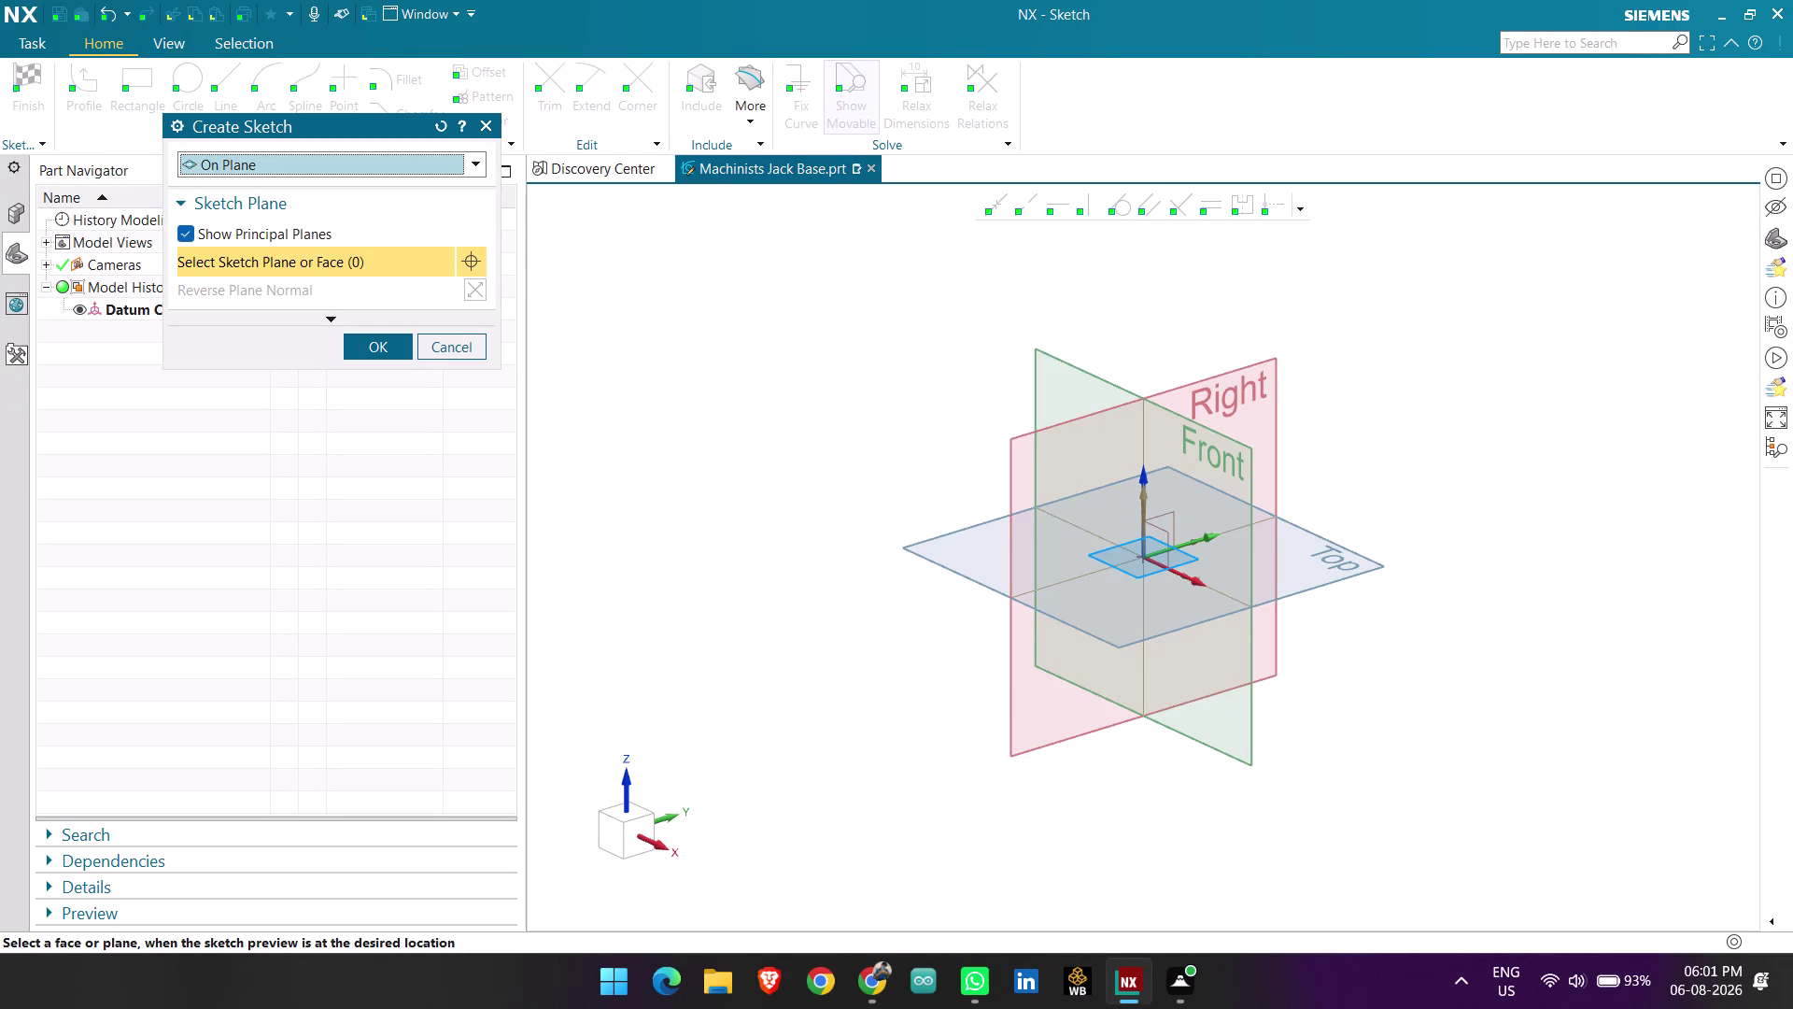
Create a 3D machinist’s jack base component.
Place the new sketch on the Top datum plane and zoom in on the origin.
click(937, 556)
middle_click(968, 505)
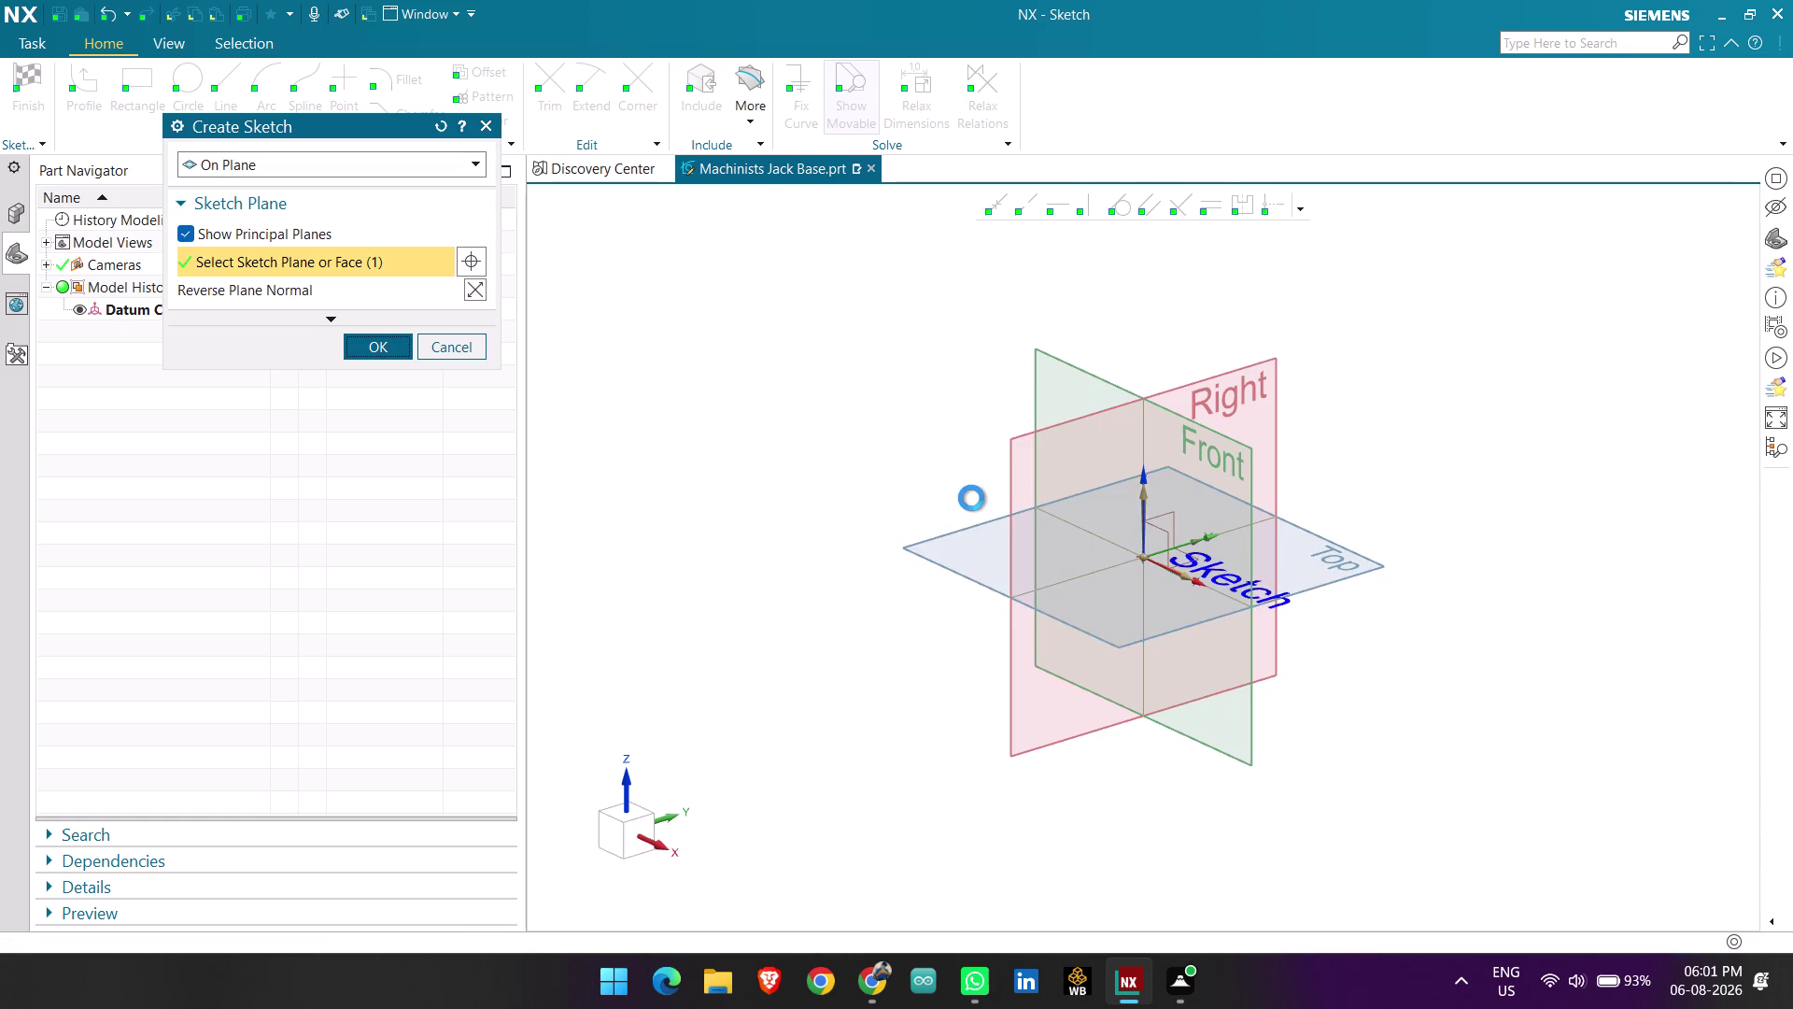
scroll(up, 3)
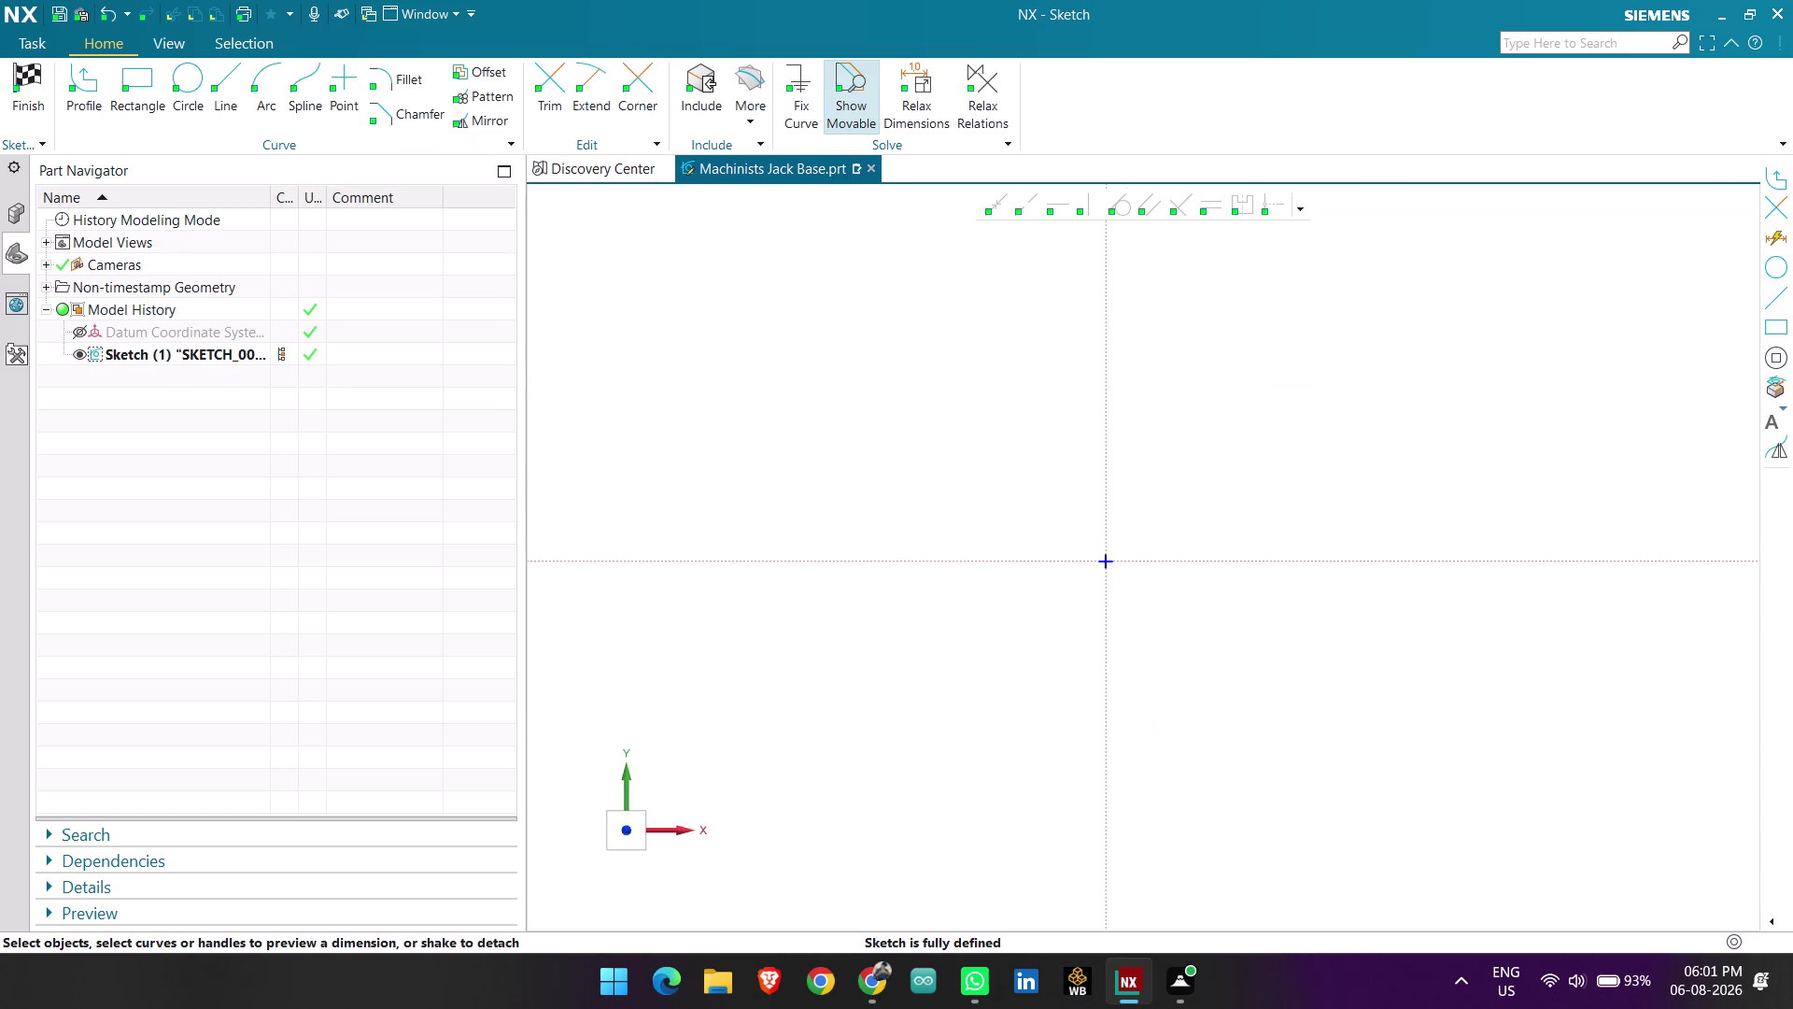
scroll(up, 3)
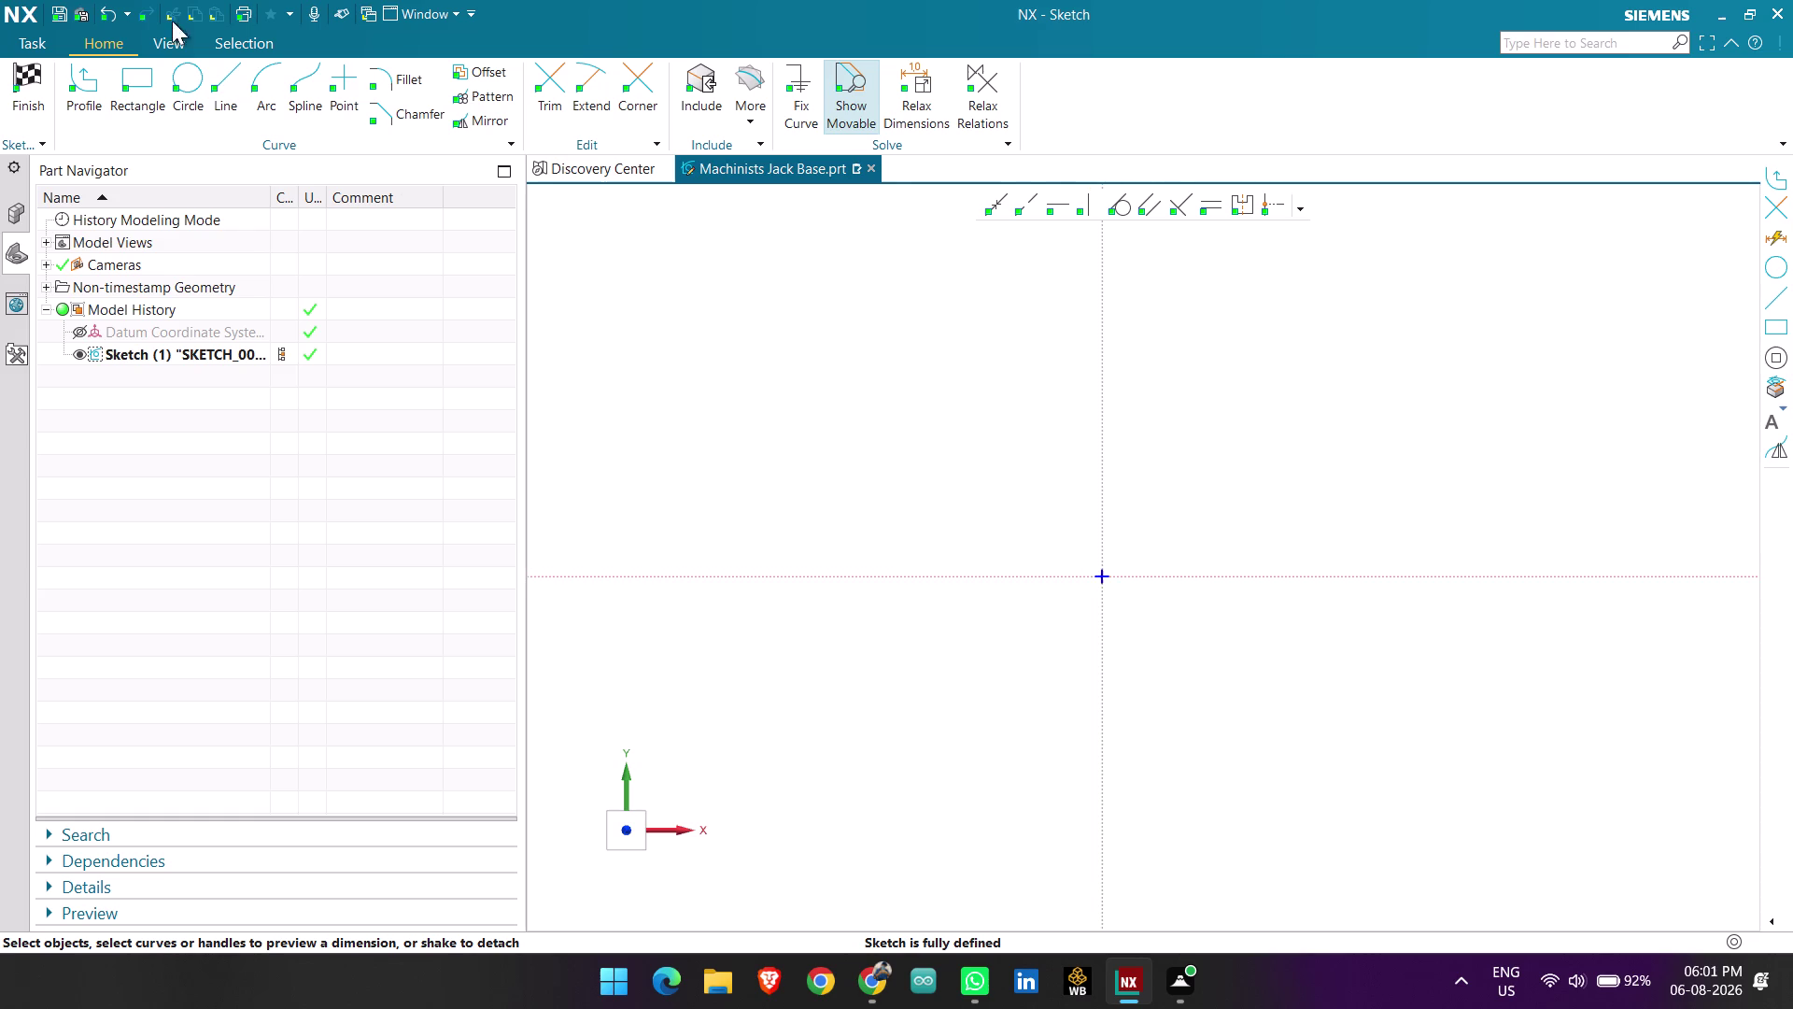
click(131, 85)
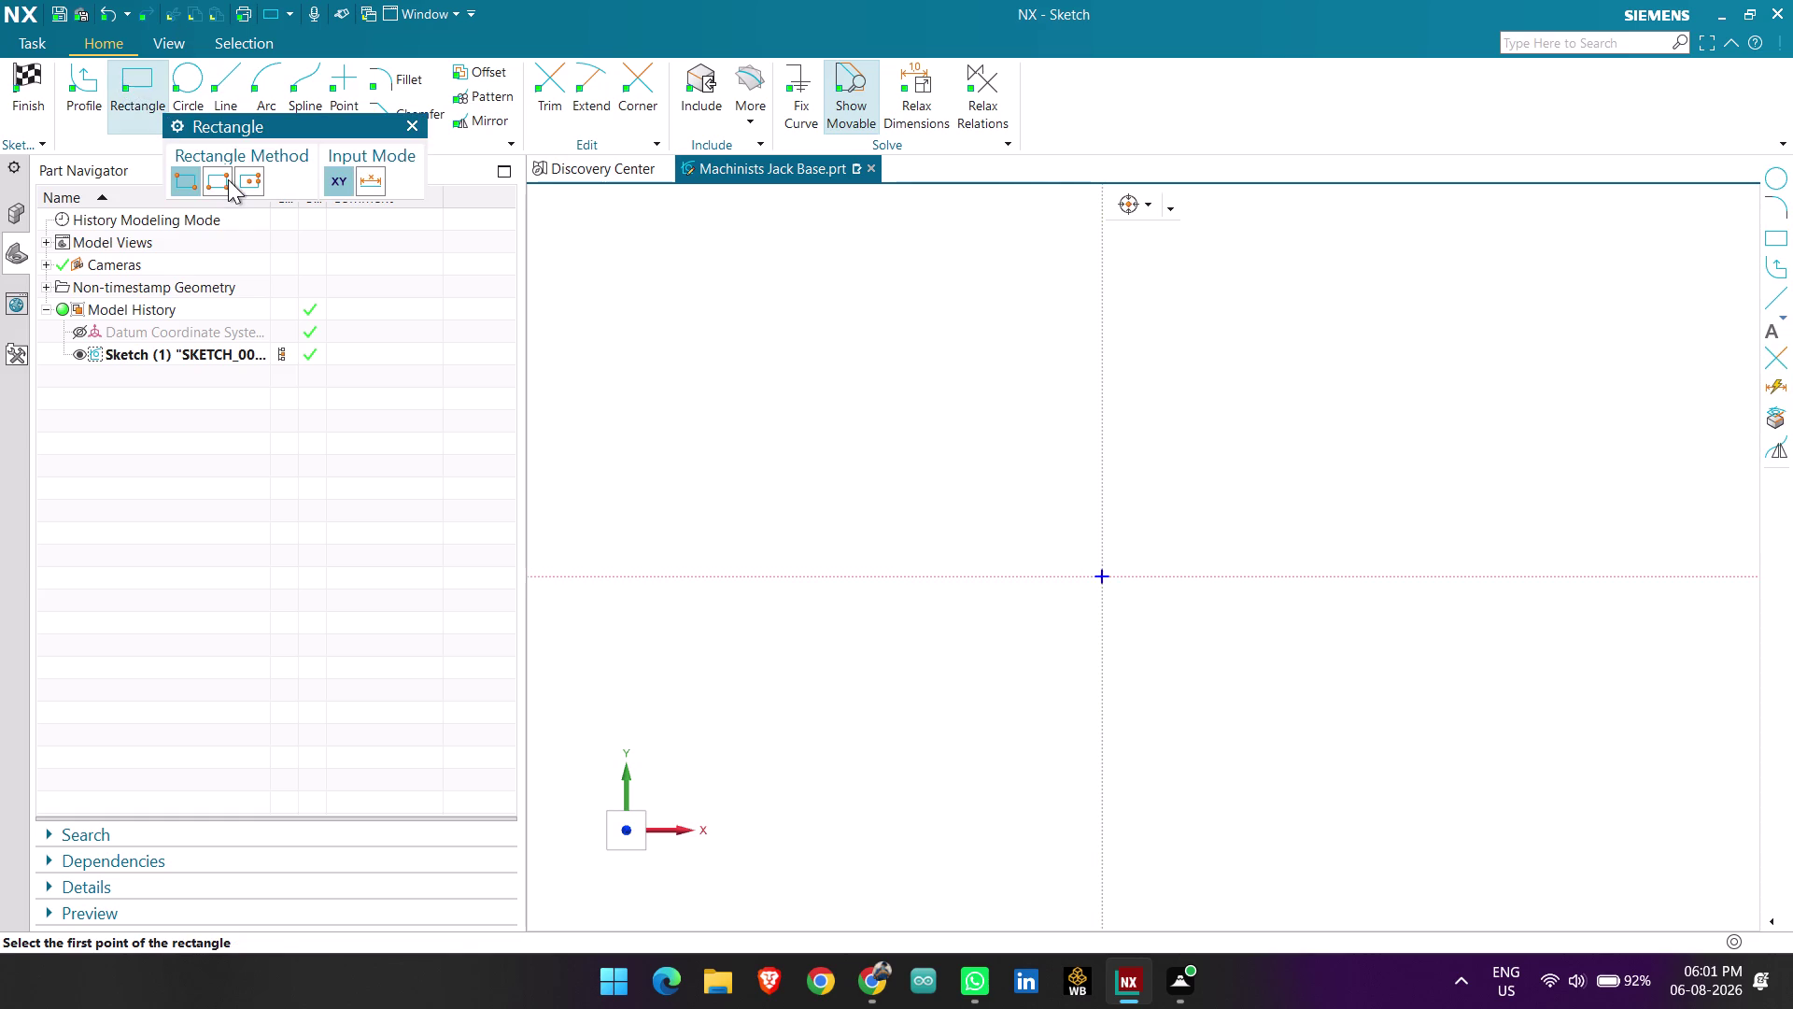
Draw a From Center rectangle at the origin, 132 wide and 58 high.
click(245, 183)
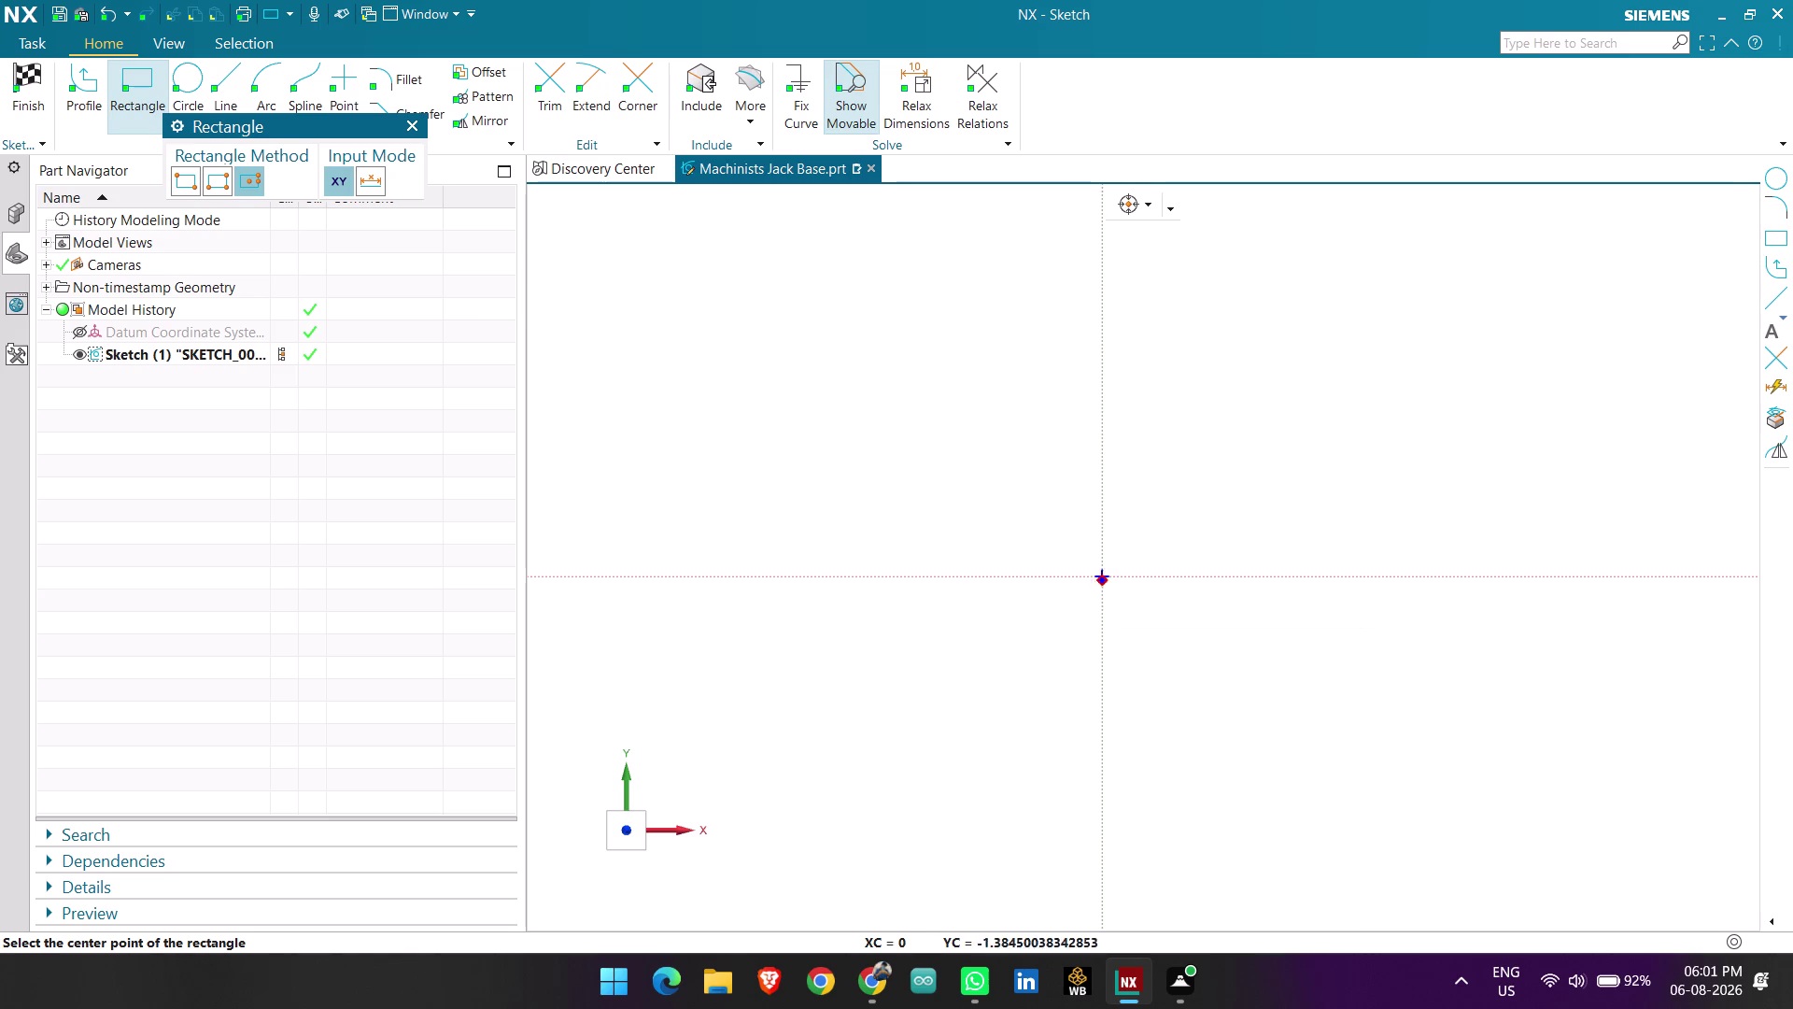
click(1105, 578)
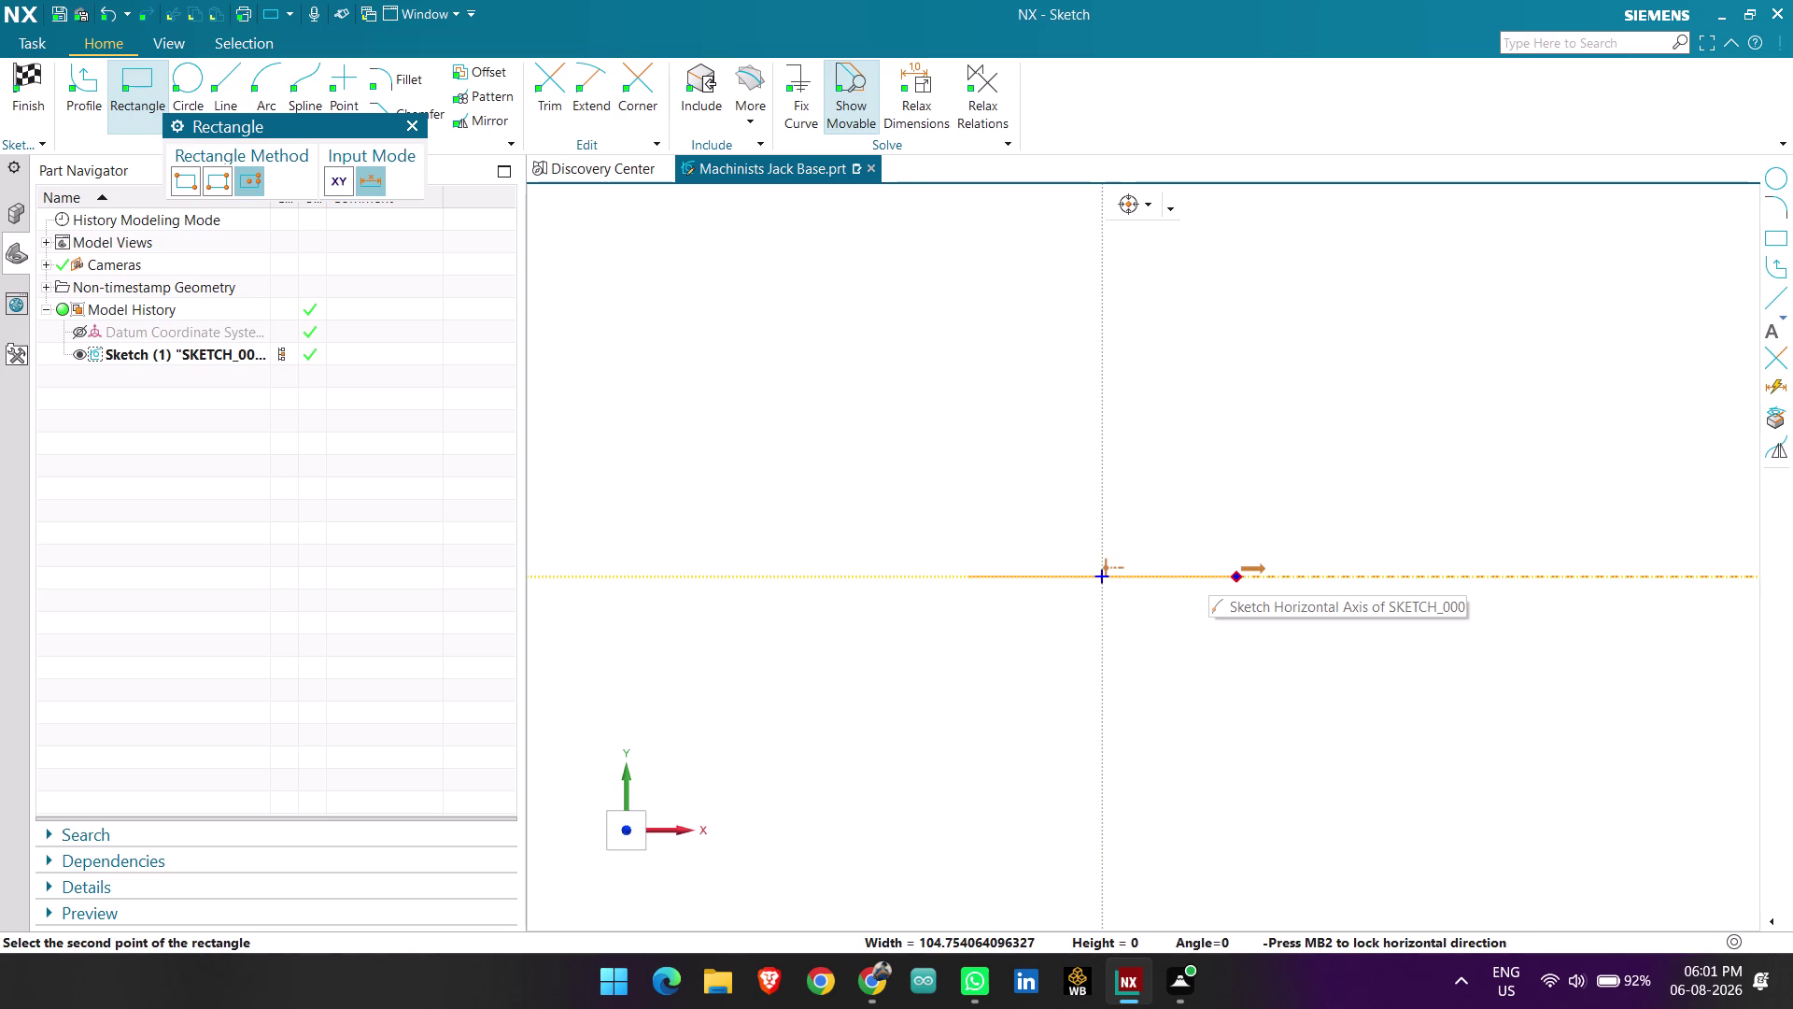
text(132)
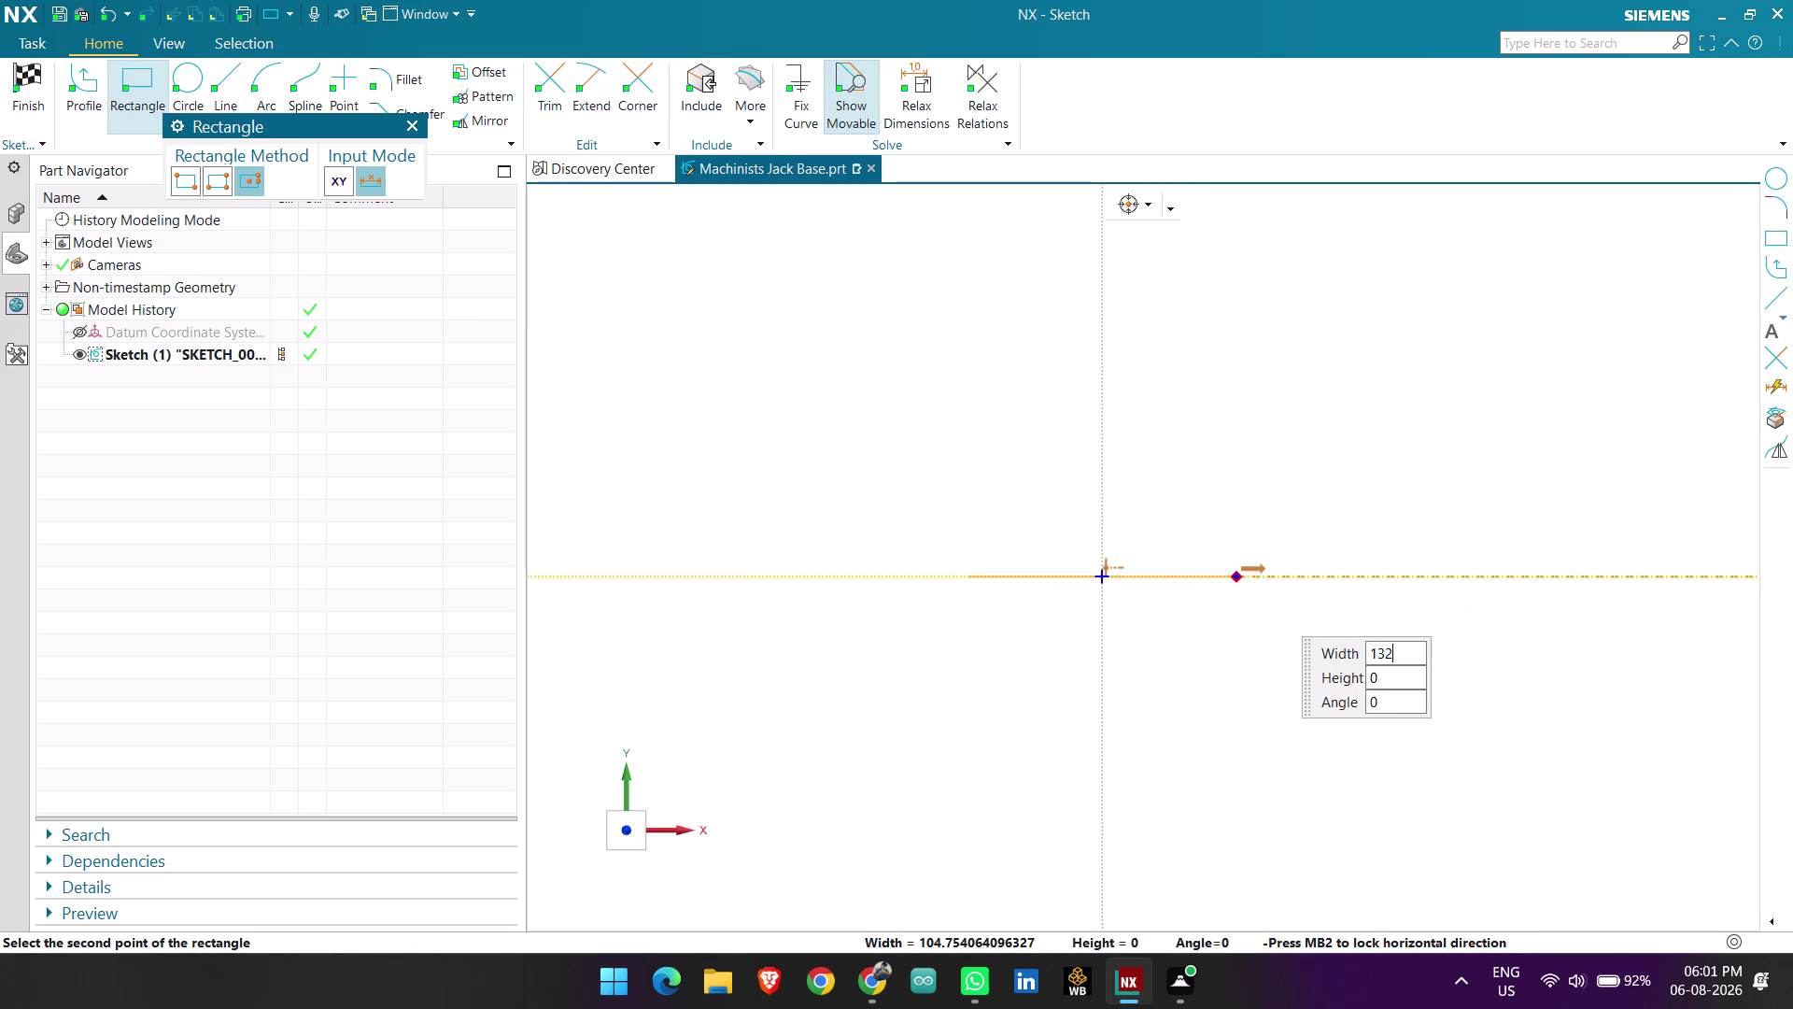
key(Return)
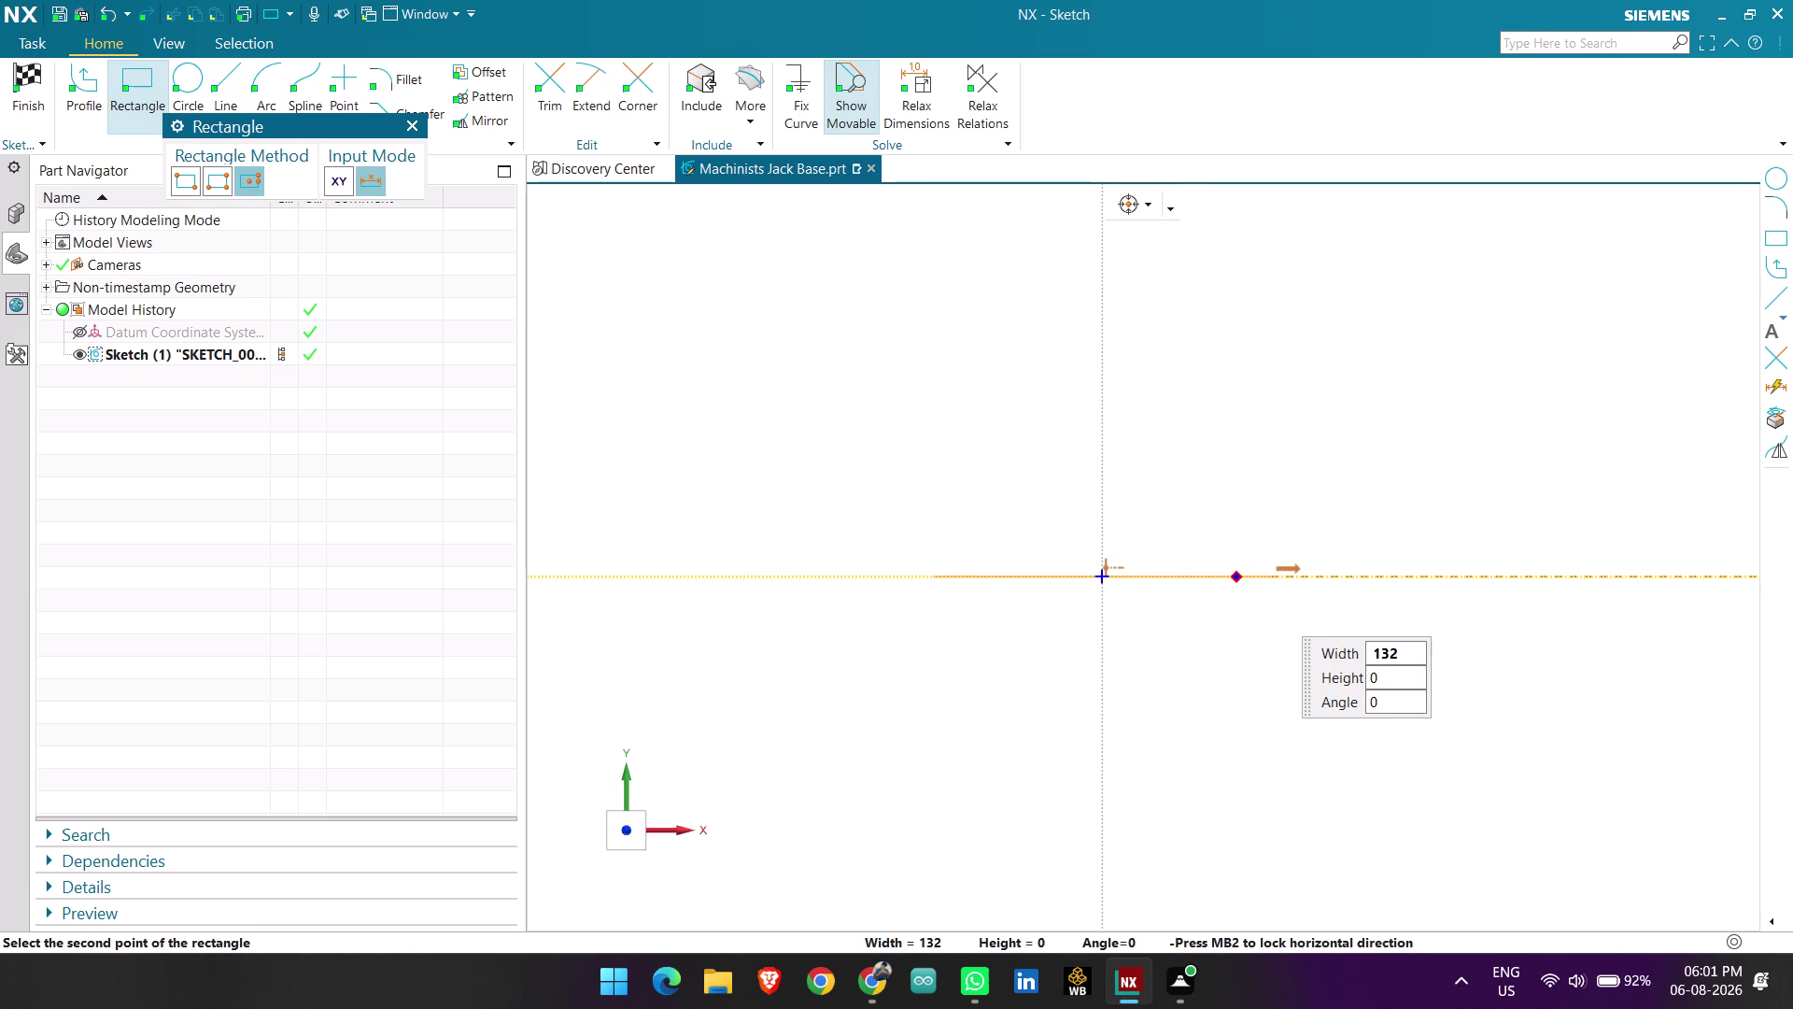
key(Right)
key(BackSpace)
key(5)
key(8)
key(Return)
key(Return)
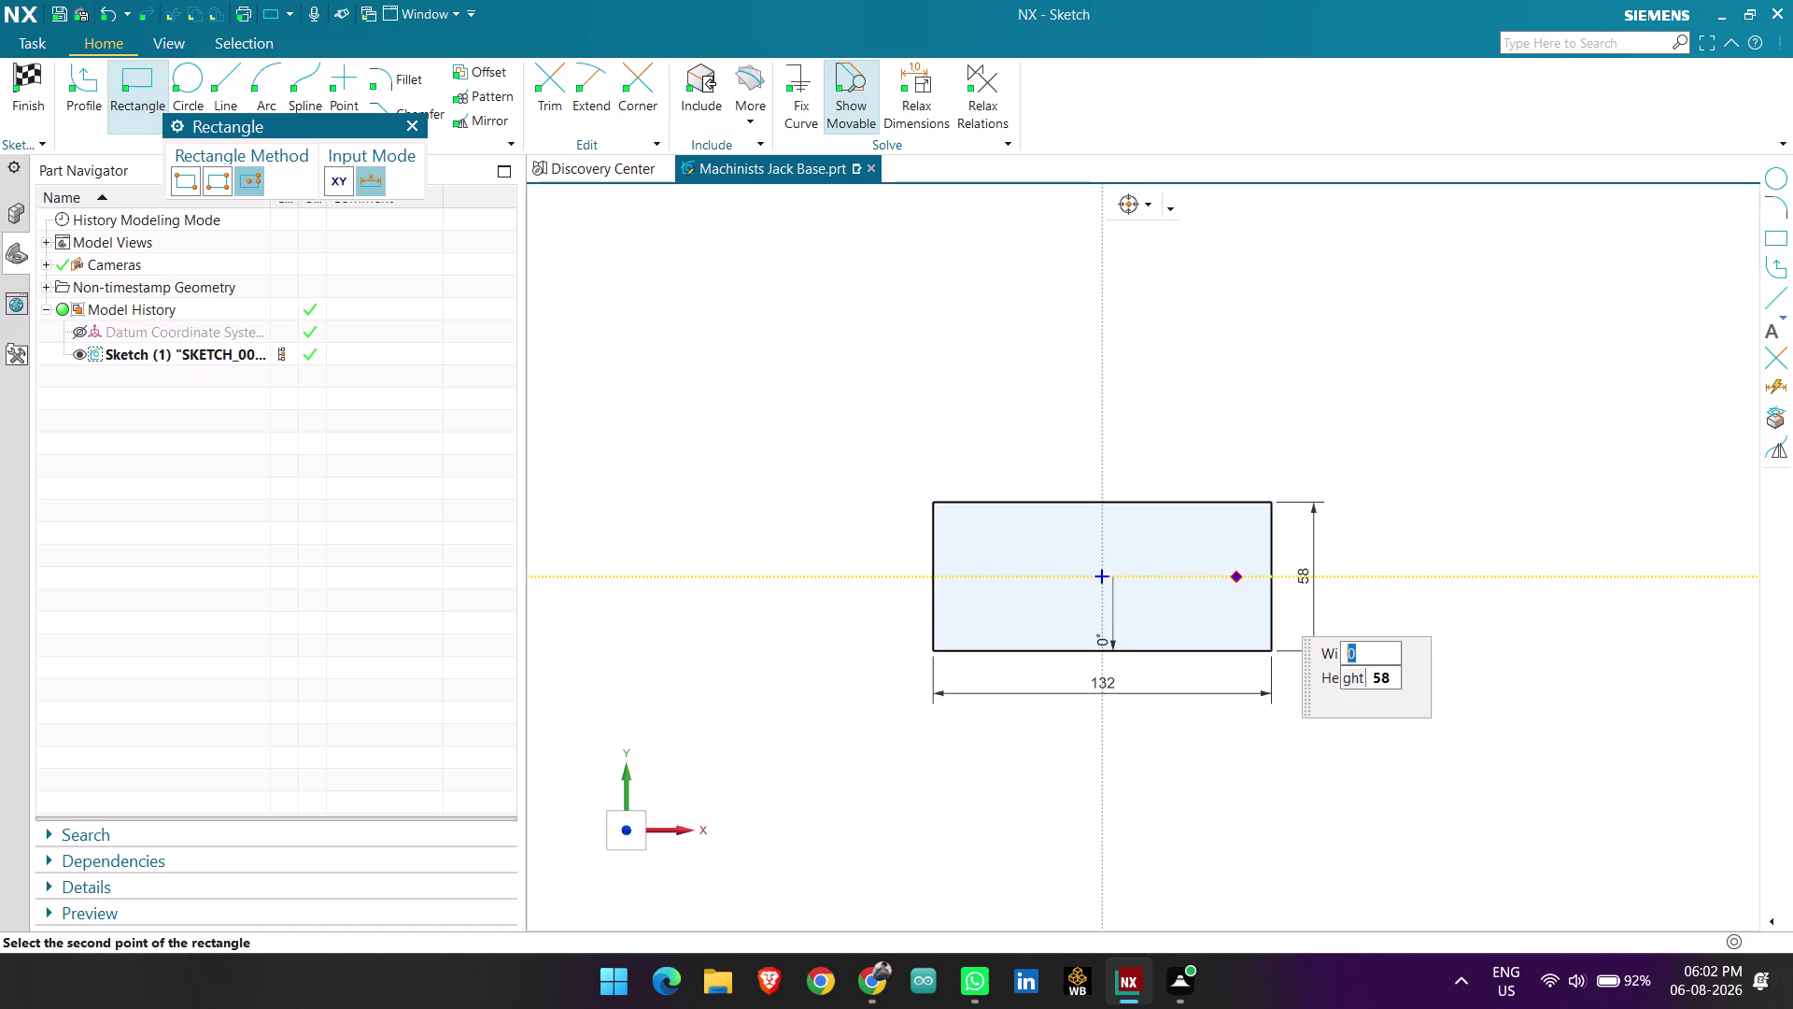
key(Escape)
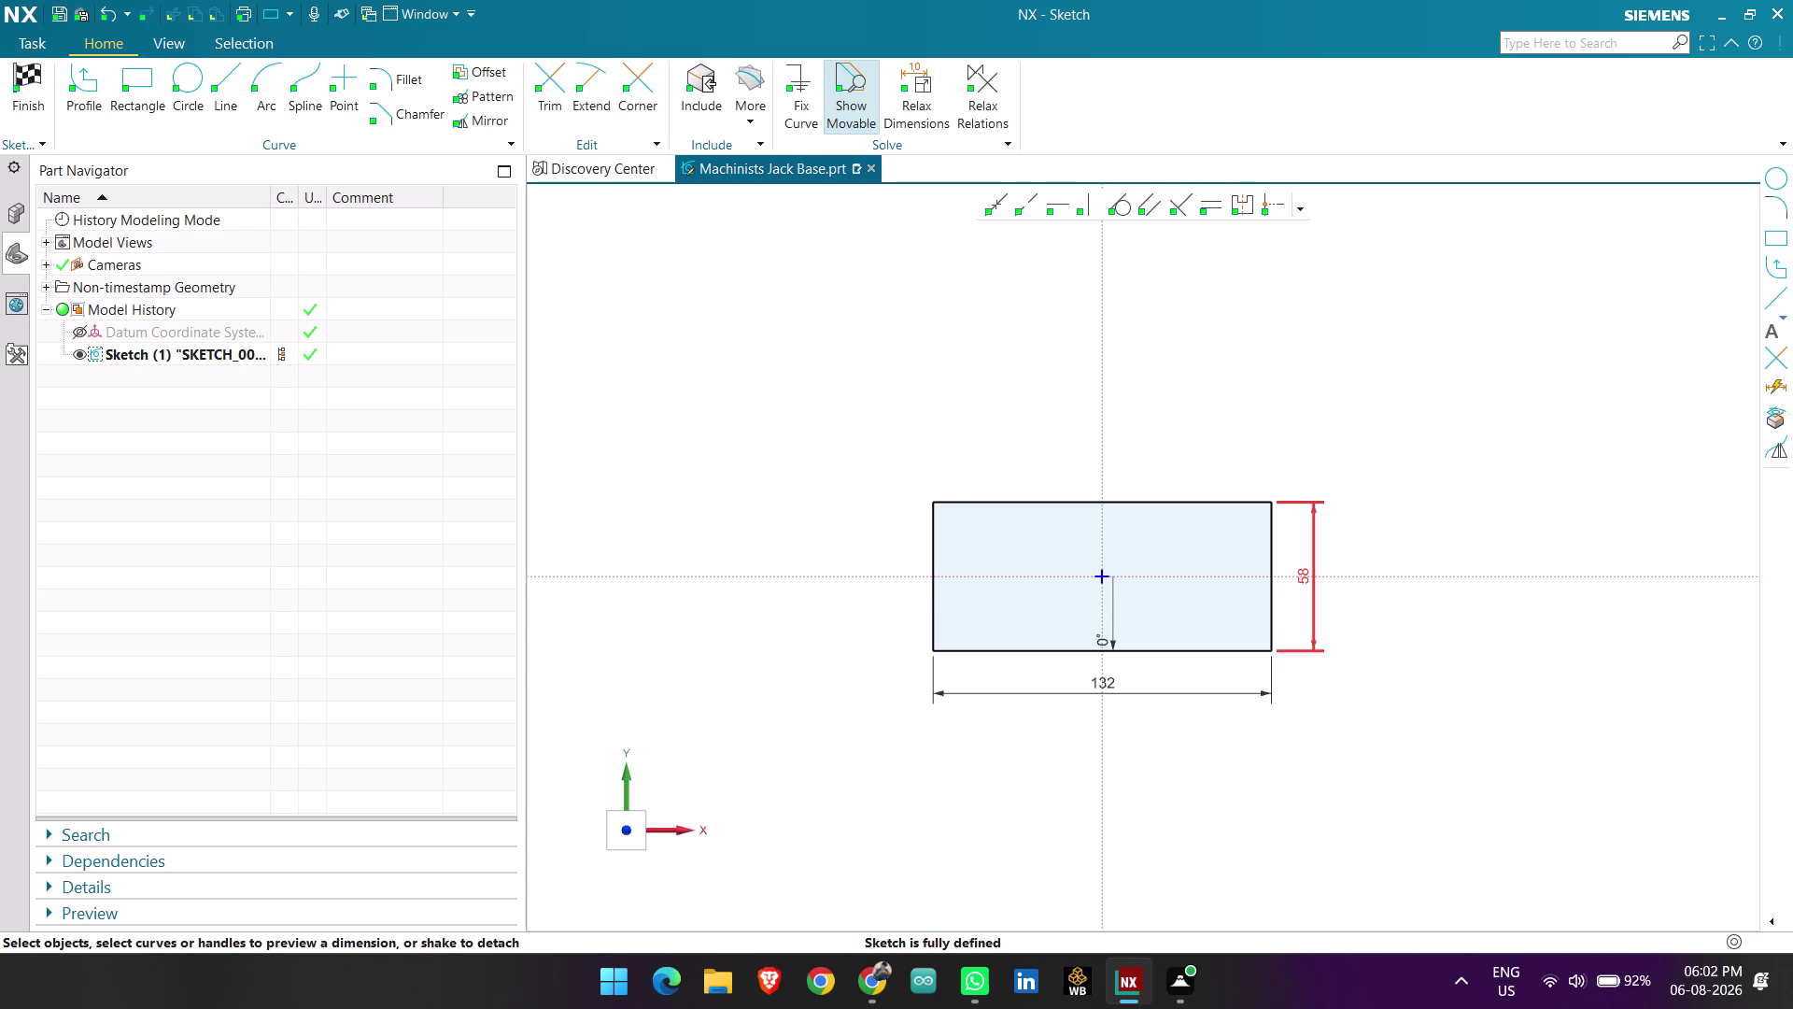
scroll(up, 3)
scroll(down, 3)
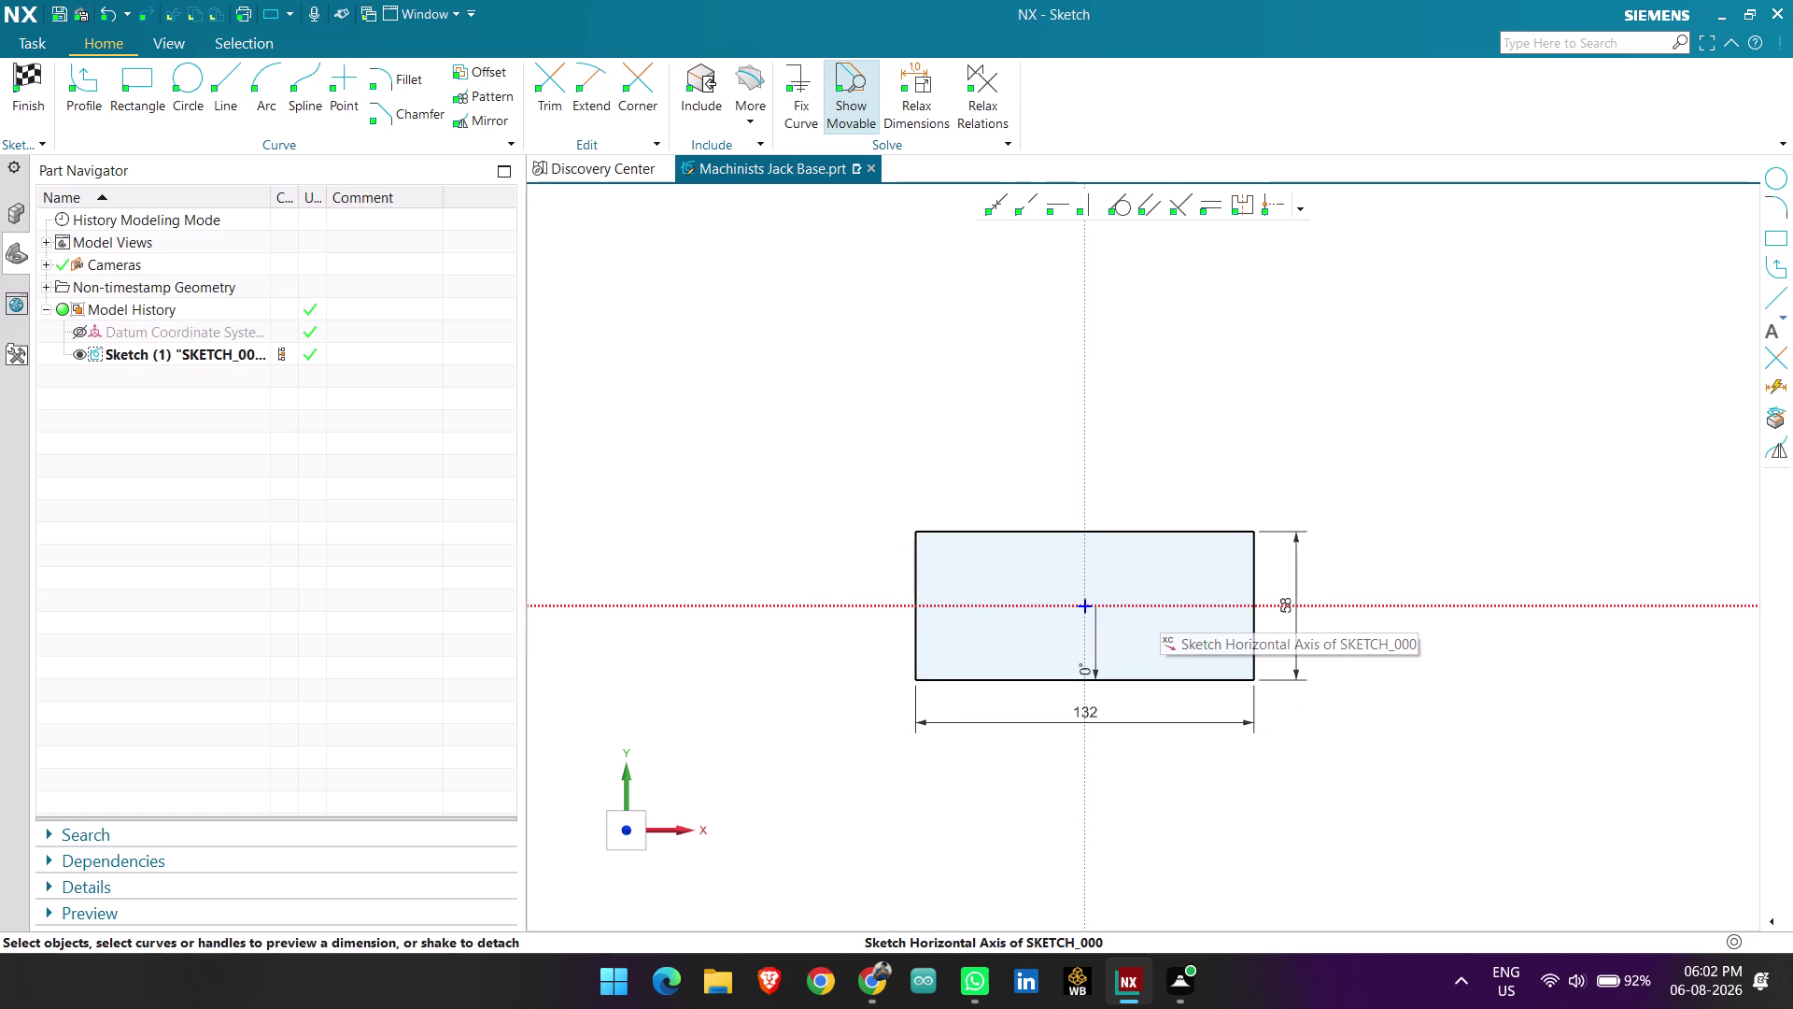
click(176, 74)
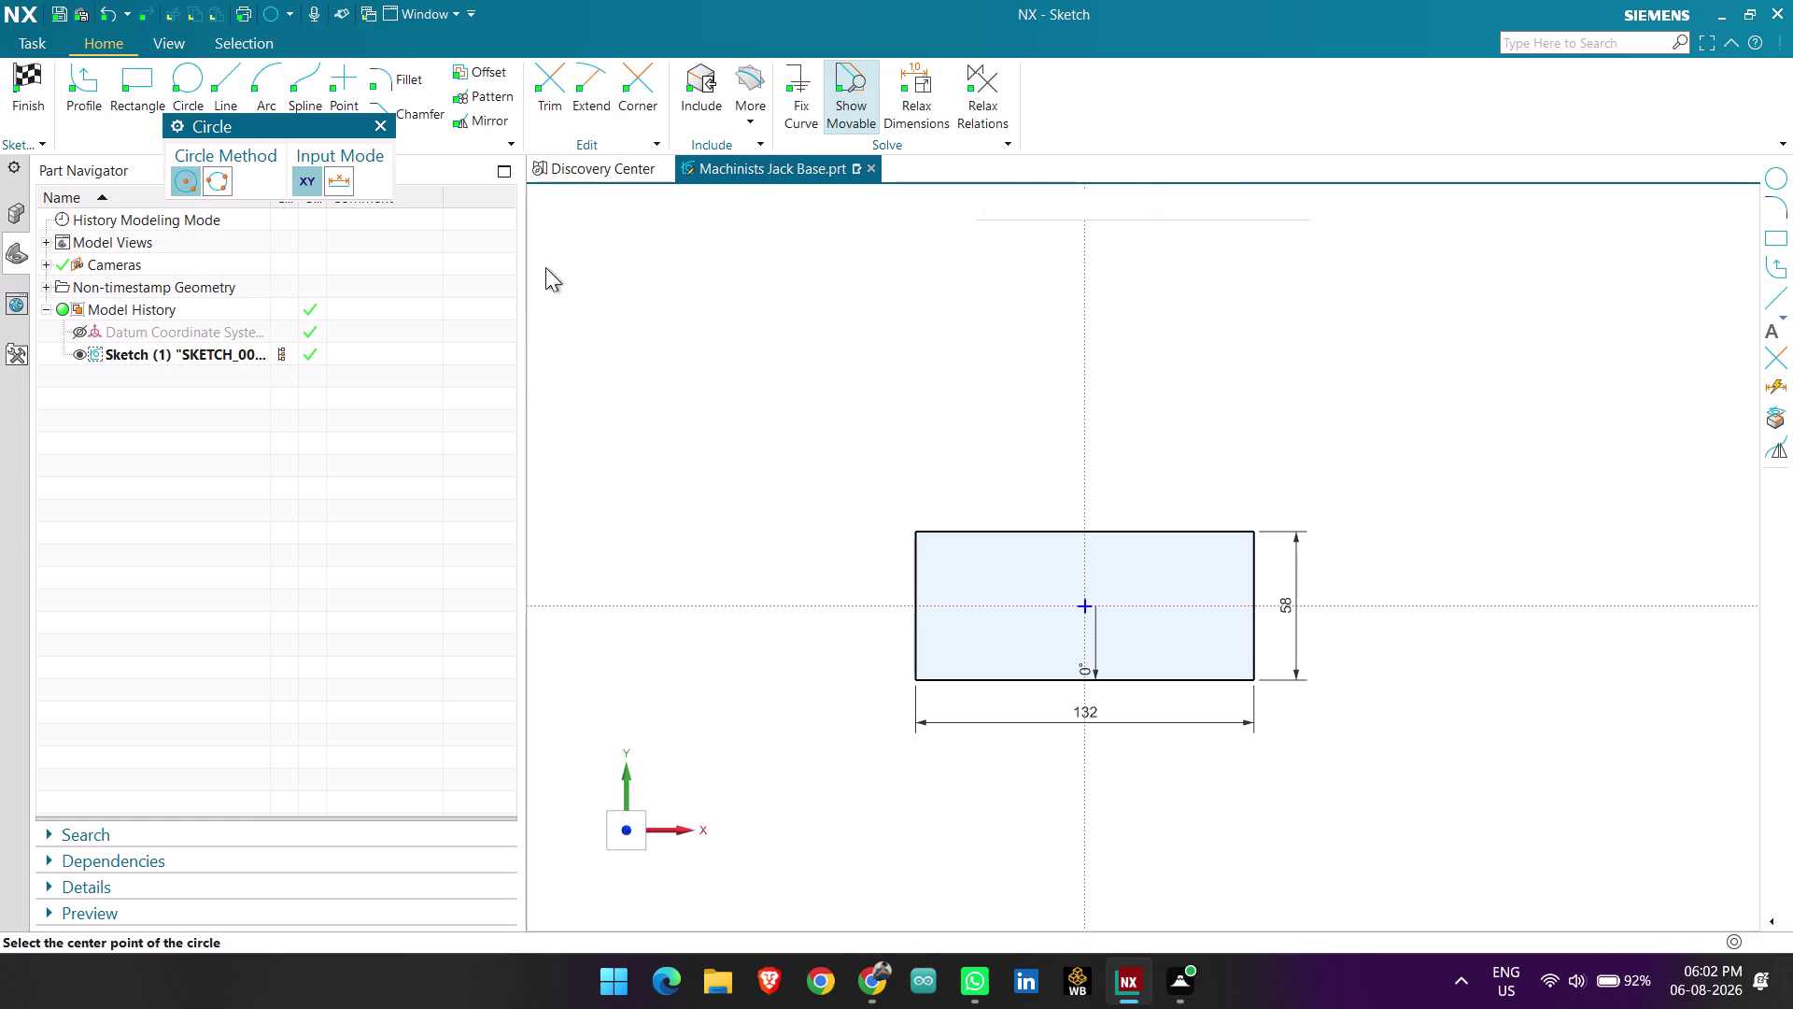
Draw a circle centred on the horizontal axis near the rectangle's left edge.
scroll(up, 3)
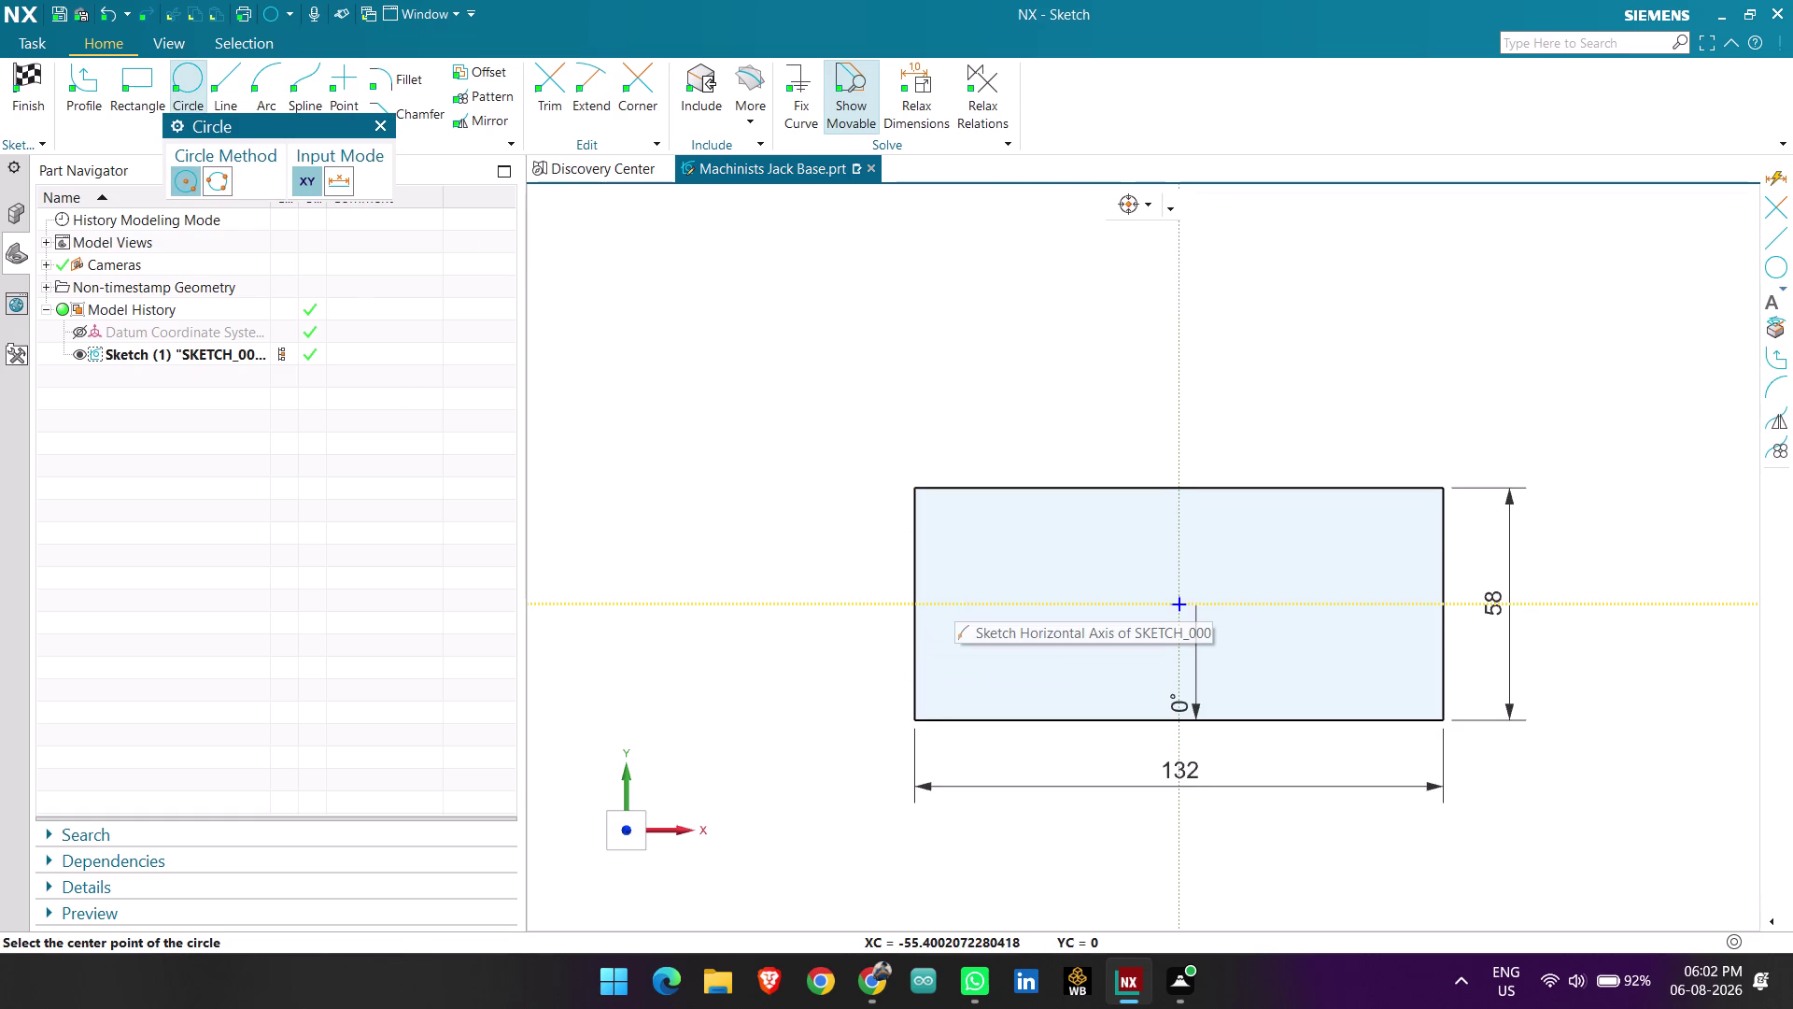
click(955, 606)
click(974, 590)
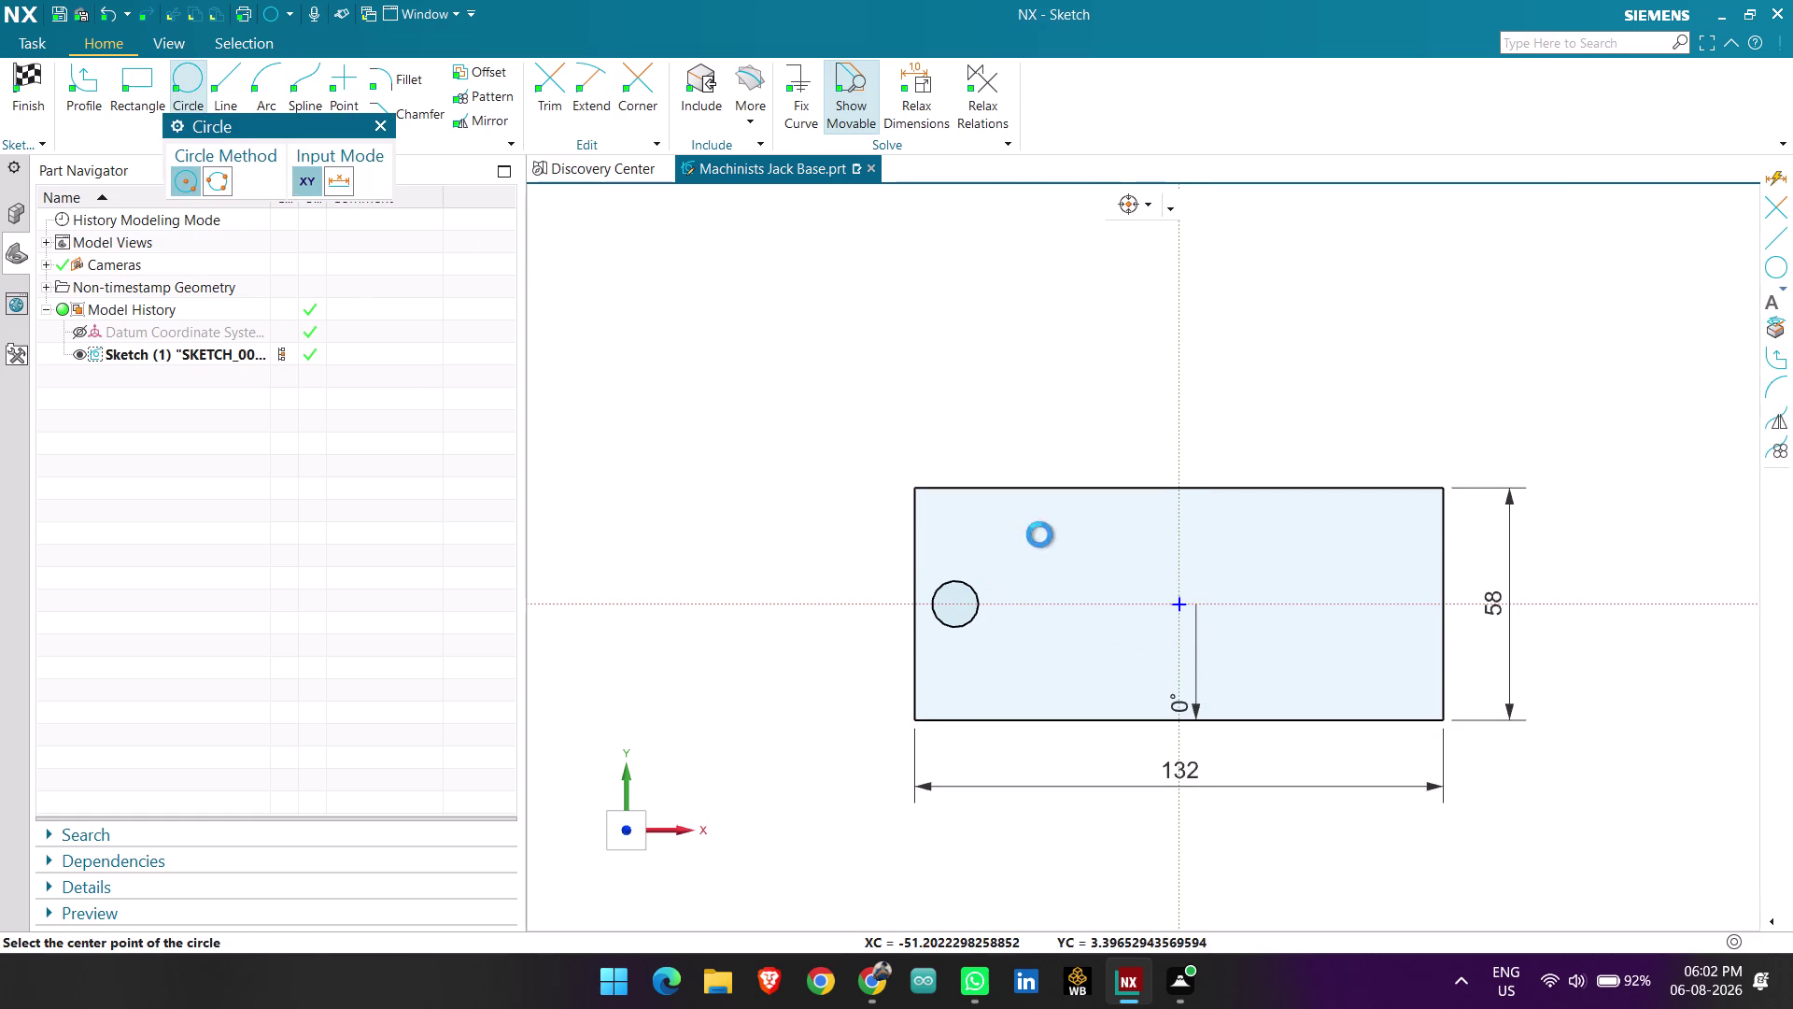
key(Escape)
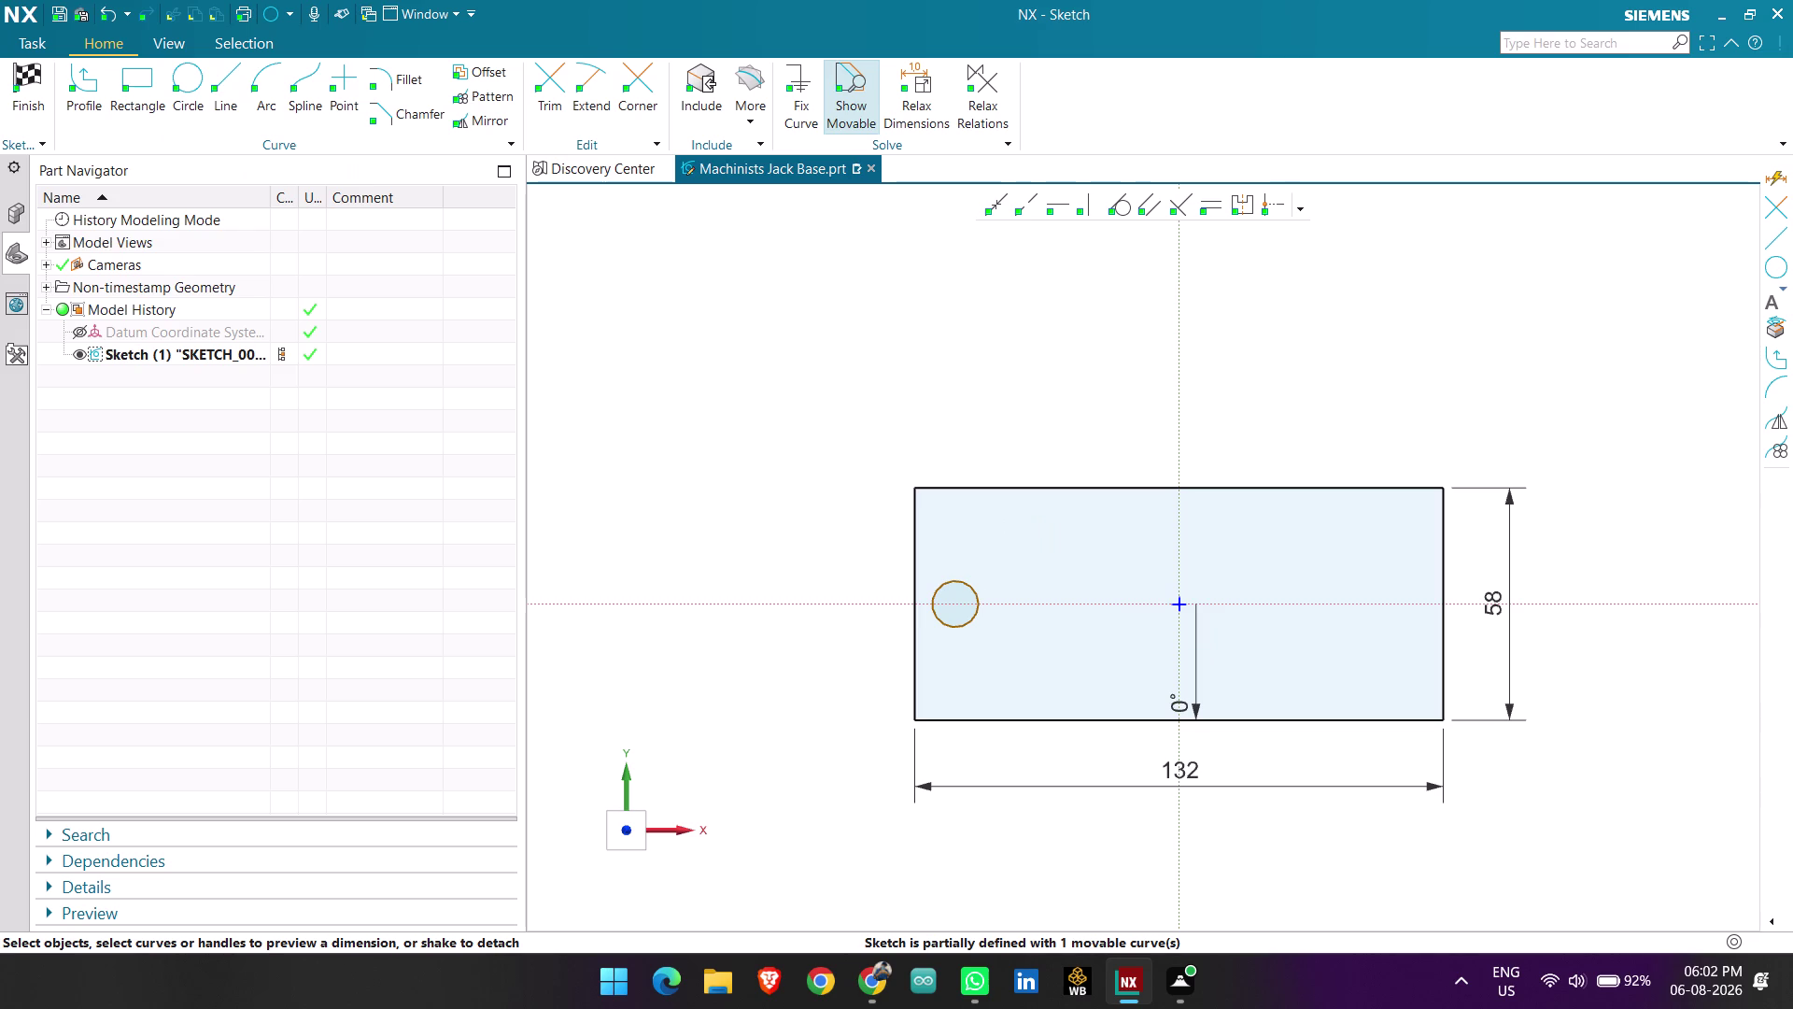
Set the circle's diameter dimension to 14.
click(983, 587)
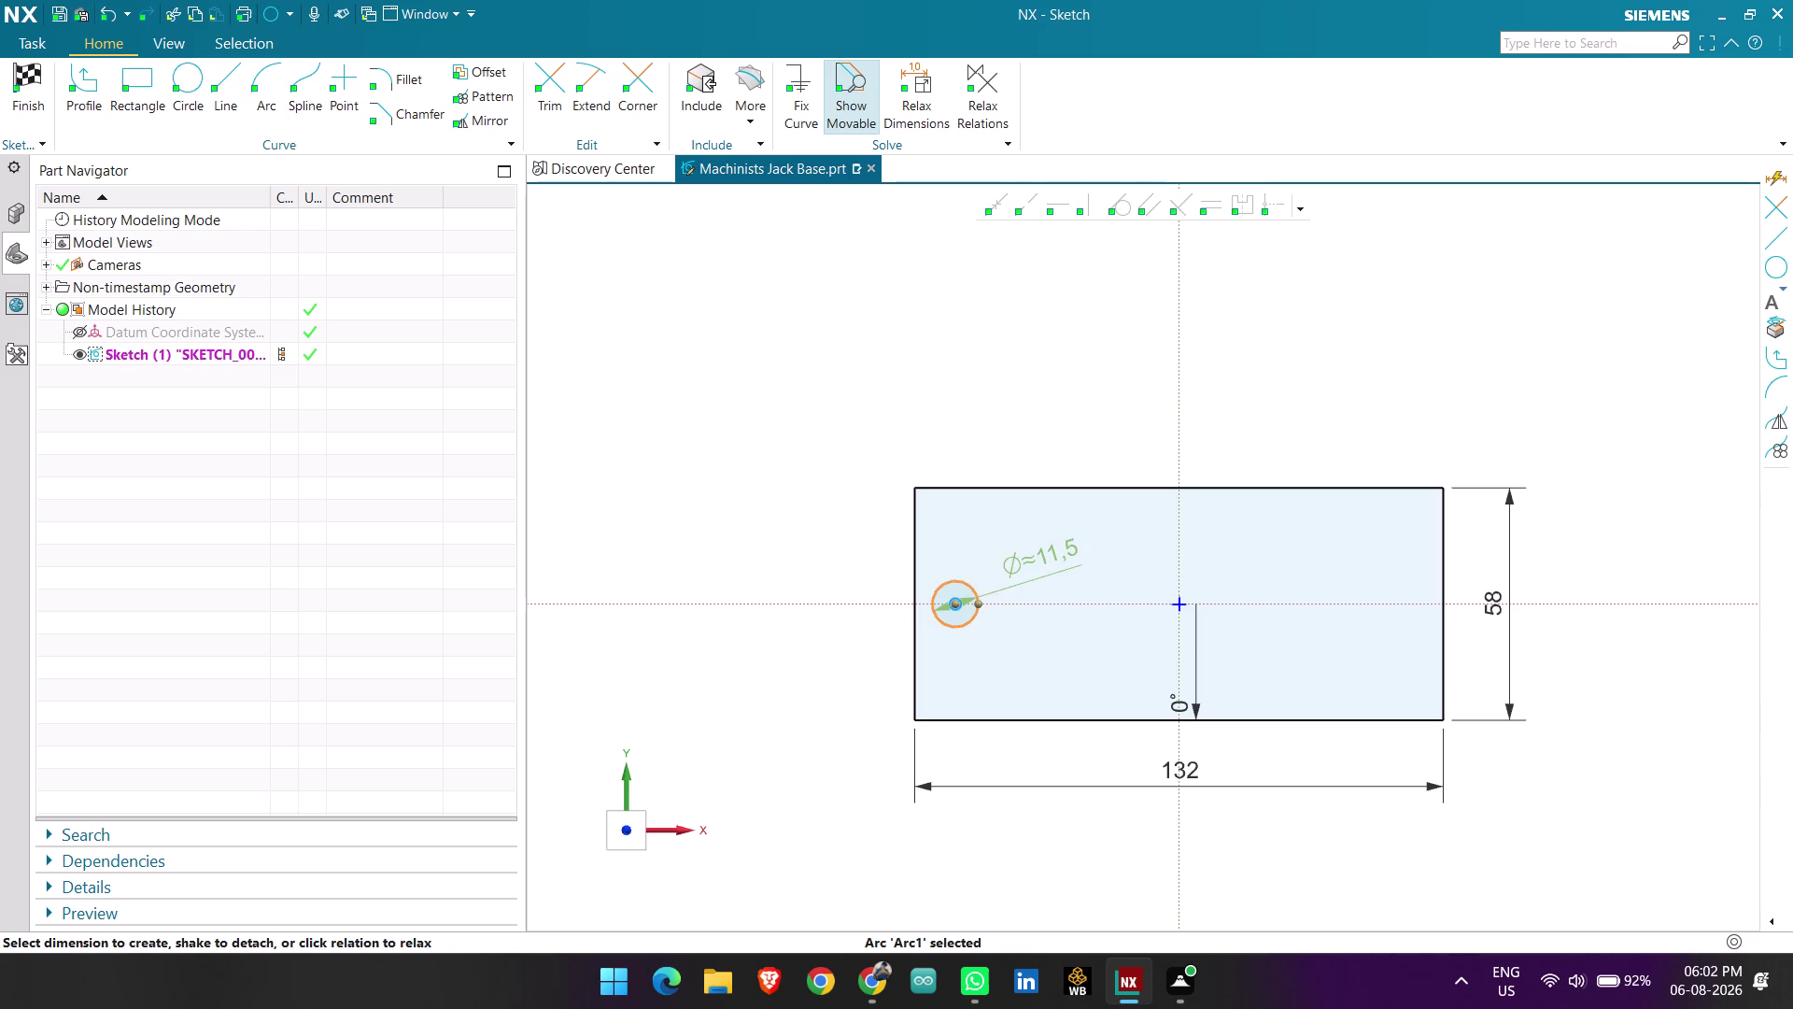
double_click(1055, 560)
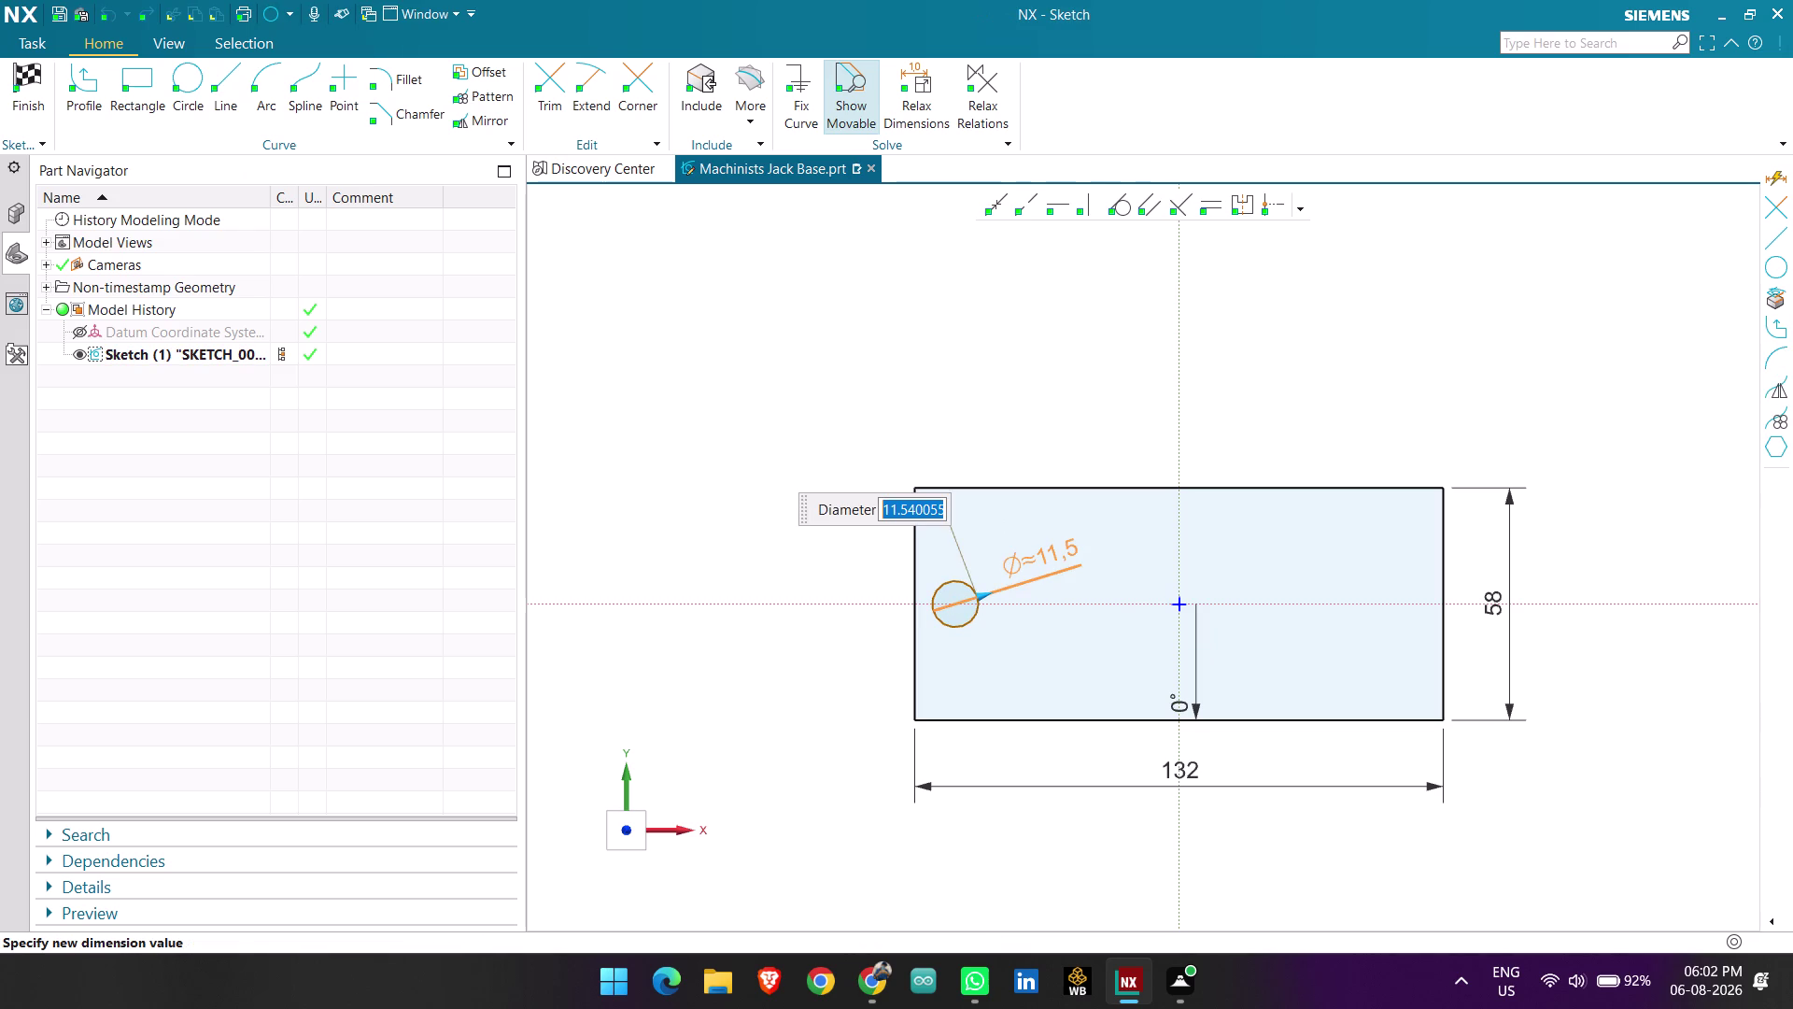
key(1)
key(4)
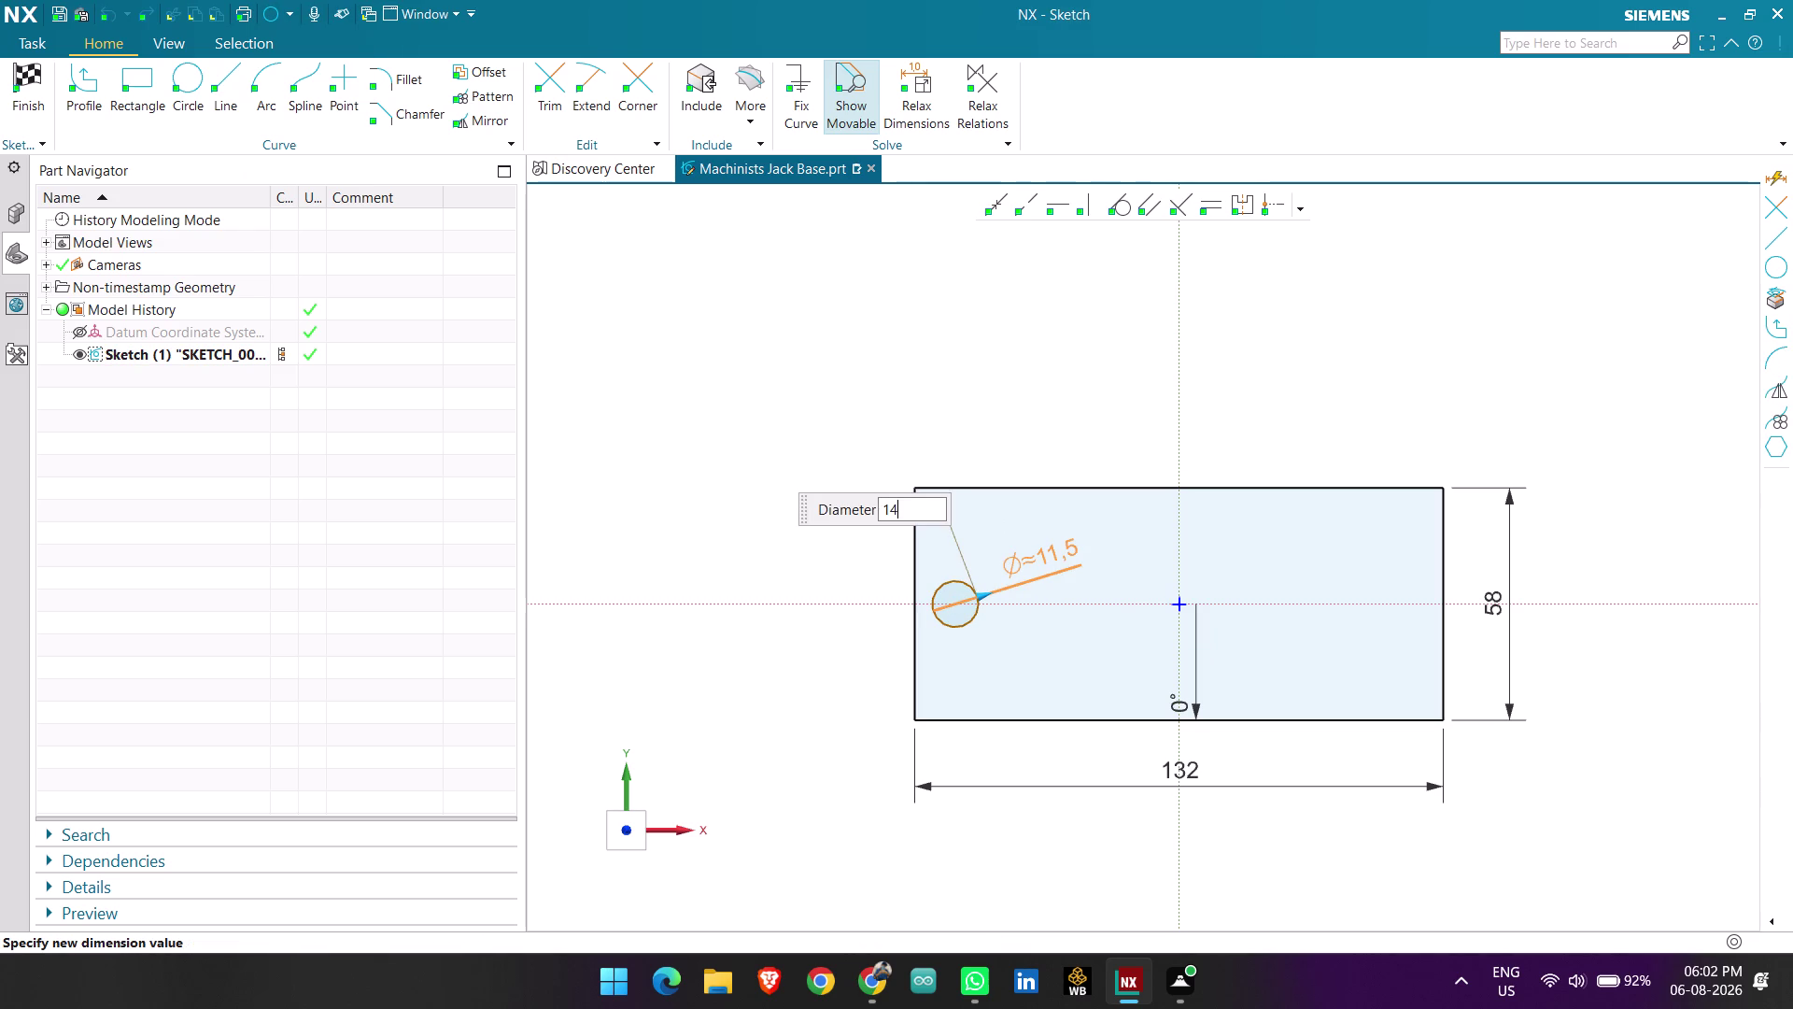
key(Return)
scroll(up, 3)
middle_click(1051, 560)
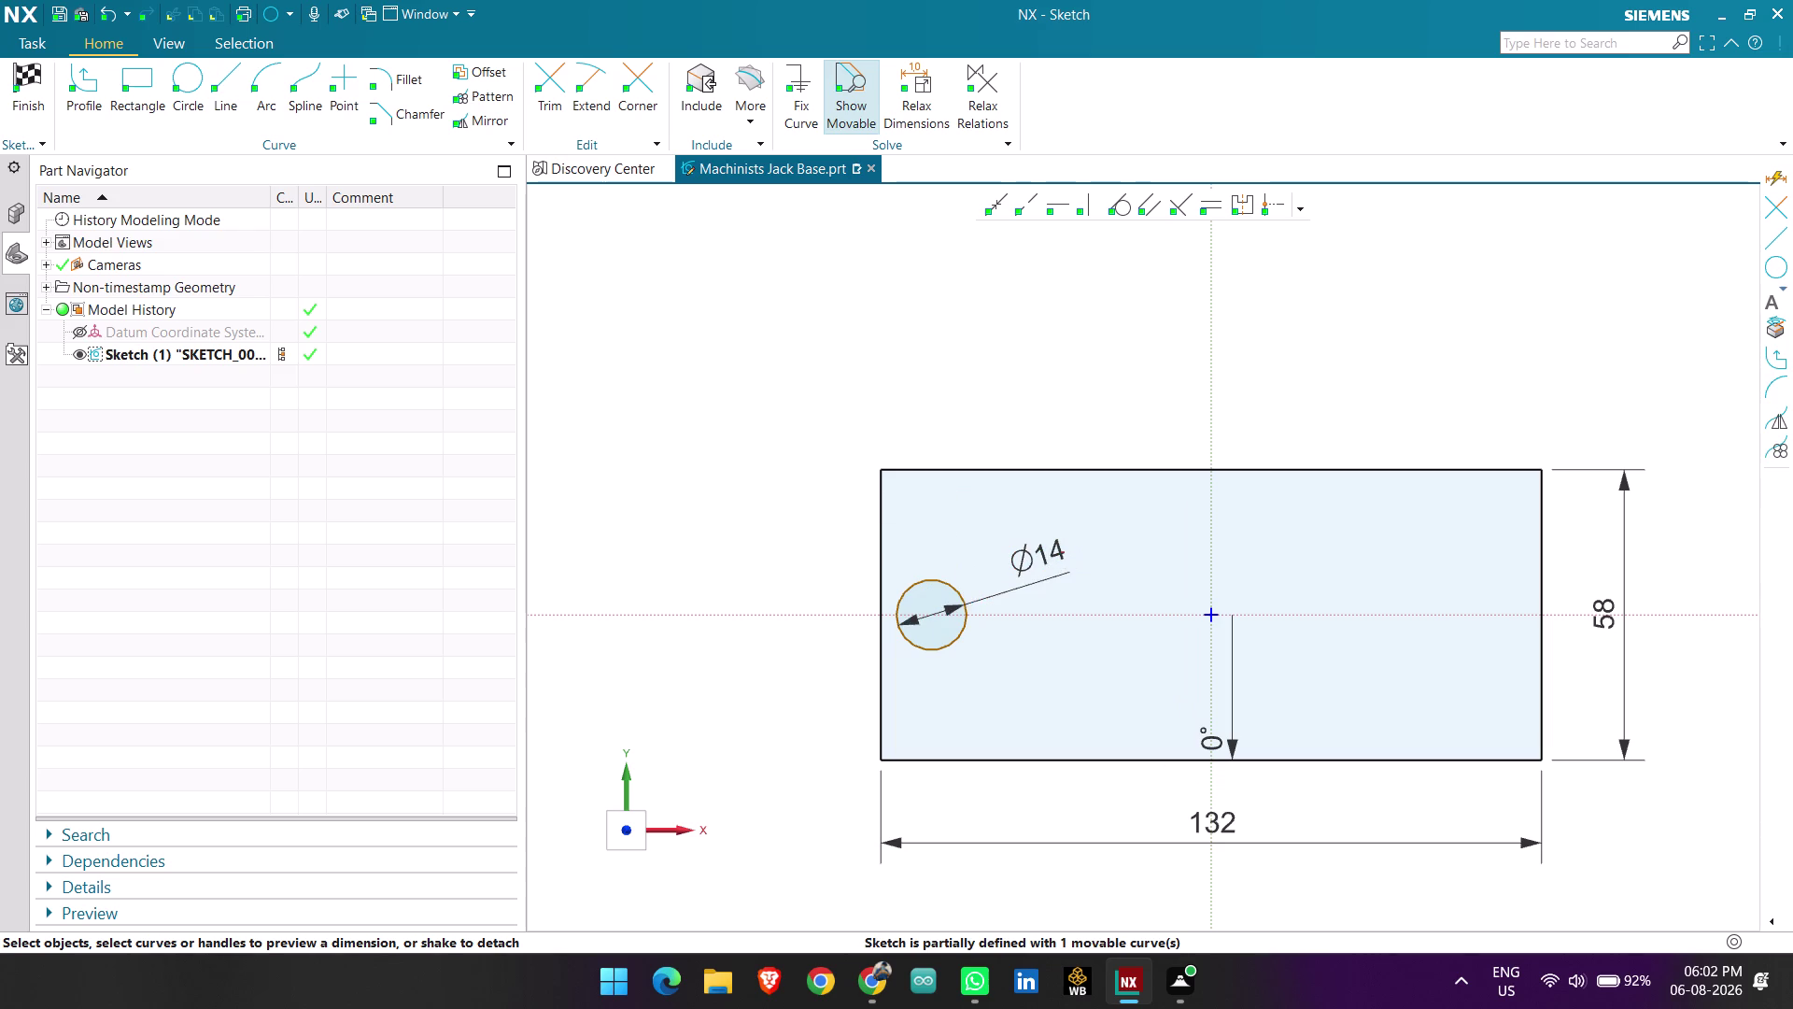
scroll(down, 3)
scroll(down, 3)
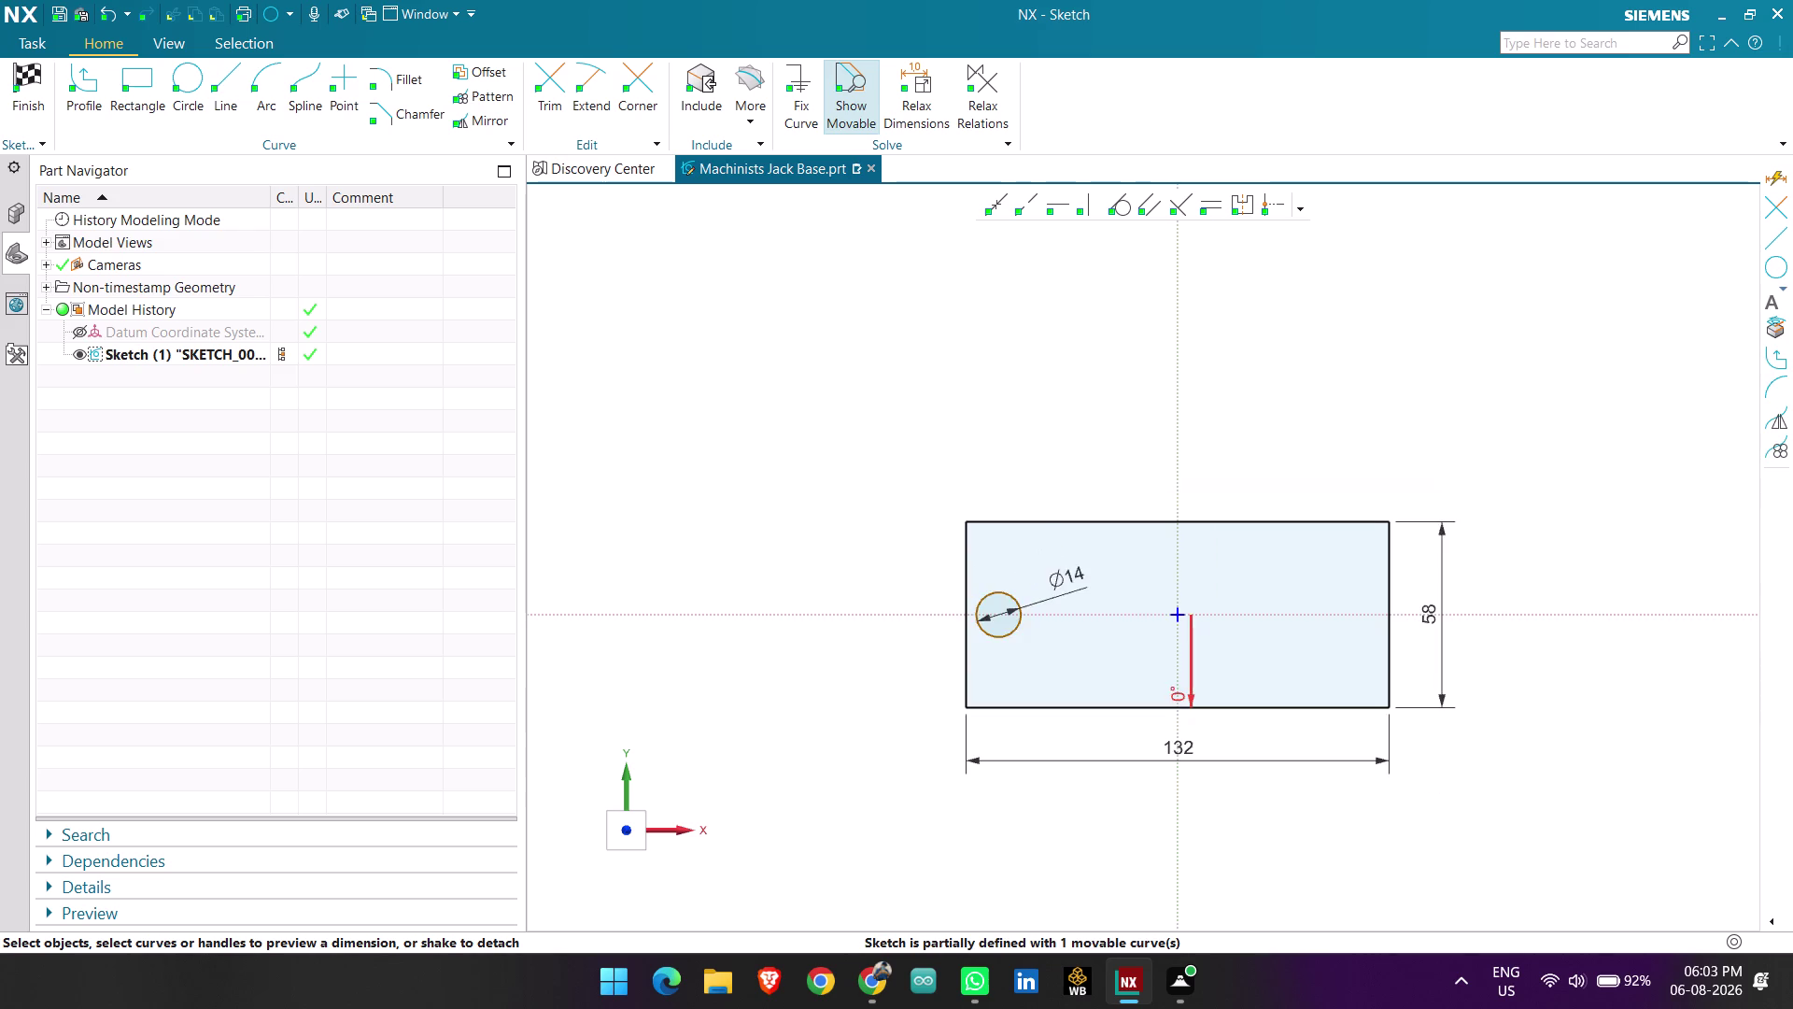
scroll(up, 3)
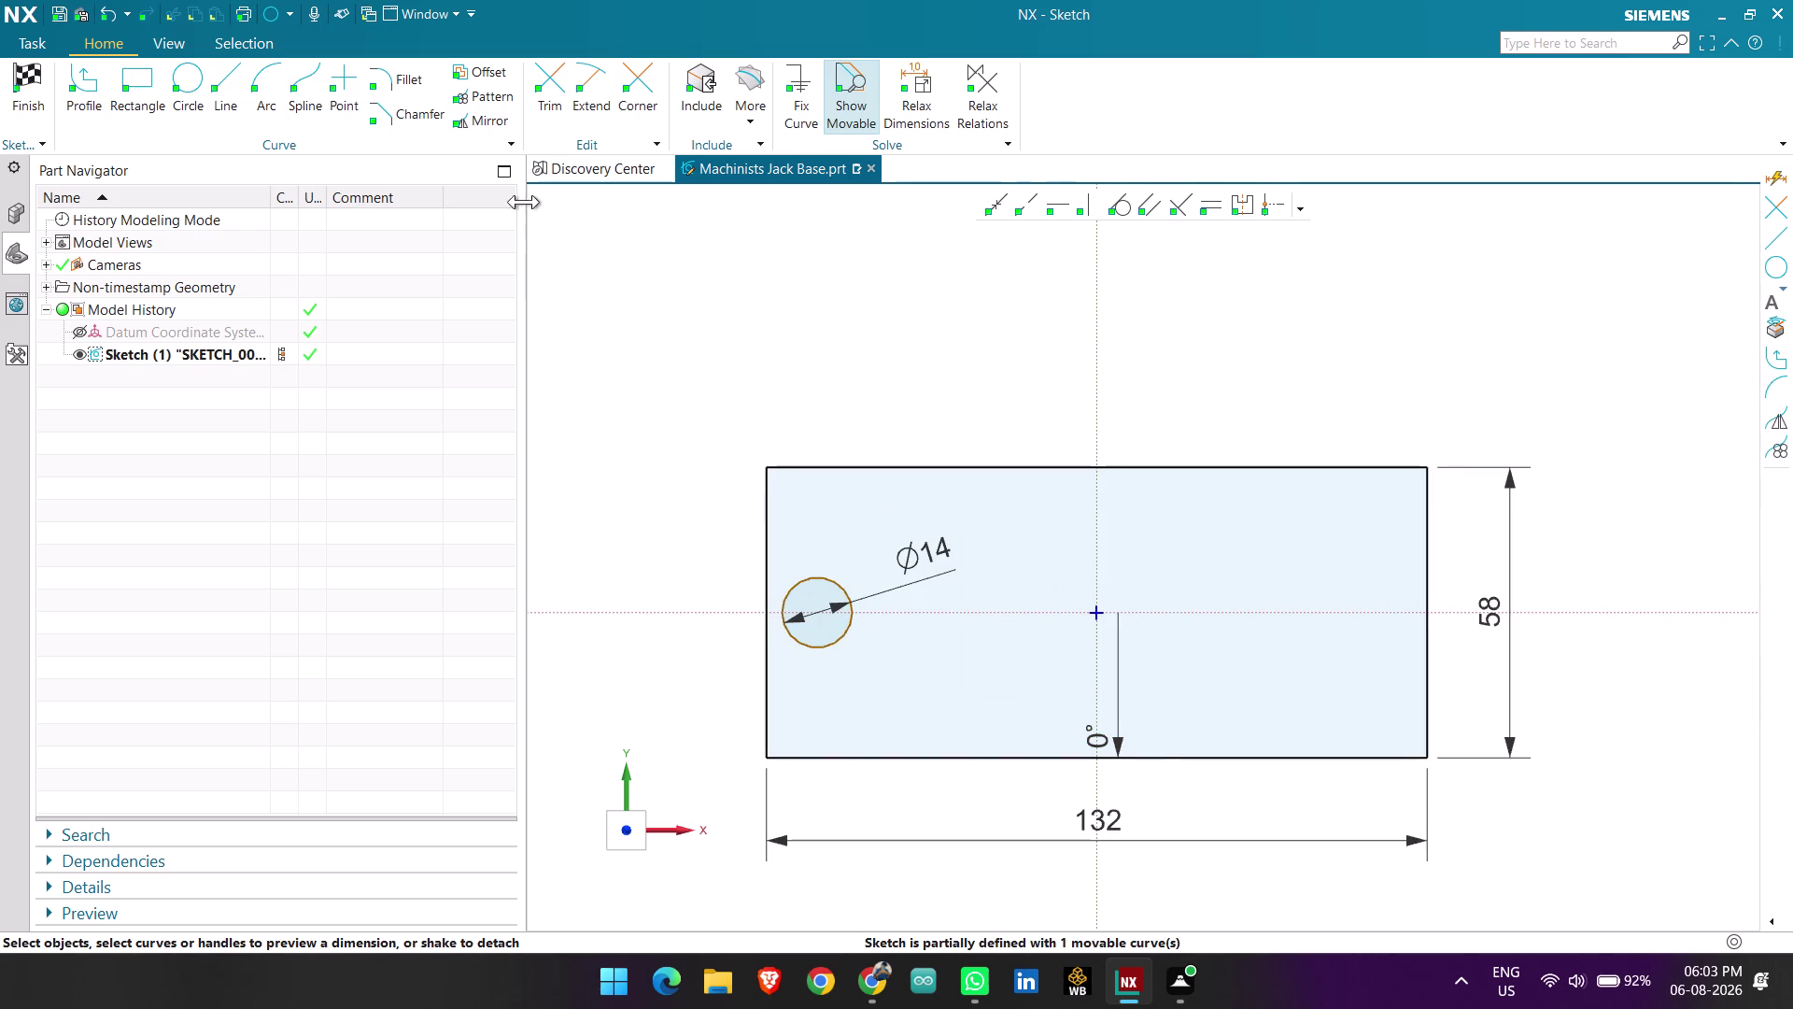
click(480, 118)
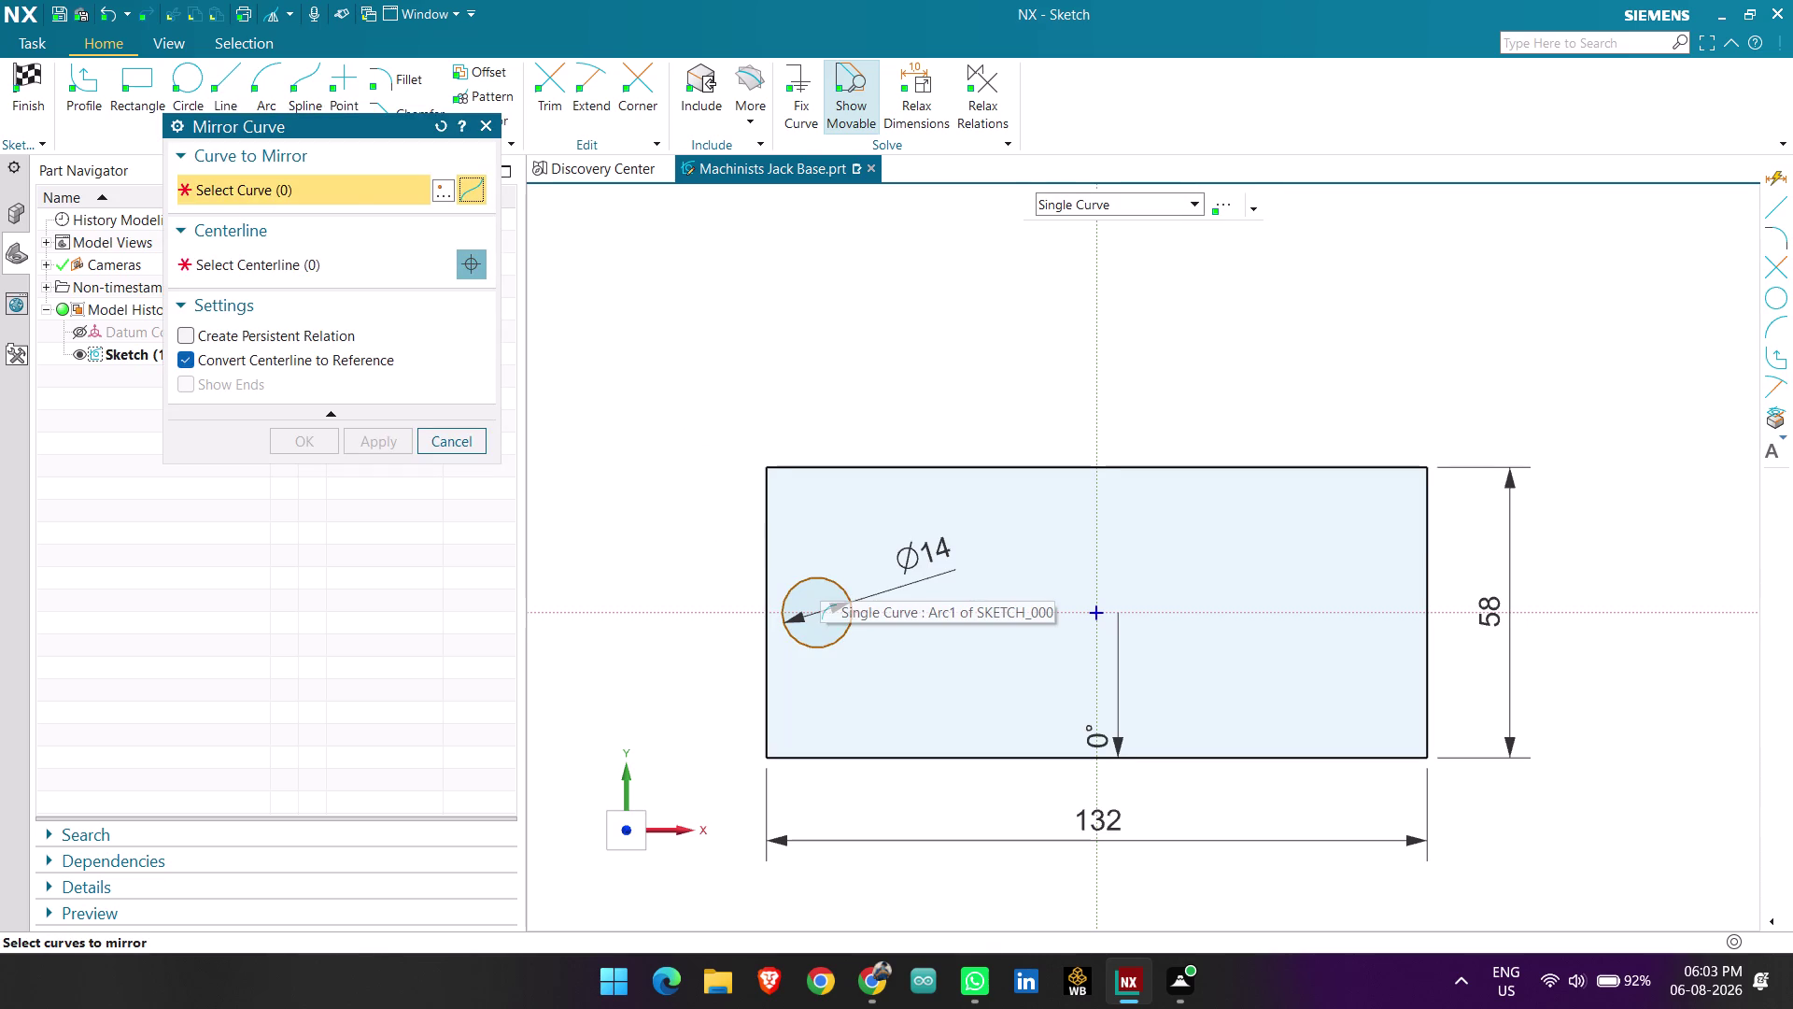
Dimension the circle centre 16 from the rectangle's left edge.
key(Escape)
key(Escape)
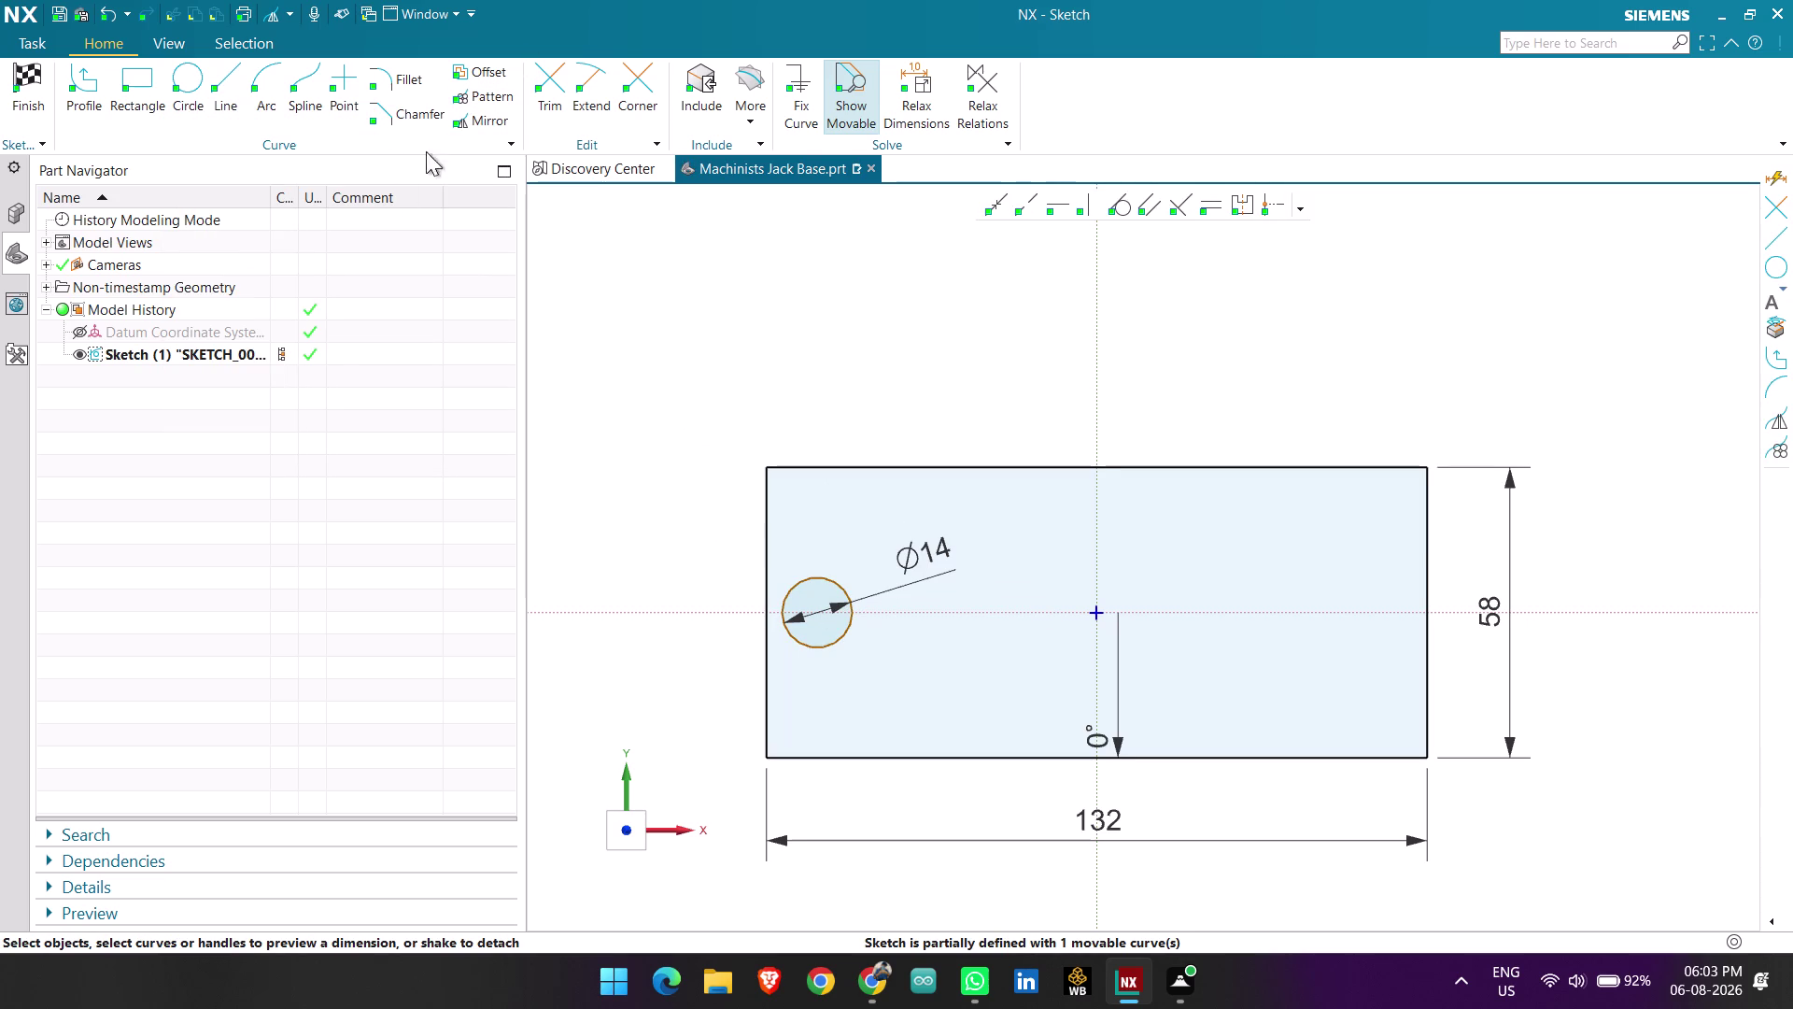
key(d)
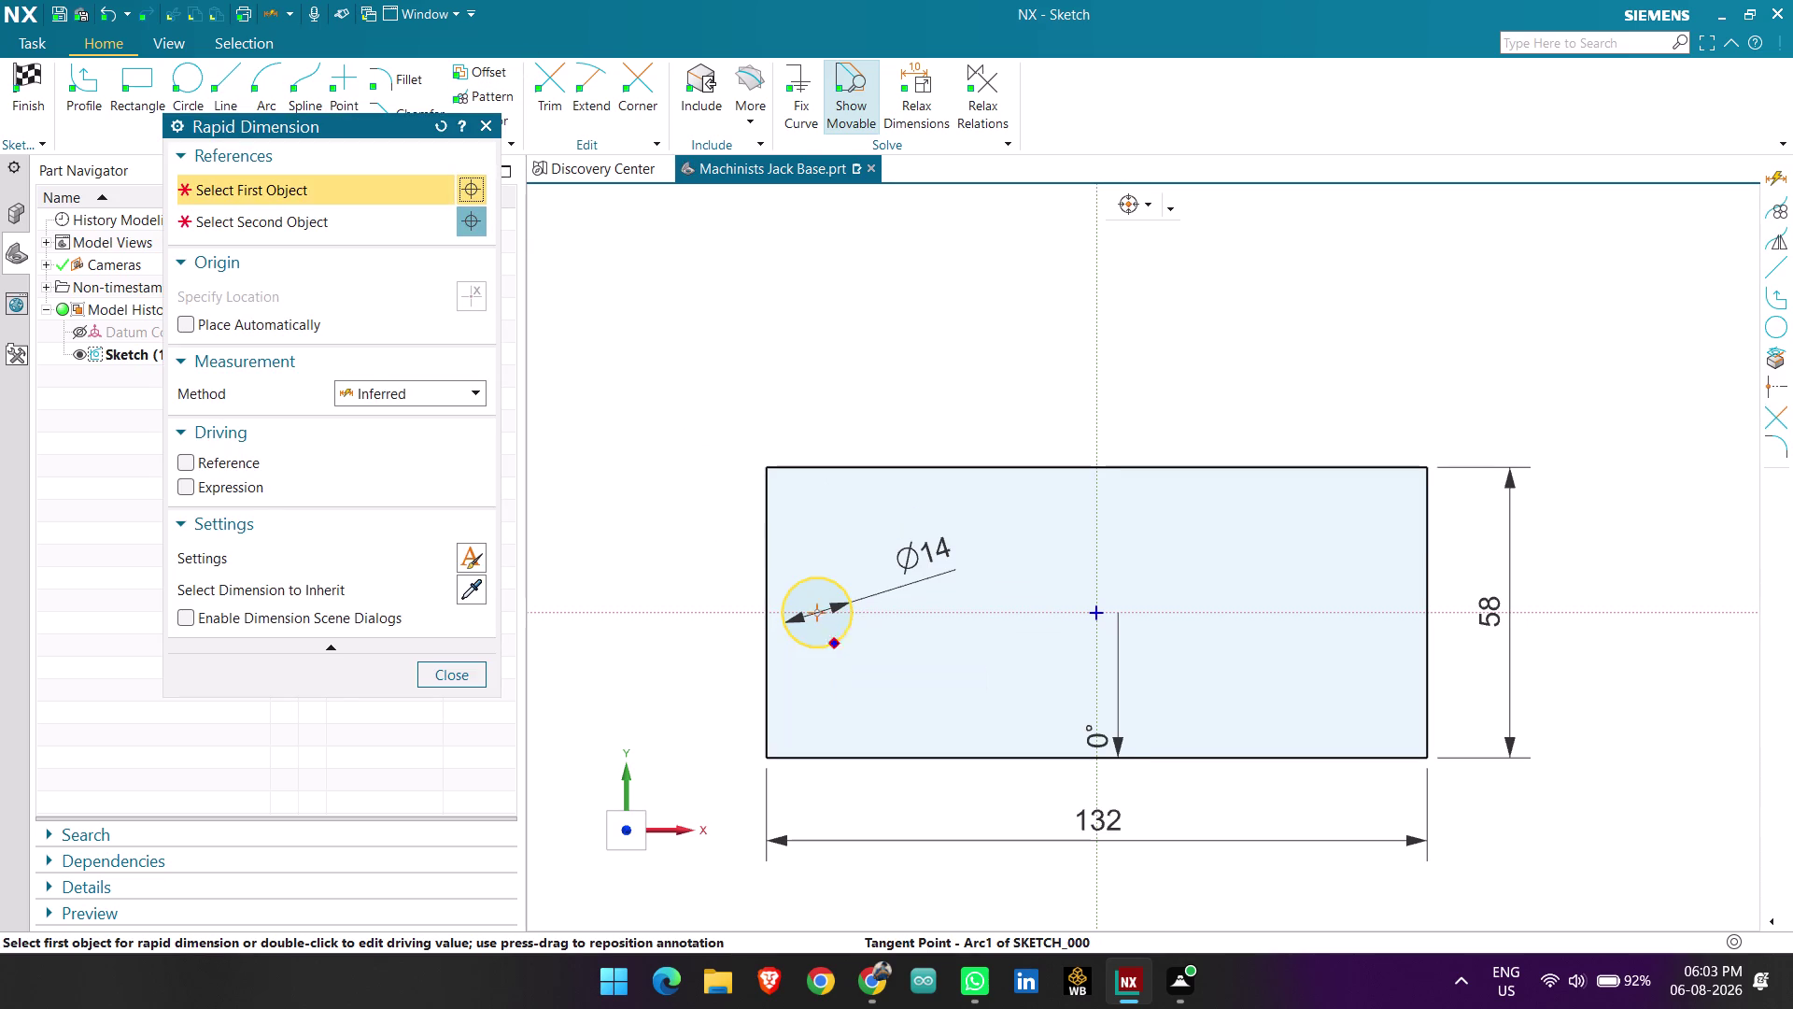
click(770, 608)
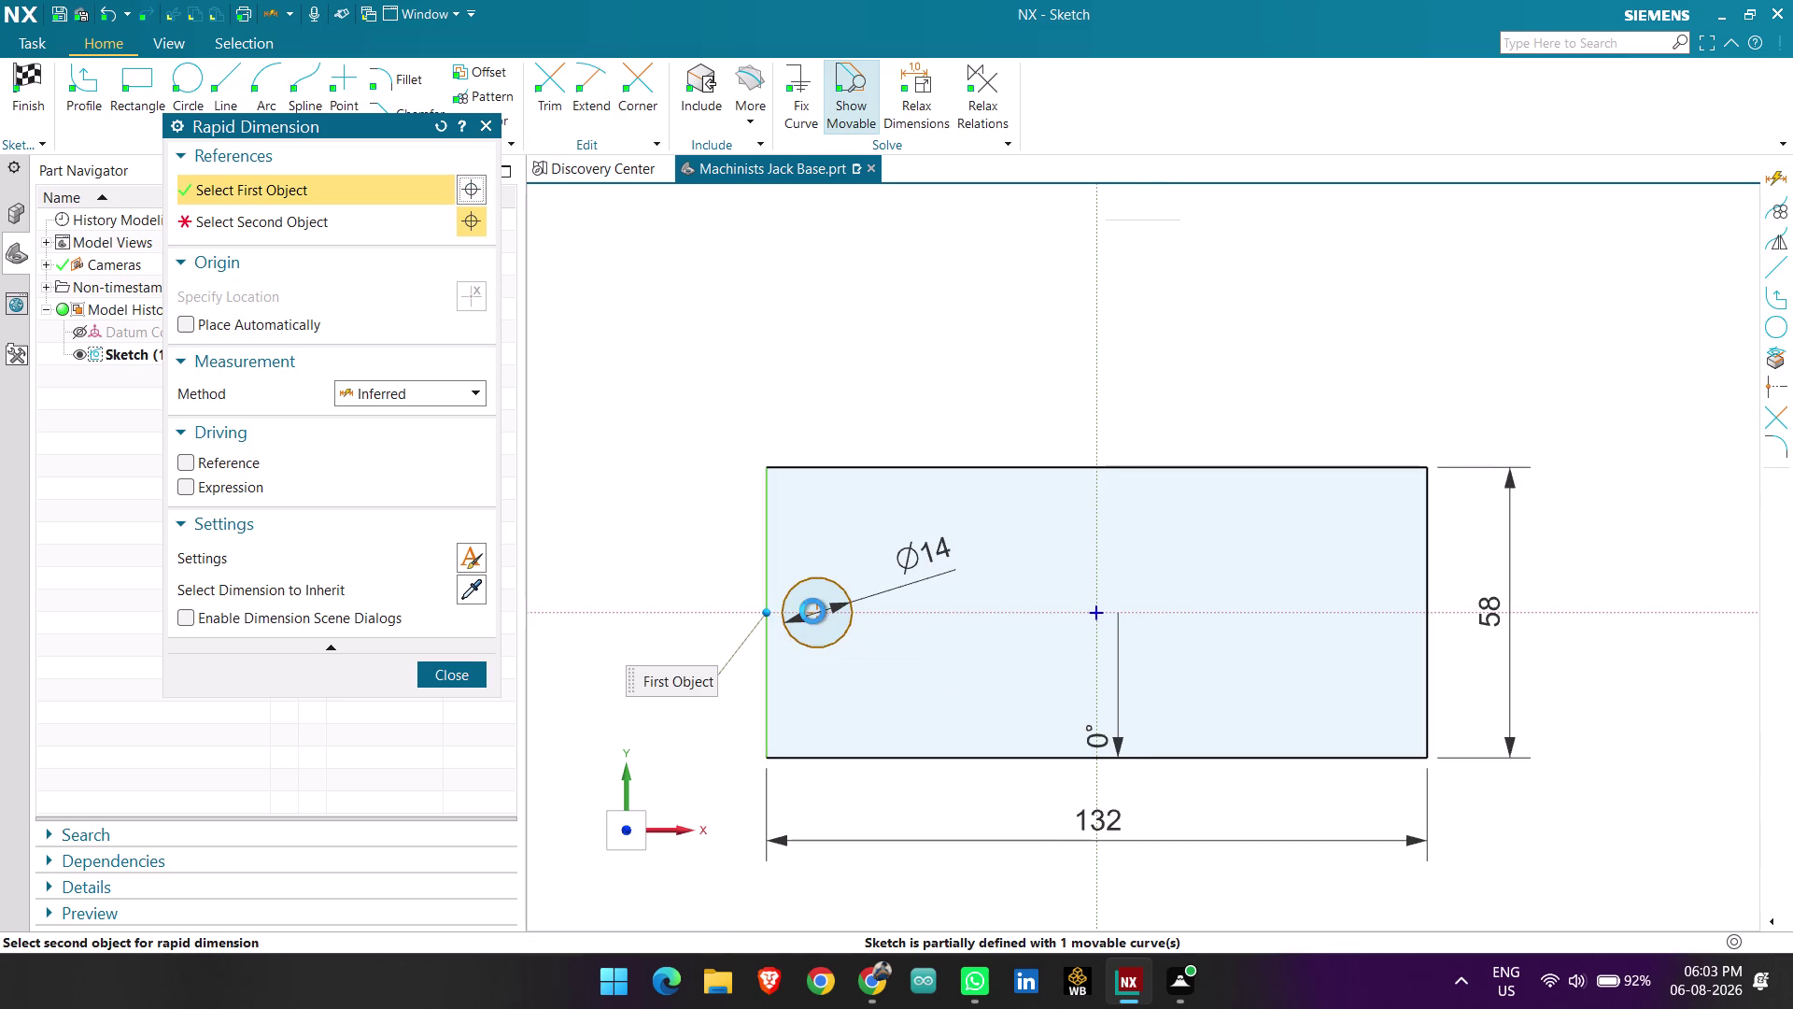
click(814, 611)
click(801, 378)
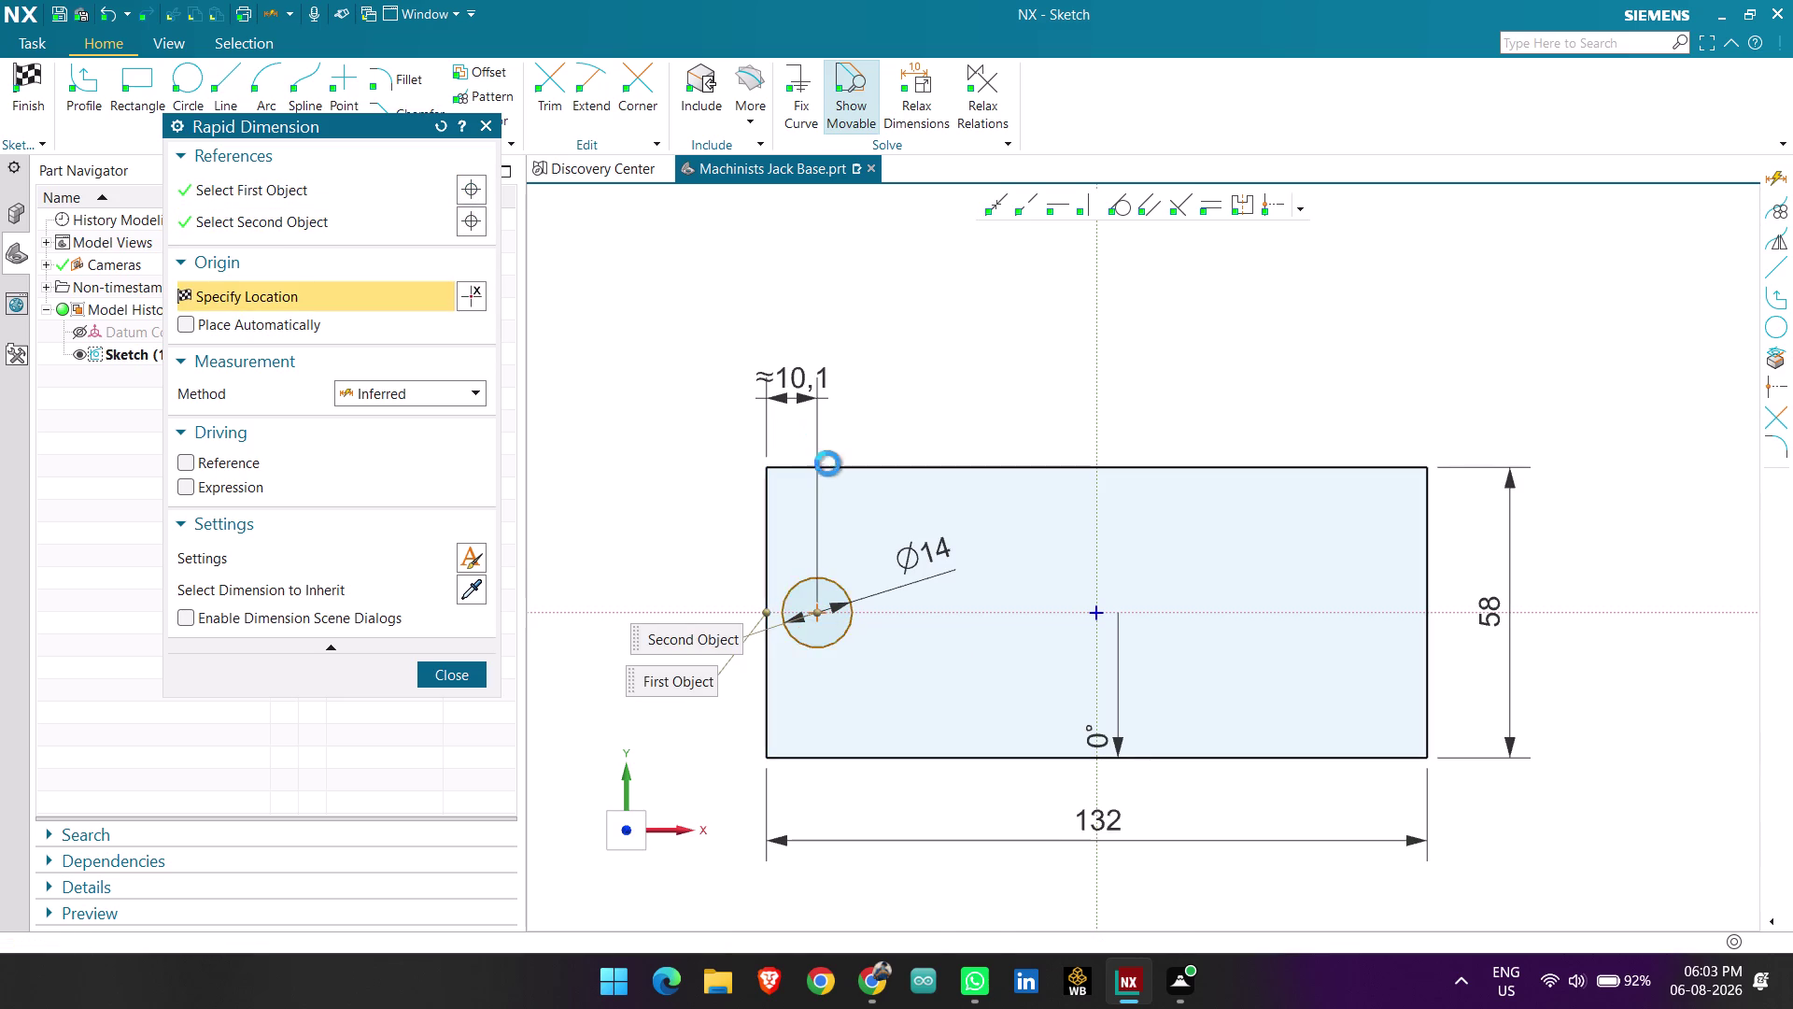
key(Escape)
double_click(795, 377)
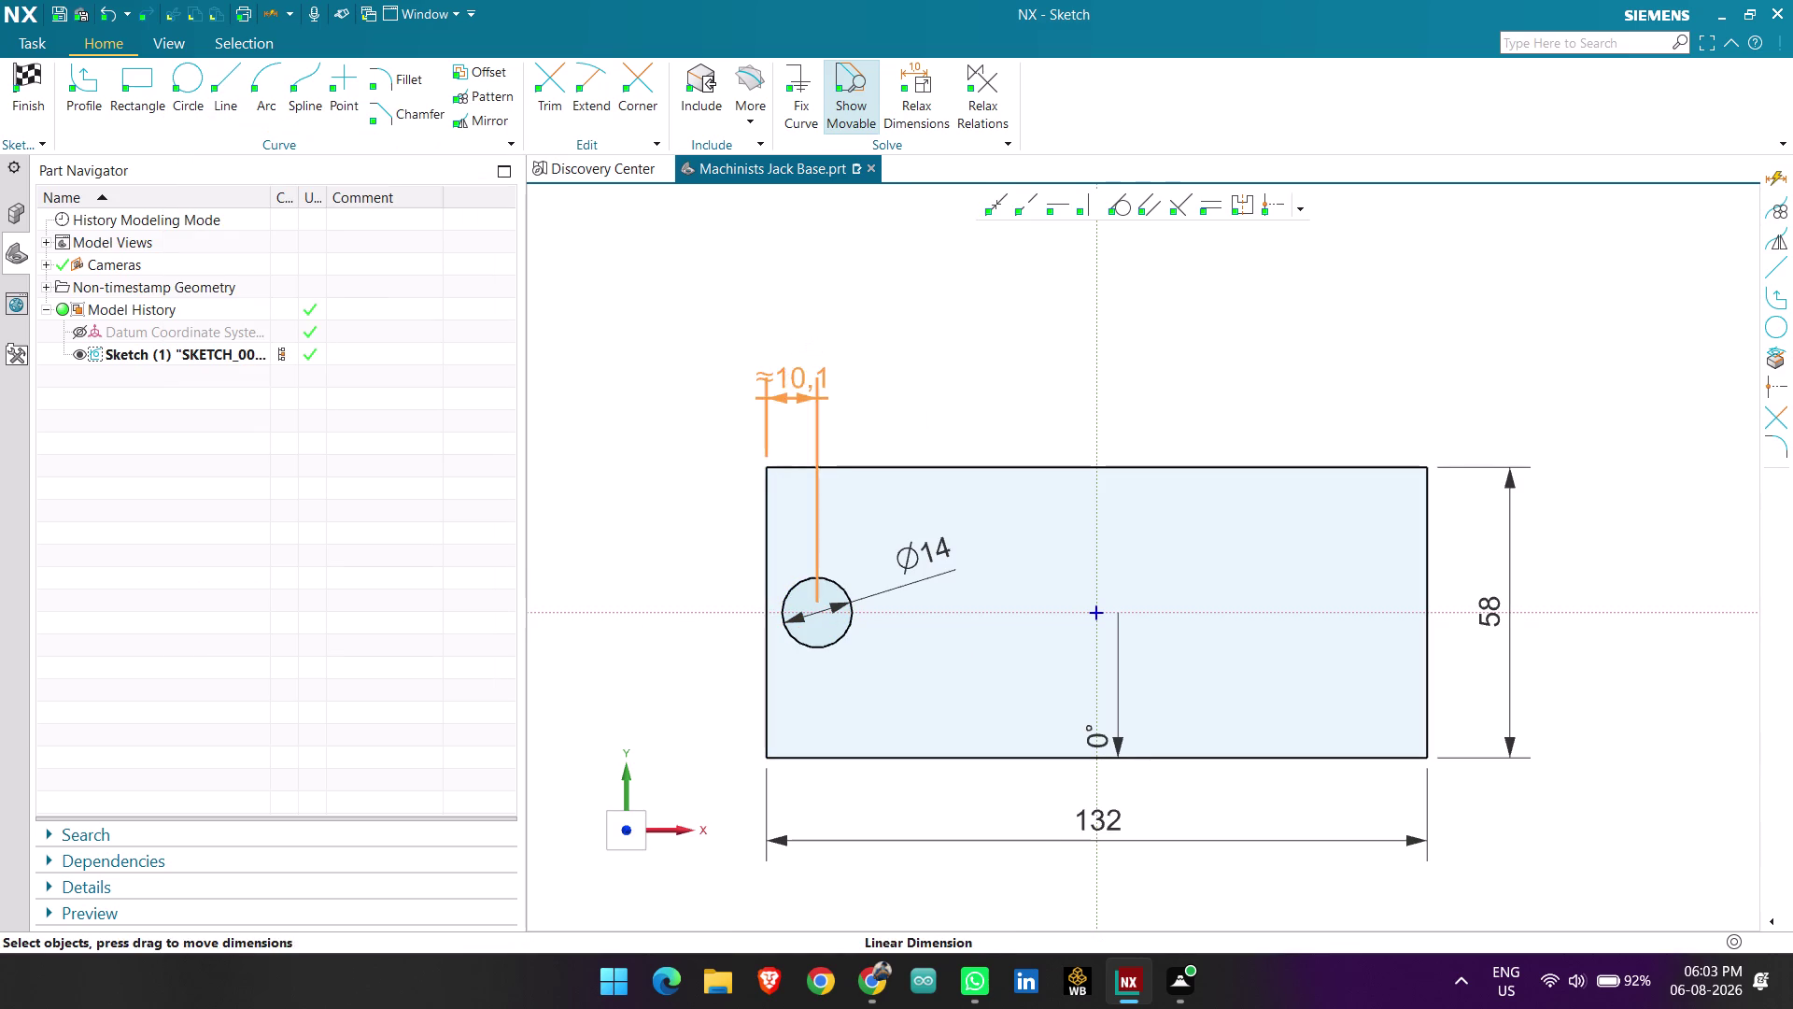
text(16)
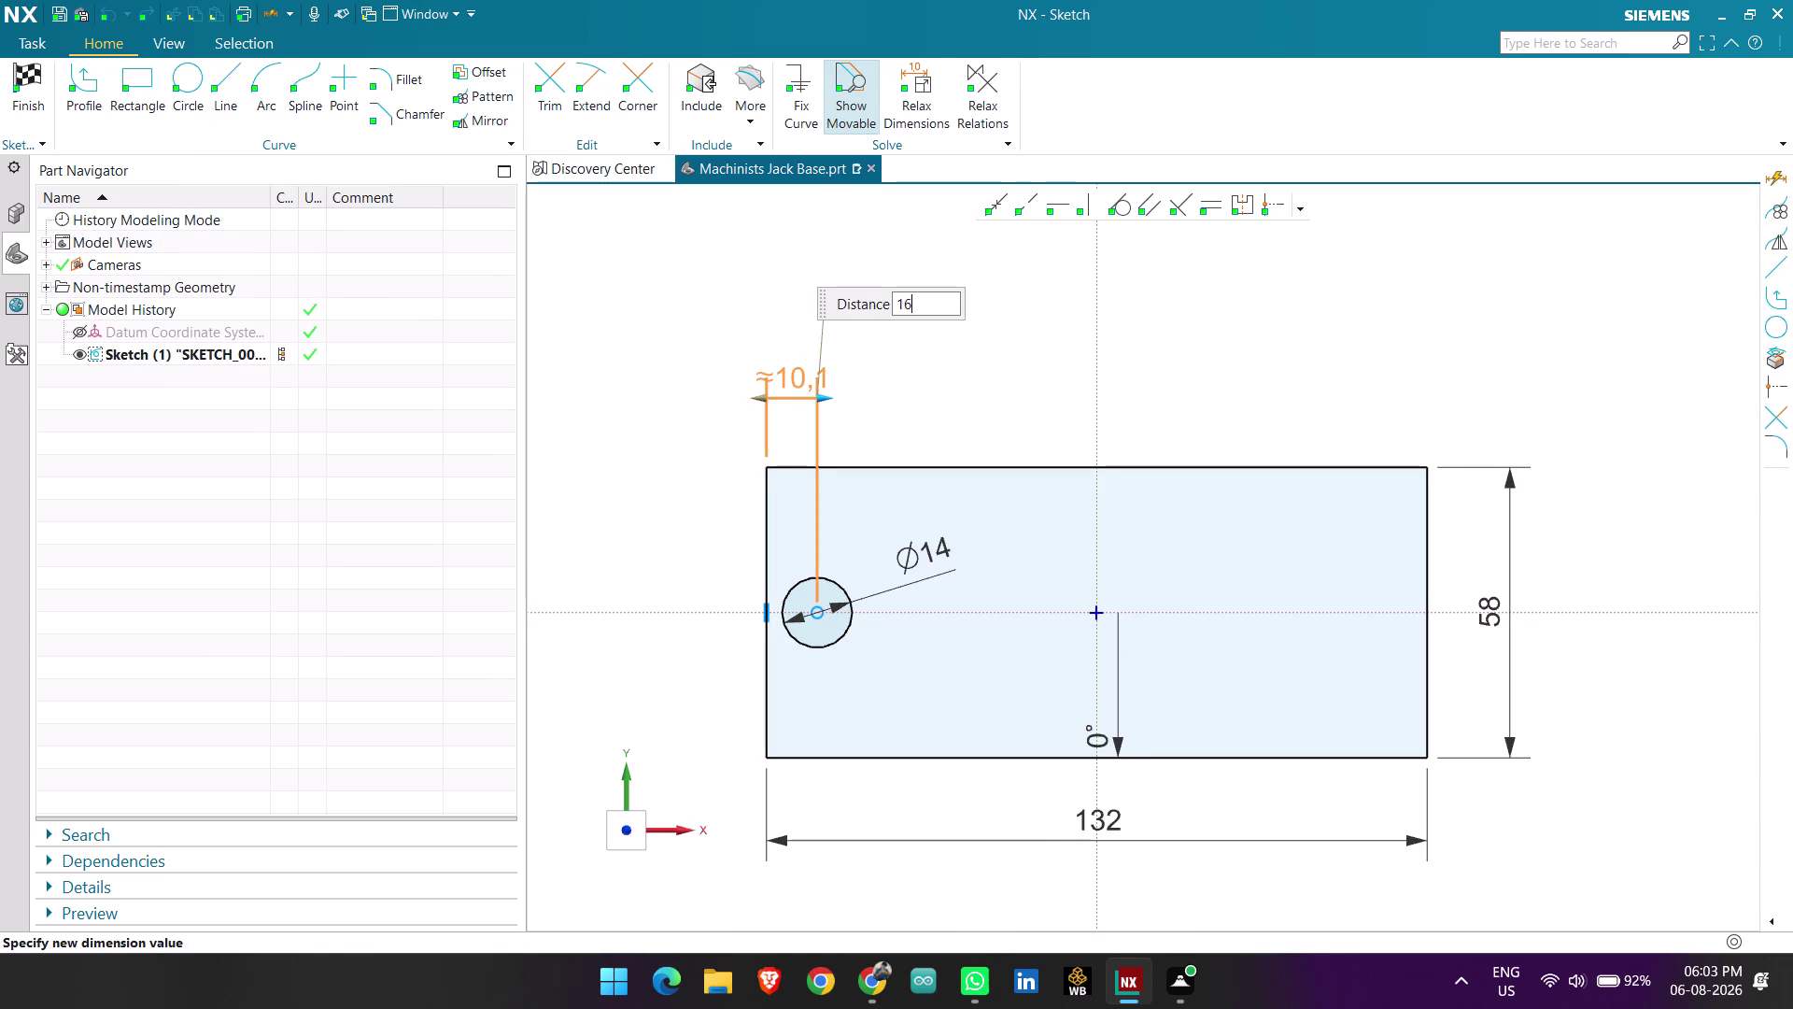
key(Return)
middle_click(753, 361)
scroll(up, 3)
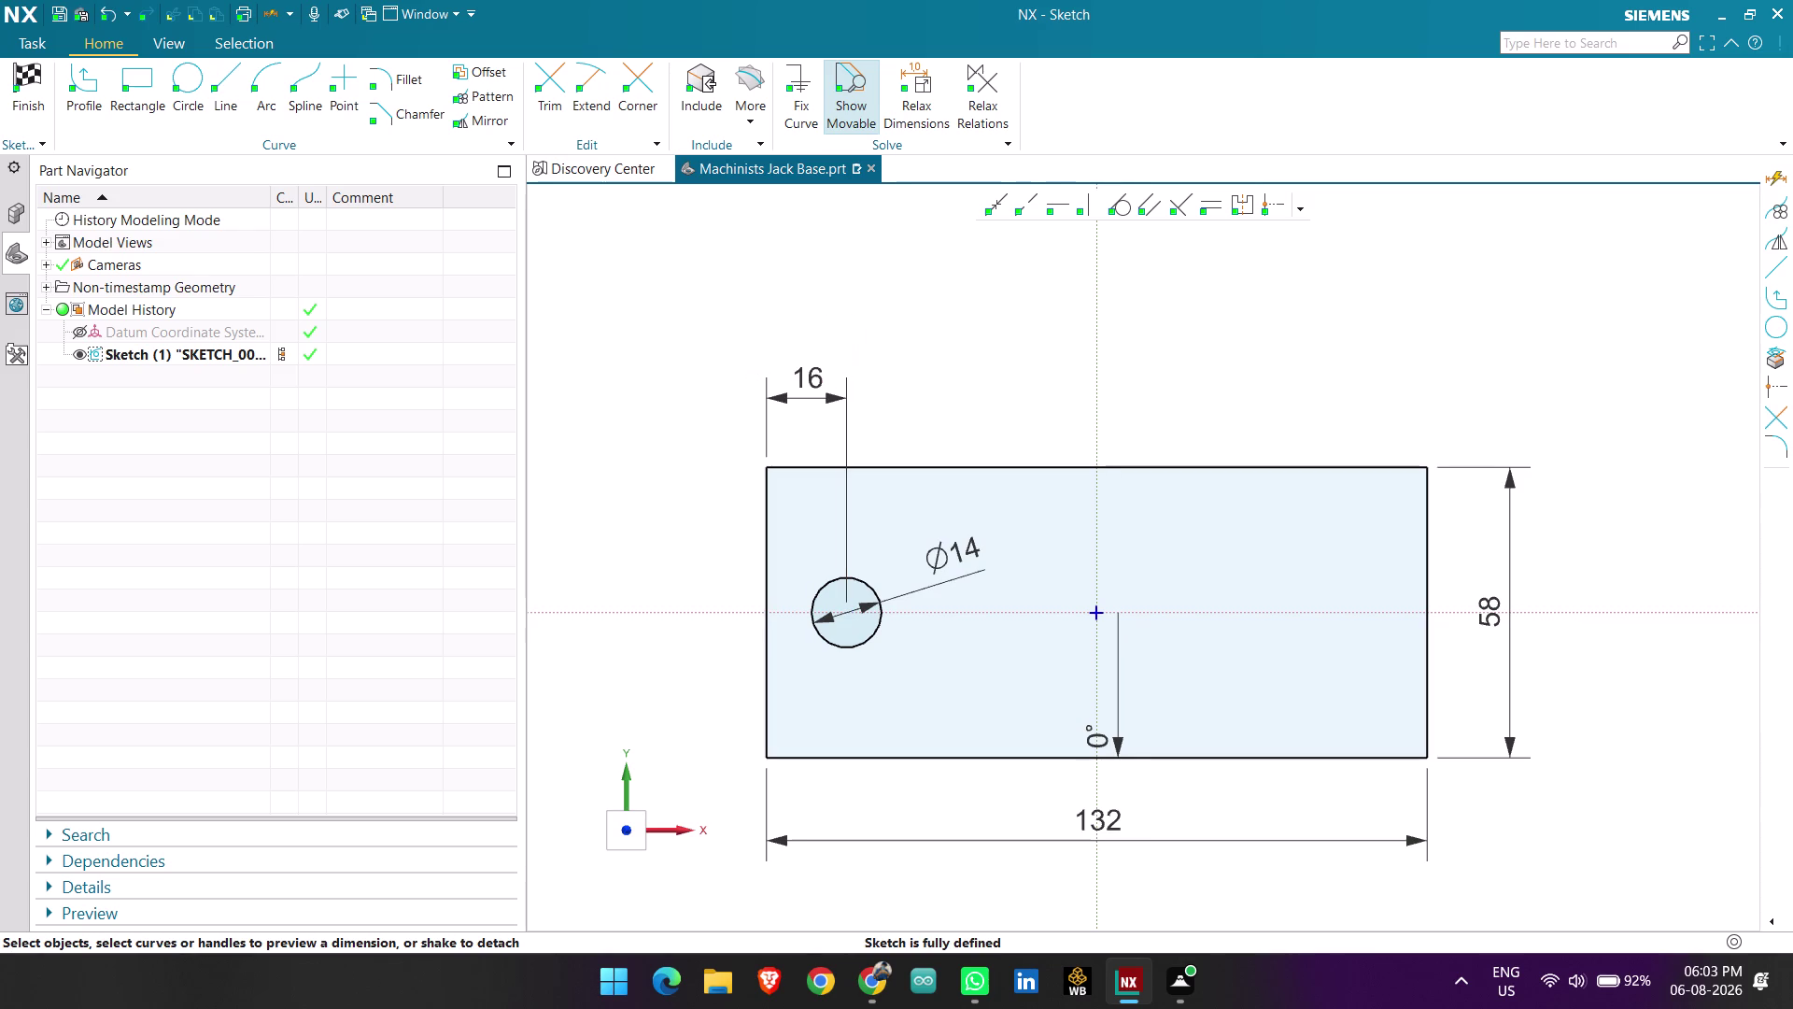
click(455, 128)
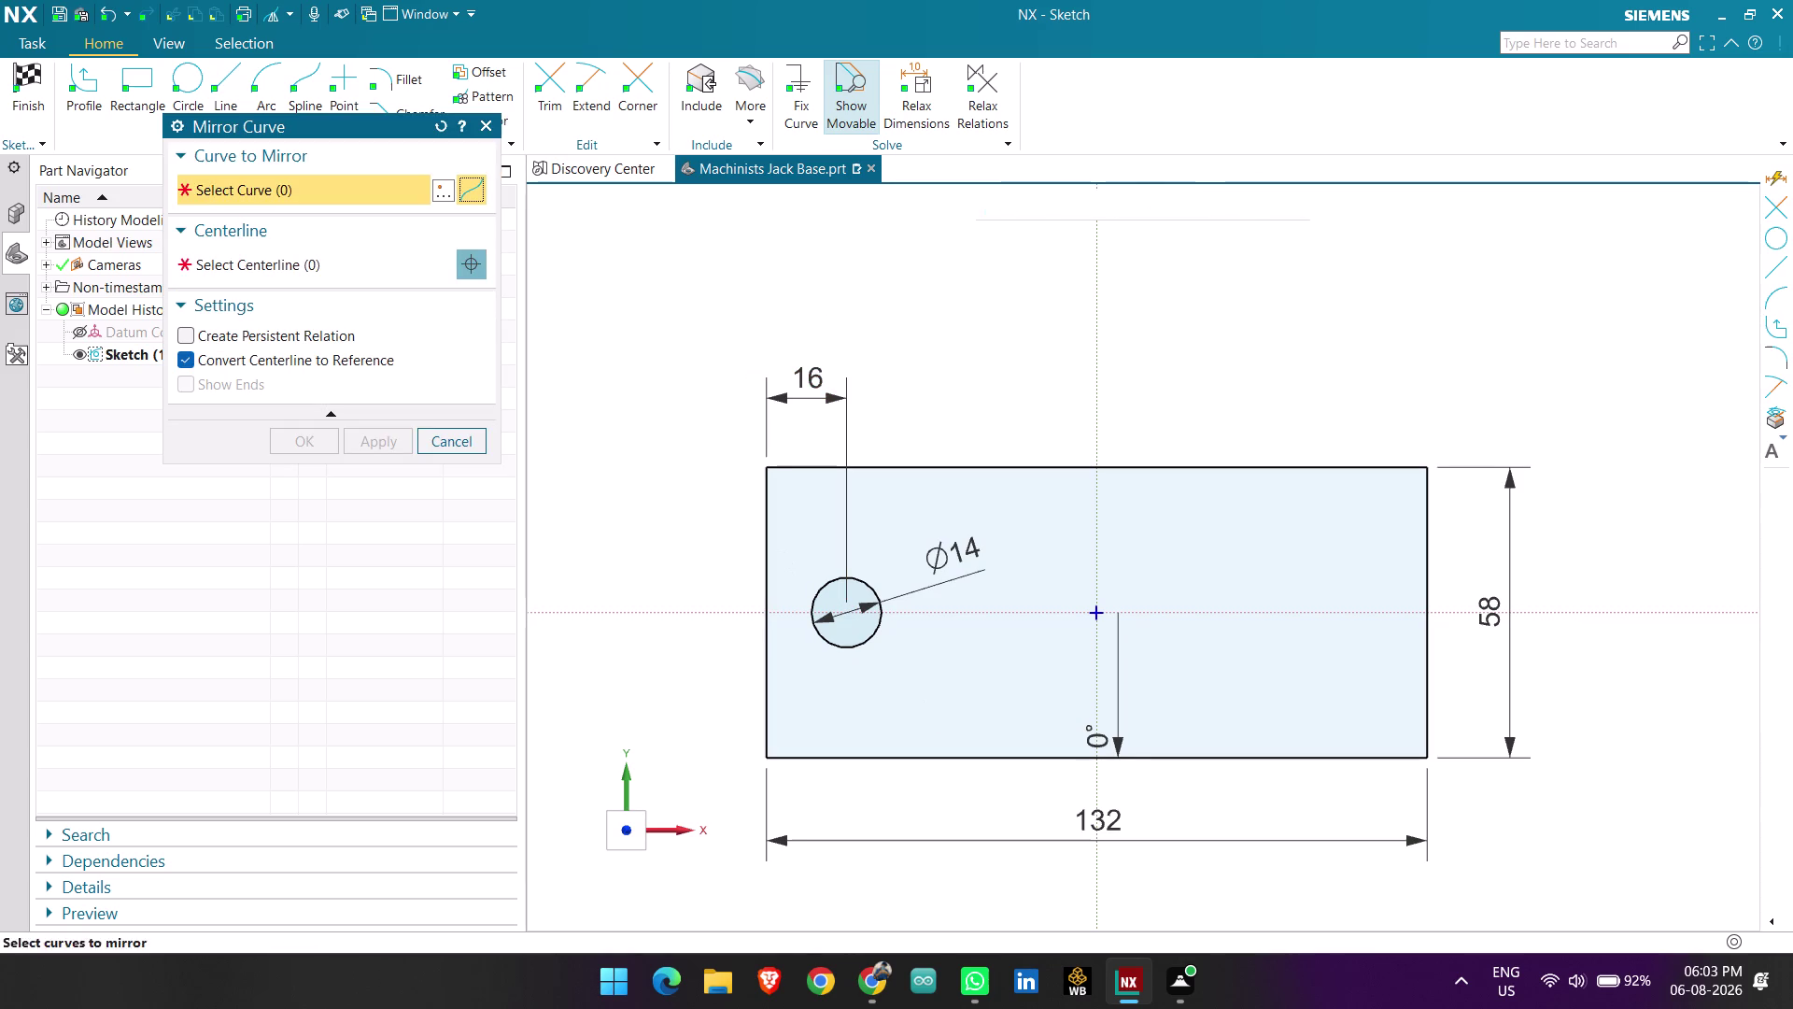
Mirror the Ø14 circle across the vertical sketch axis onto the right side.
click(879, 636)
click(338, 270)
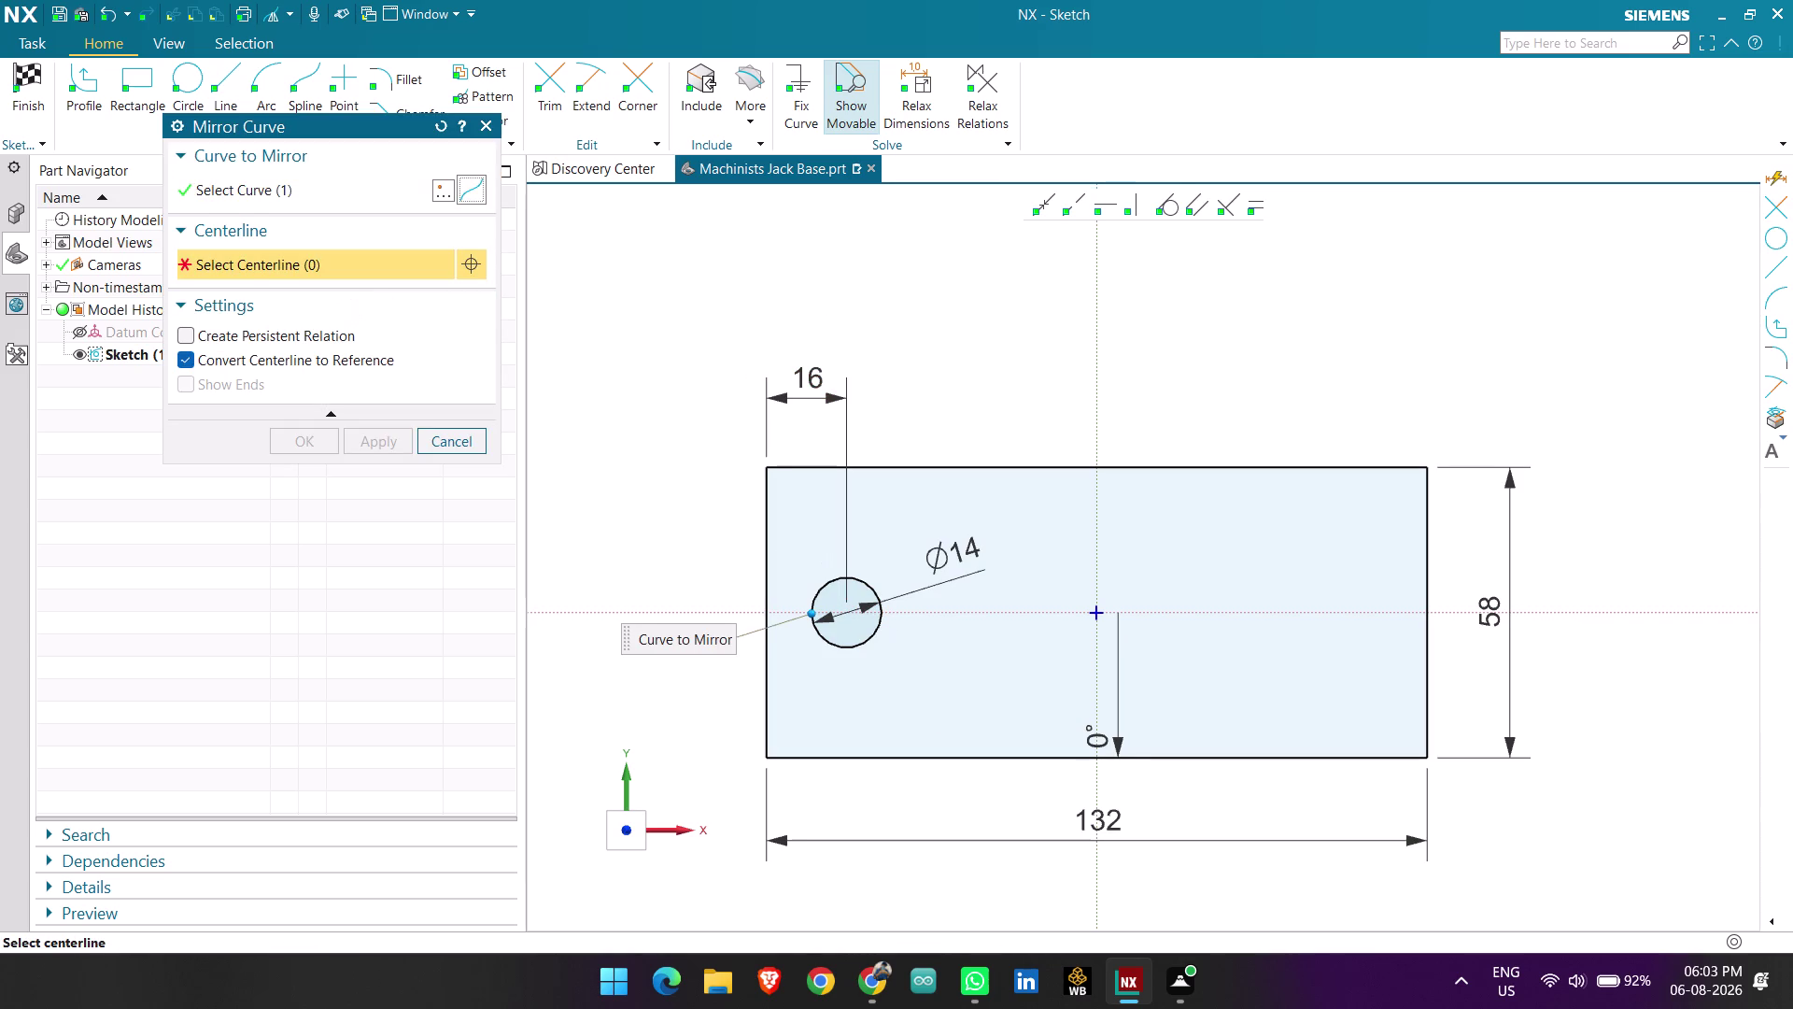
click(1102, 347)
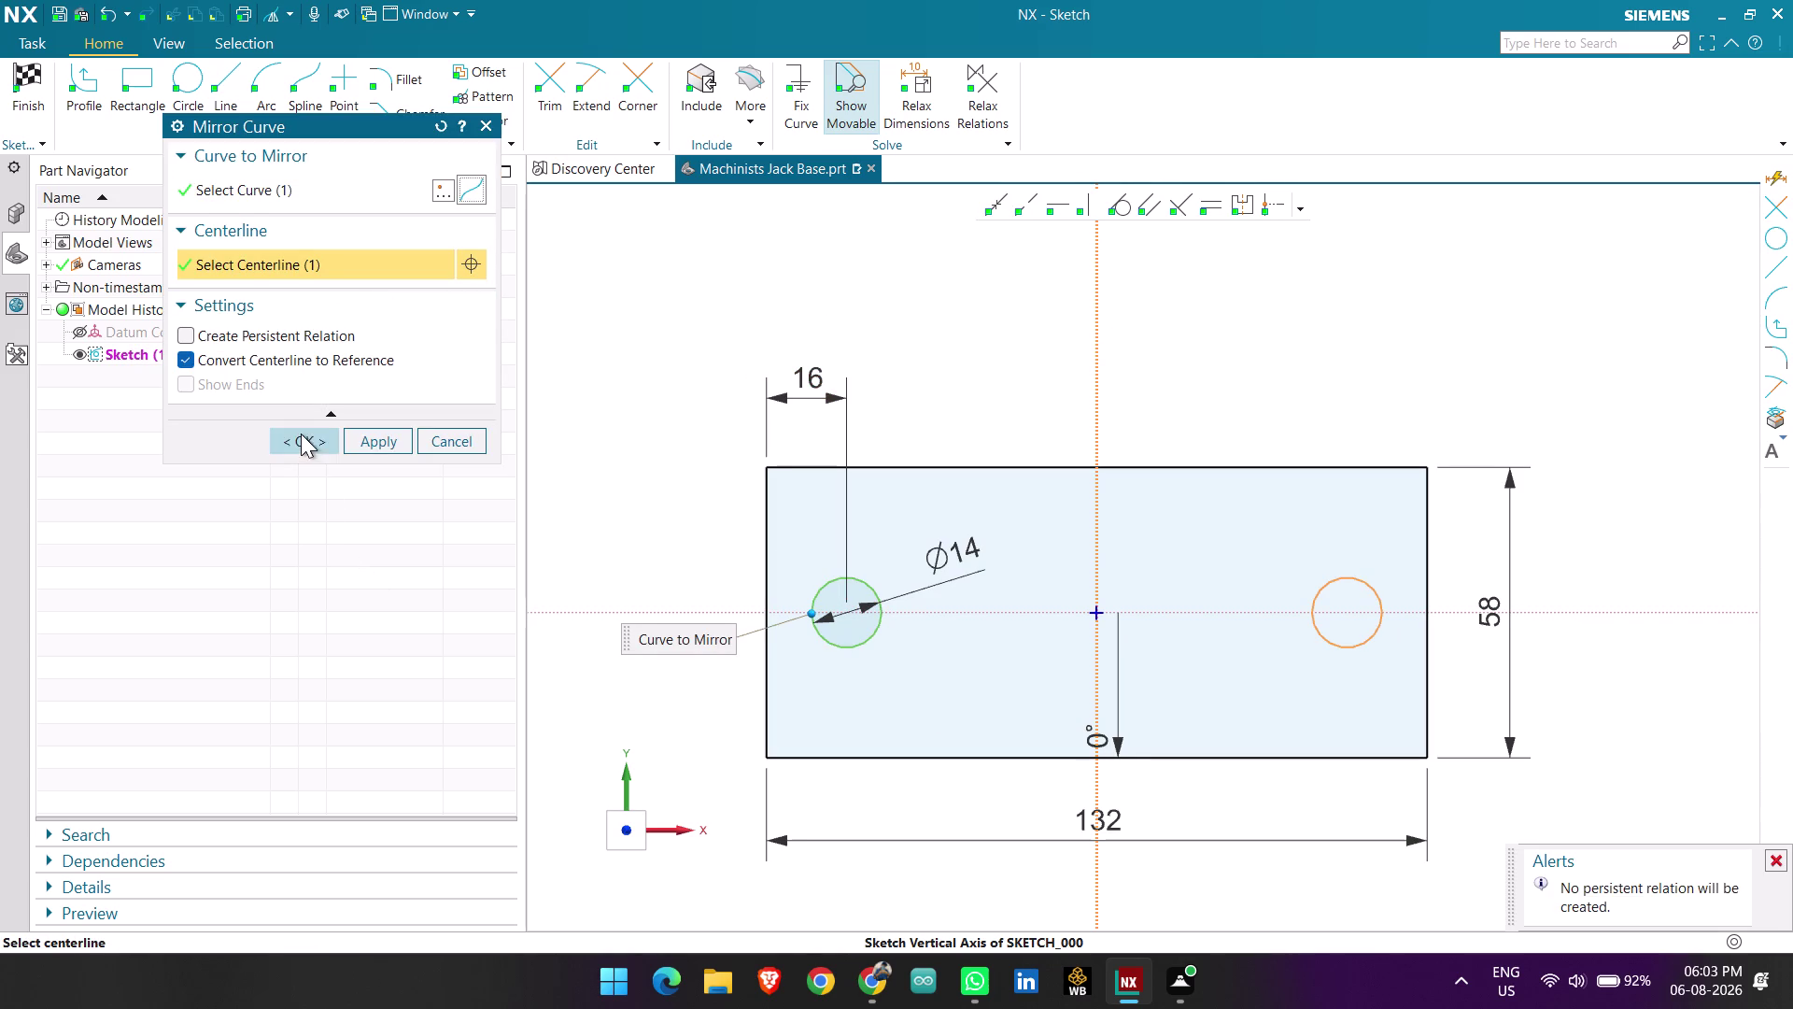
click(301, 433)
scroll(down, 3)
scroll(up, 3)
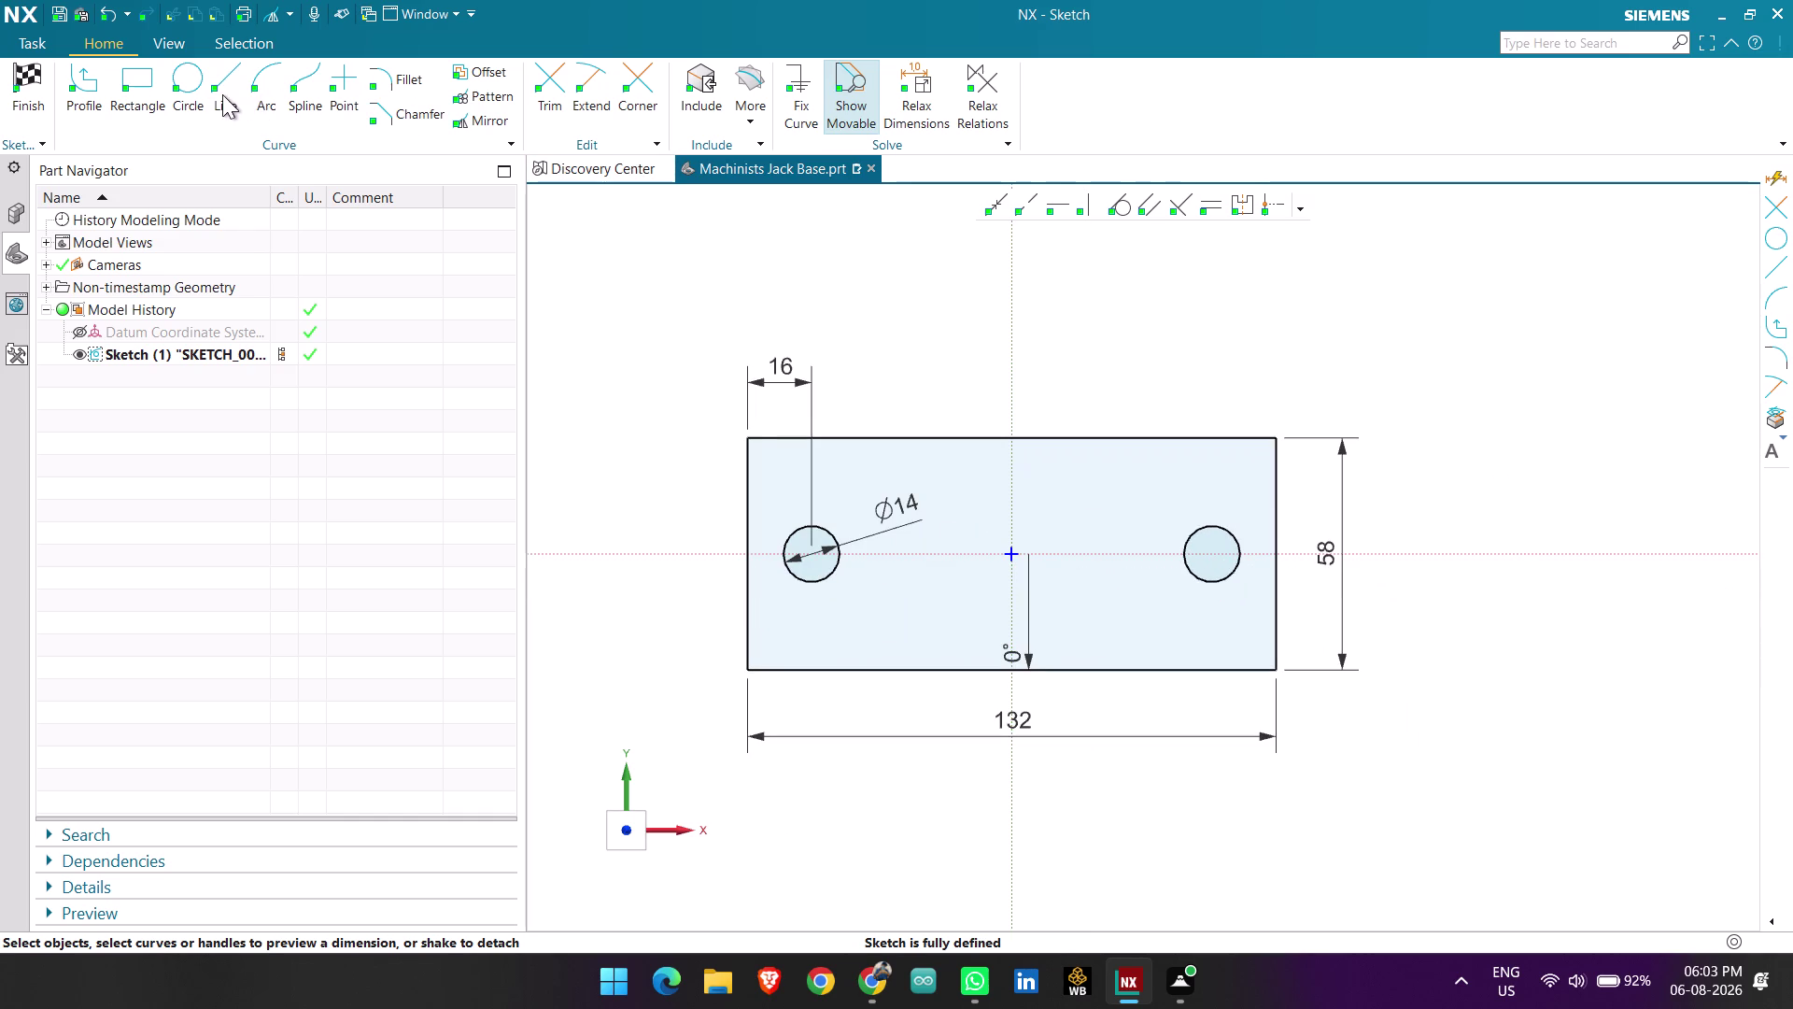
click(375, 78)
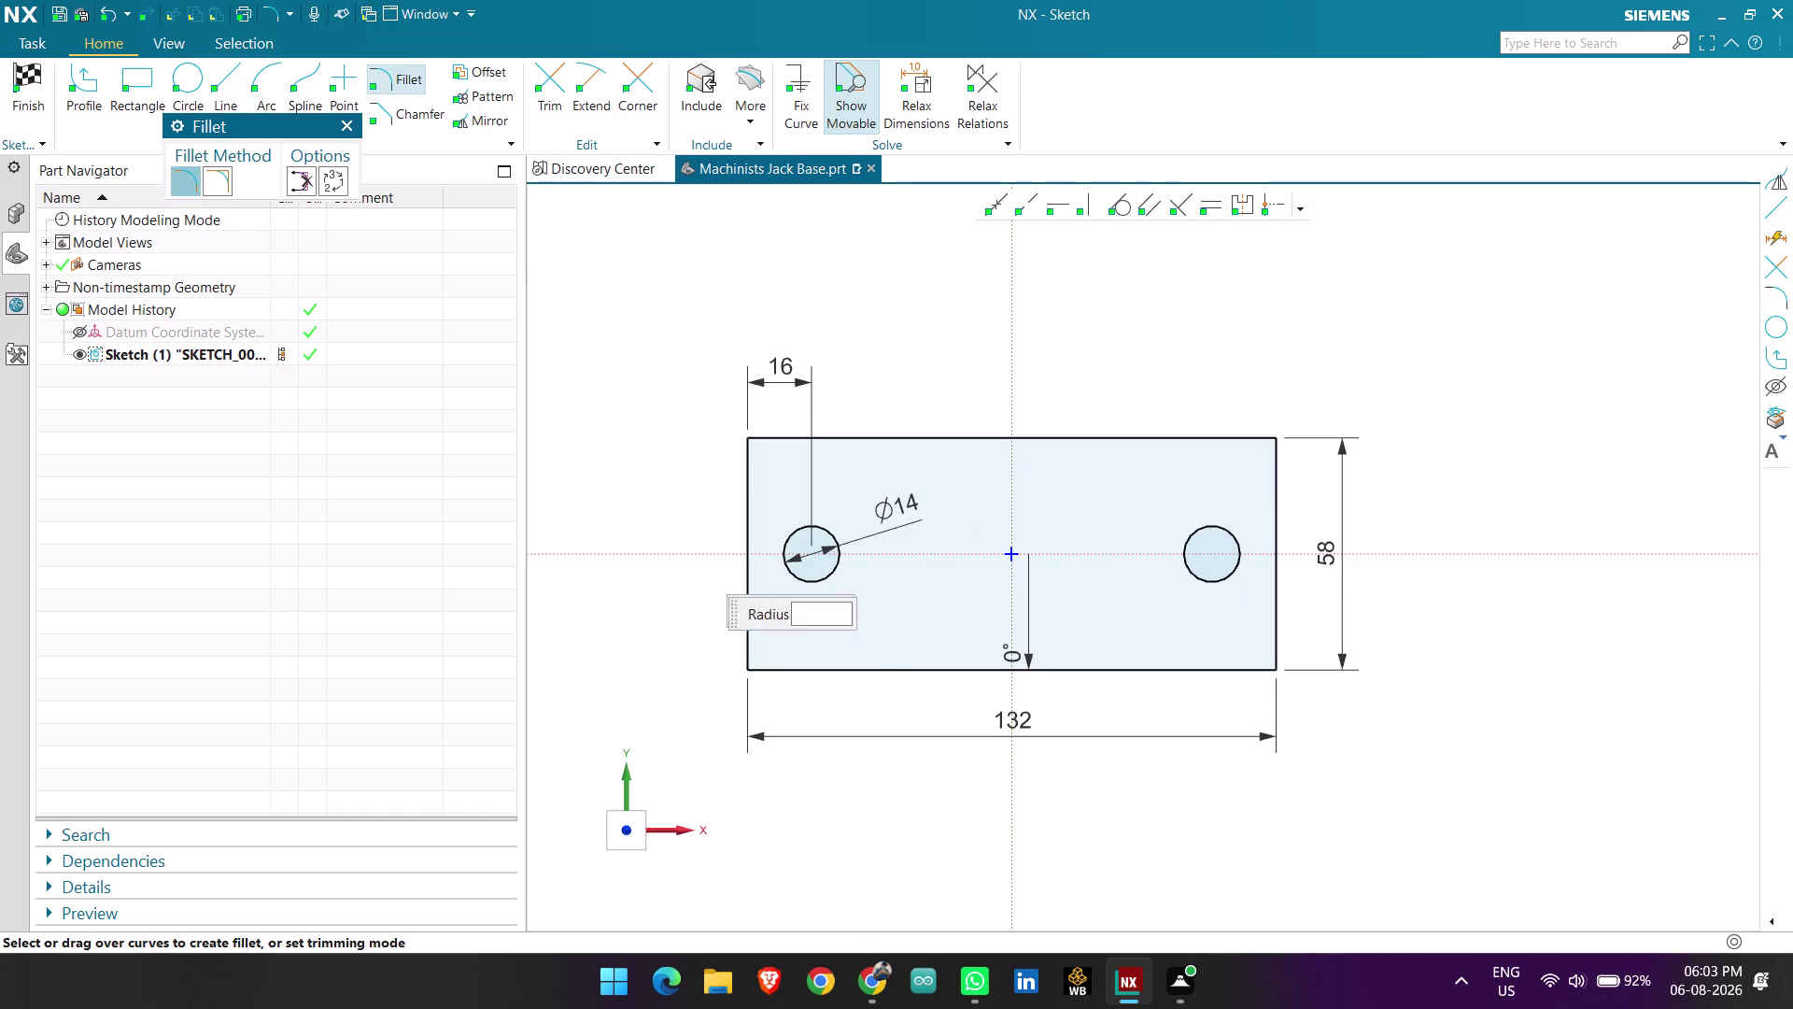
Round the bottom-left and top-left plate corners with R5 fillets.
click(747, 616)
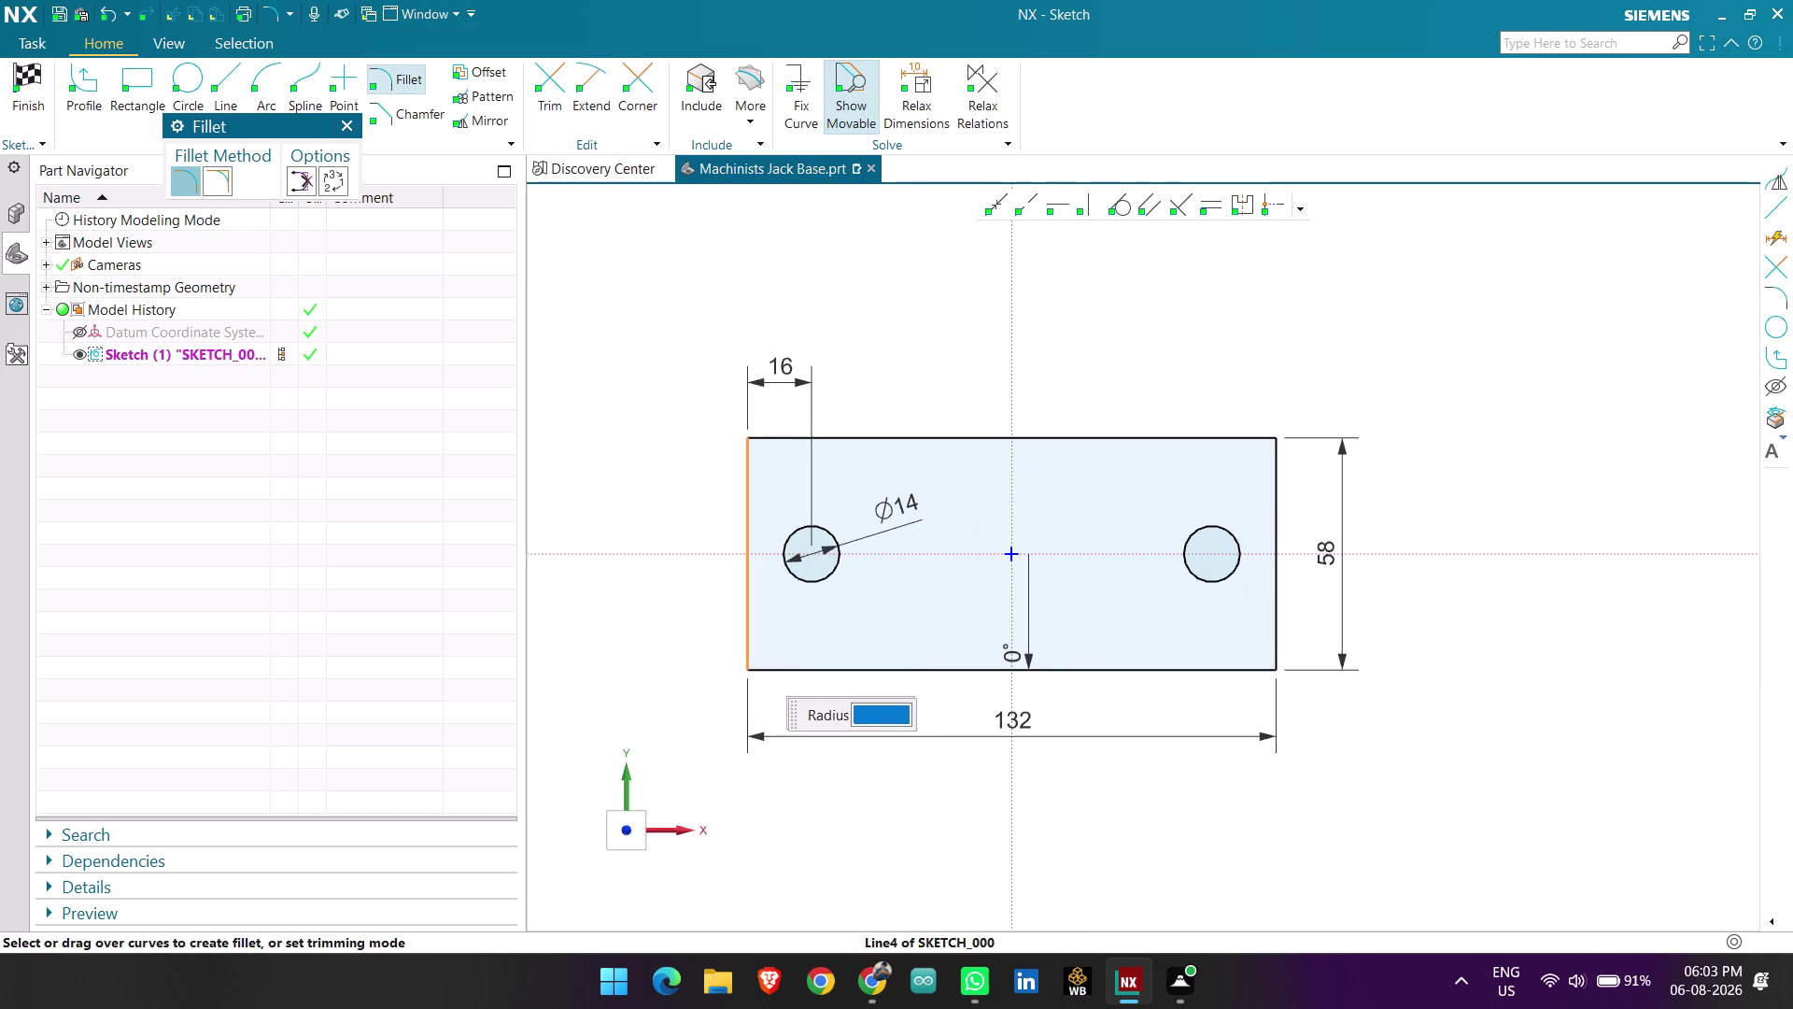
click(766, 675)
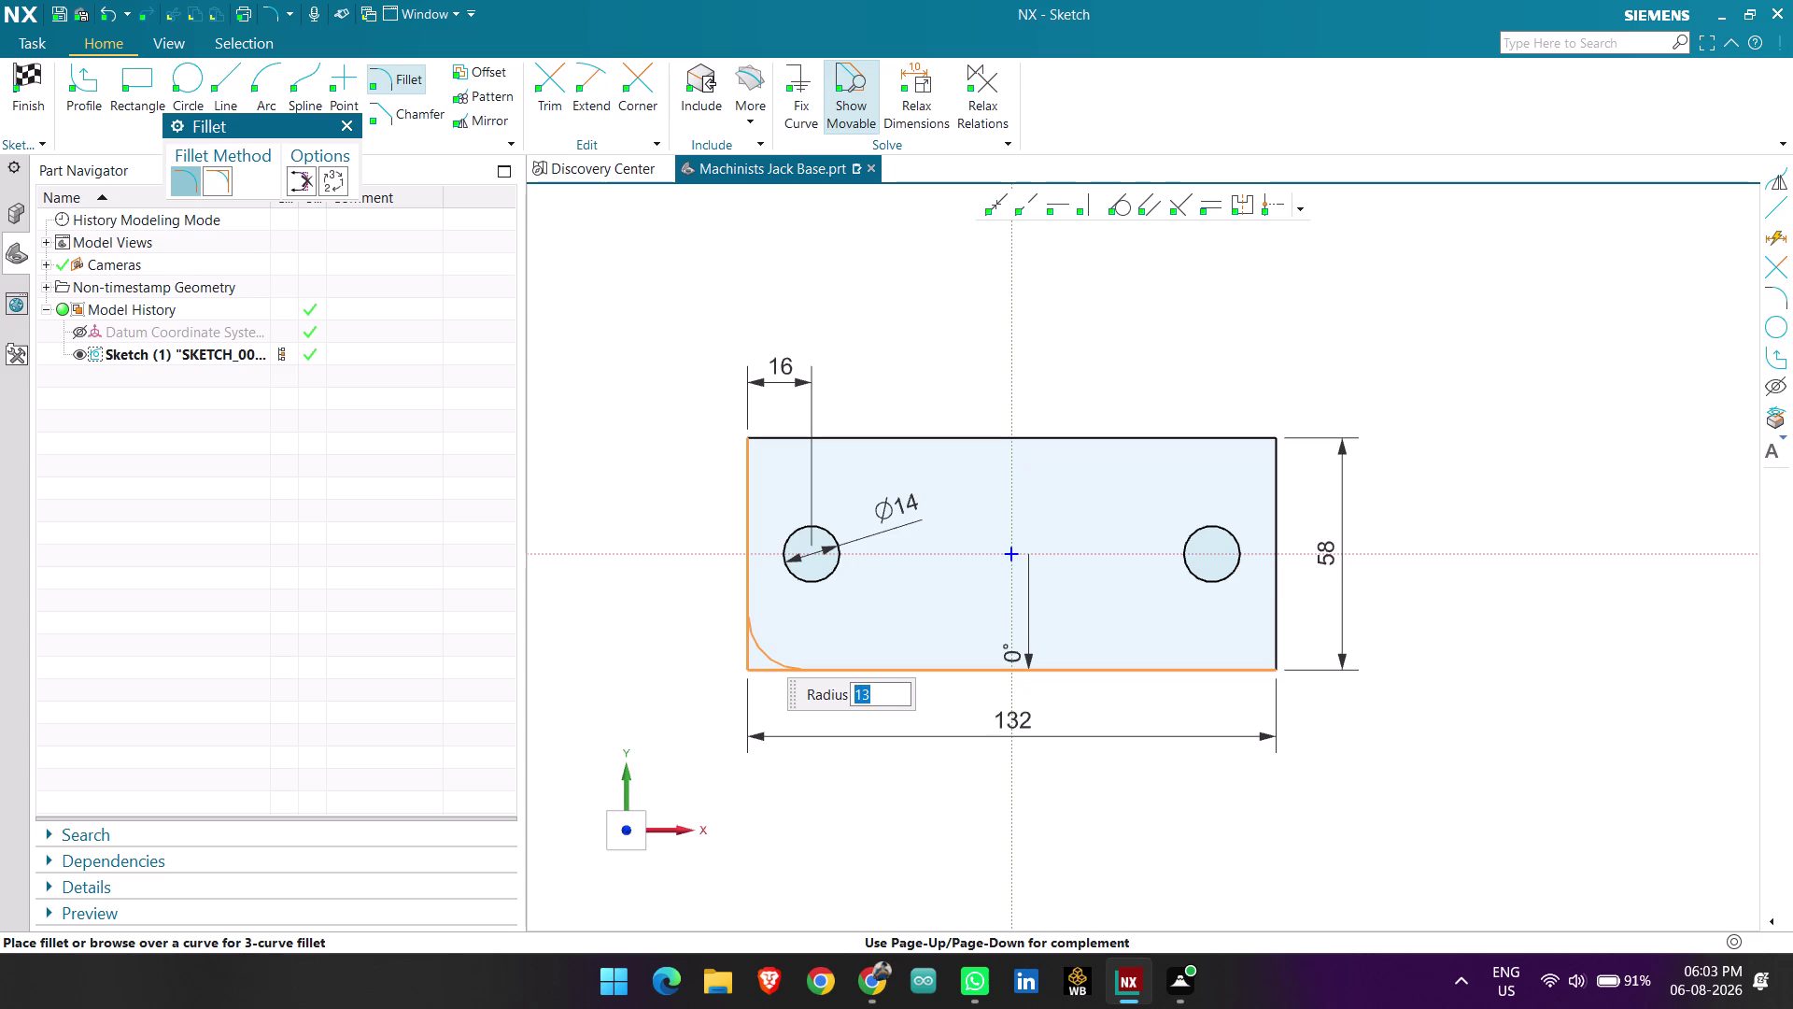
key(5)
key(Return)
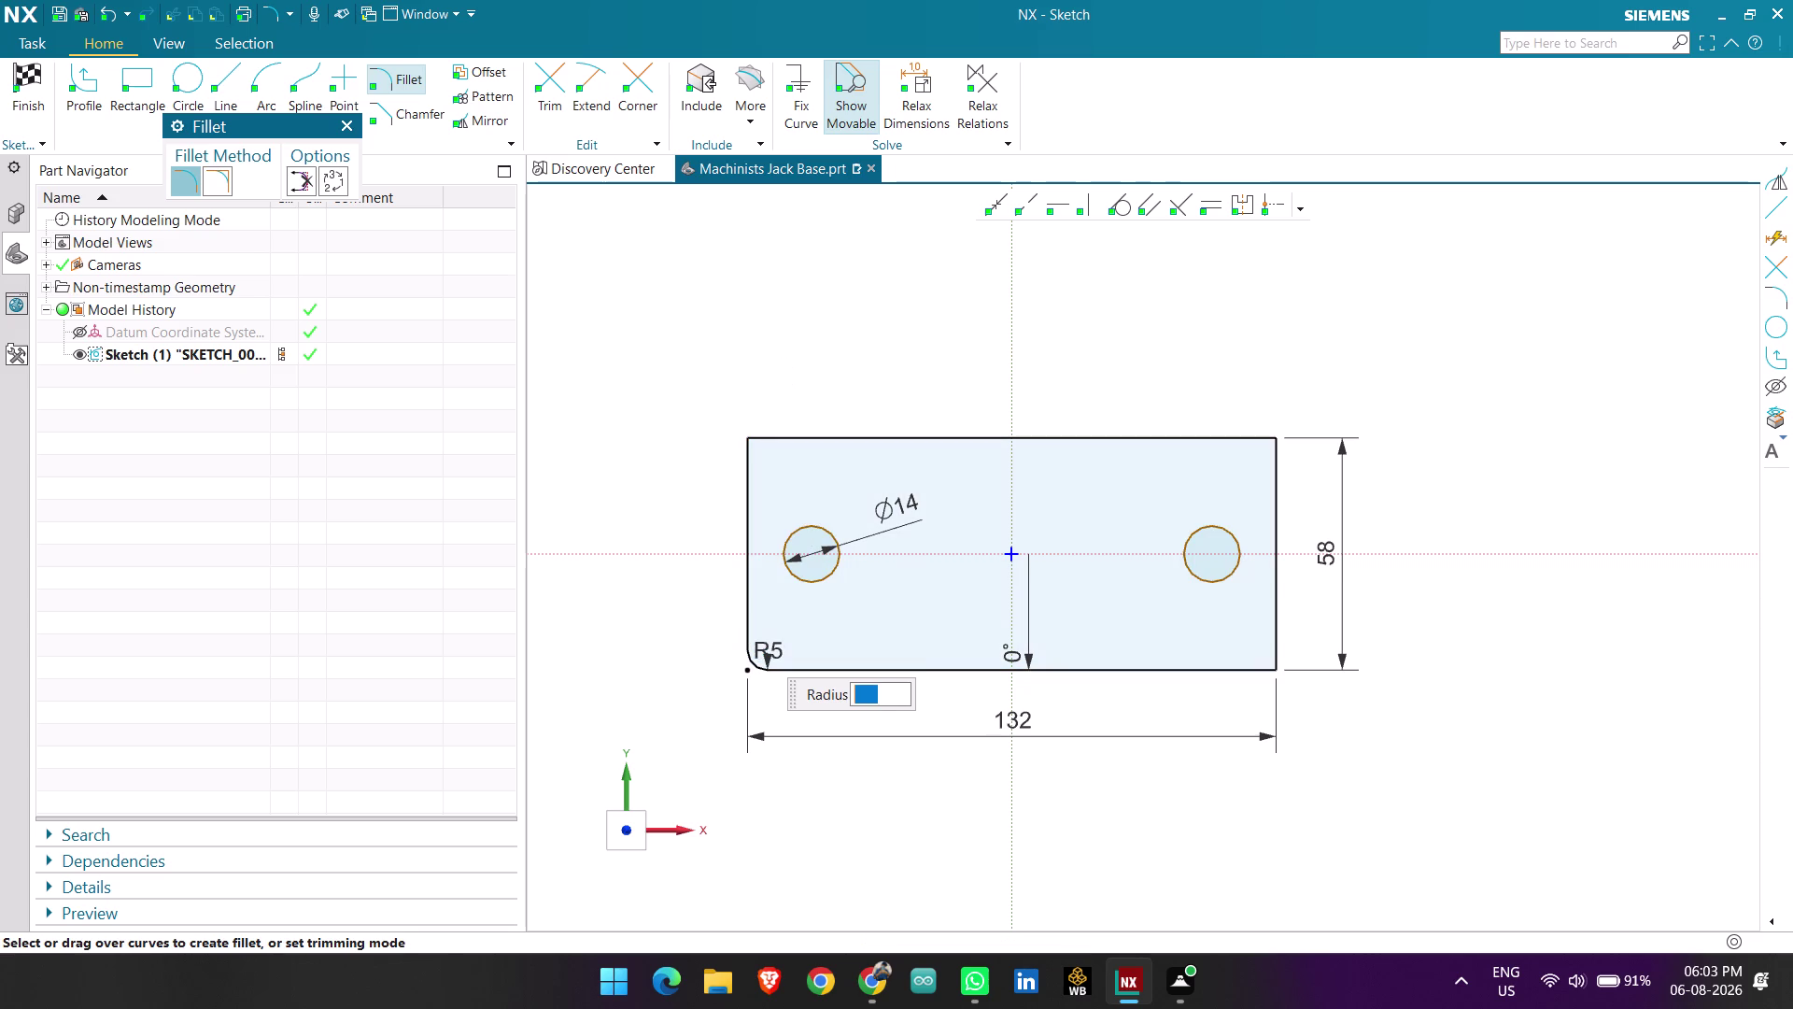
click(743, 452)
click(766, 436)
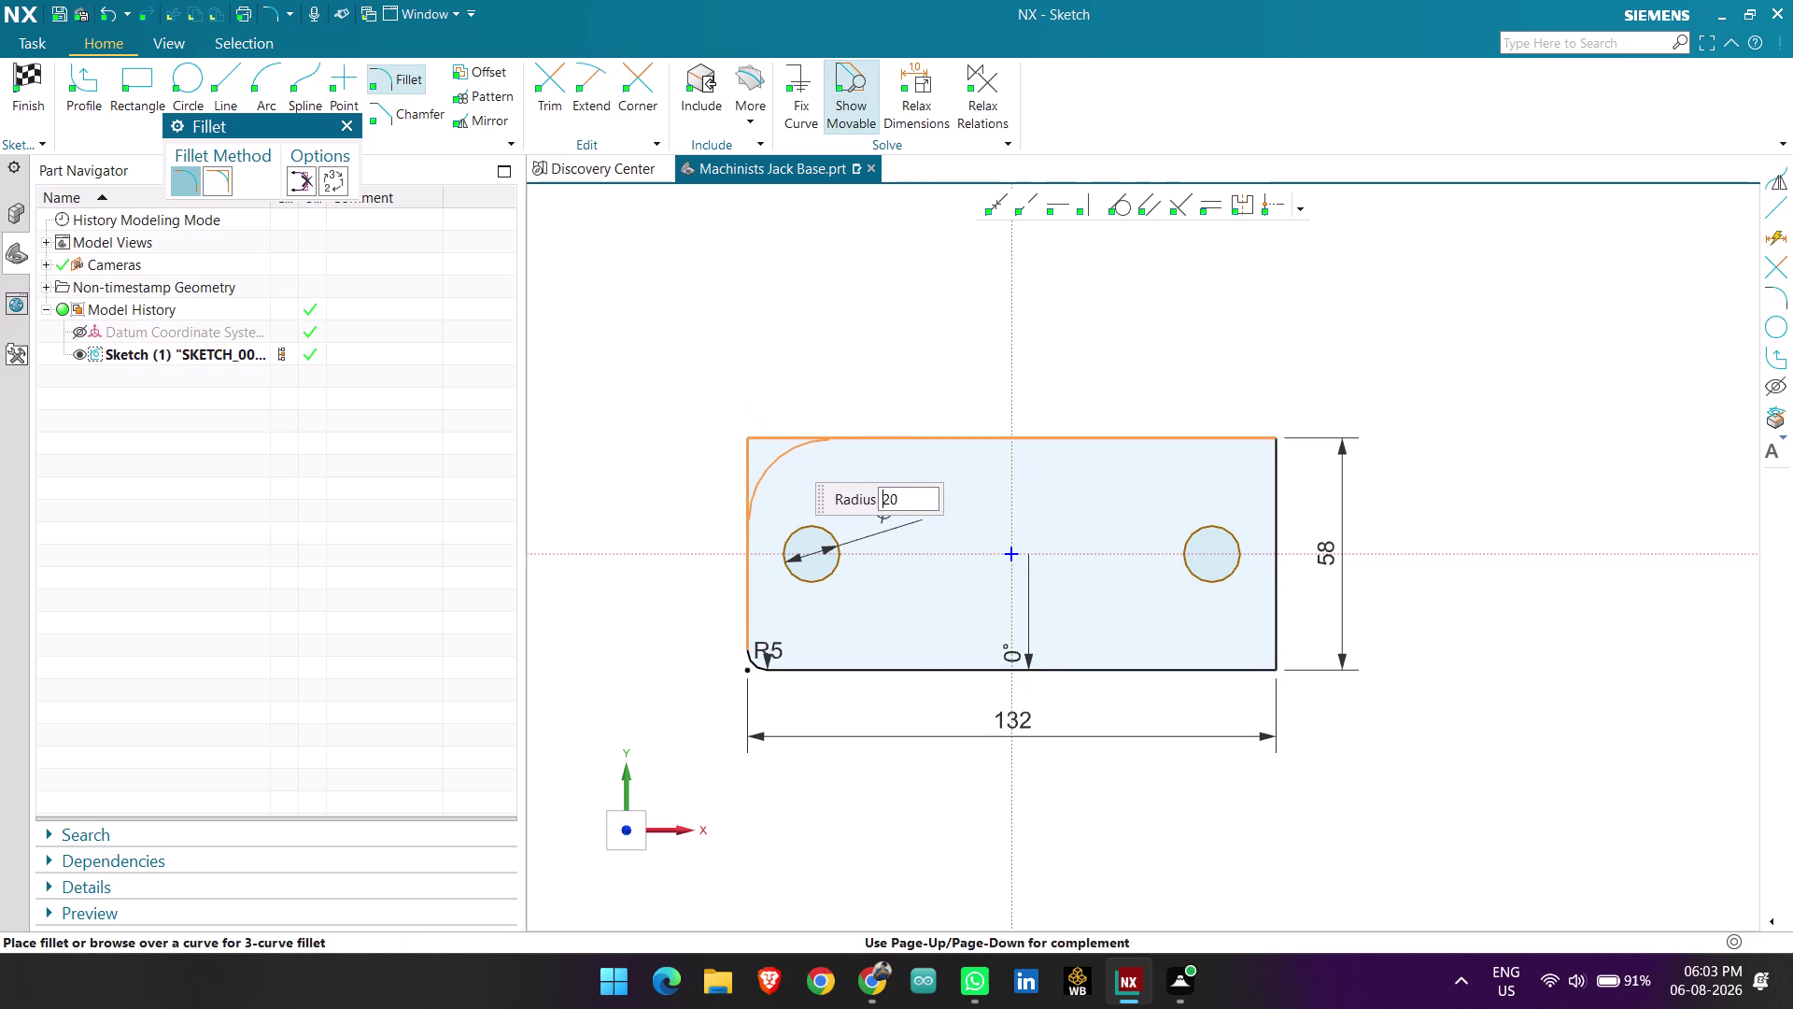
key(5)
key(Return)
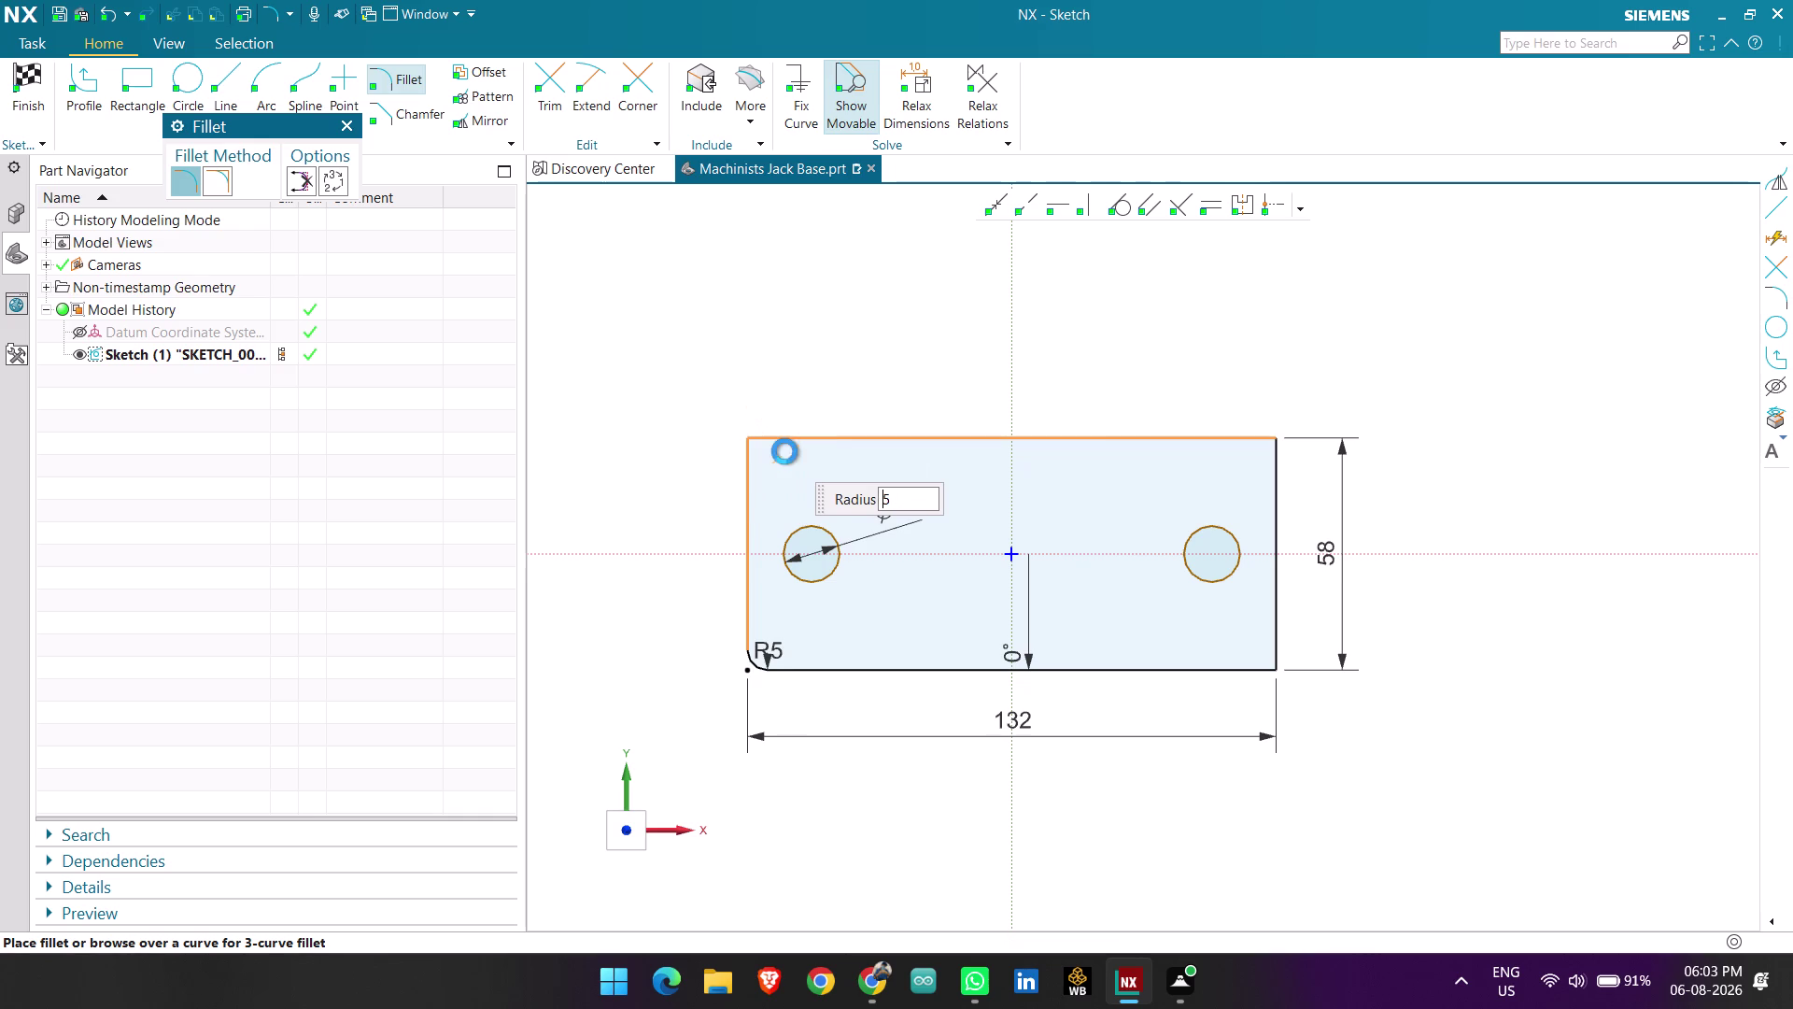
click(1238, 439)
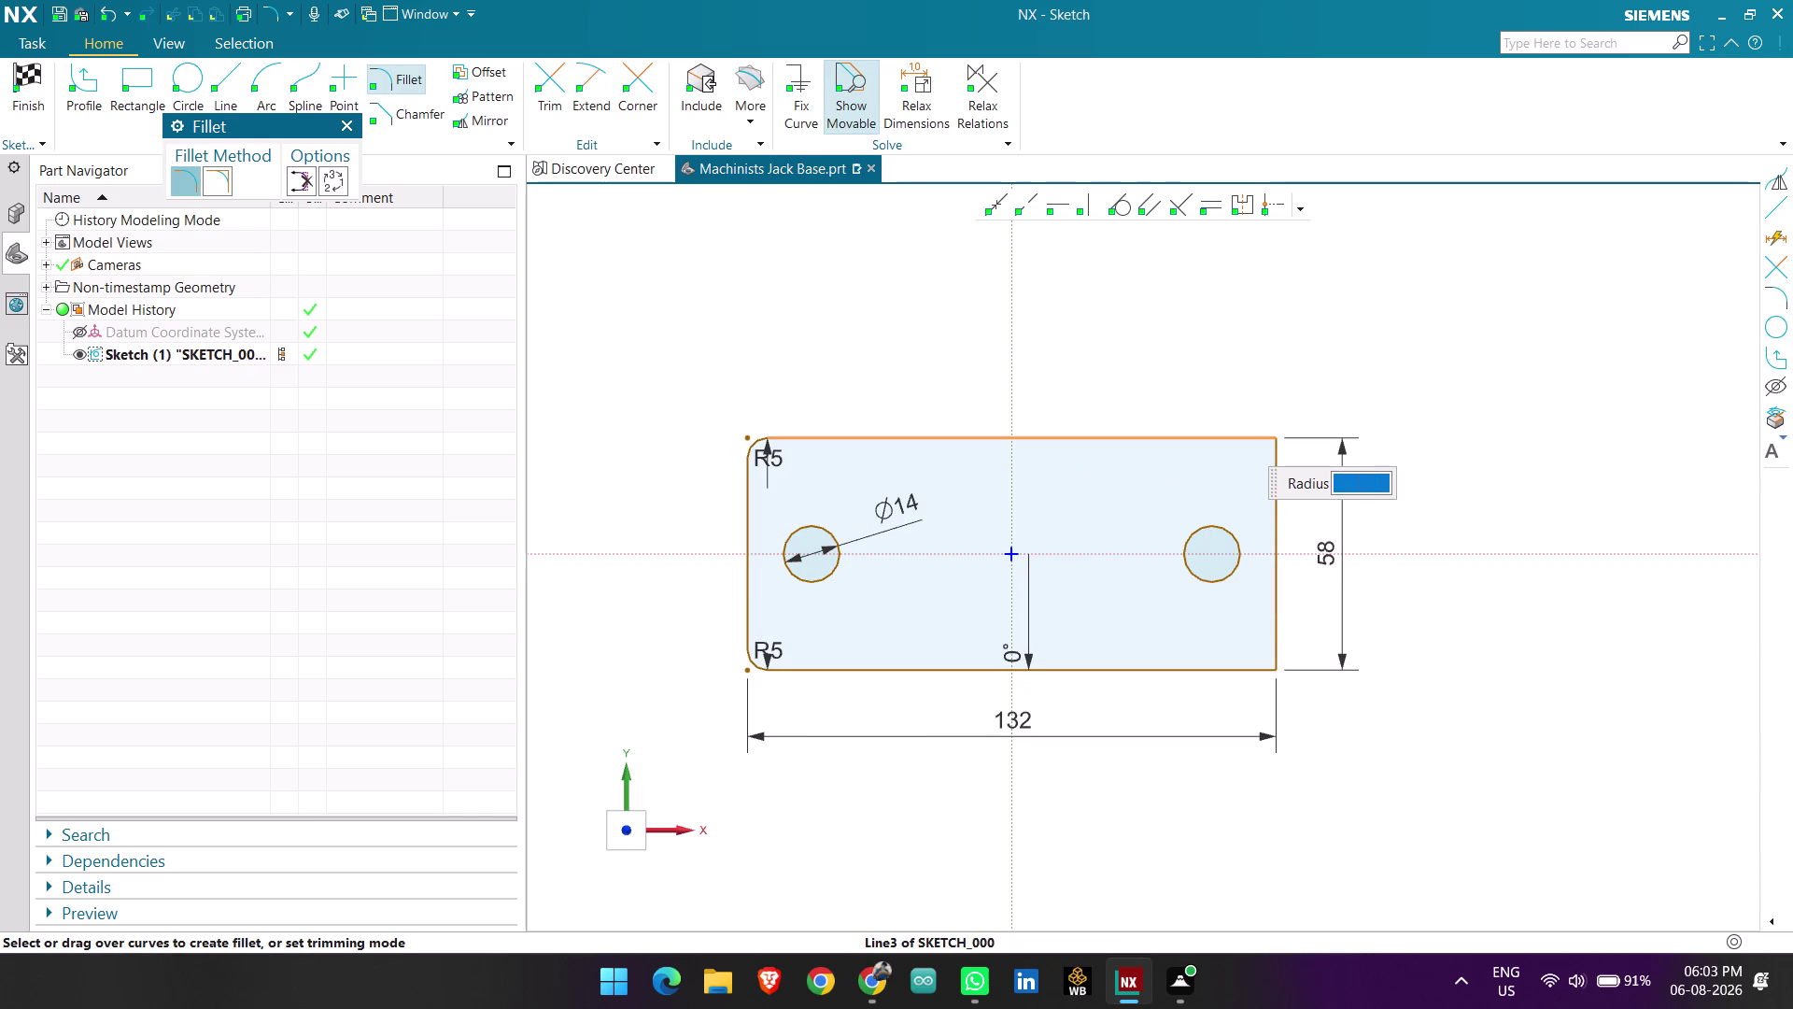
Round the top-right and bottom-right plate corners with R5 fillets.
click(1277, 480)
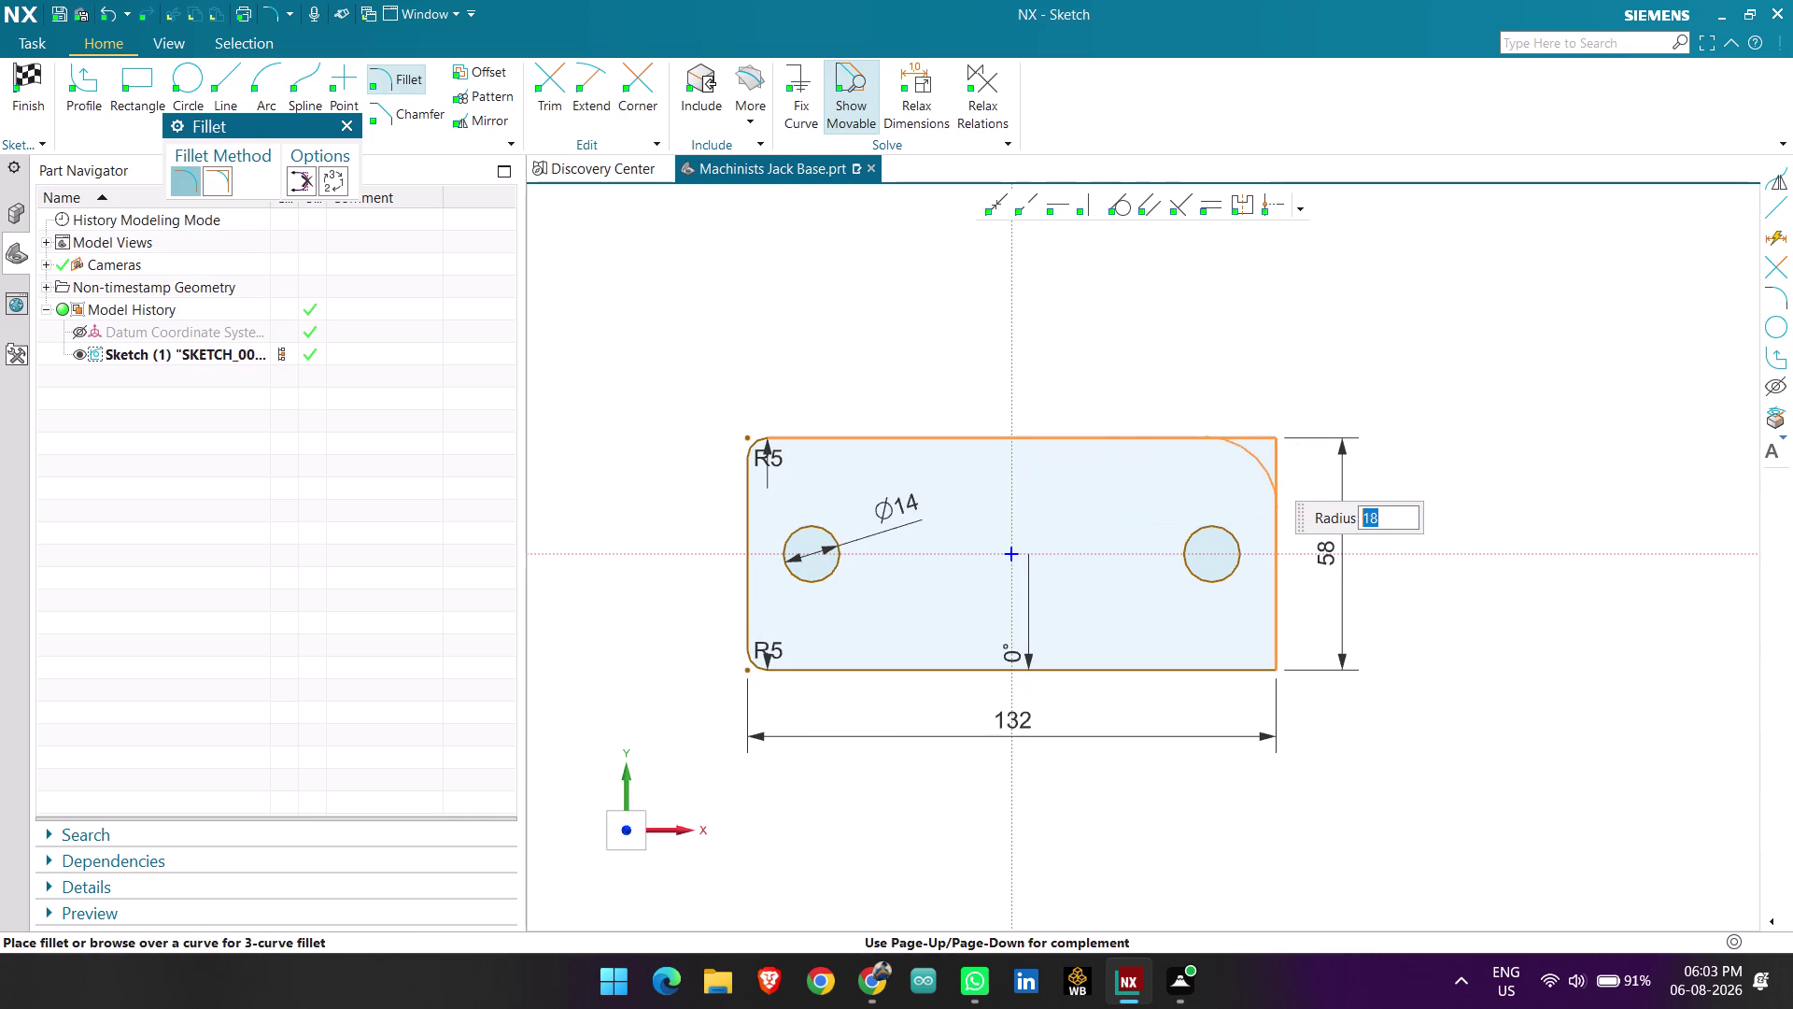
key(5)
key(Return)
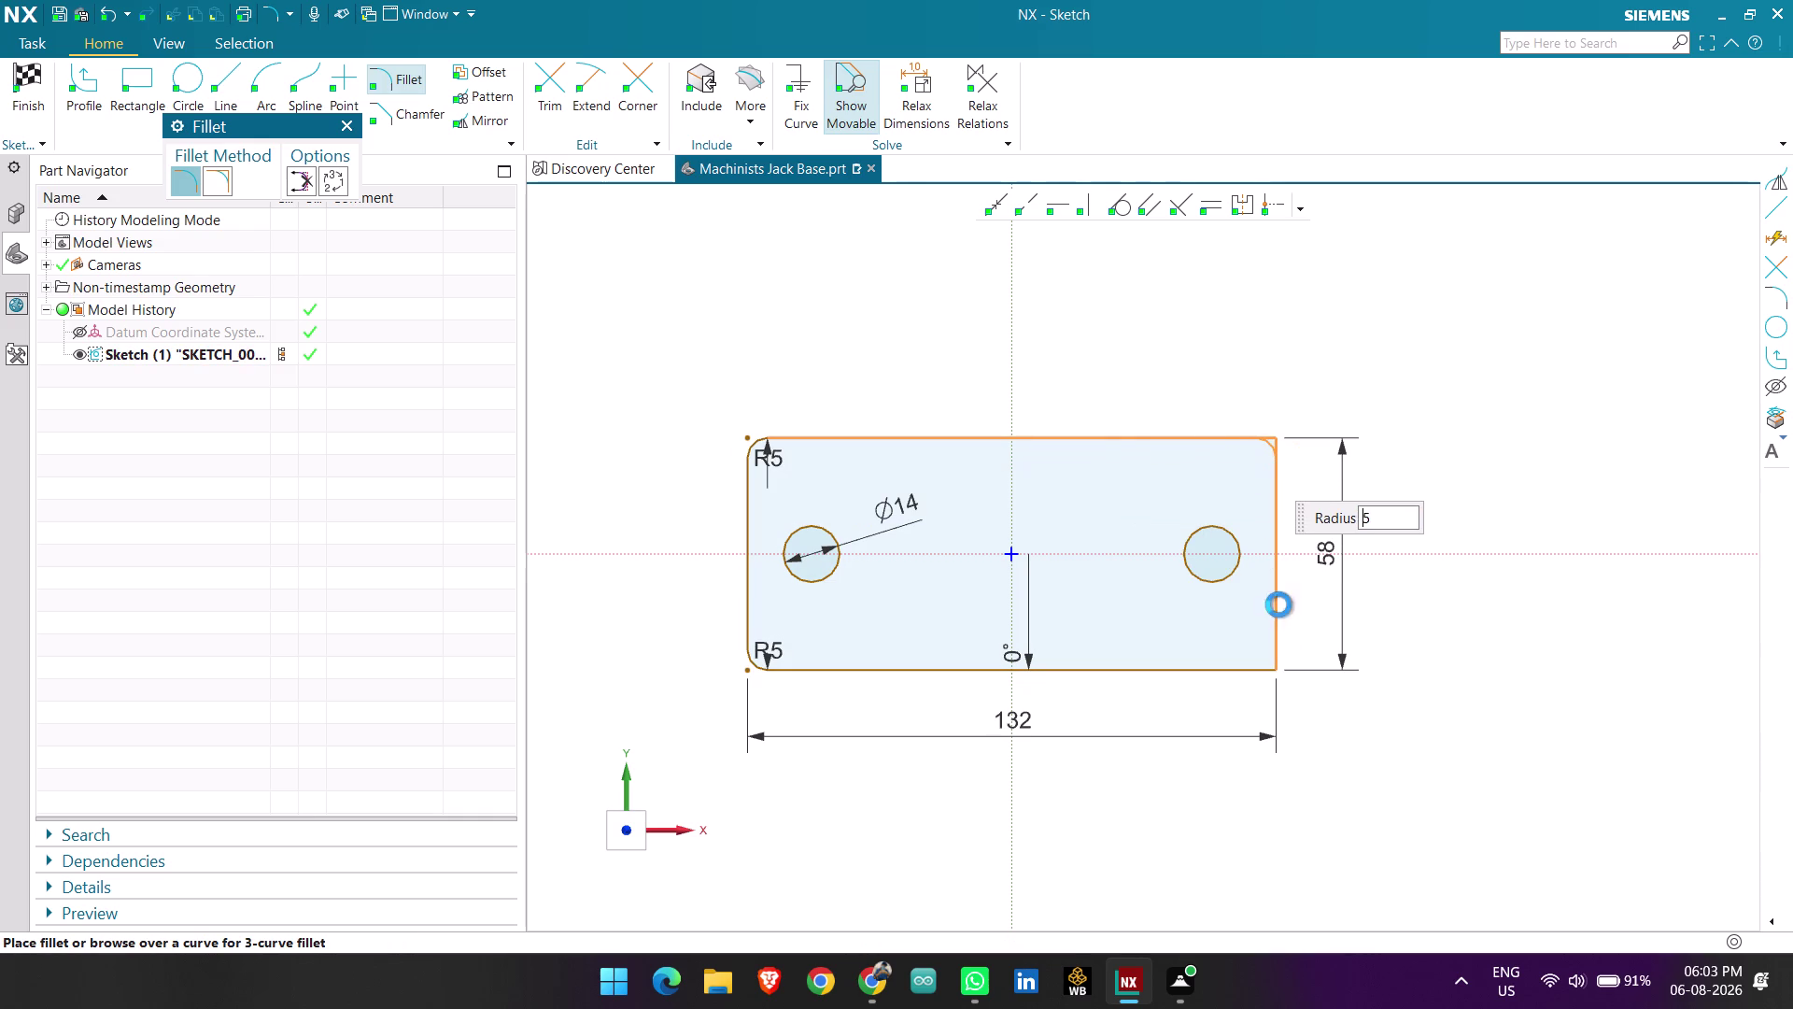
click(1276, 644)
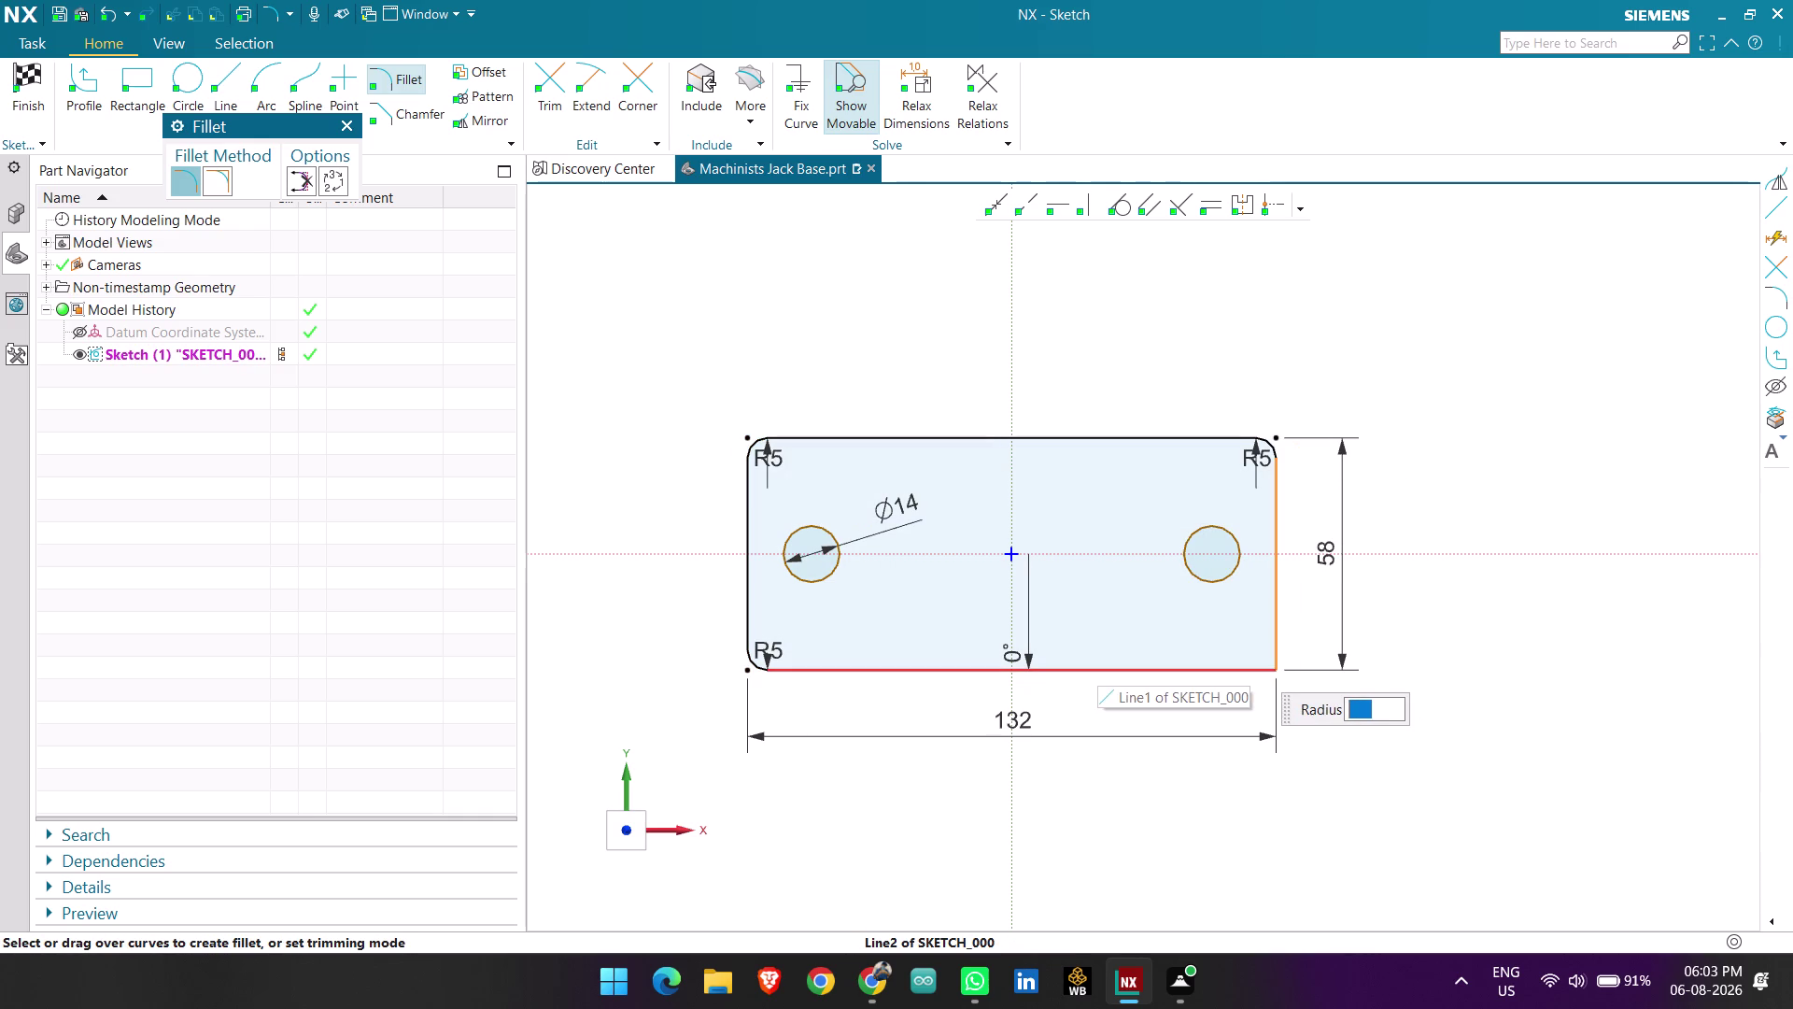
click(1251, 661)
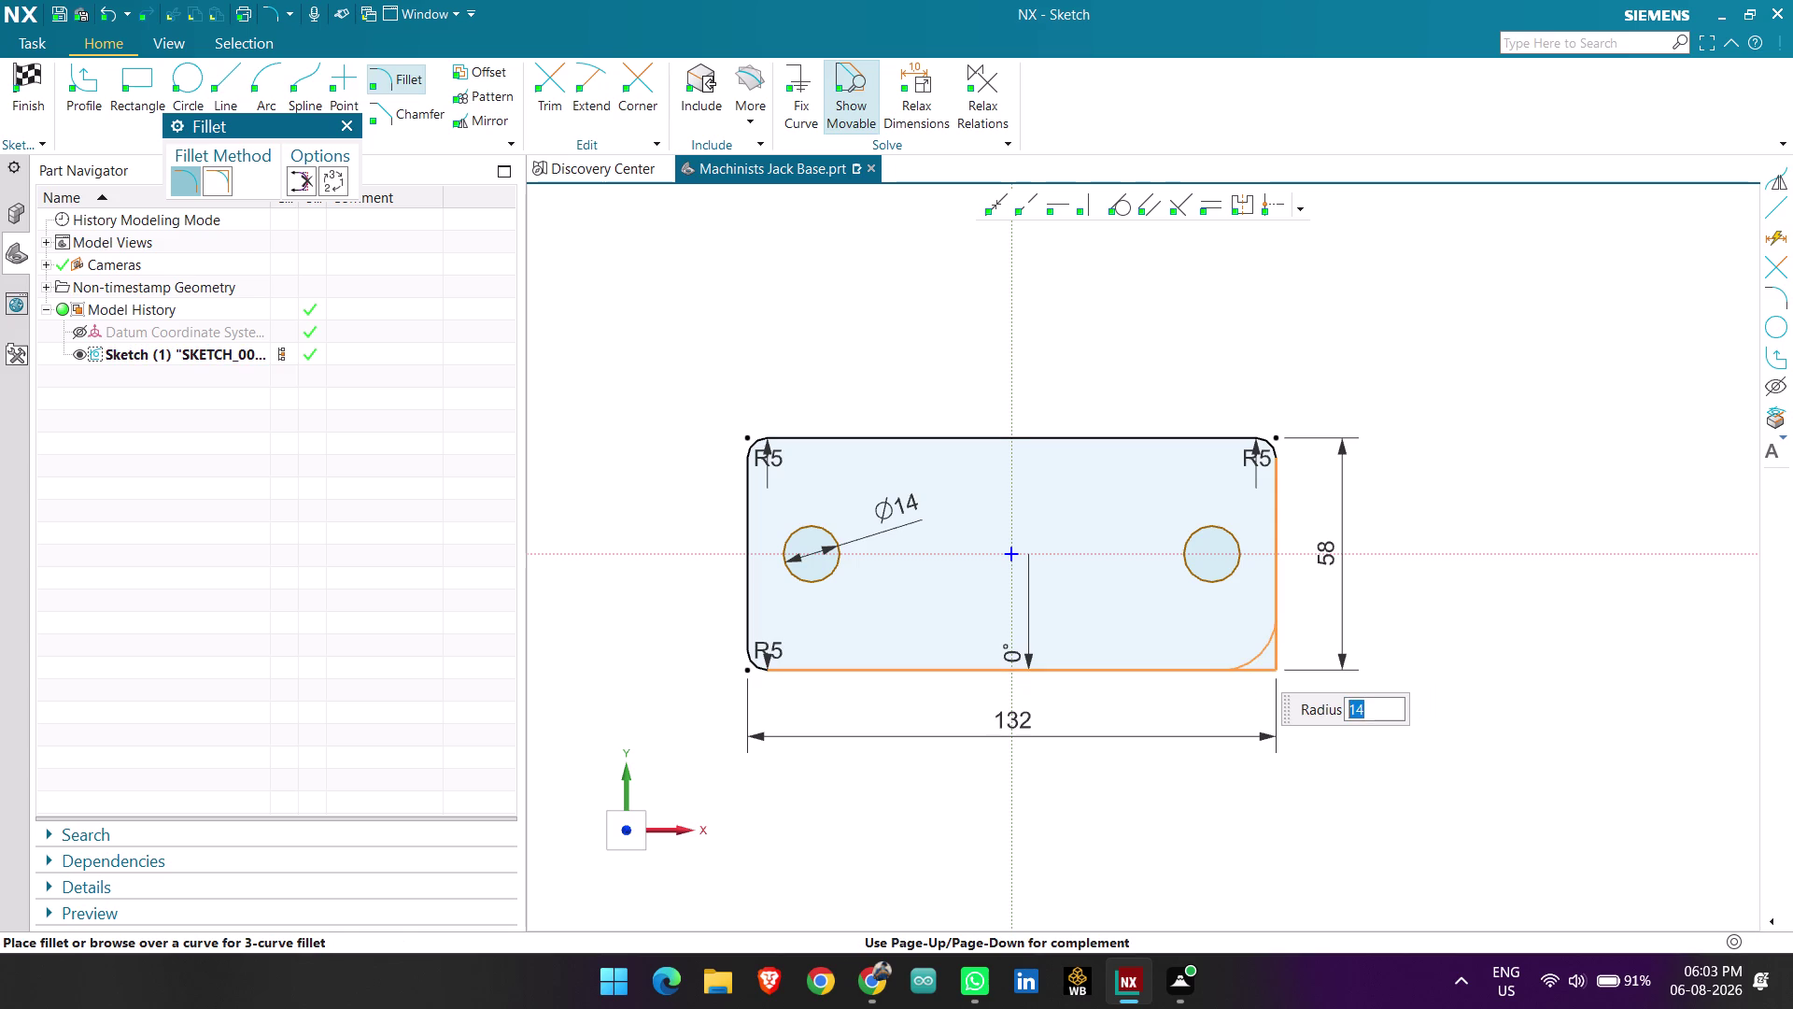
key(5)
key(Return)
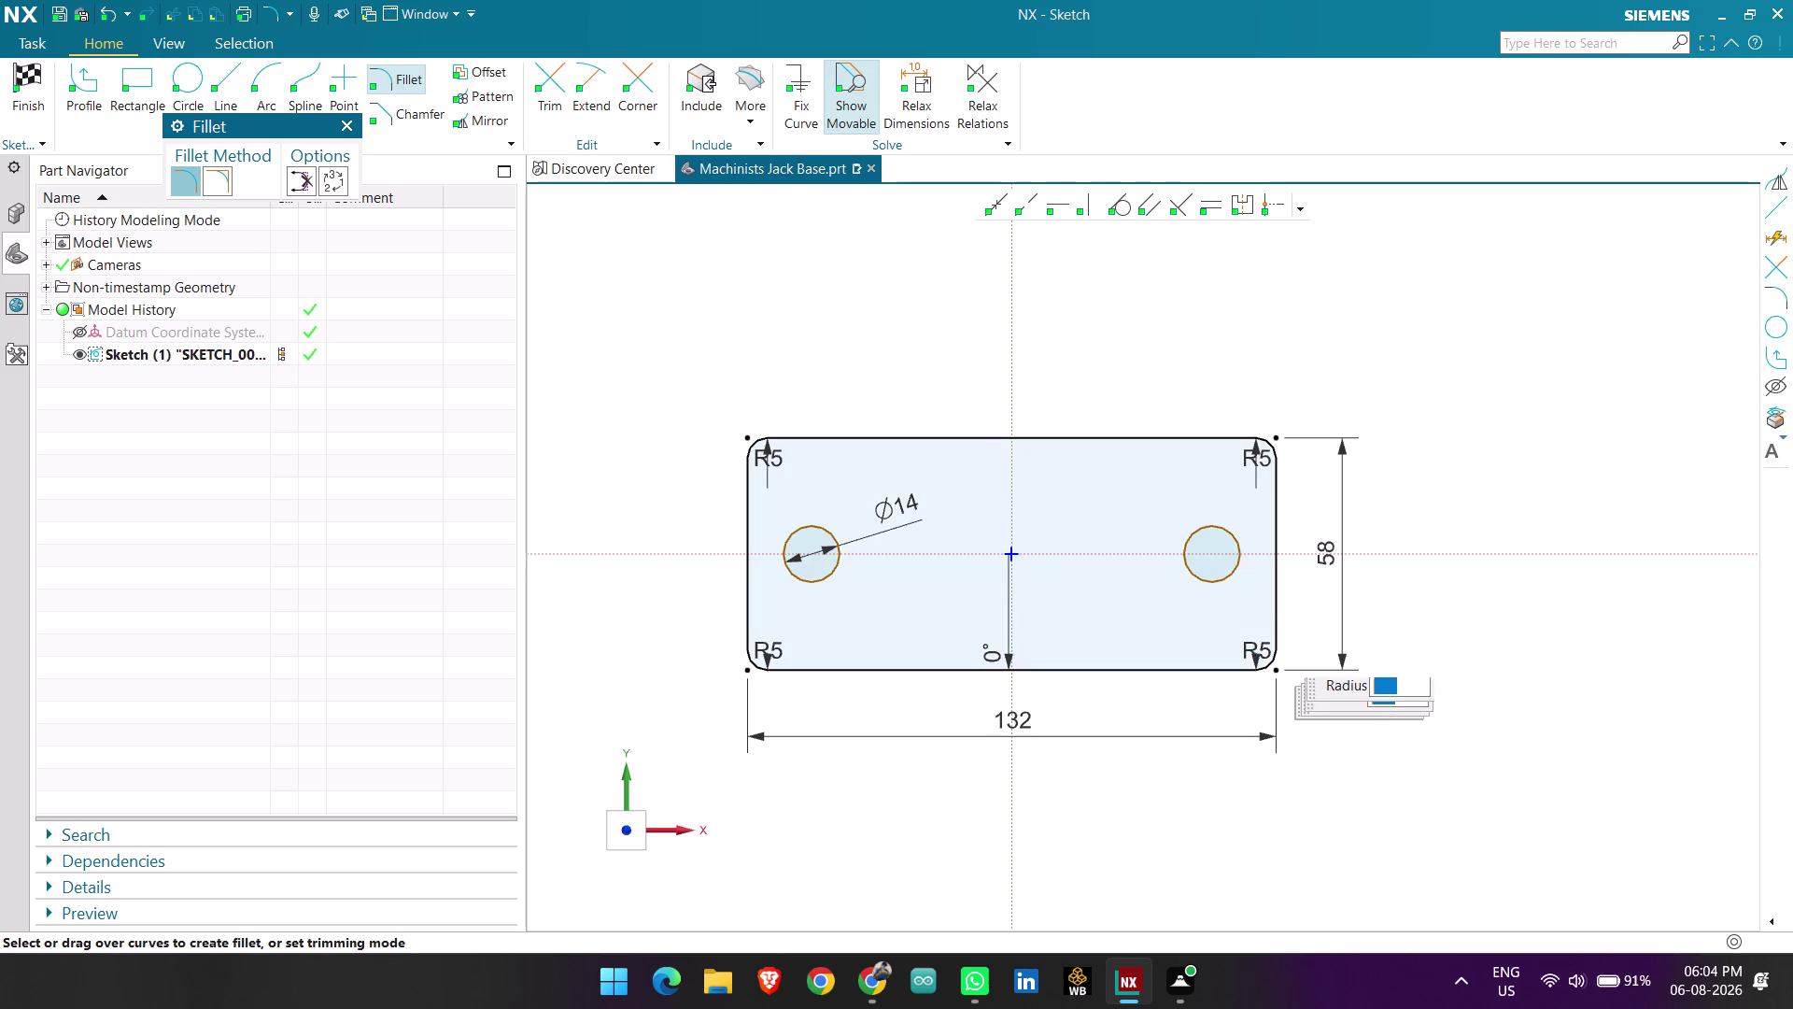
click(344, 125)
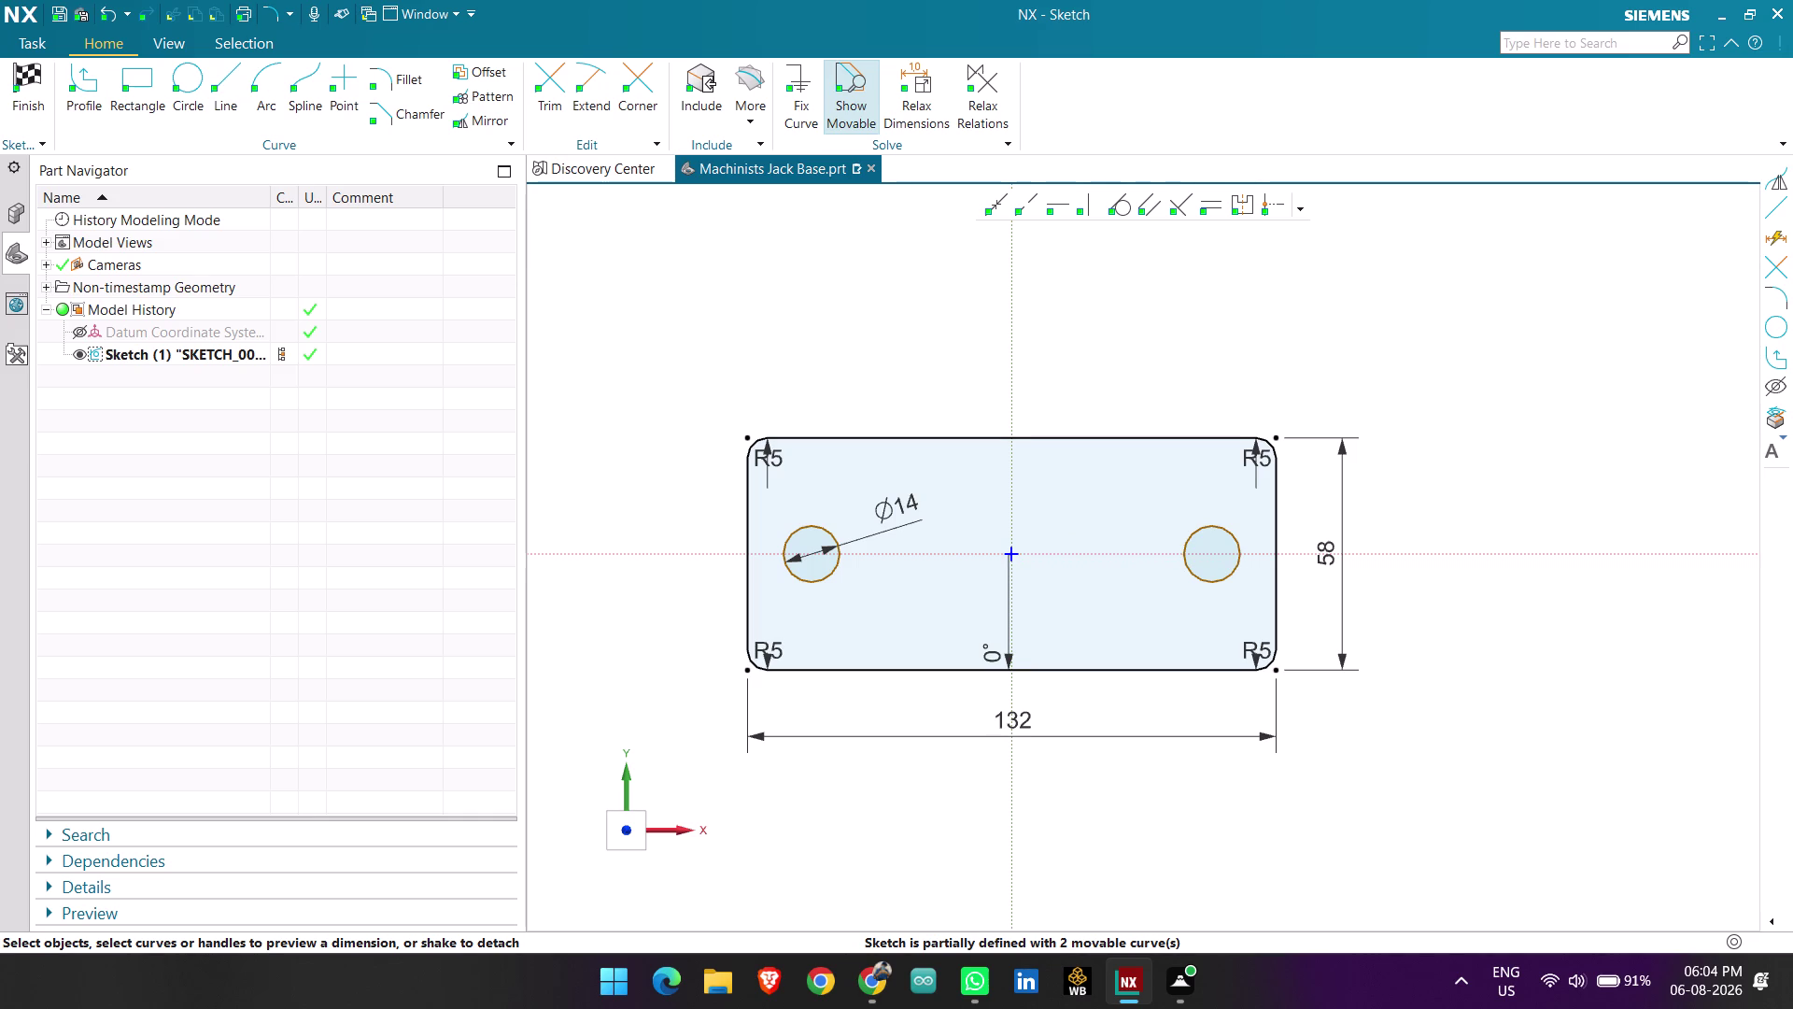
Dimension the two hole centres 100 apart.
key(d)
click(813, 551)
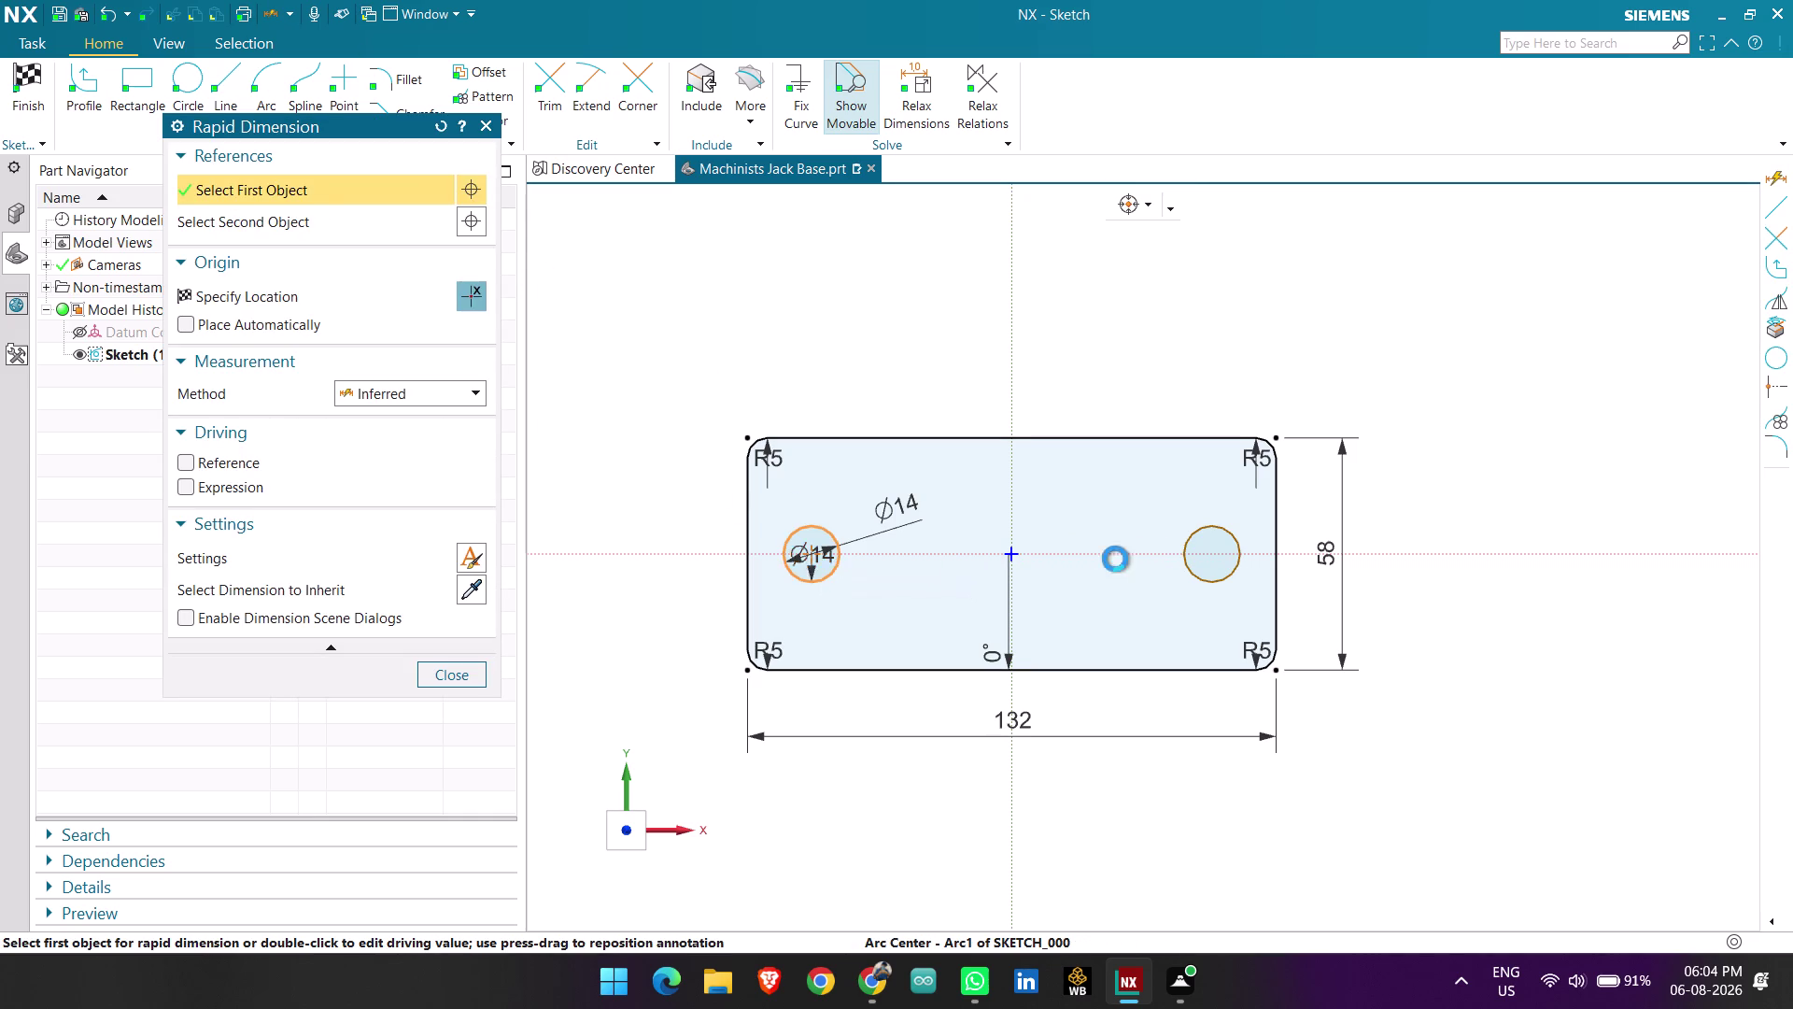
click(1215, 549)
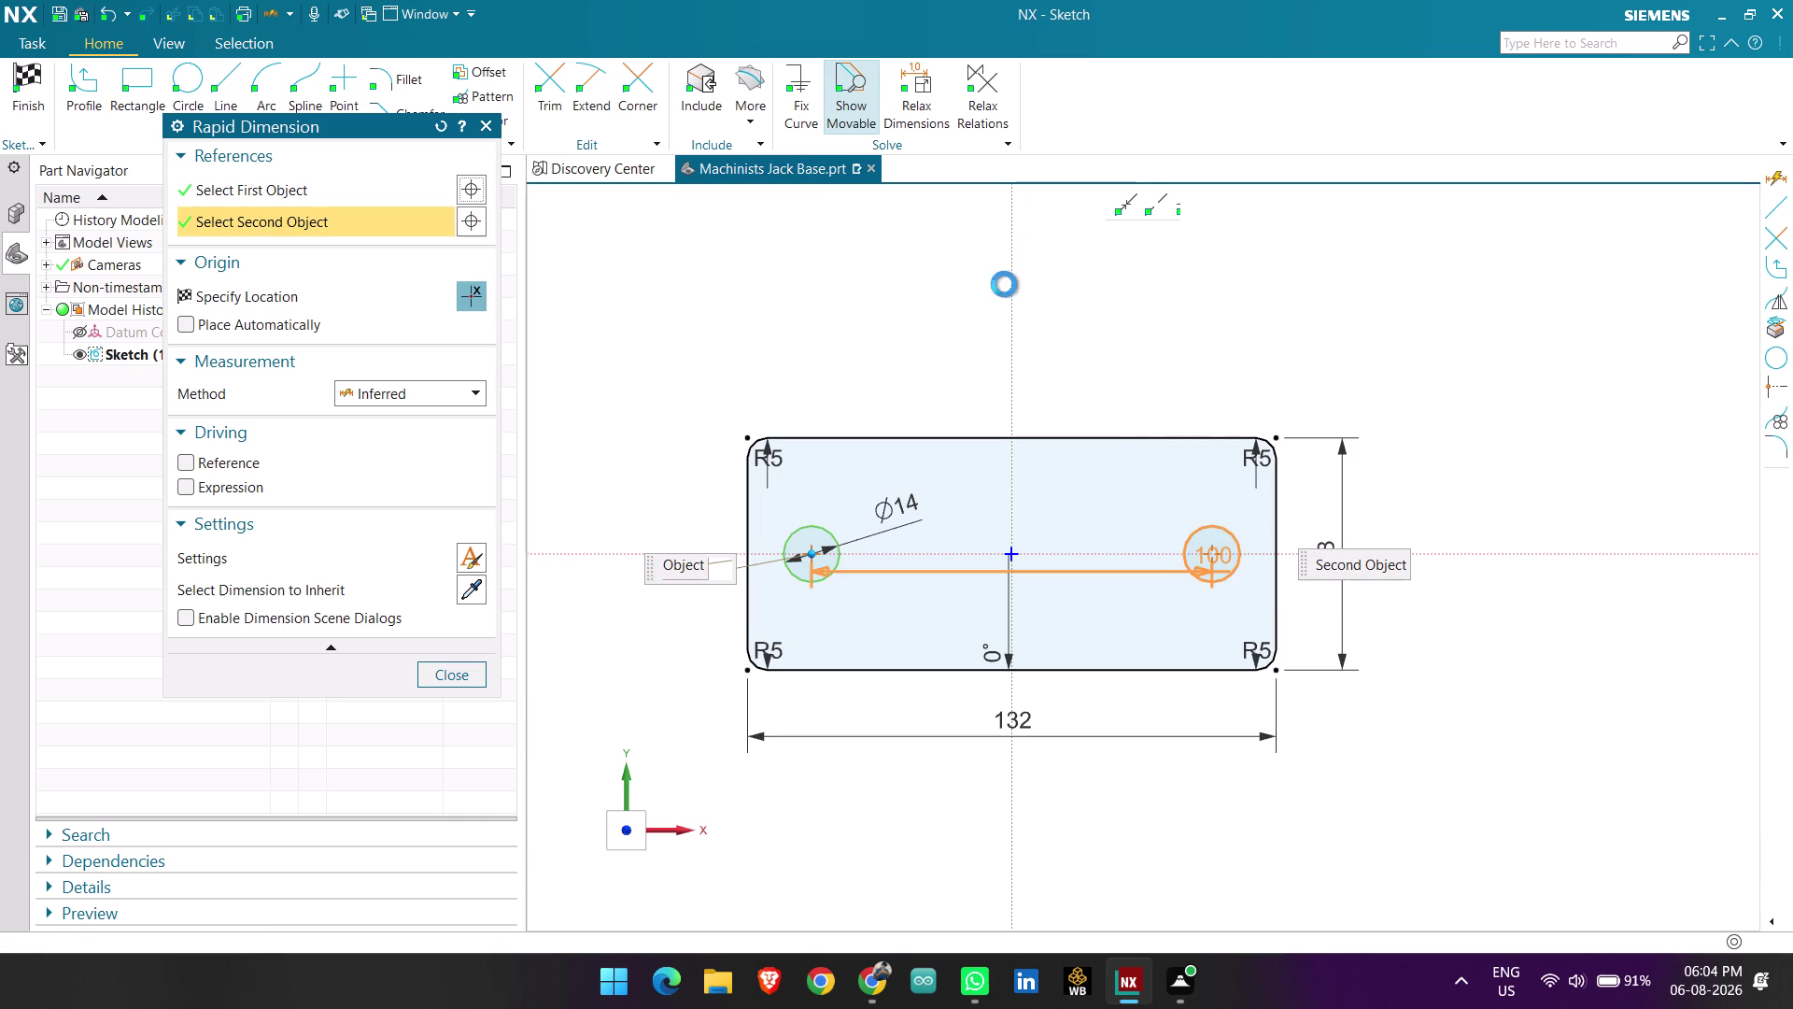
click(1004, 300)
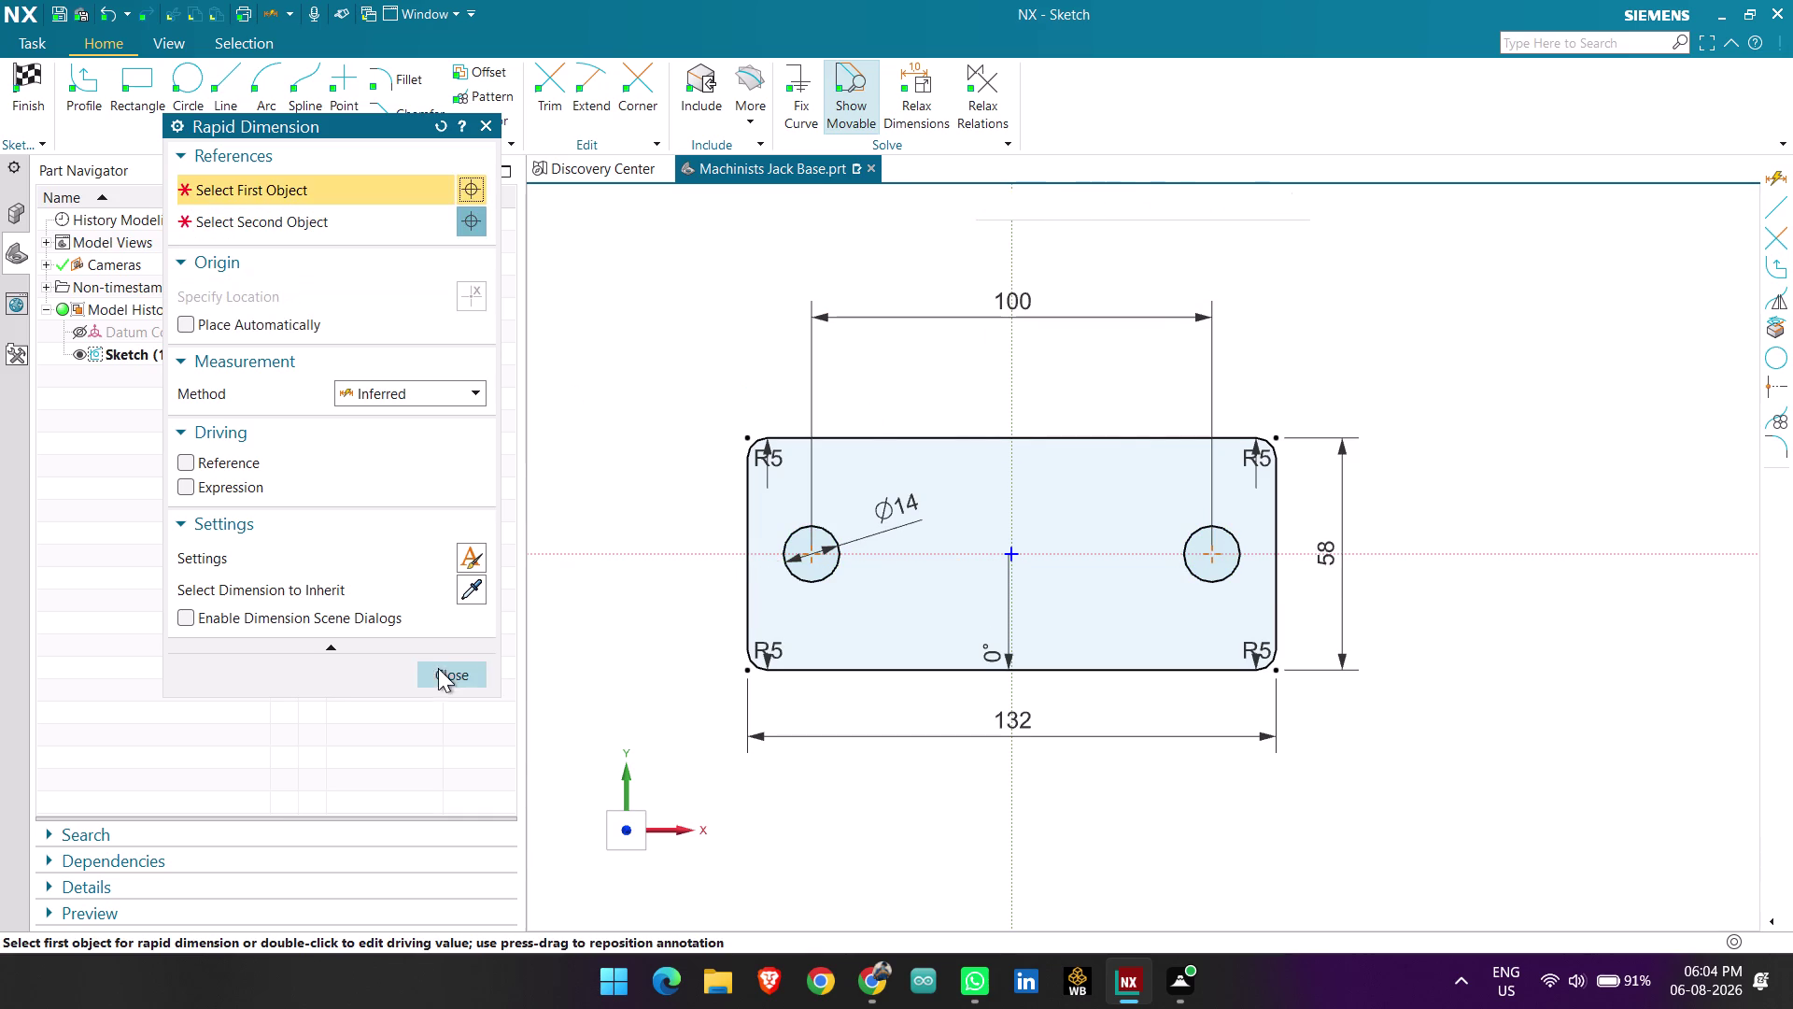
click(448, 669)
Finish the sketch and return to the modelling environment.
click(8, 113)
click(19, 107)
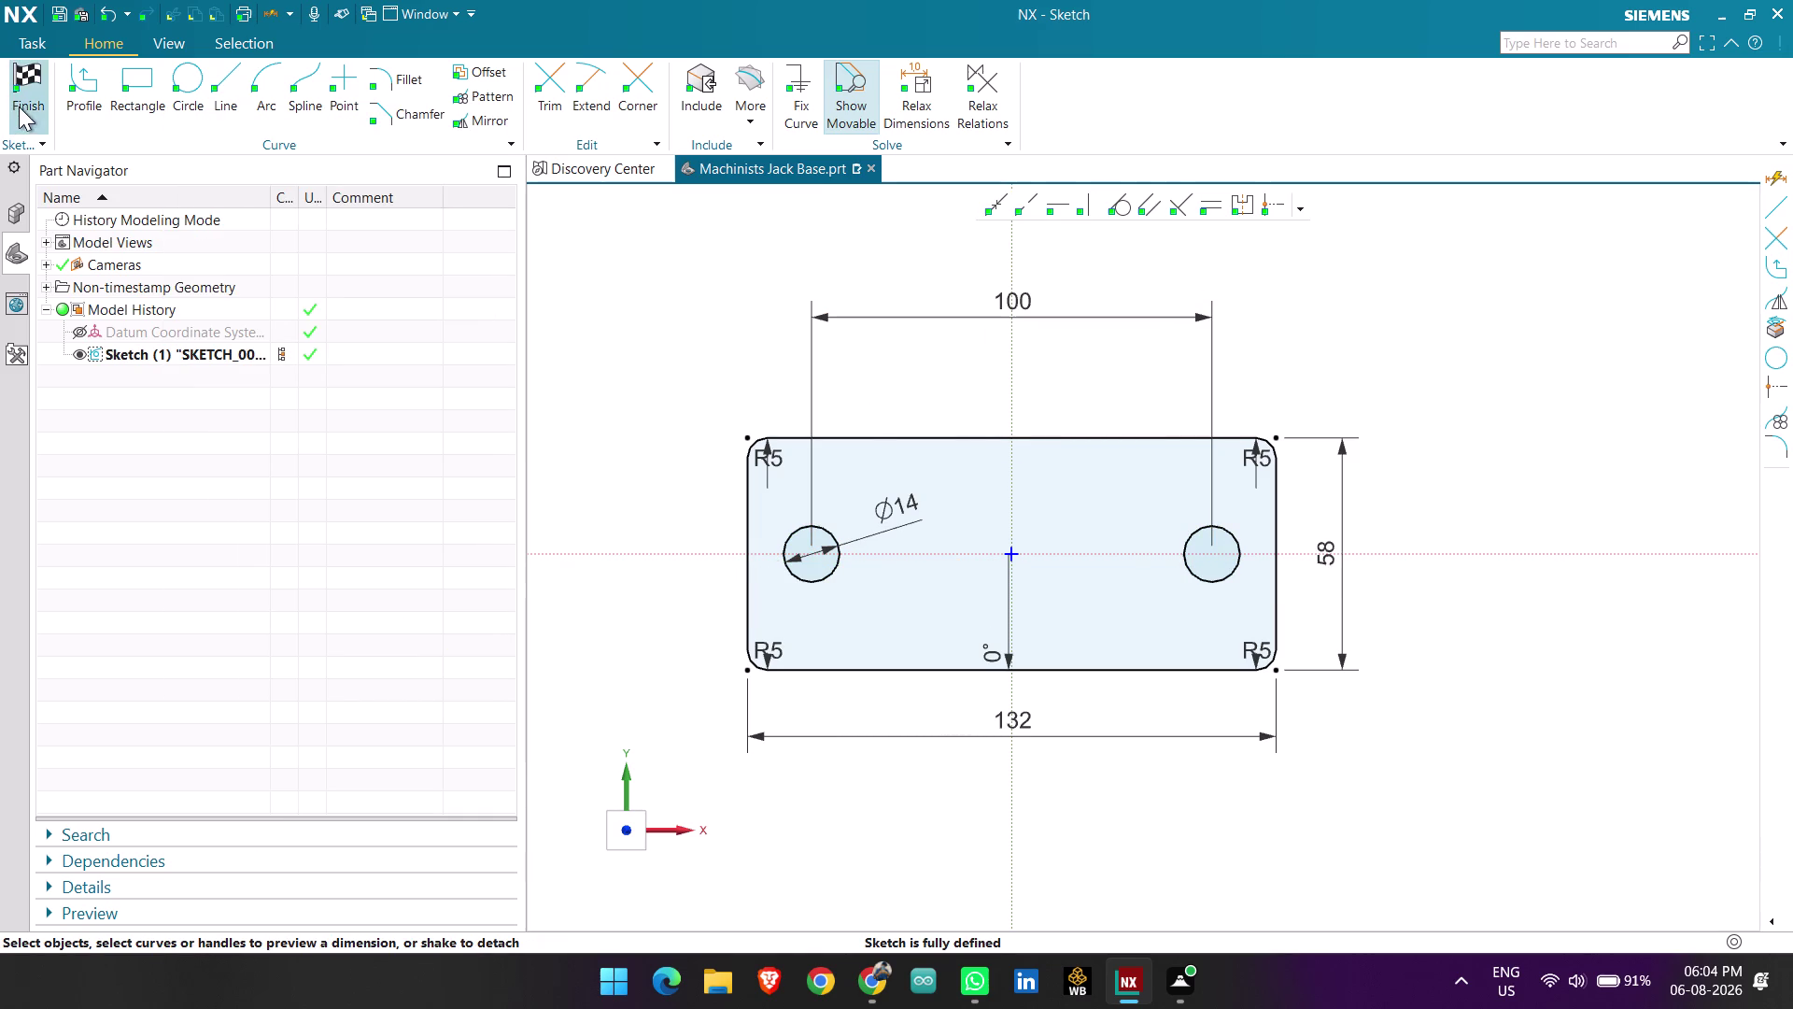
scroll(up, 3)
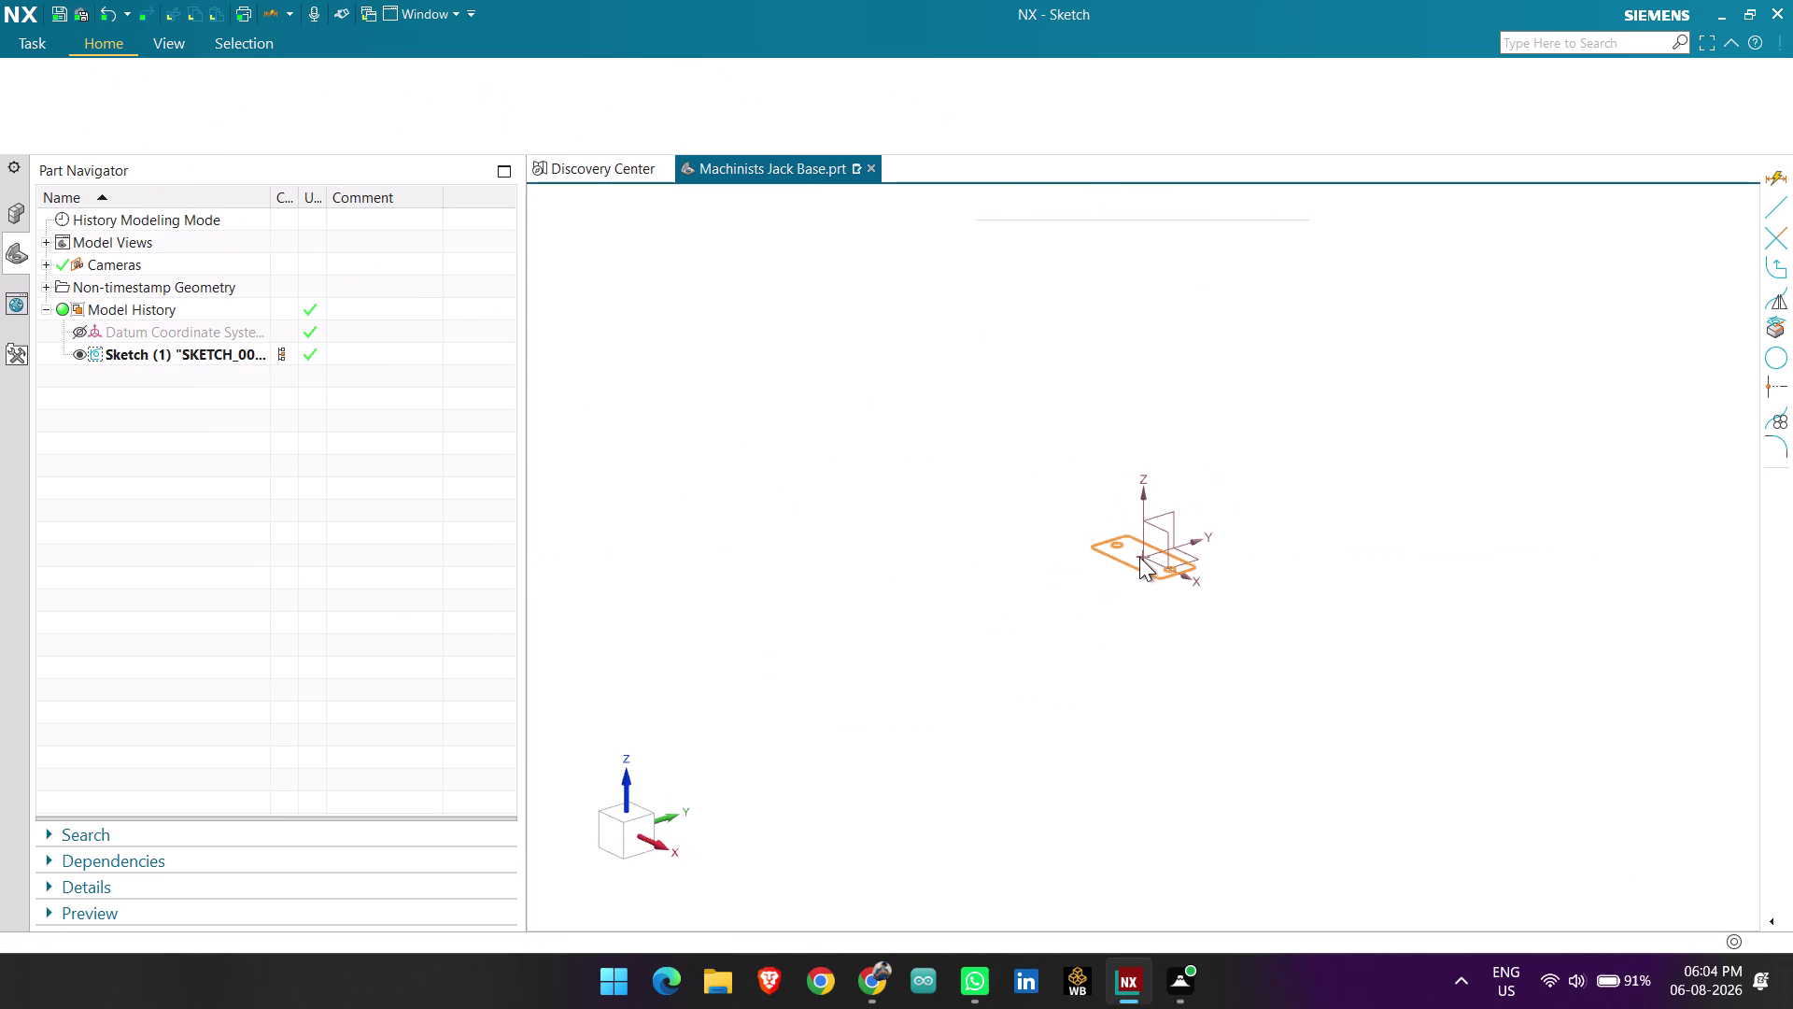
scroll(up, 3)
scroll(up, 3)
scroll(up, 3)
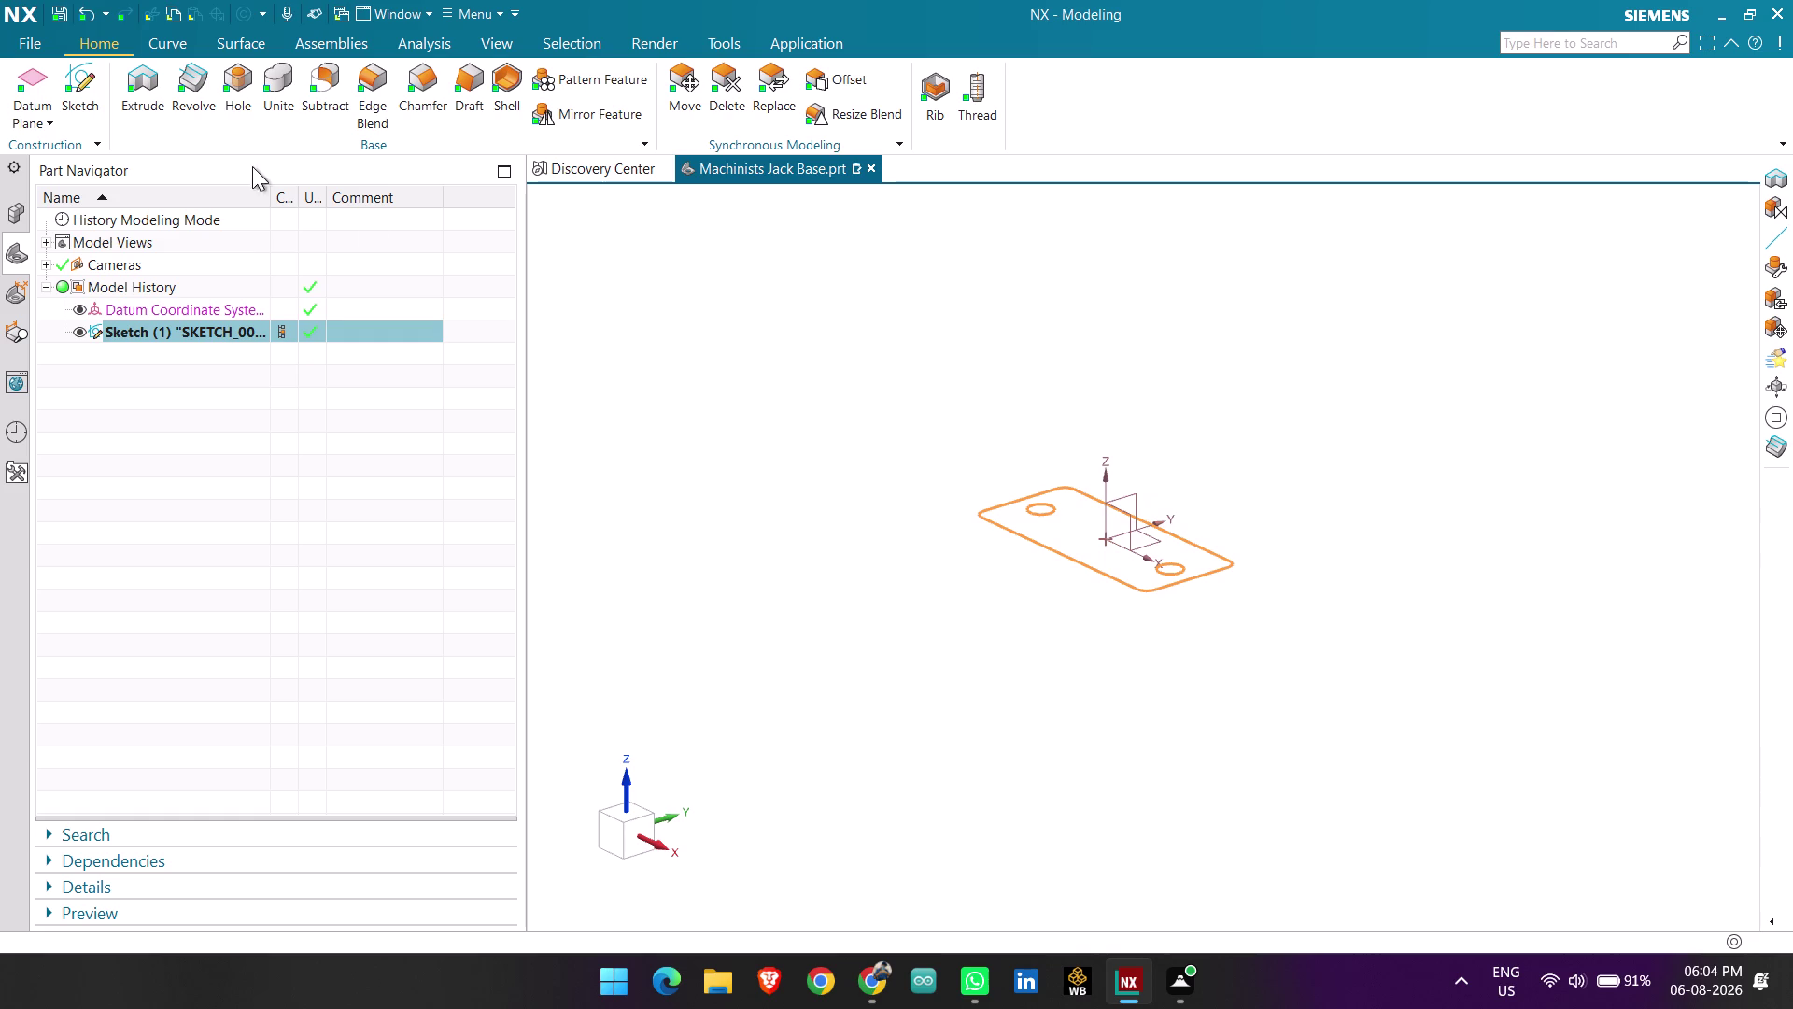
click(162, 101)
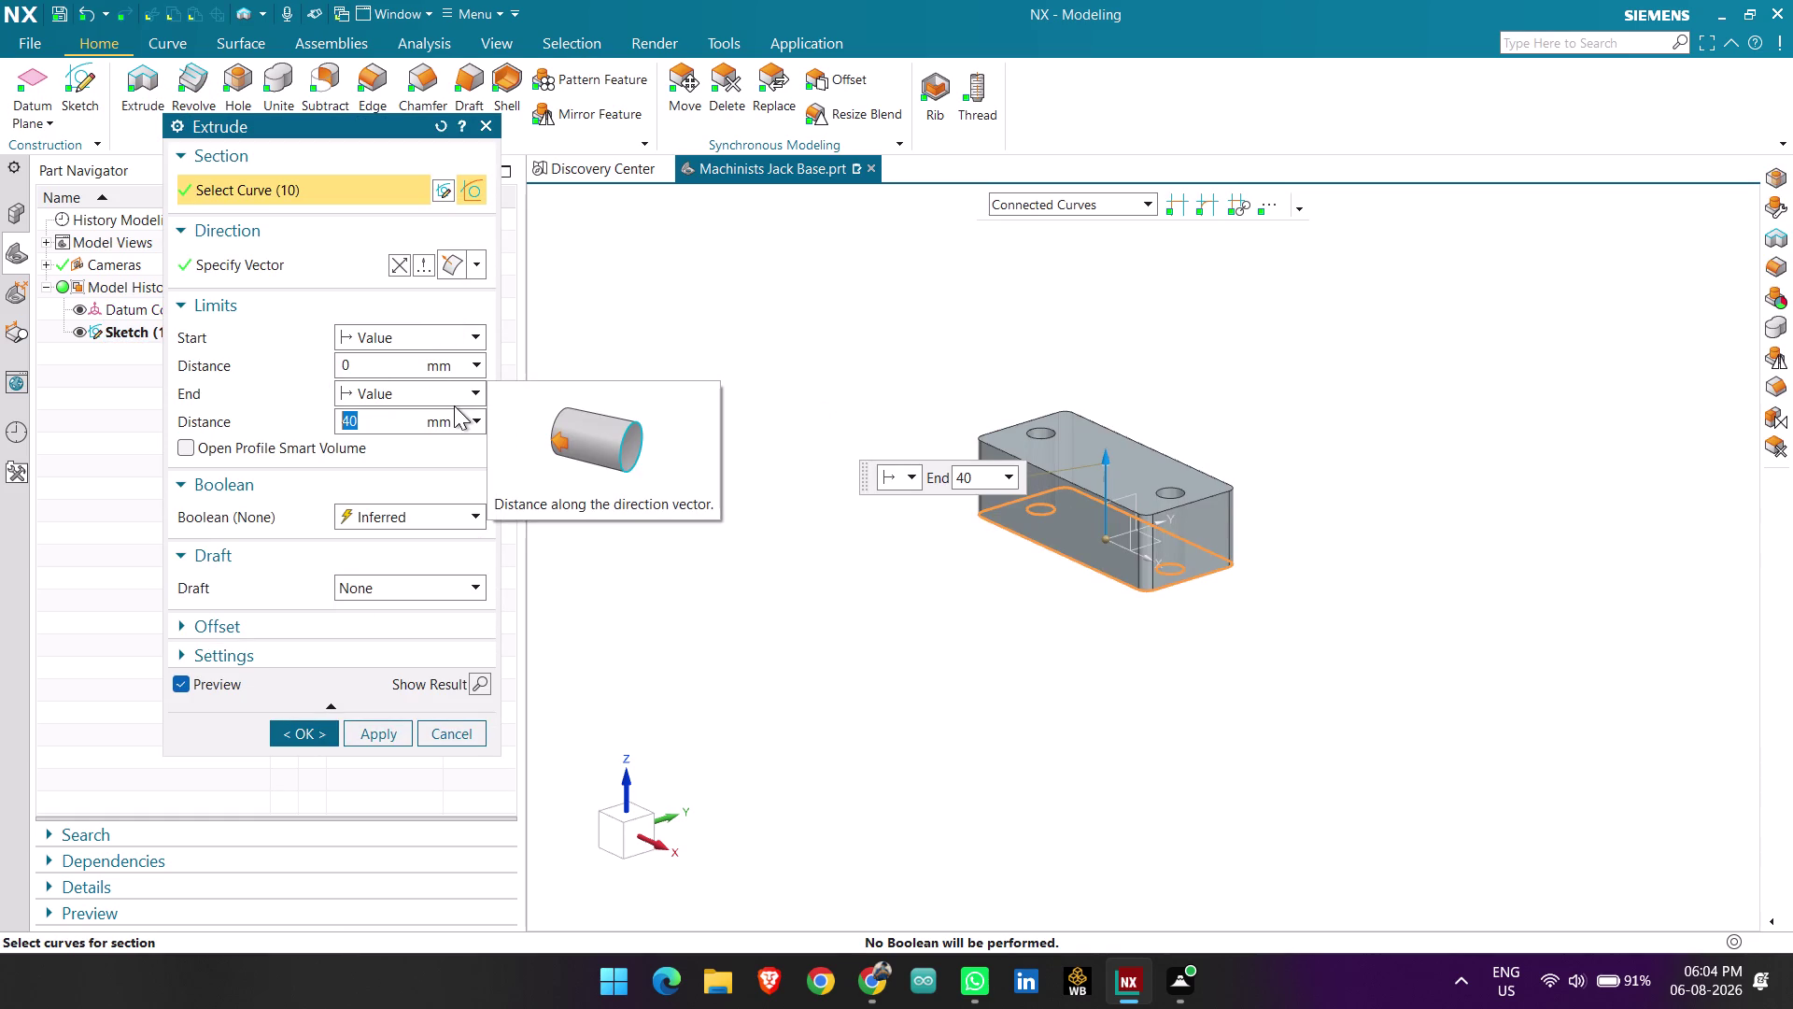
Extrude the plate sketch 14 mm into a solid with two through holes.
key(BackSpace)
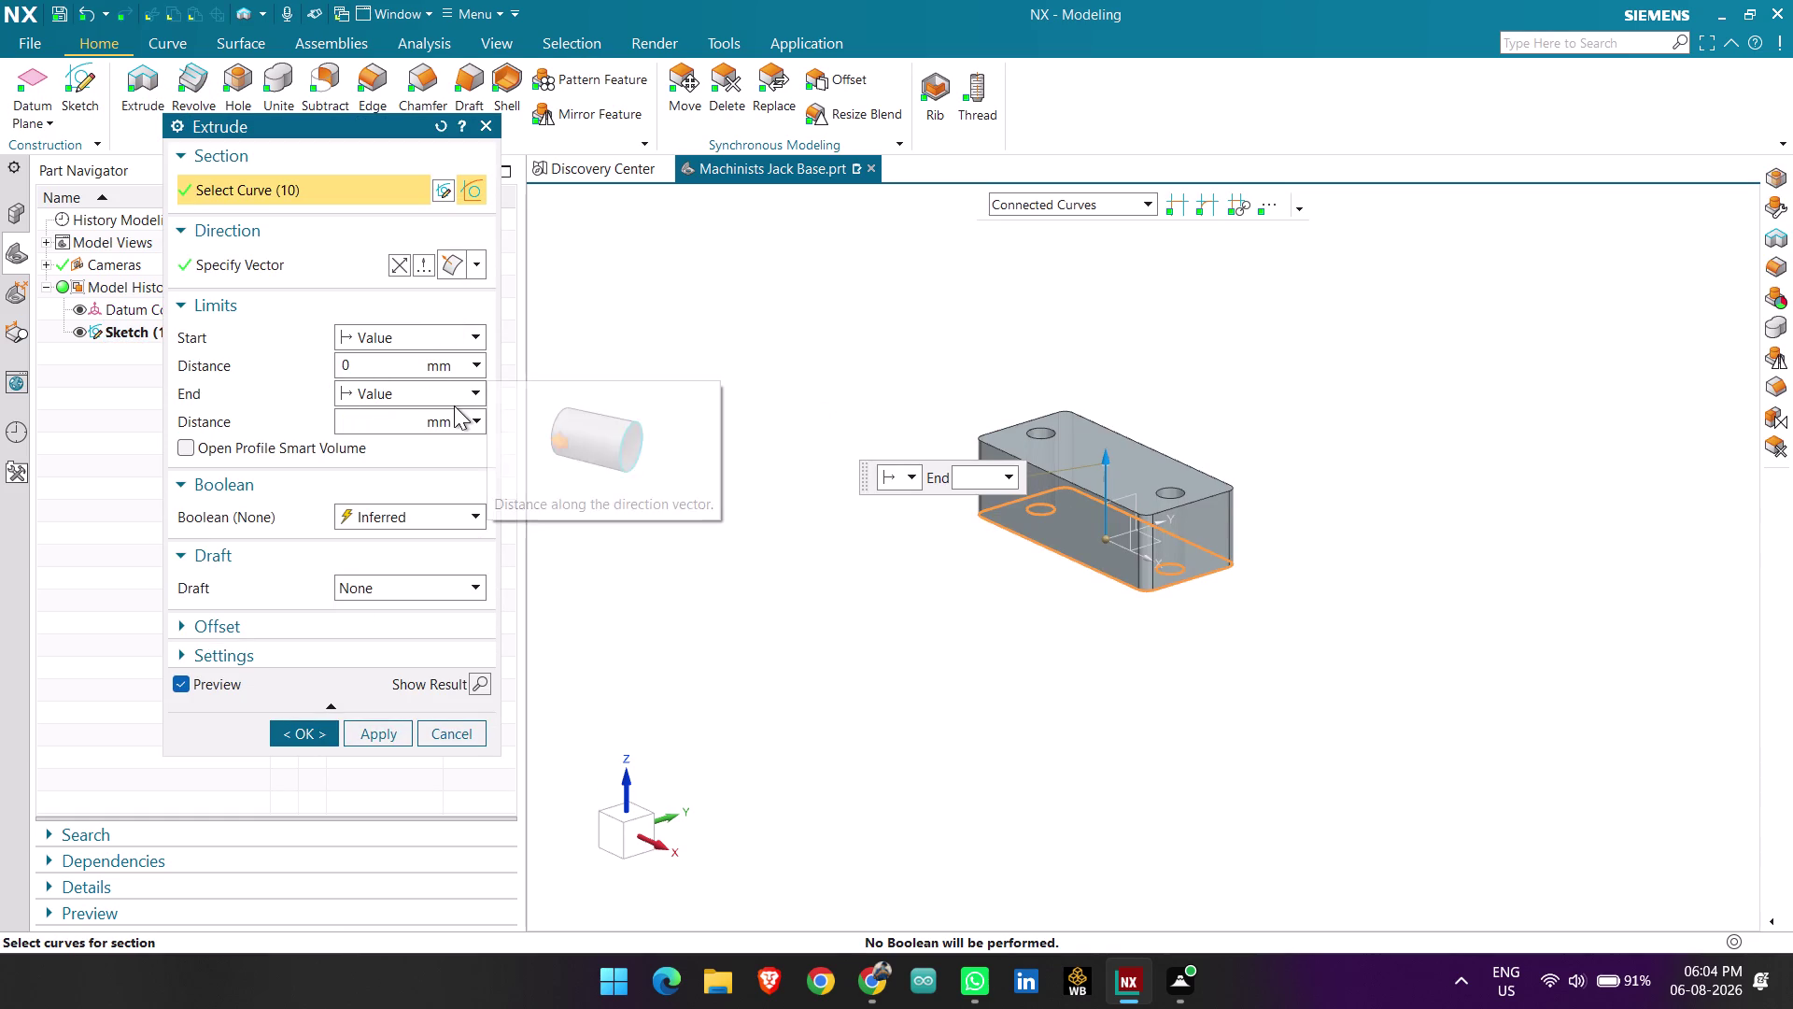
text(14)
key(Return)
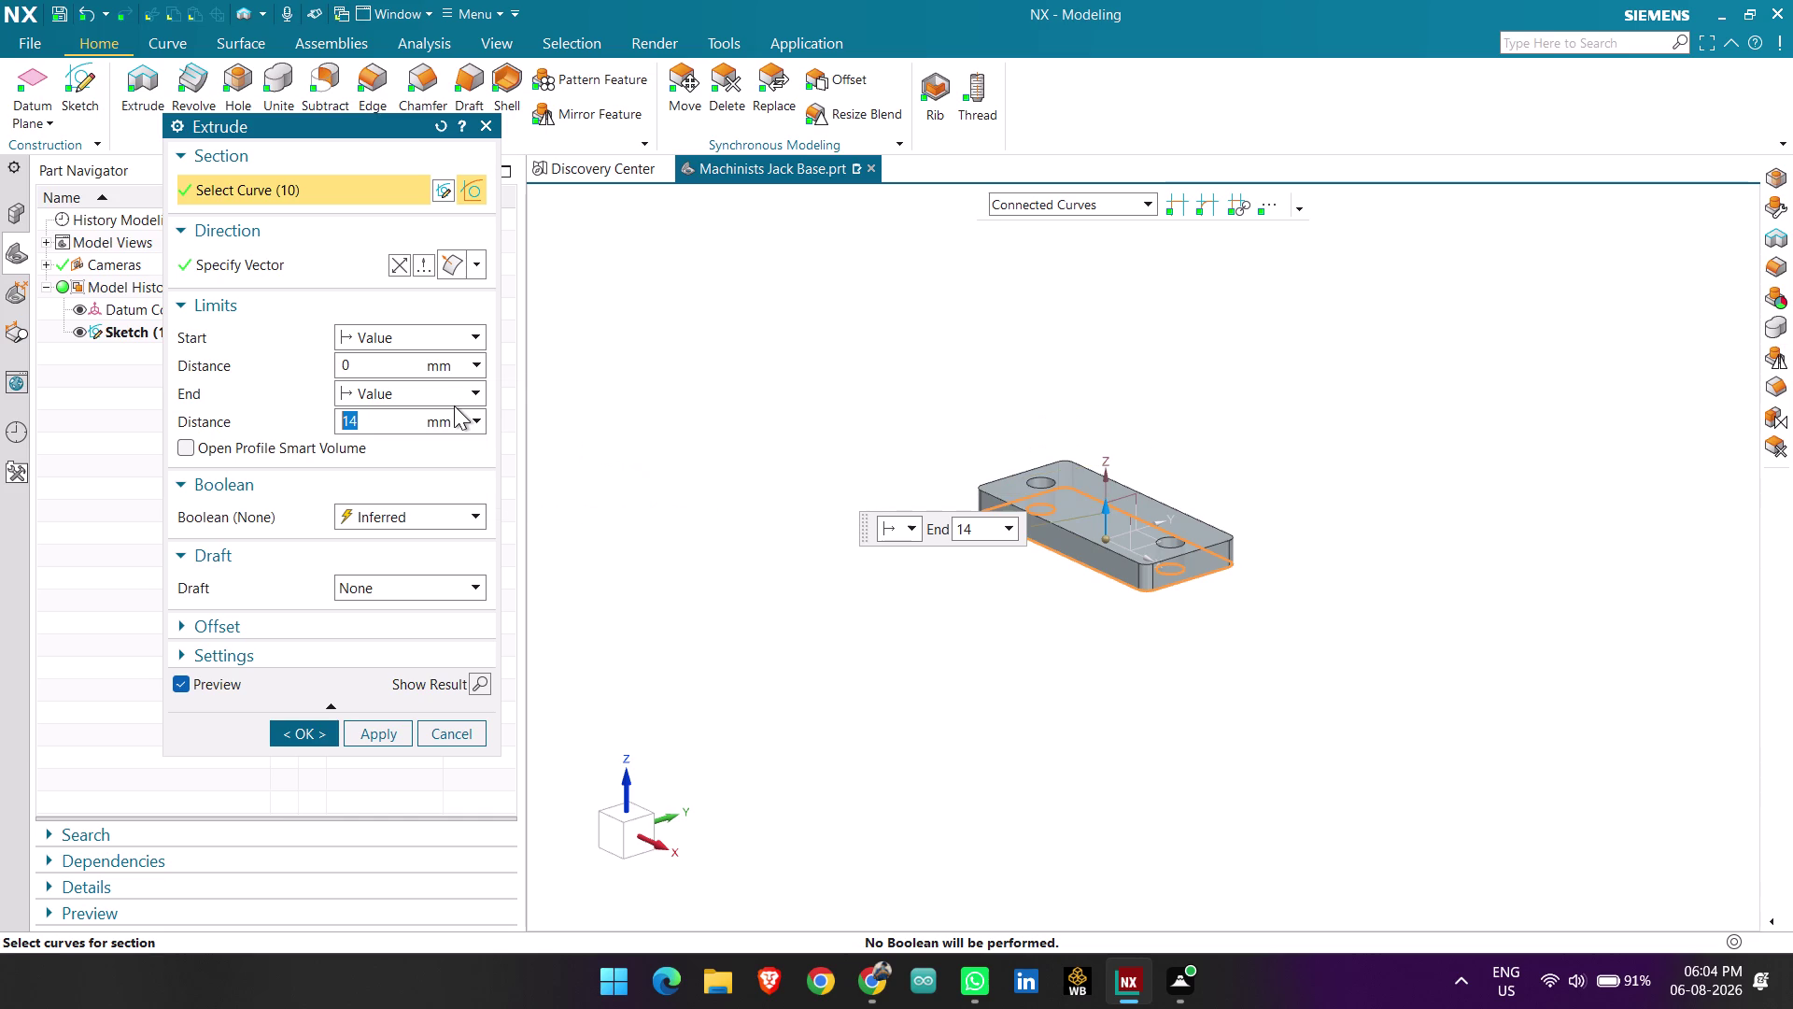
click(370, 731)
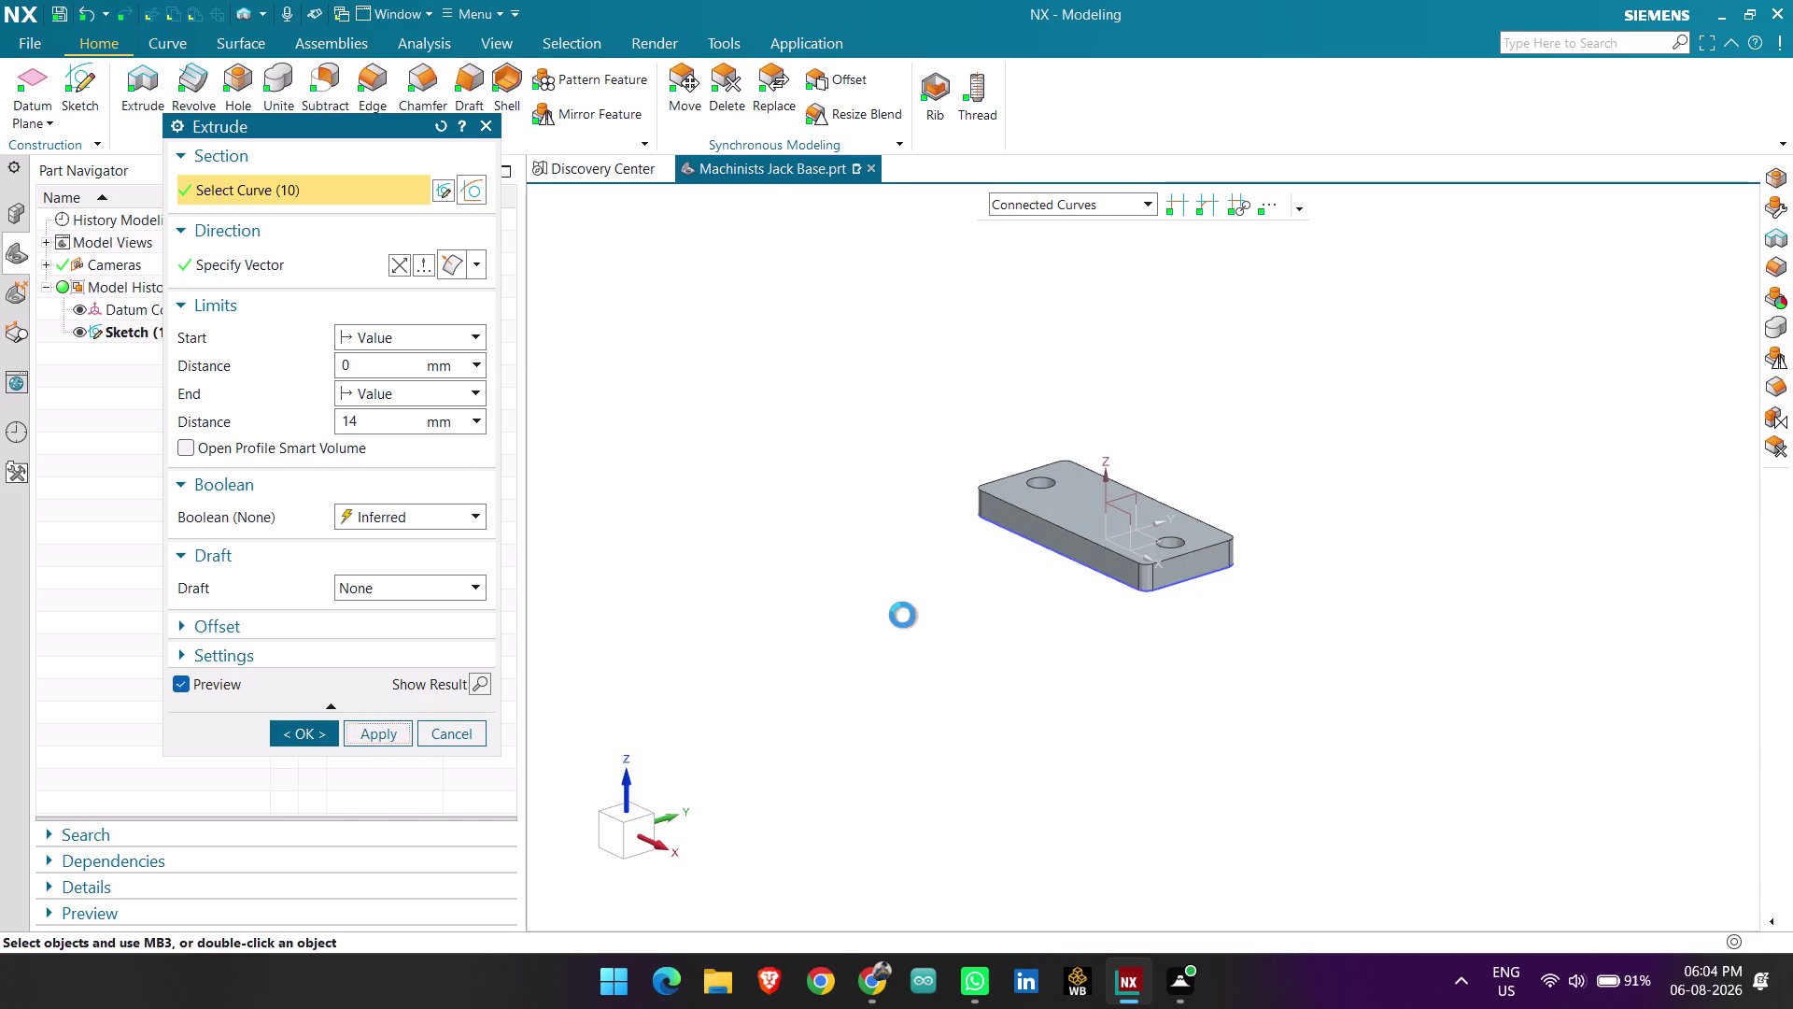
middle_drag(957, 560, 1113, 588)
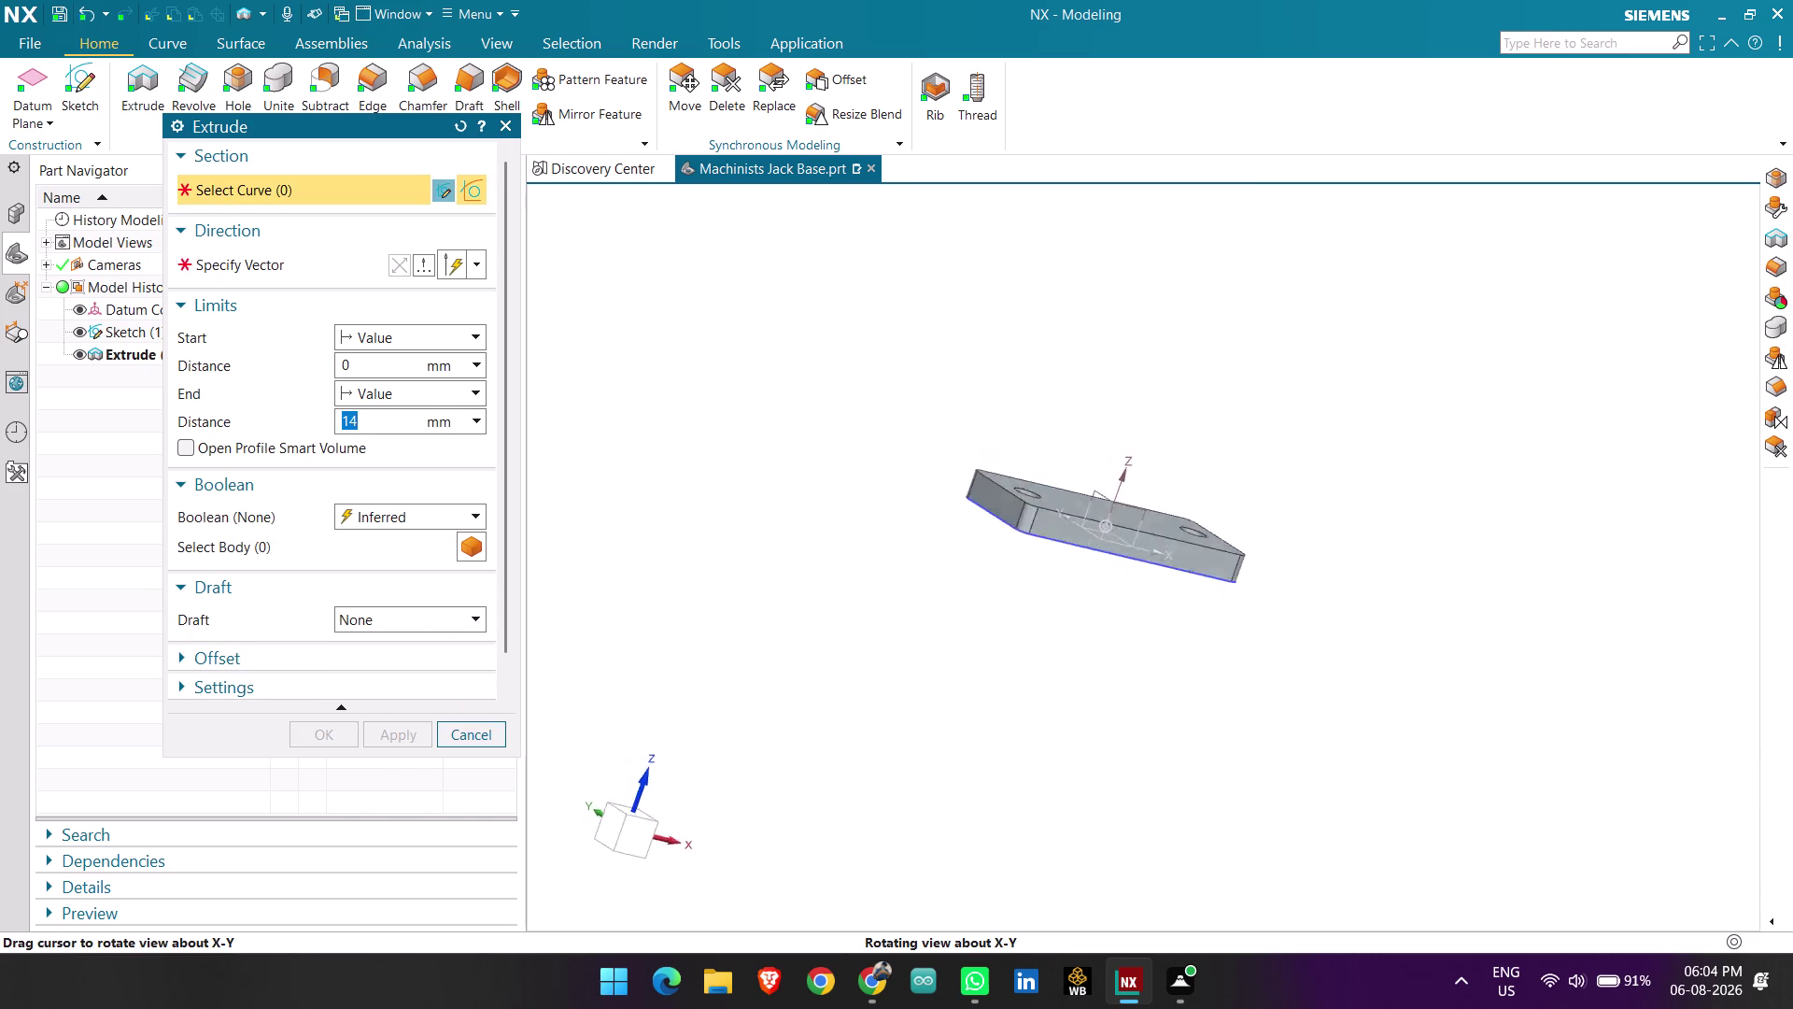
middle_drag(1114, 587, 1068, 643)
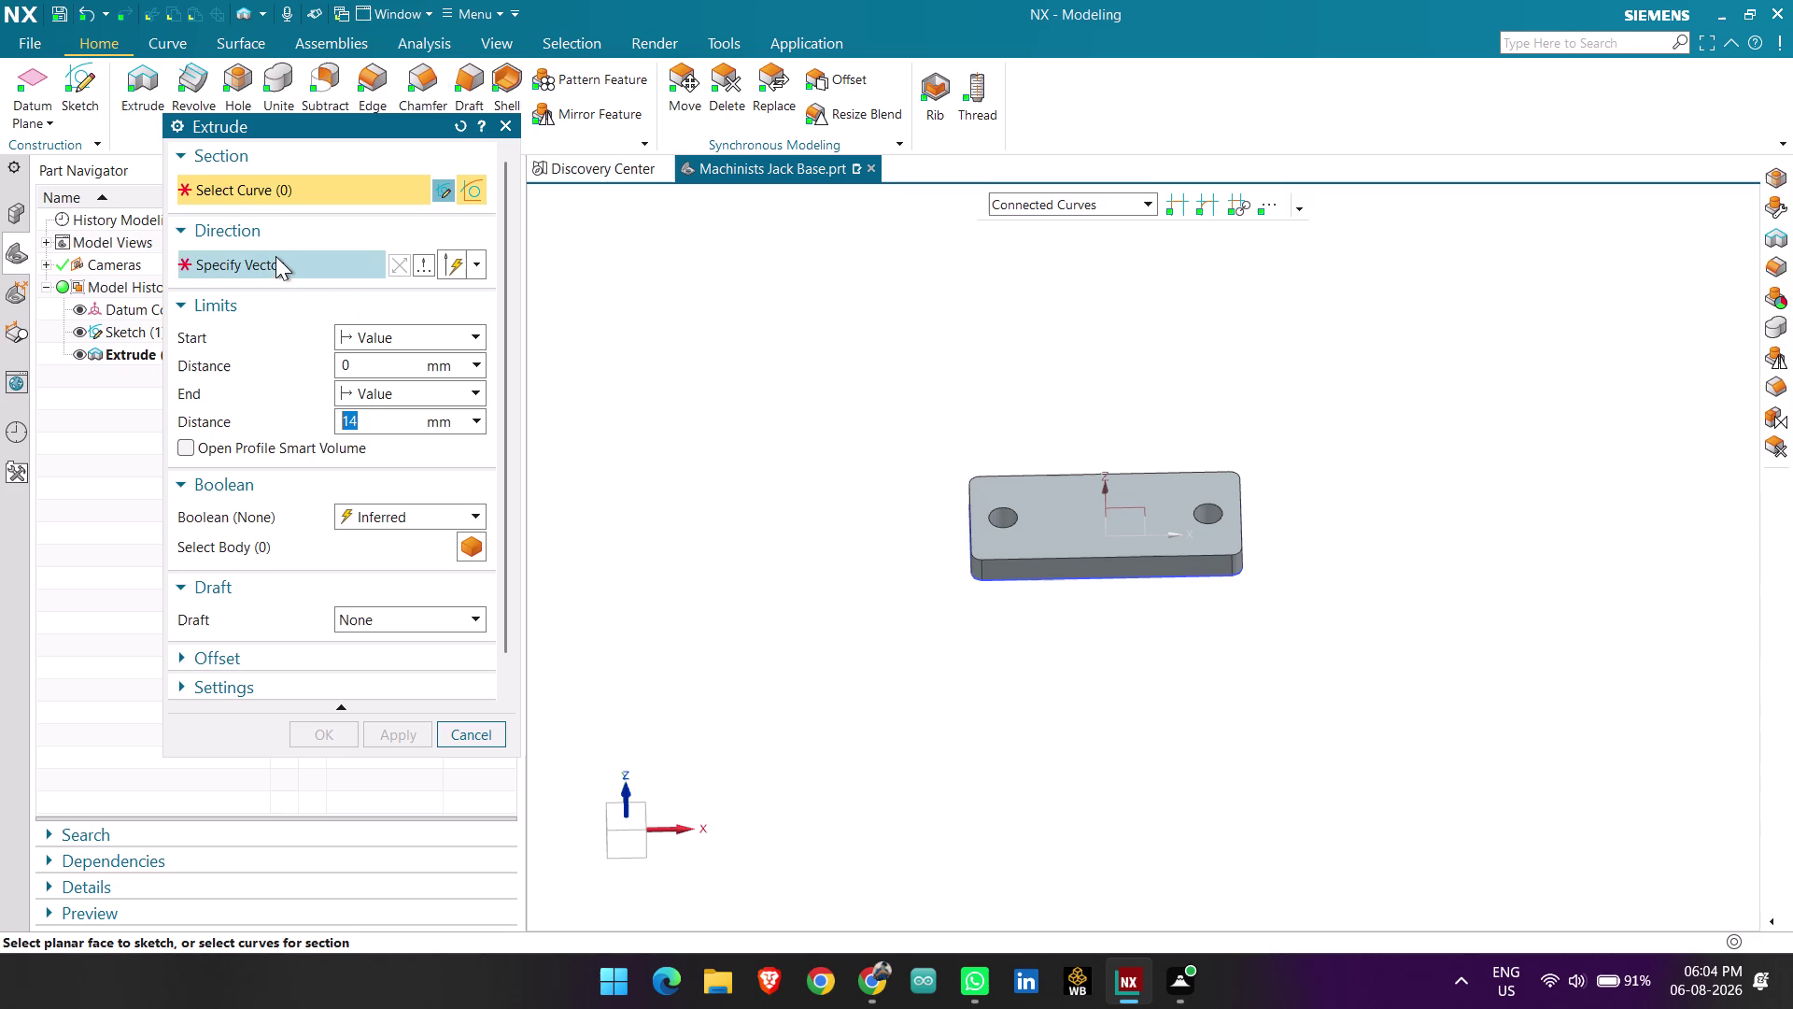
Cancel the reopened Extrude dialog without creating another extrusion.
click(448, 189)
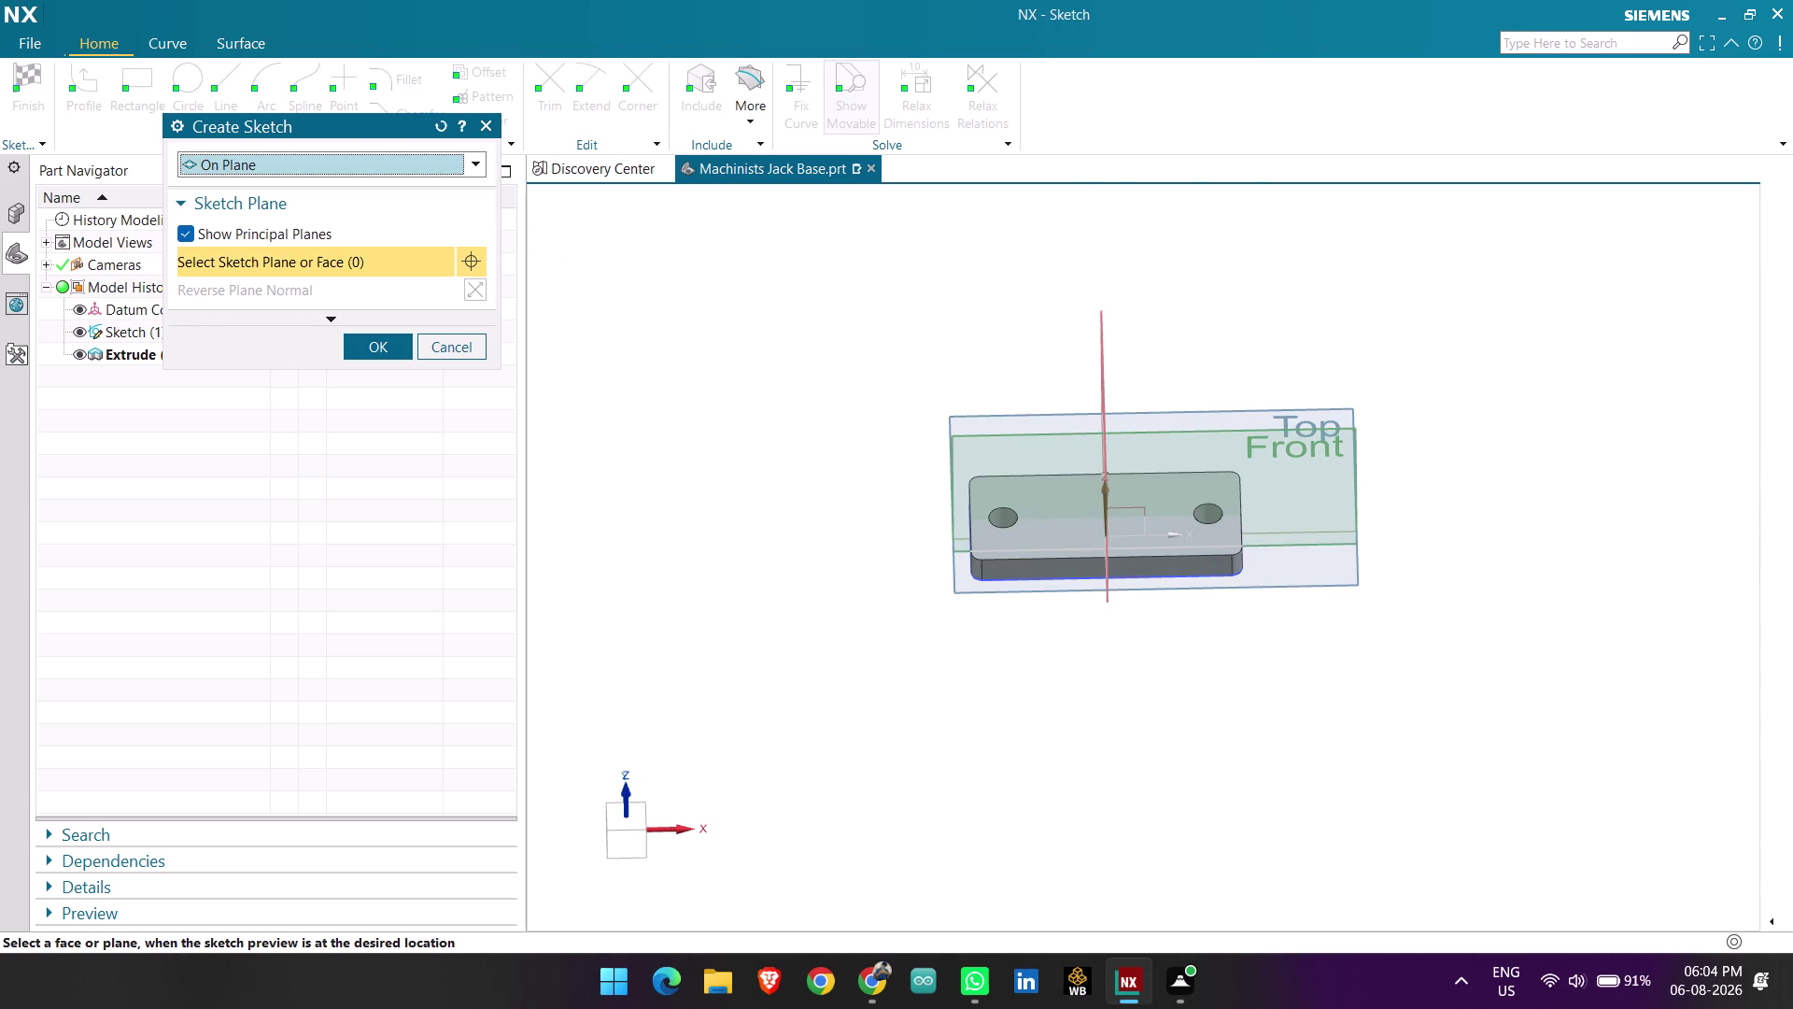
middle_drag(1262, 553, 1264, 585)
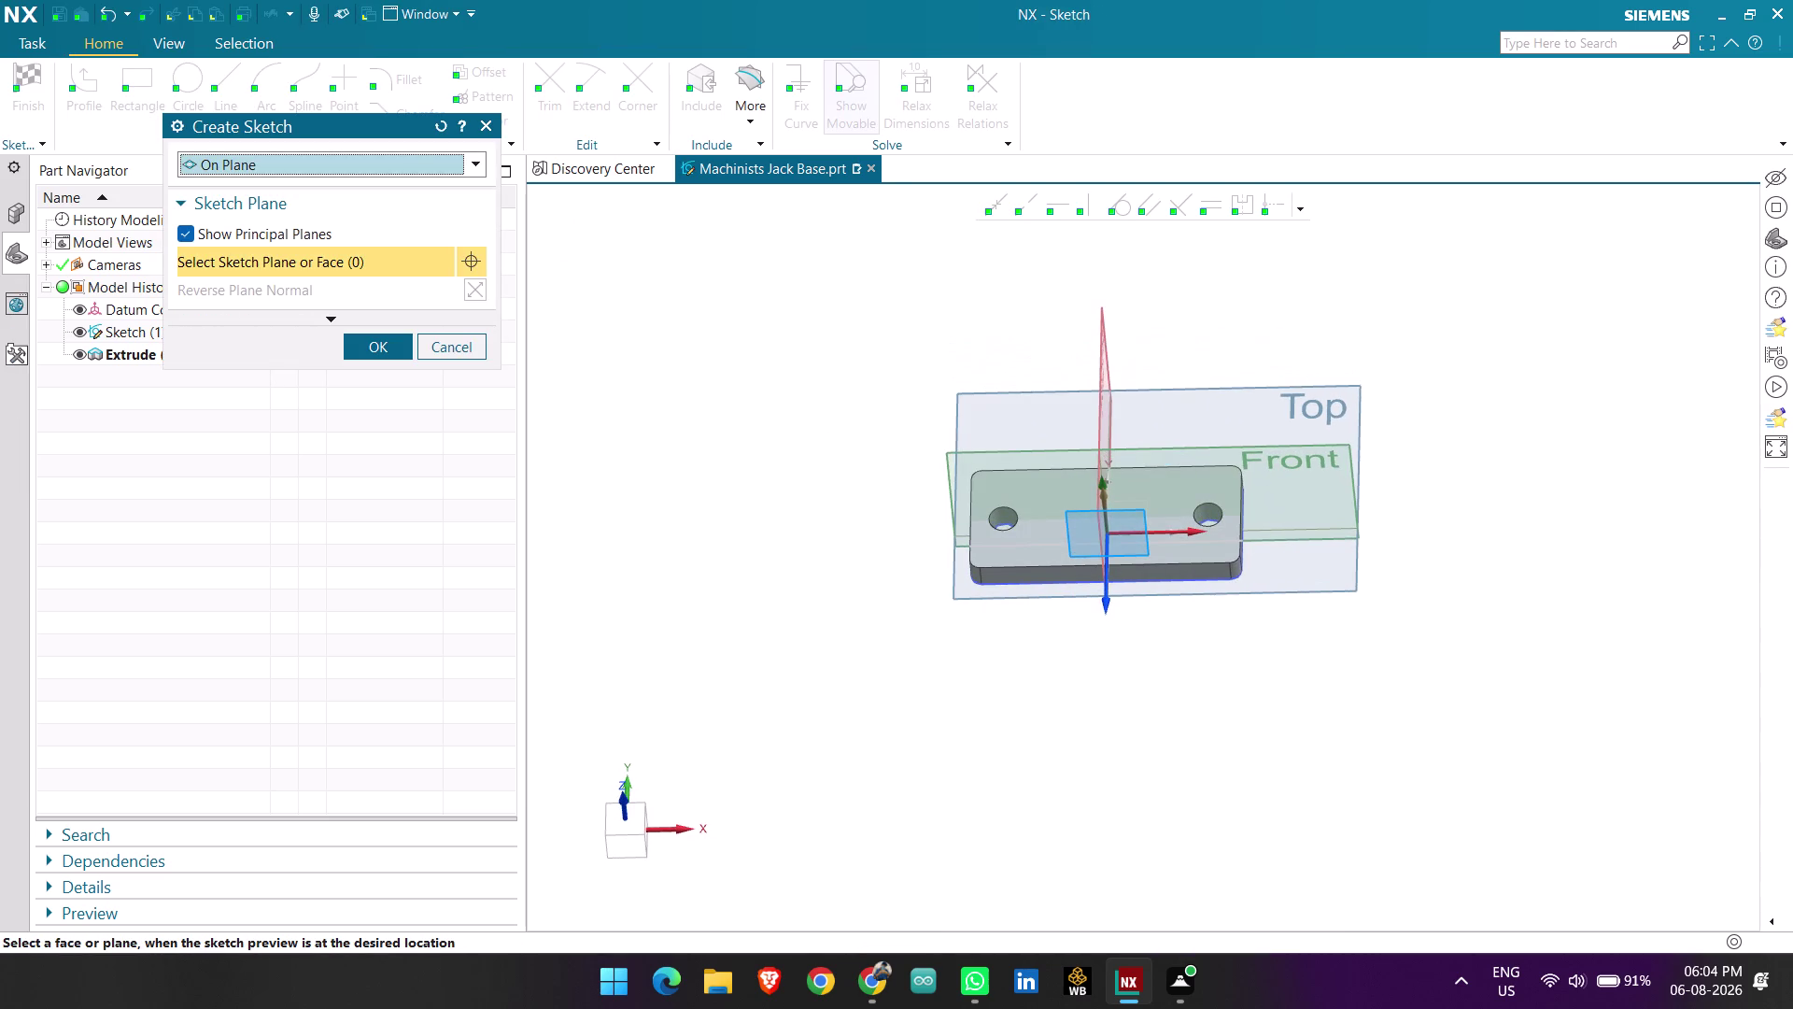
click(462, 345)
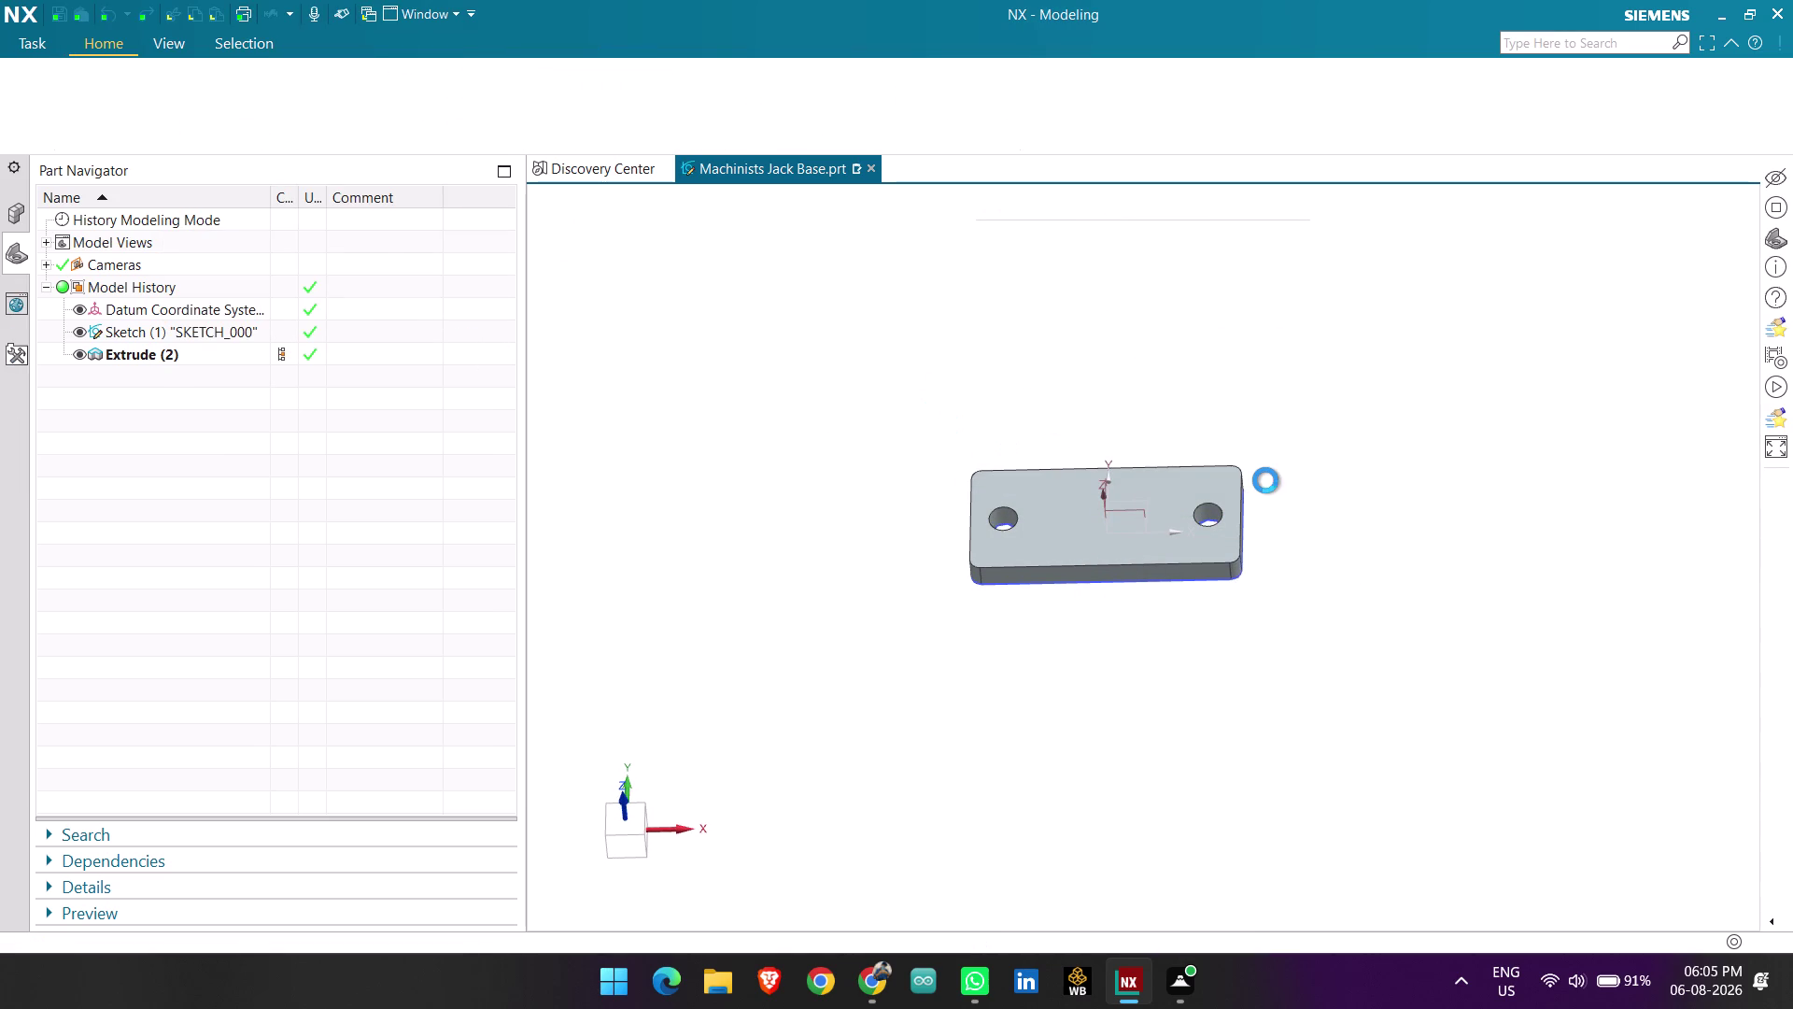
scroll(up, 3)
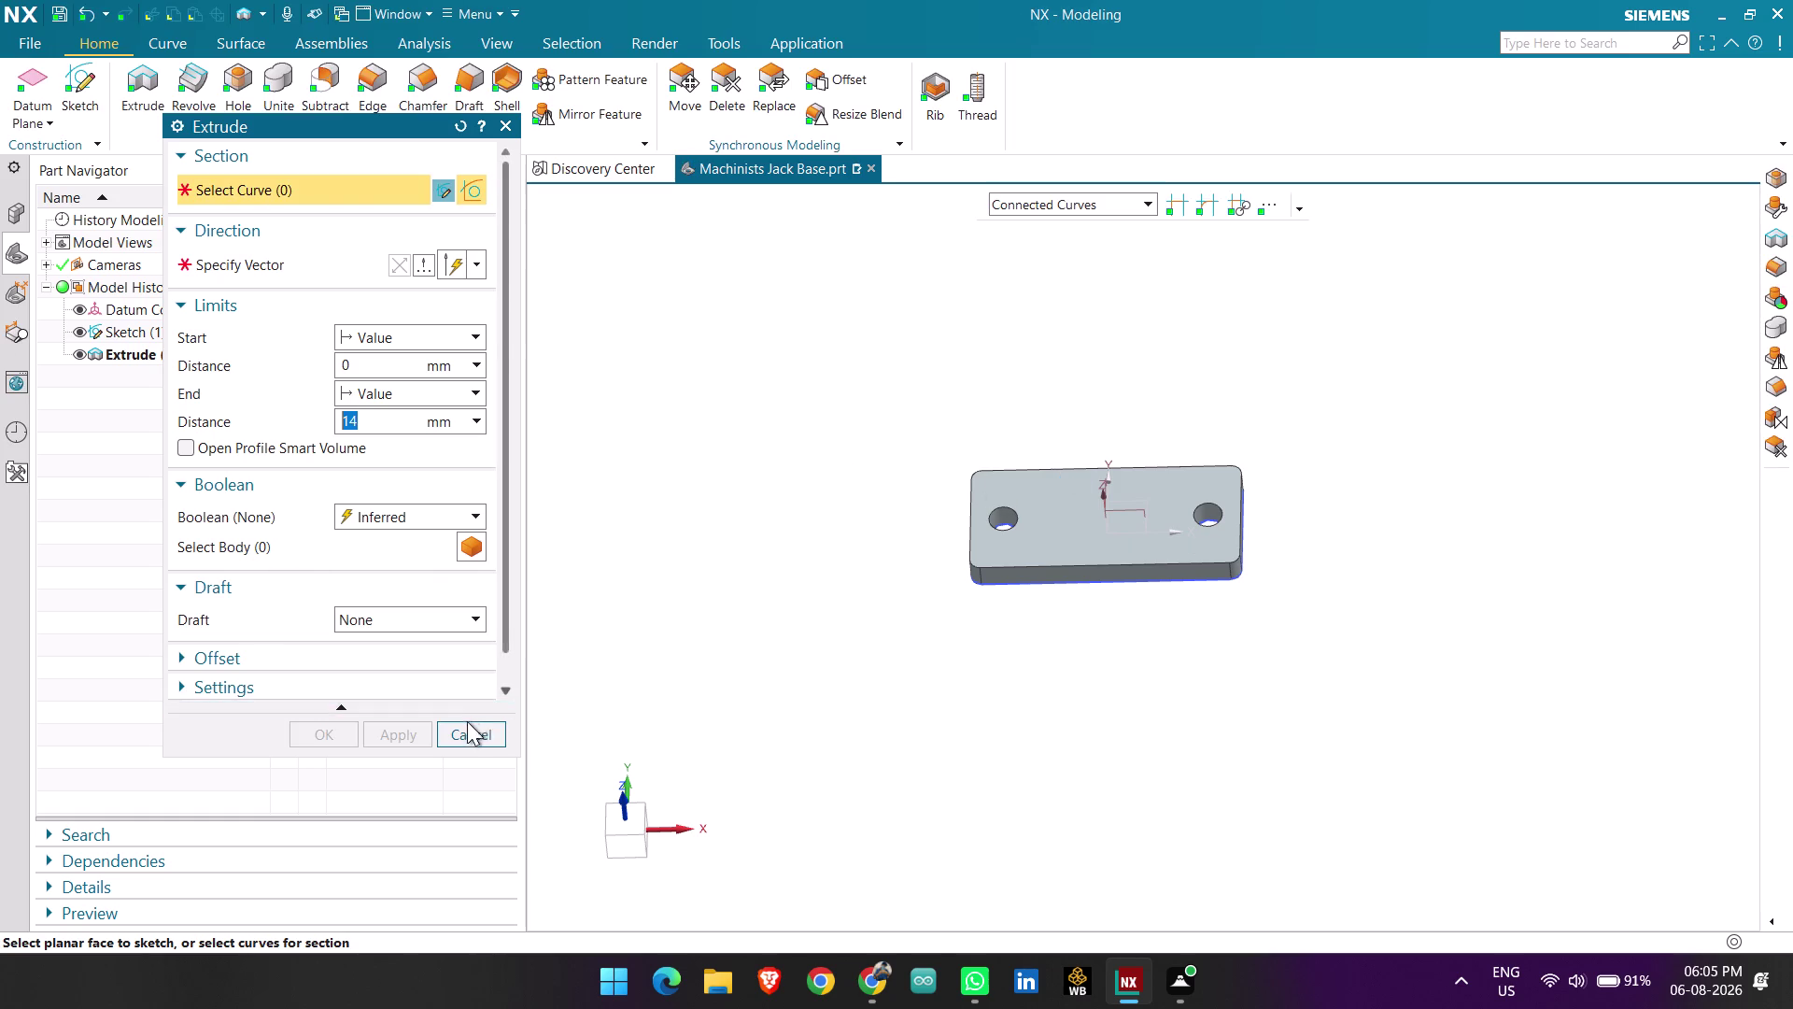
click(465, 726)
Define a datum plane from the XZ plane with offset 32/2, direction reversed.
click(38, 85)
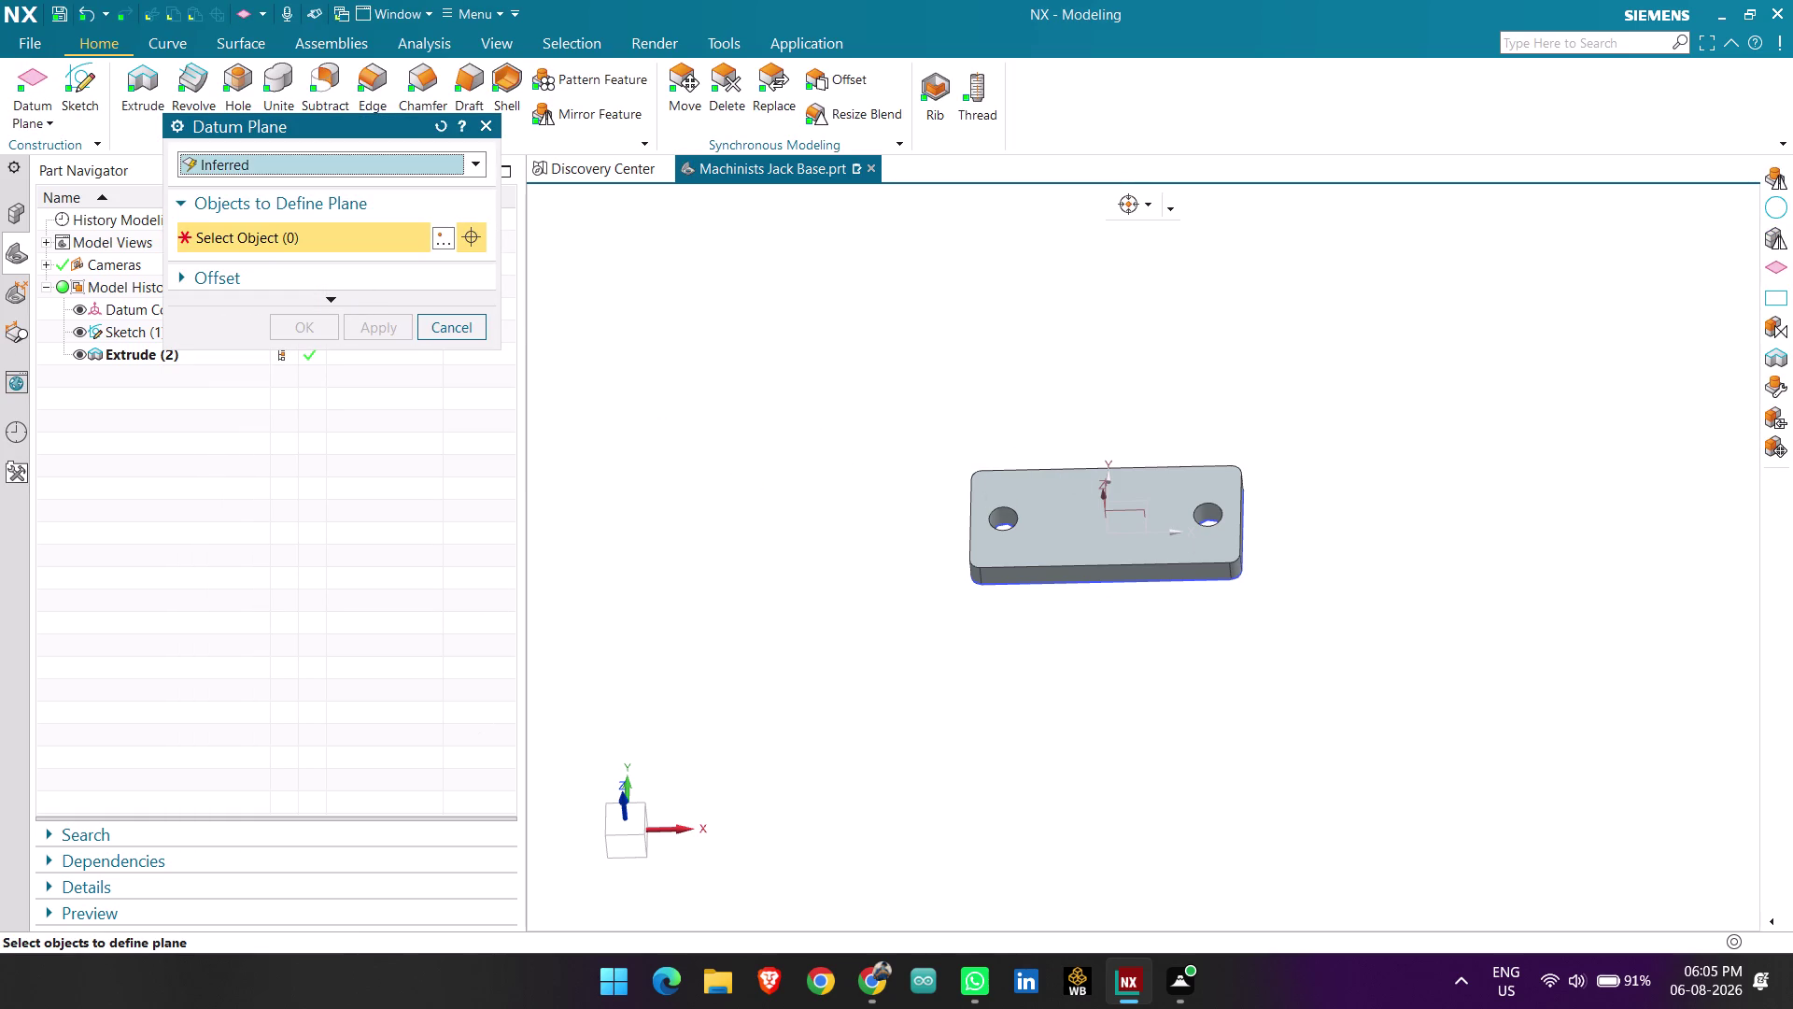
scroll(up, 3)
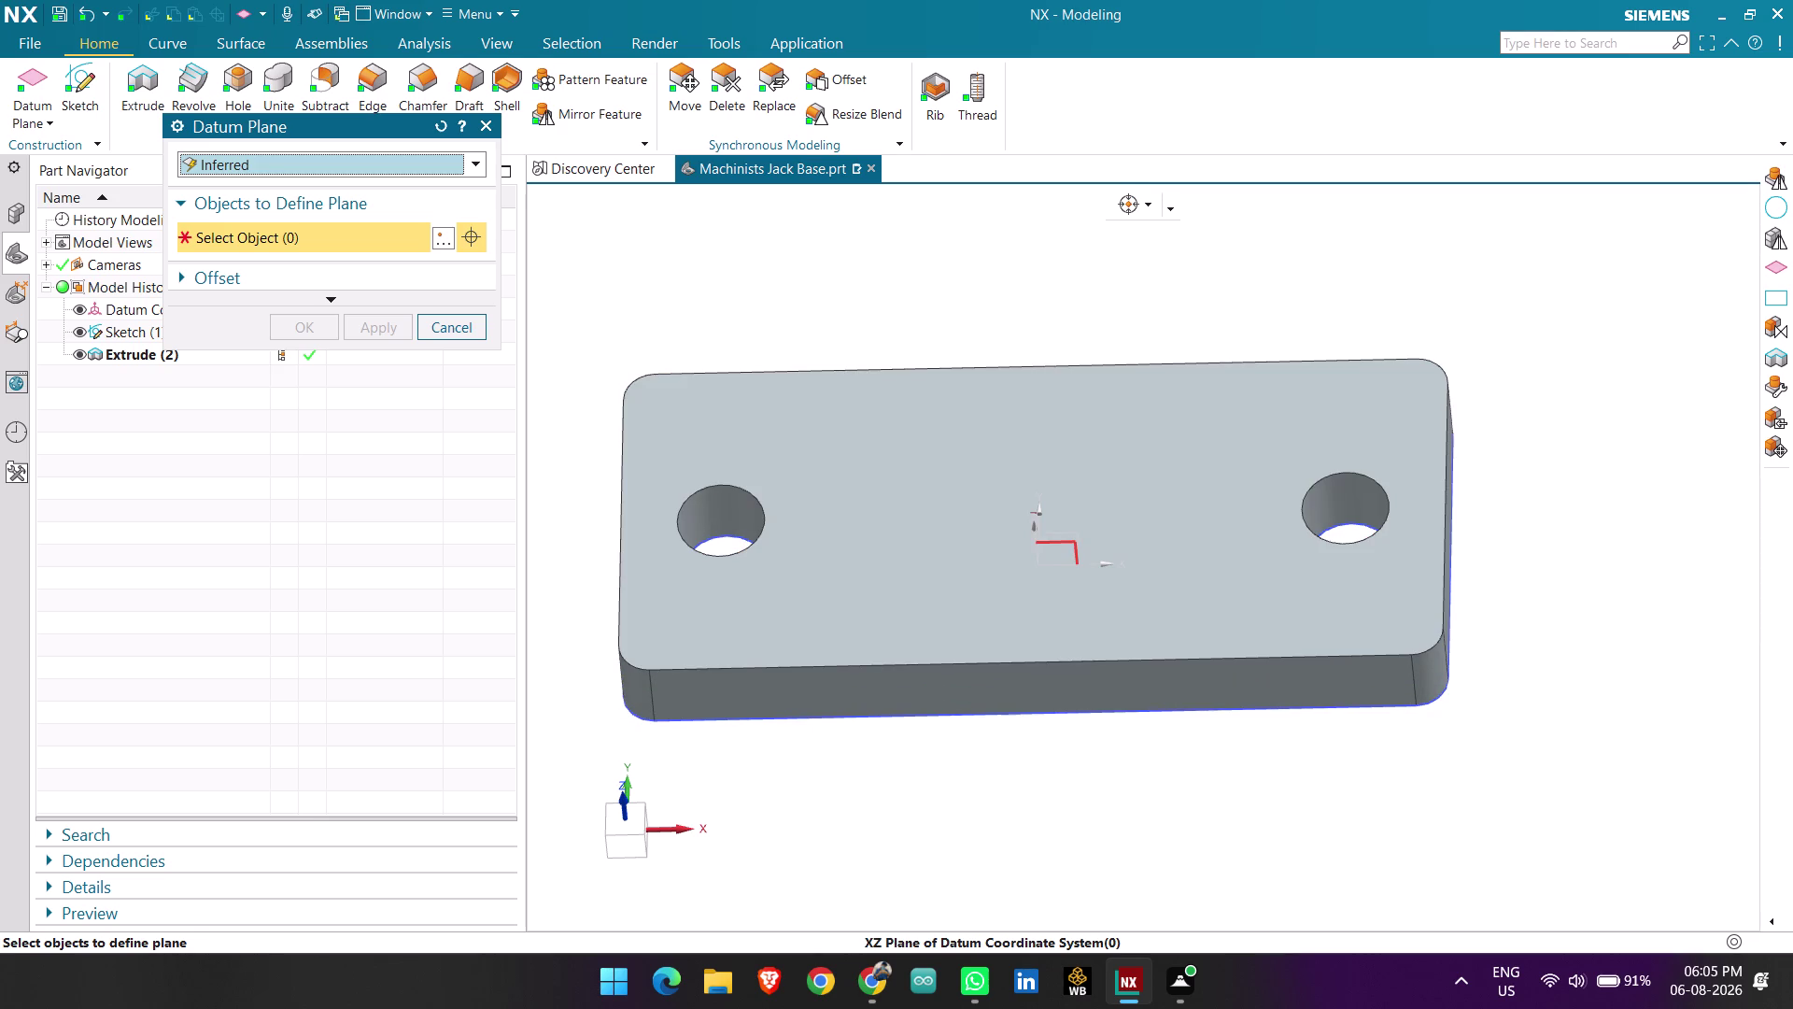
click(1064, 544)
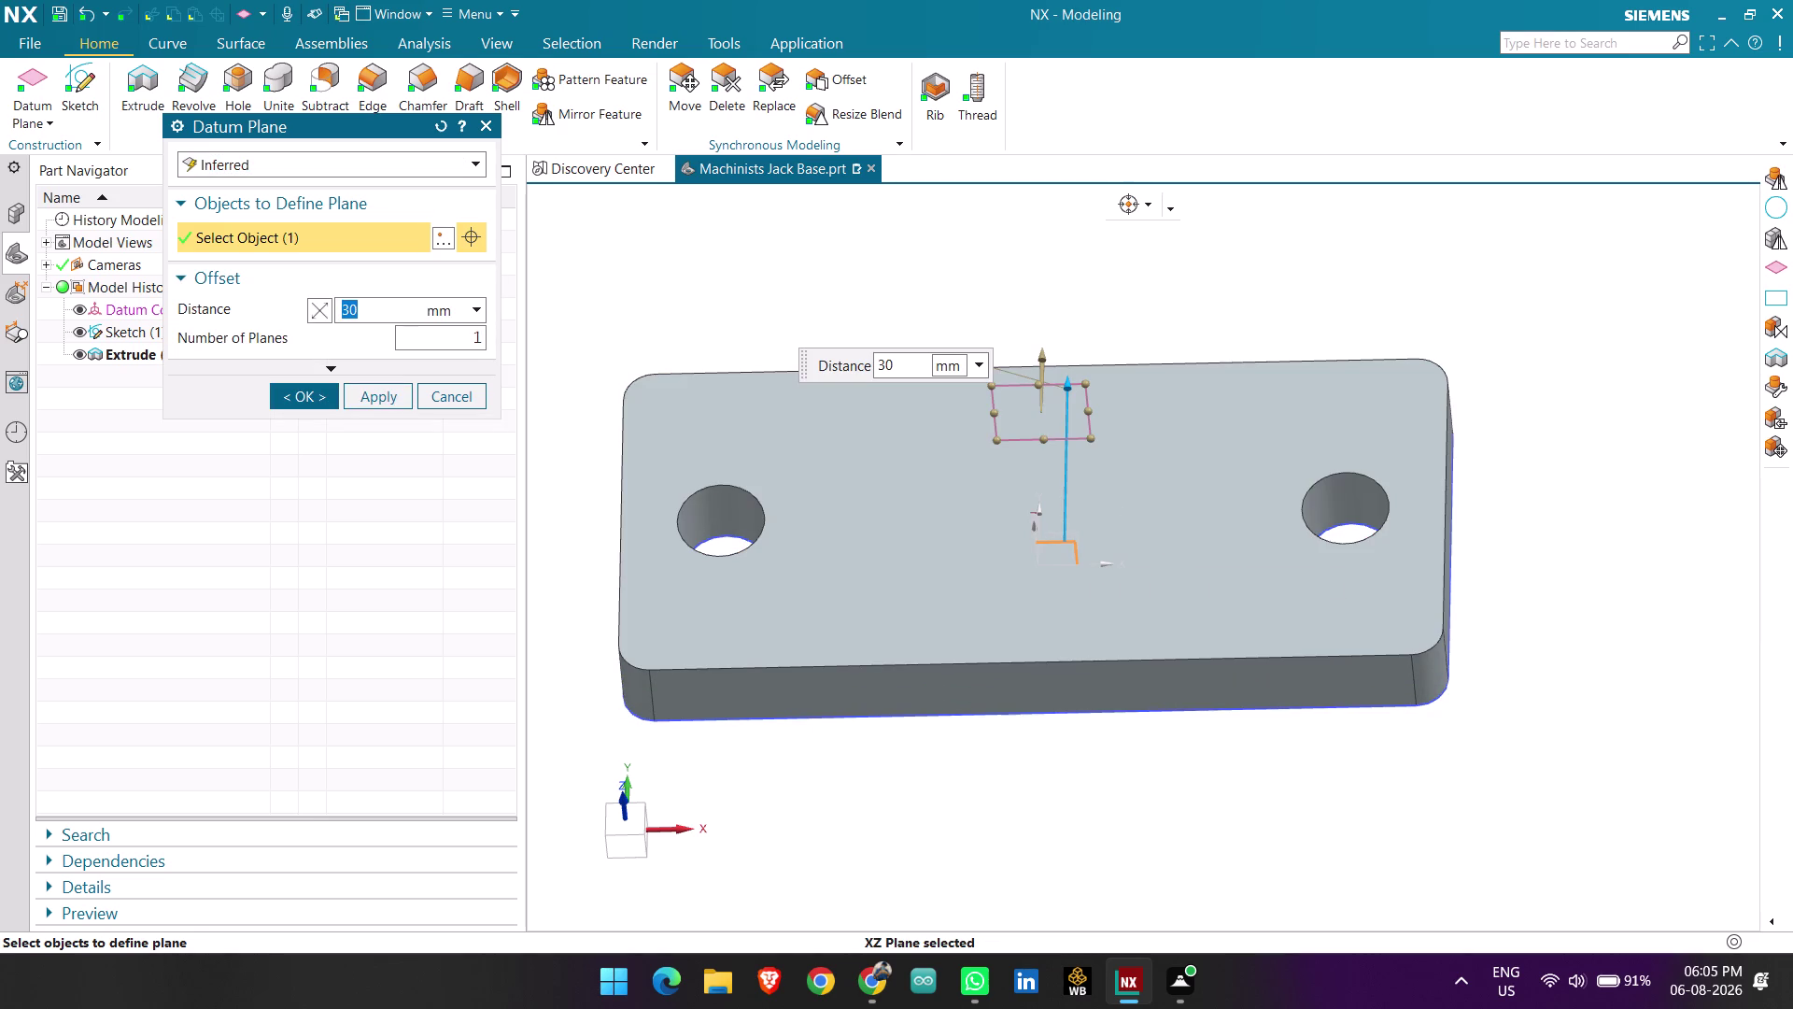
click(318, 312)
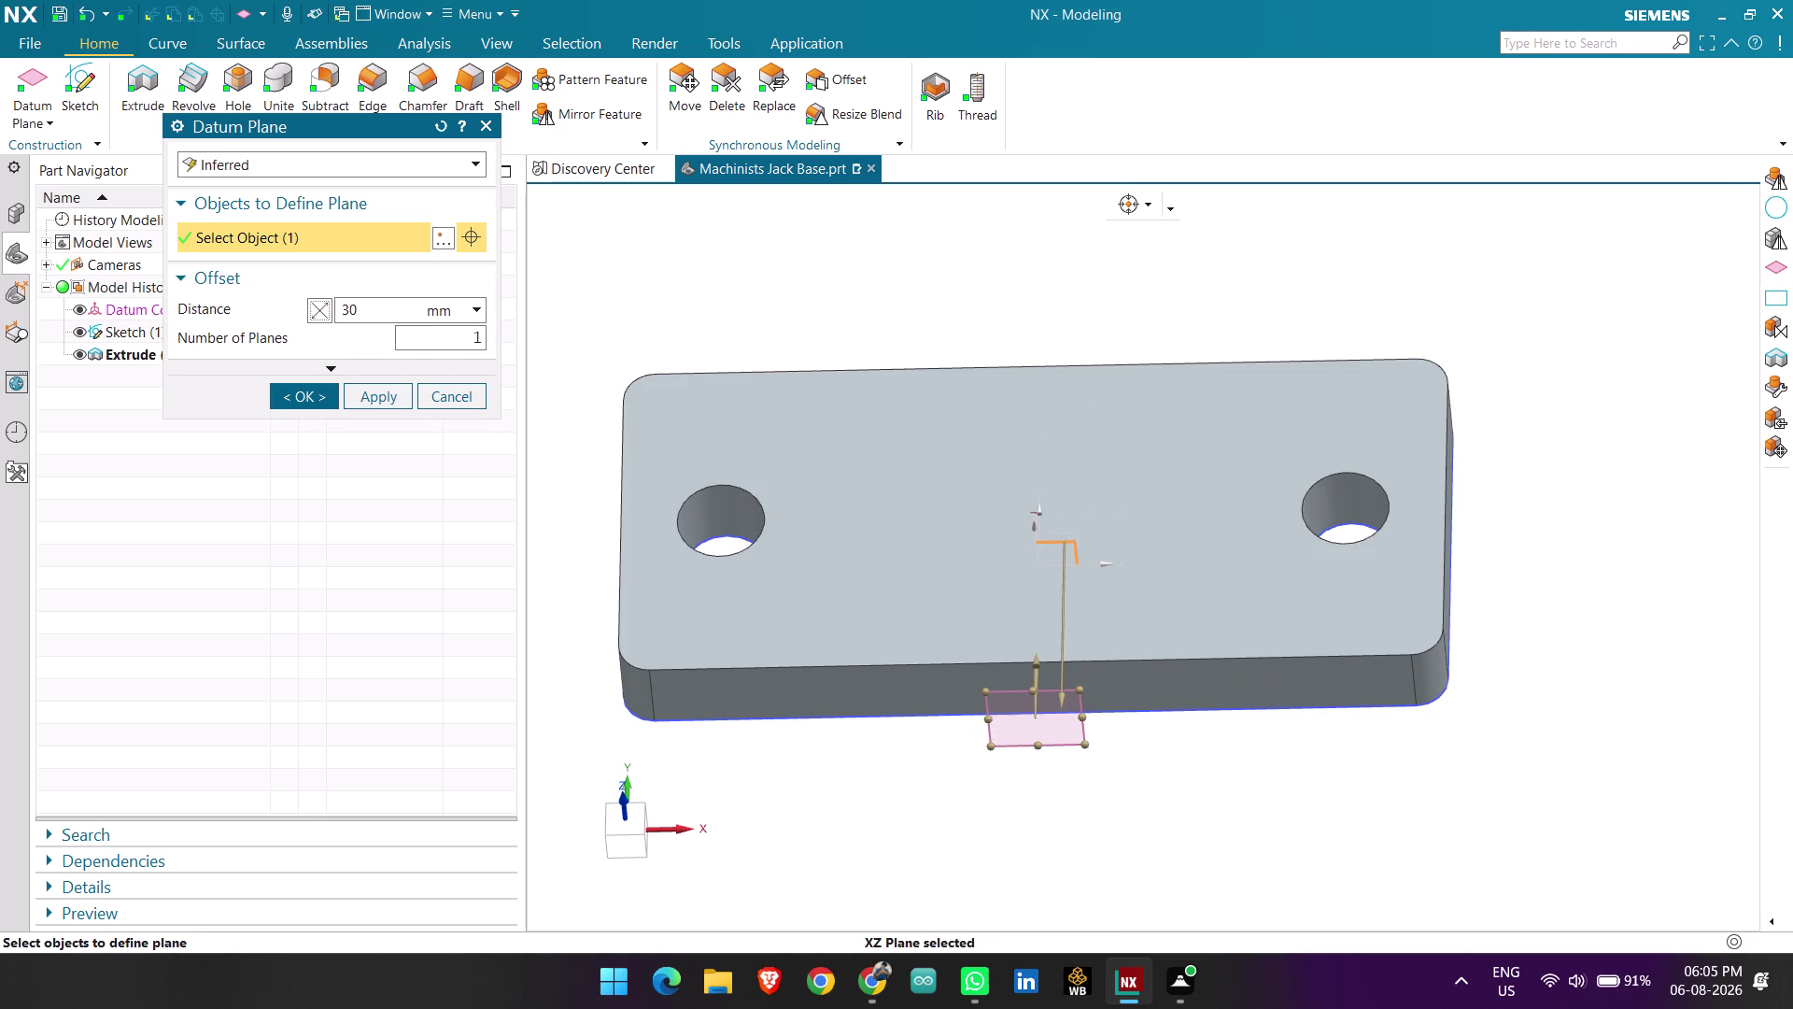
drag(394, 313, 325, 307)
key(BackSpace)
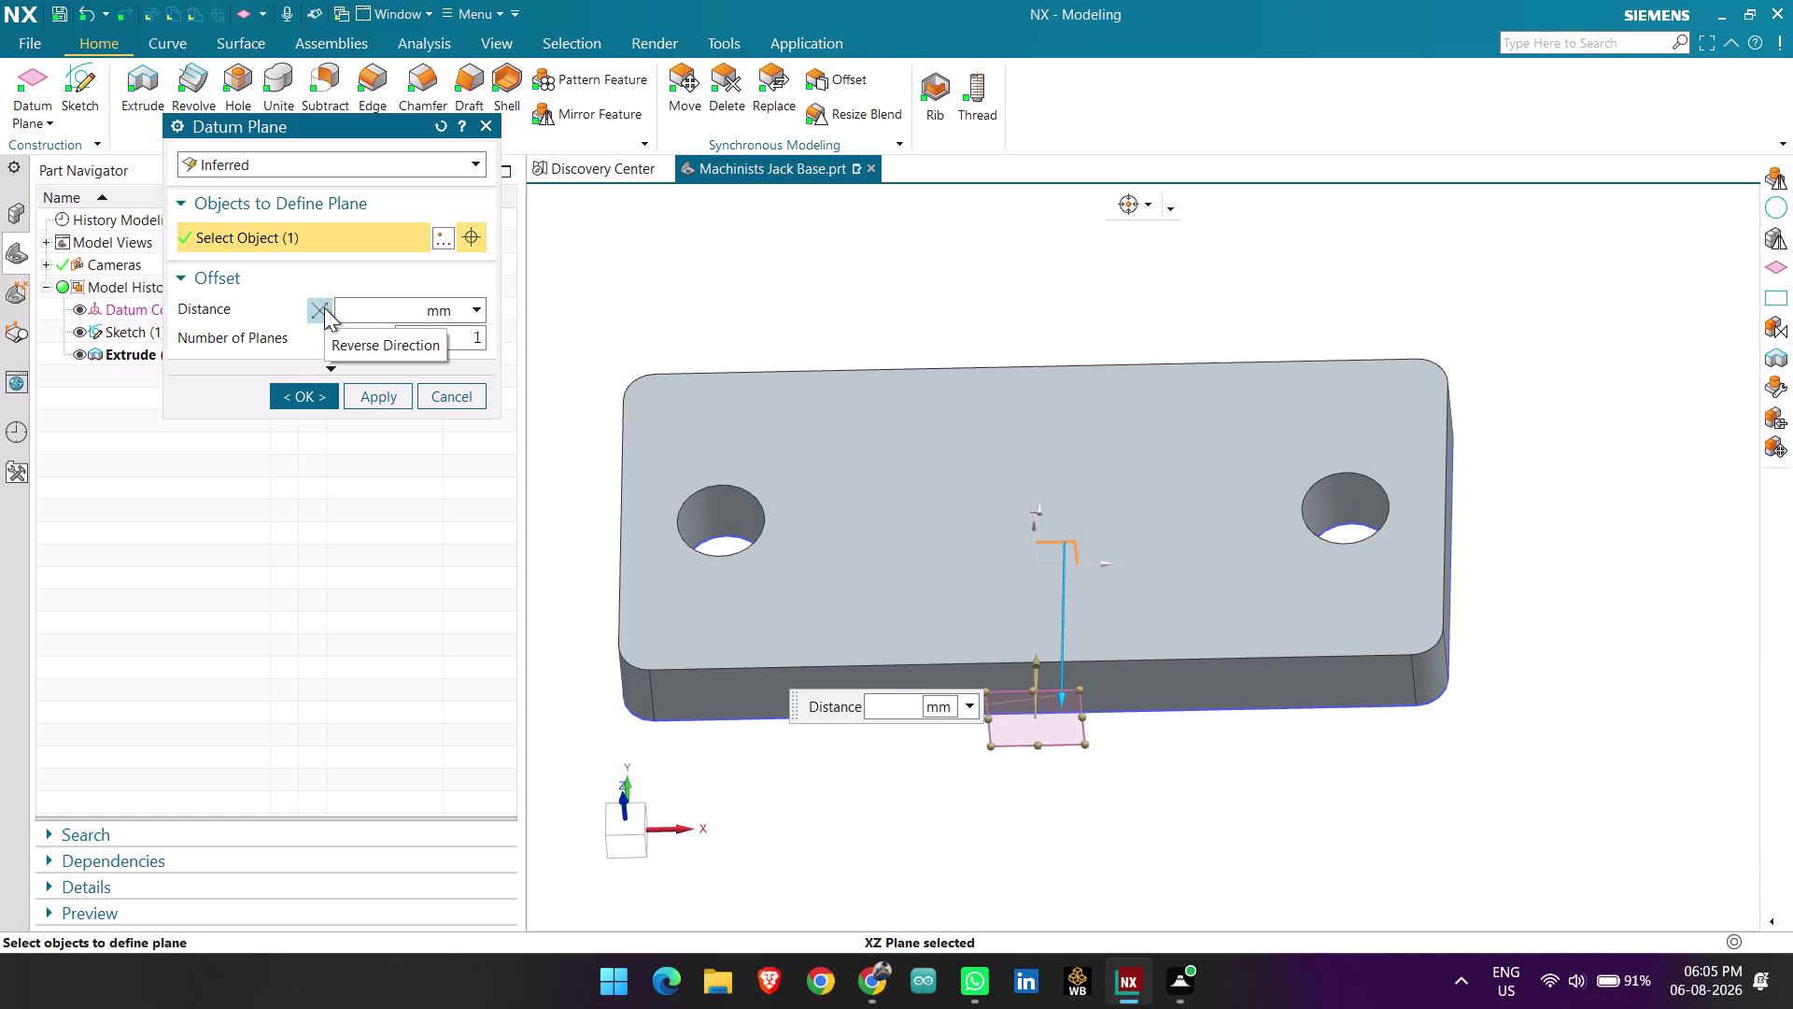
text(32)
text(/2)
key(Return)
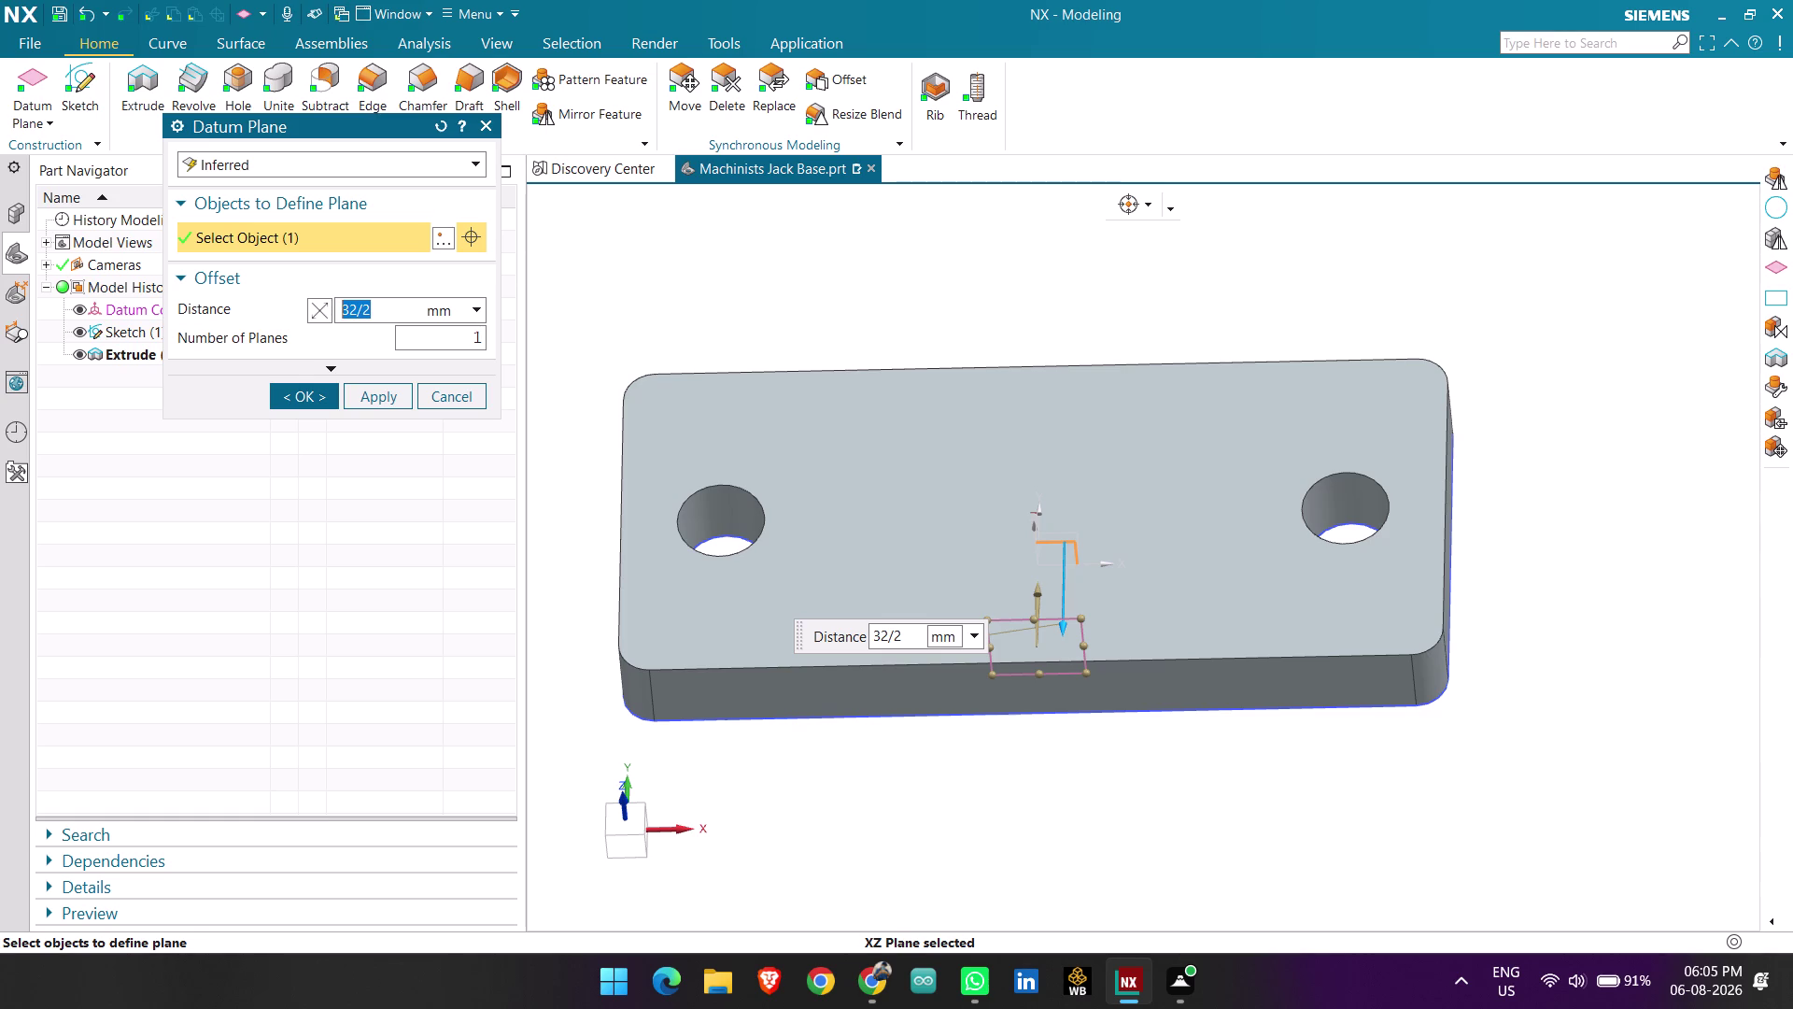
click(317, 315)
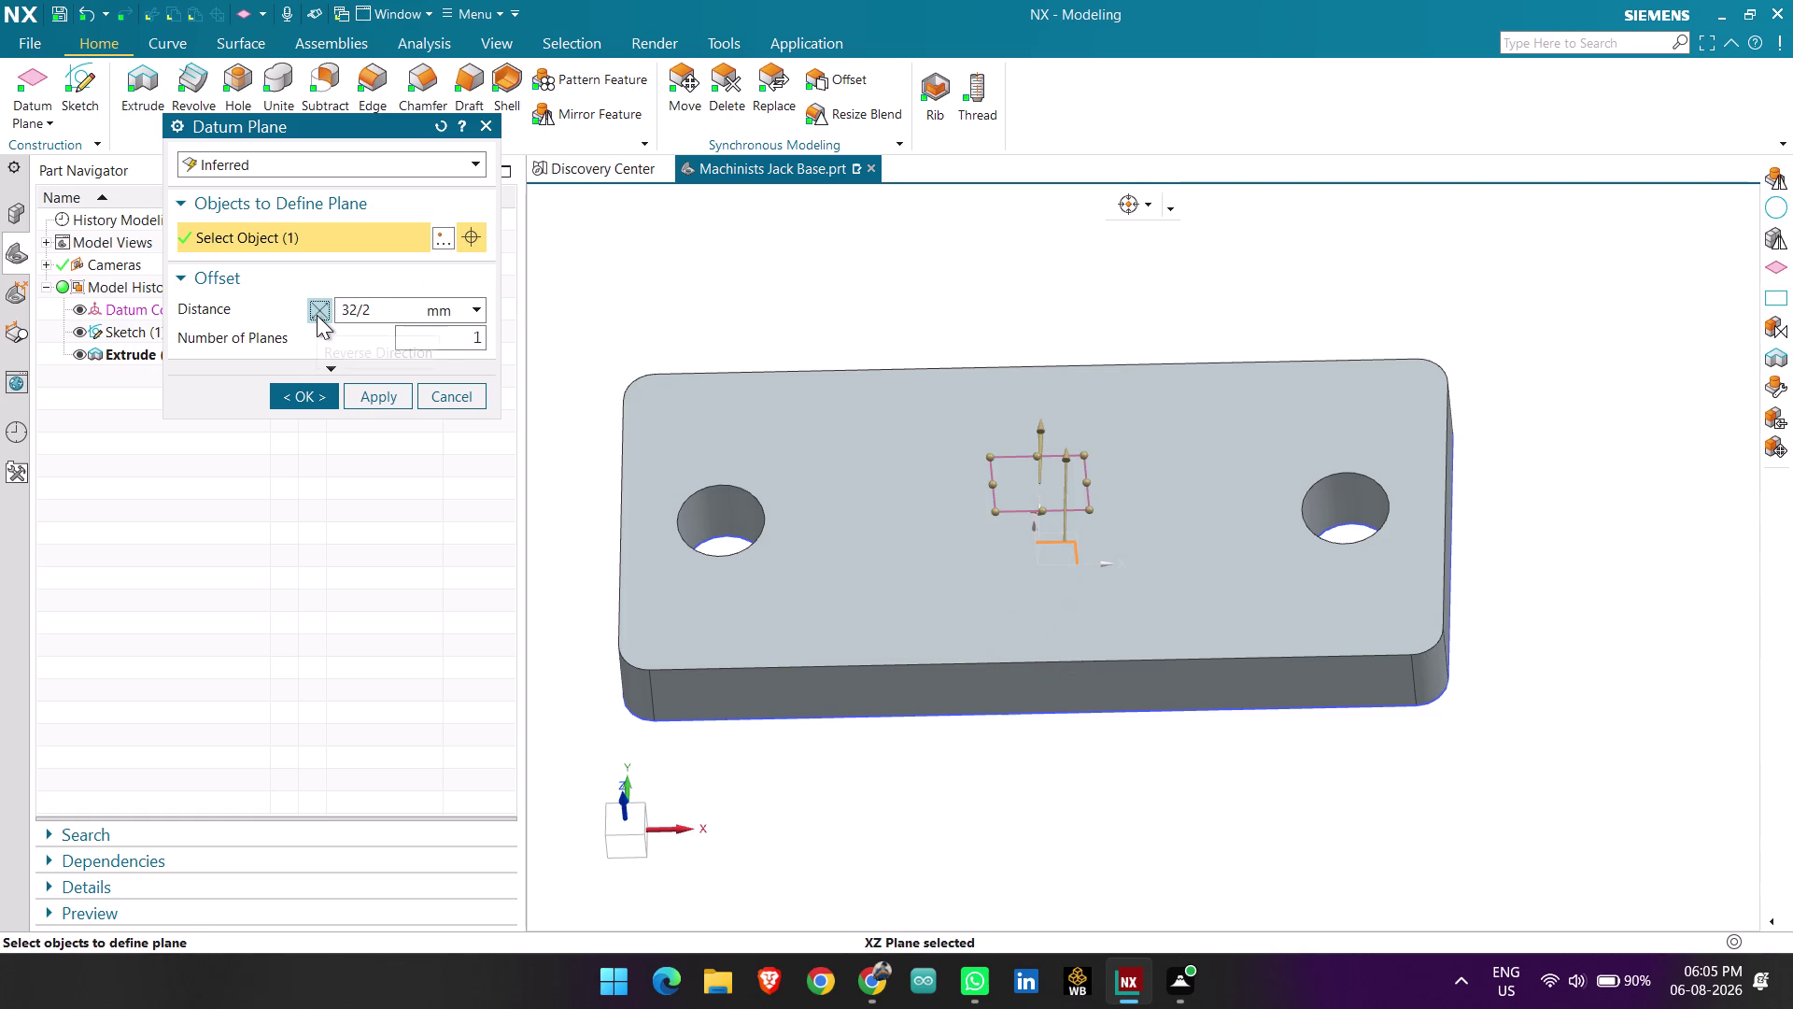
Orbit around the plate to check the plane's position, then confirm it.
middle_drag(745, 708, 826, 771)
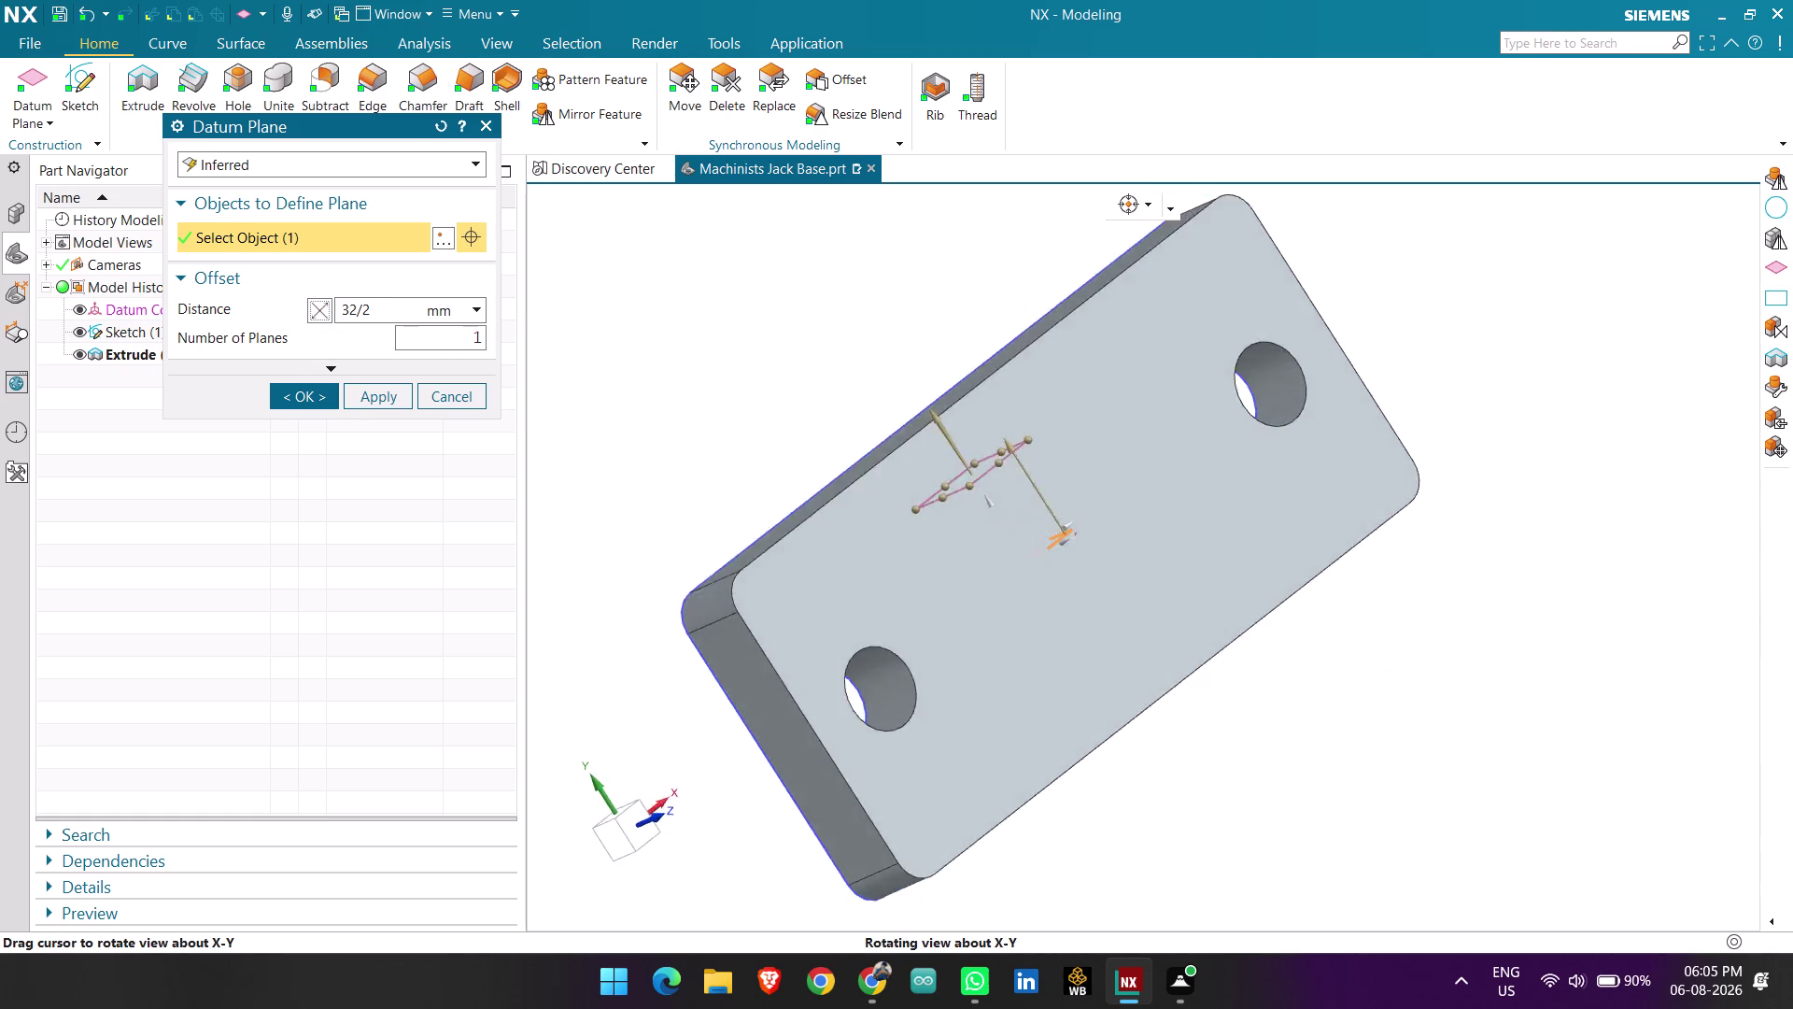
middle_drag(826, 770, 776, 780)
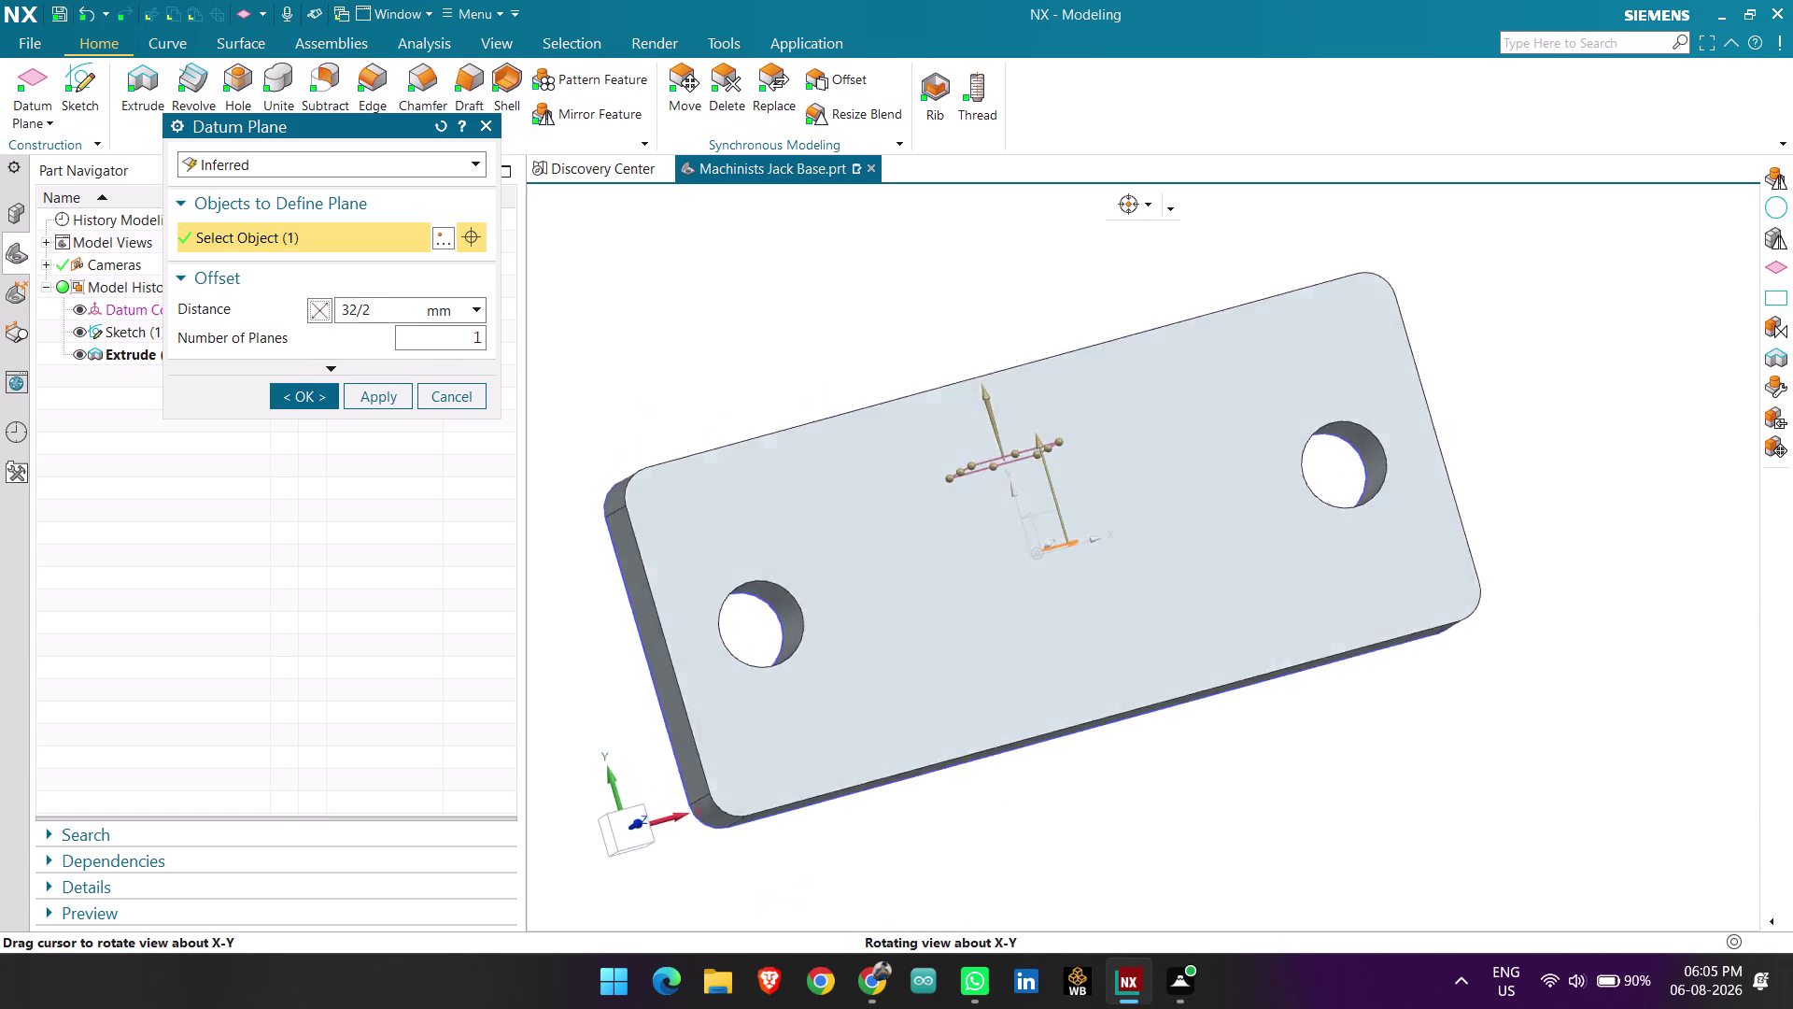
middle_drag(776, 780, 743, 789)
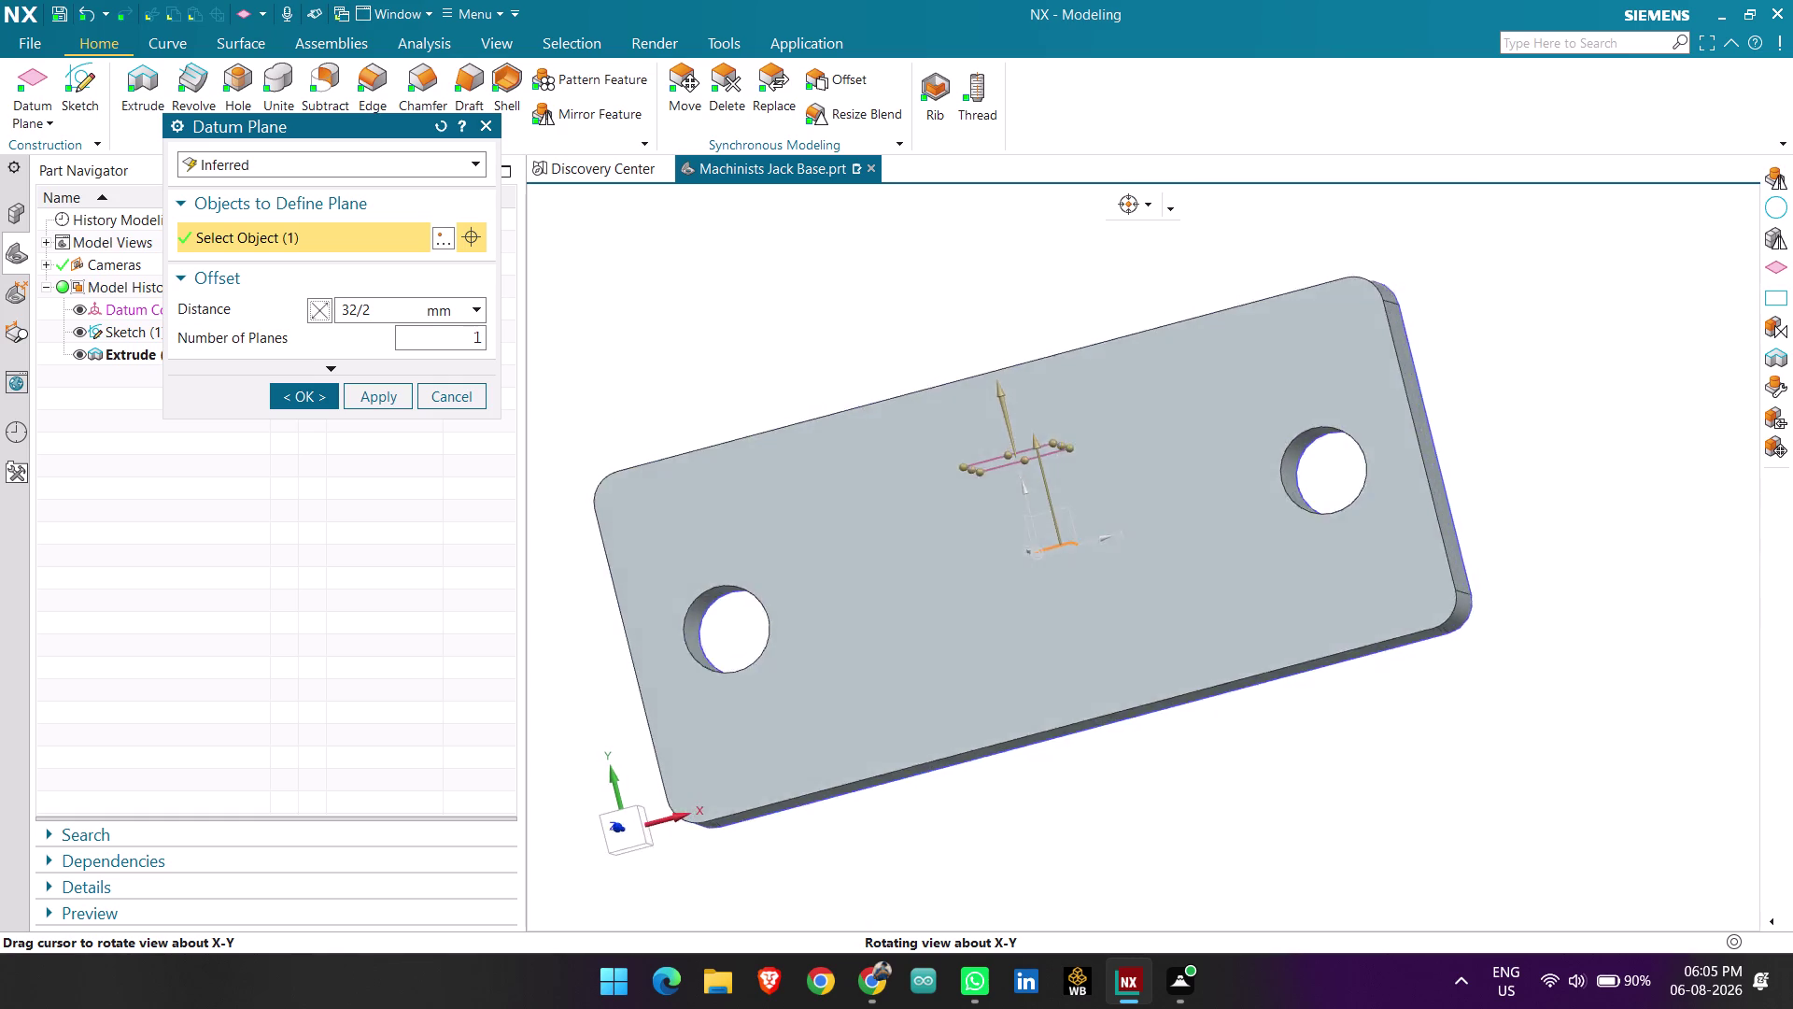
middle_drag(743, 789, 738, 762)
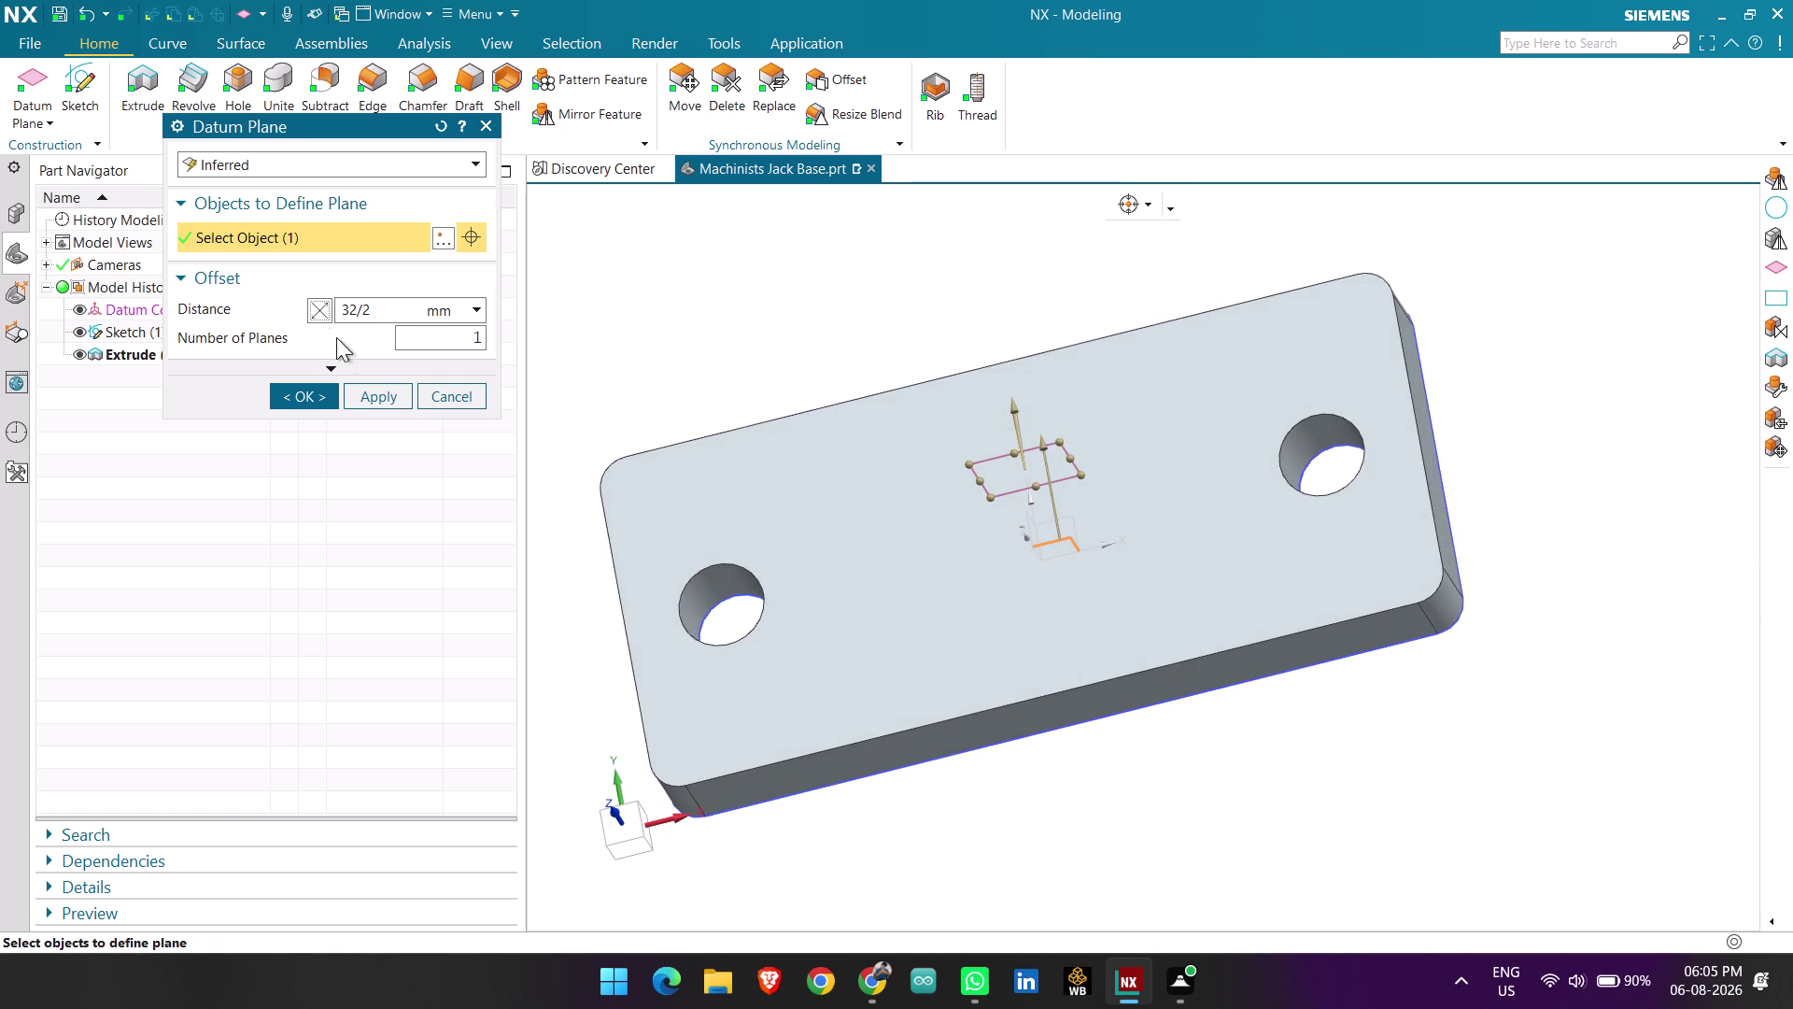
click(319, 318)
middle_drag(934, 637, 991, 687)
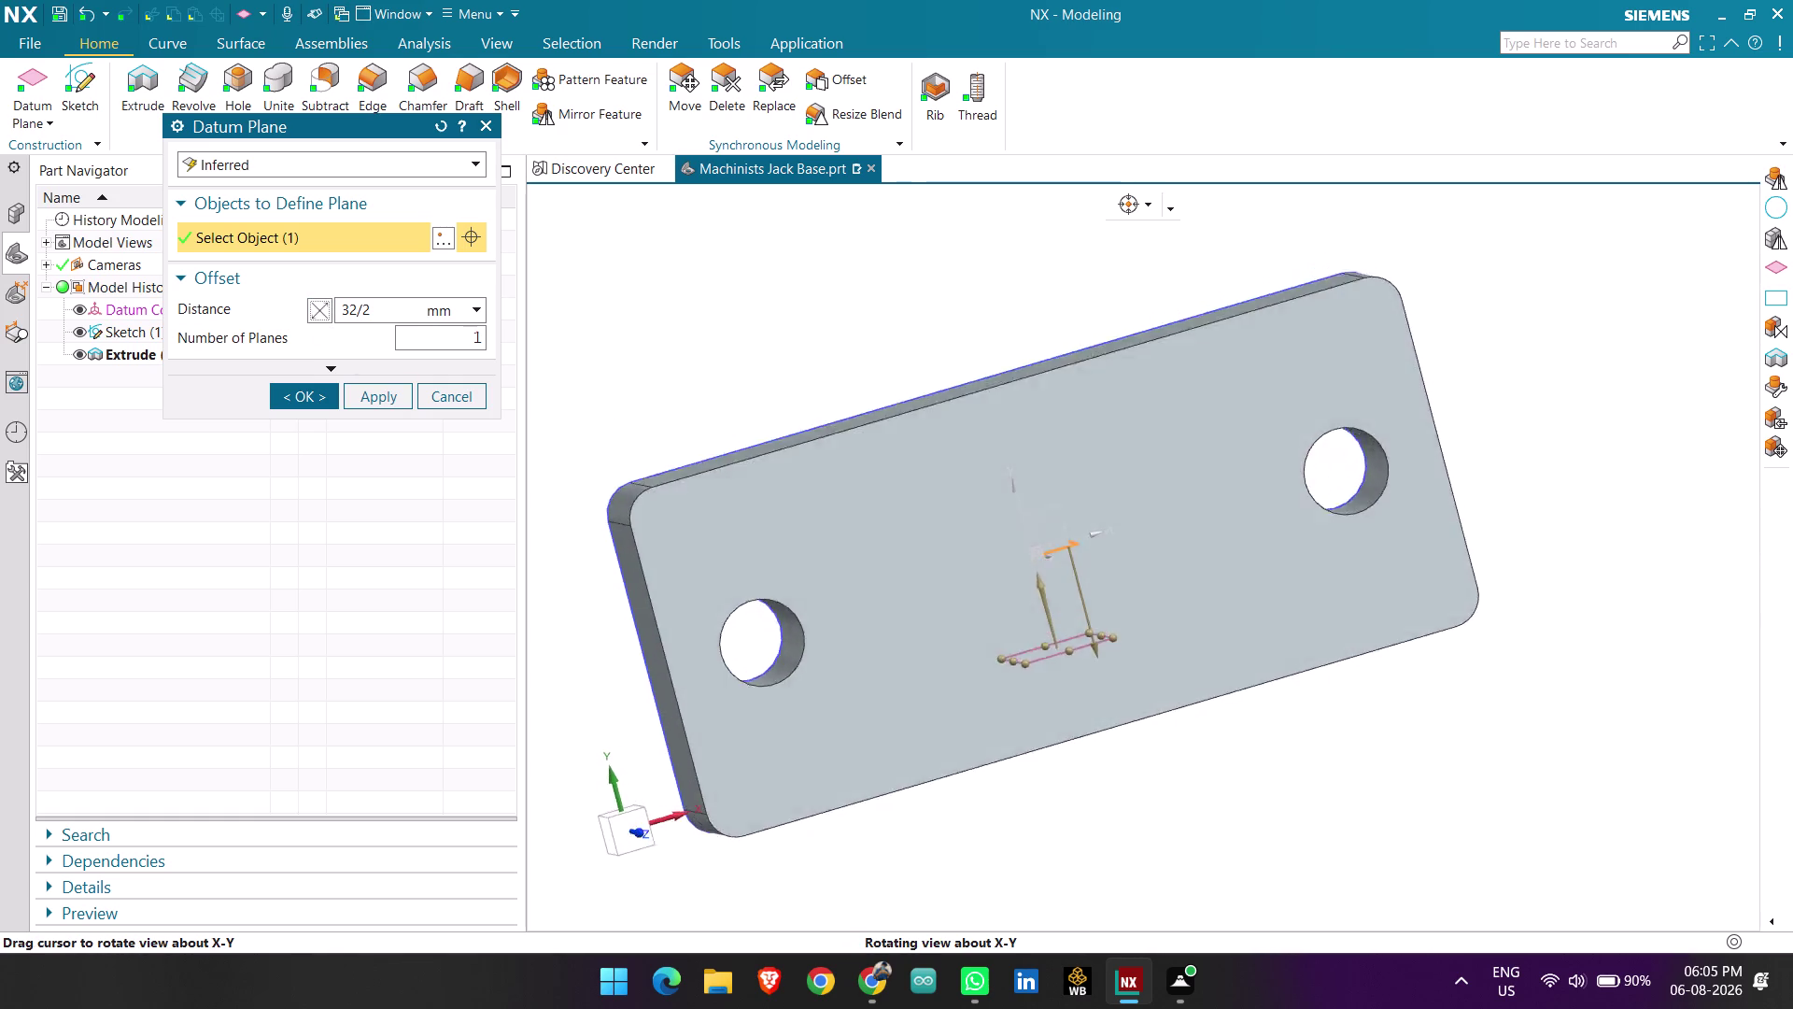
middle_drag(990, 686, 965, 623)
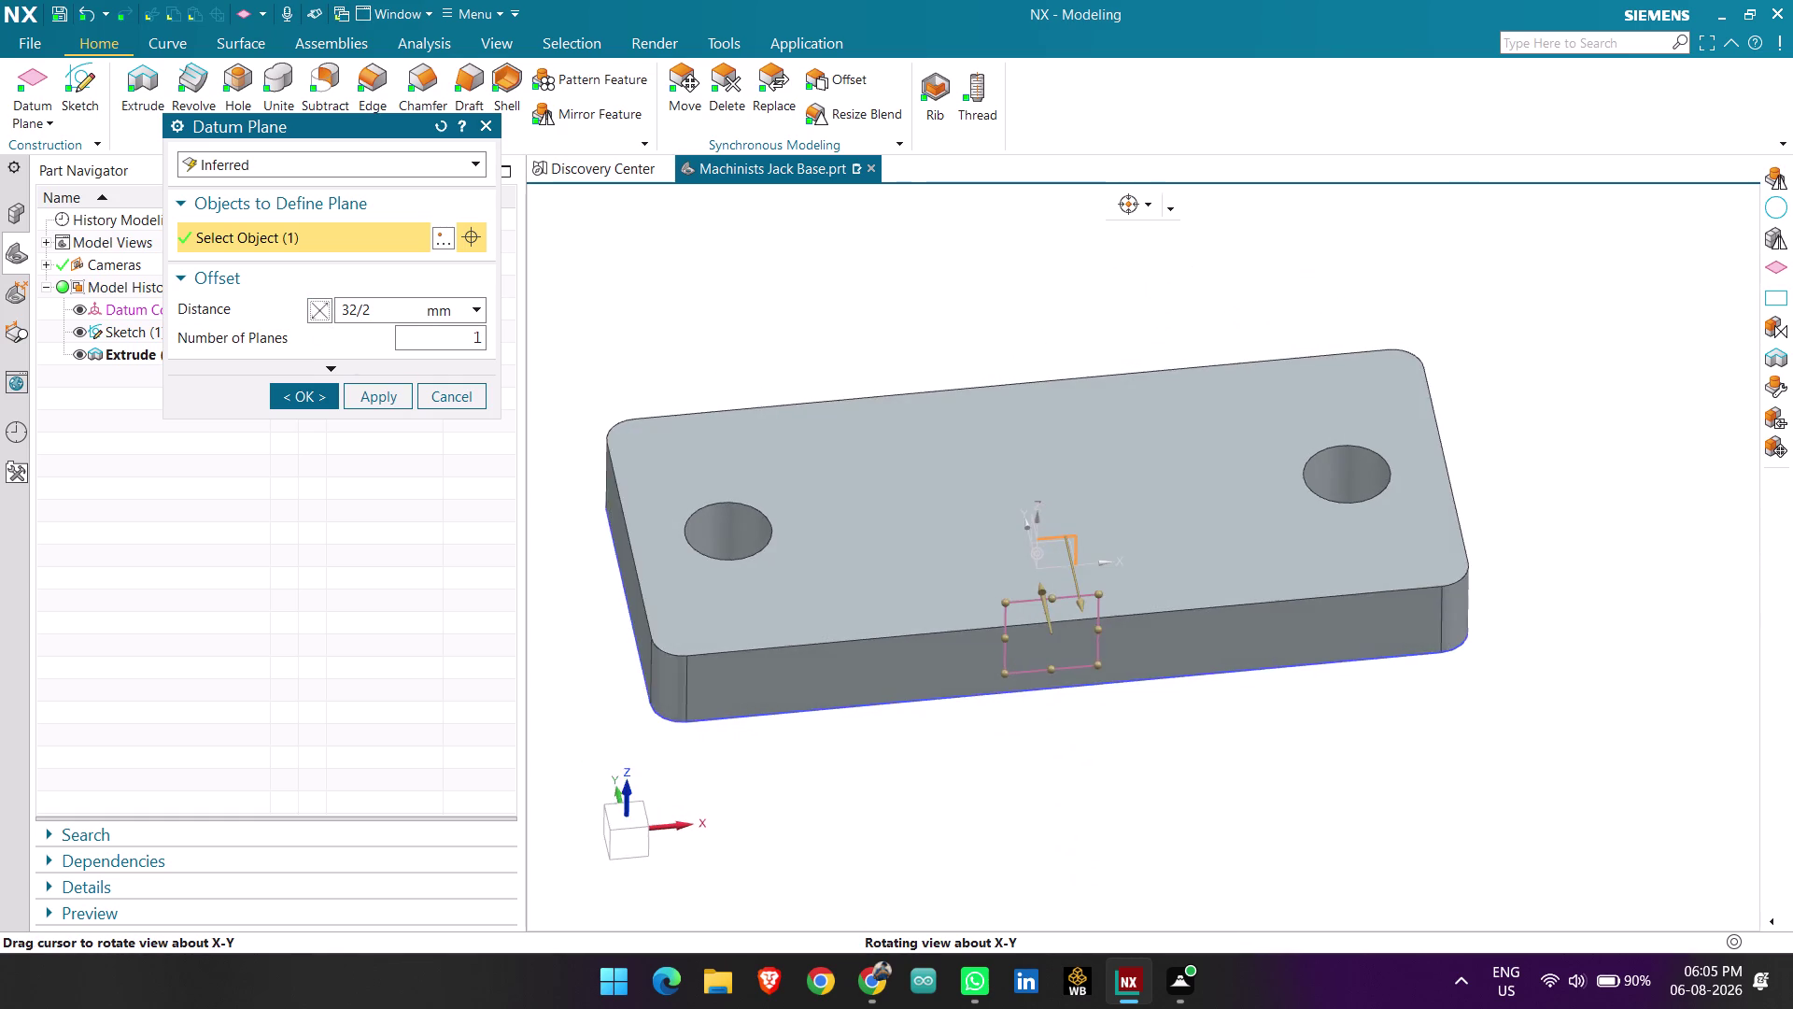
middle_drag(965, 623, 961, 628)
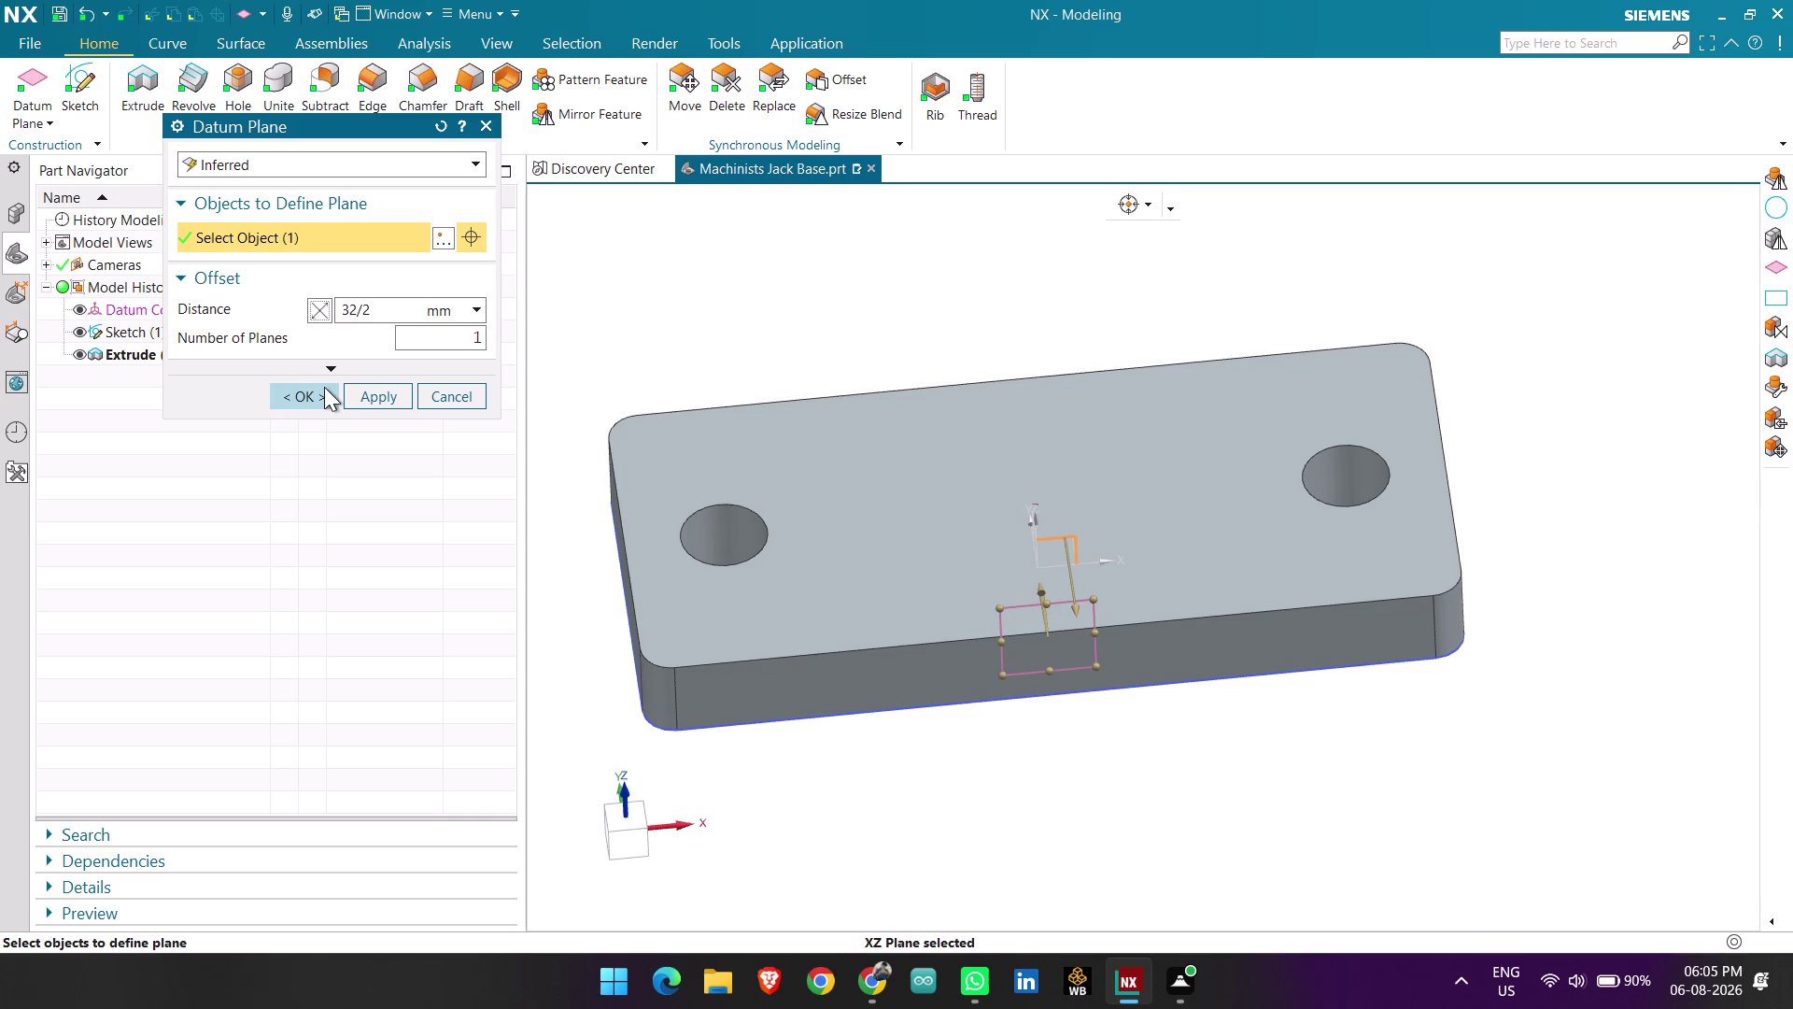
click(312, 389)
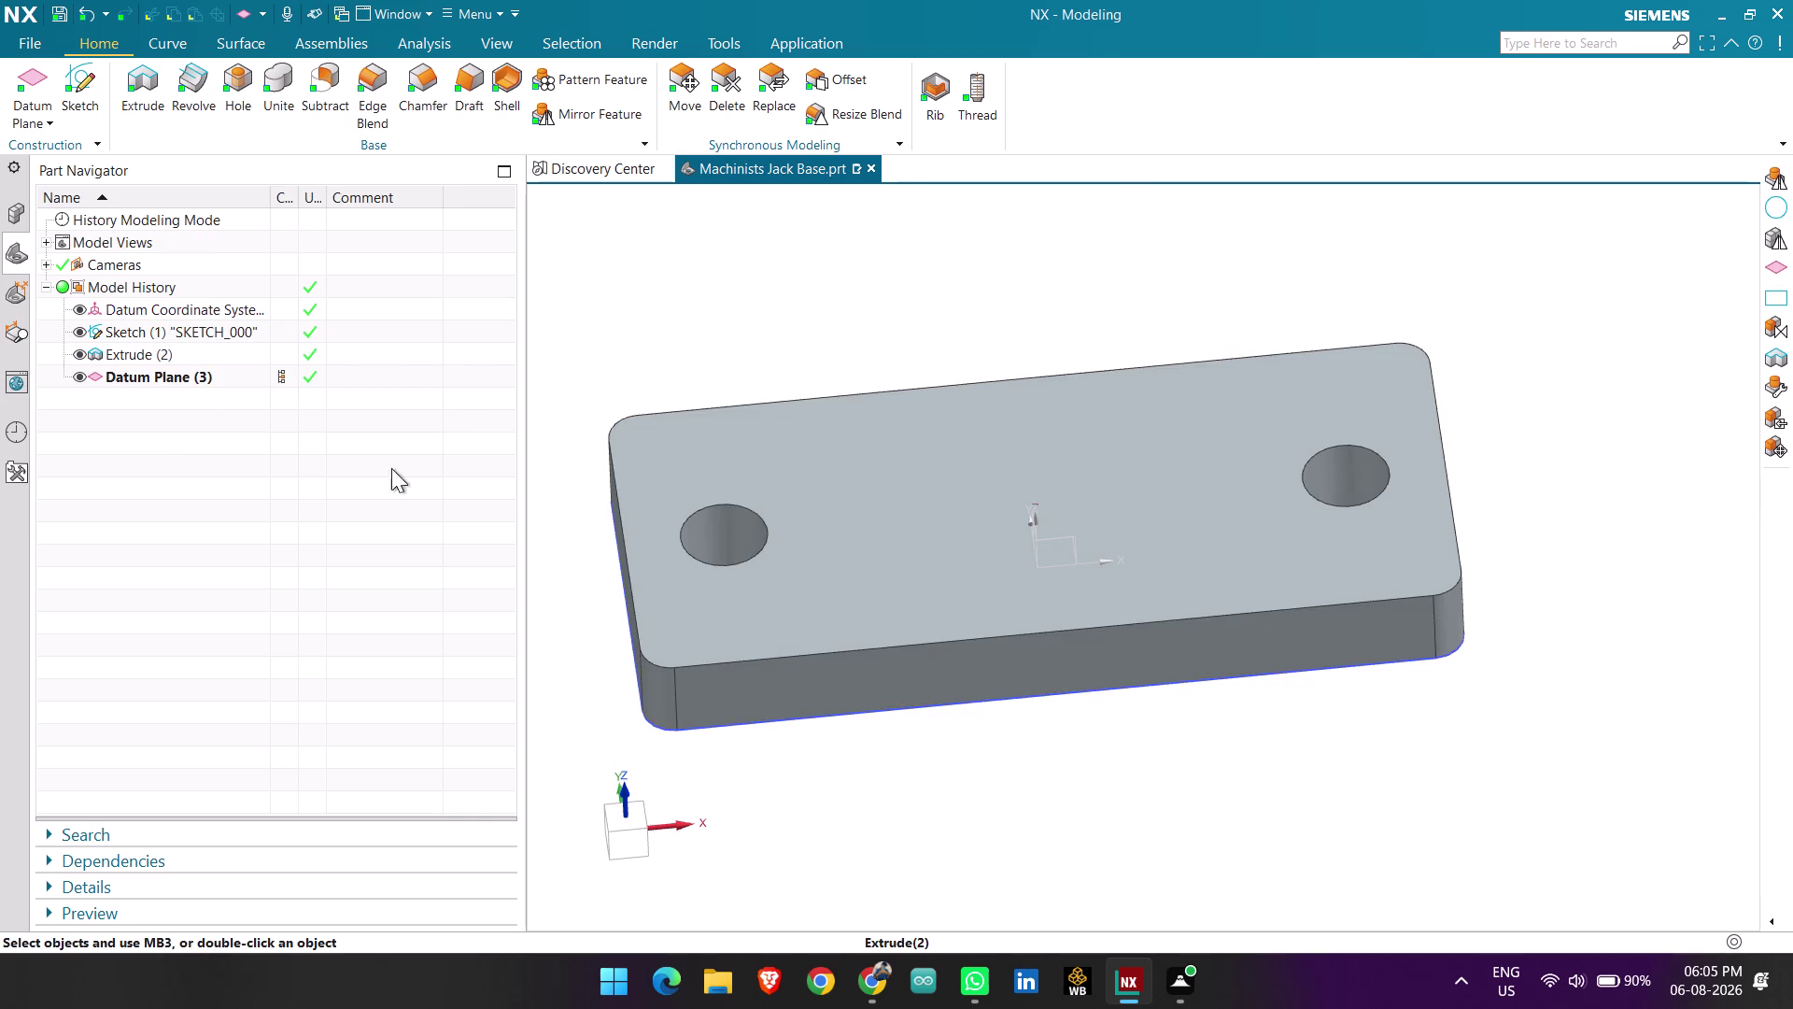
Inspect the plate edge and dismiss the Extrude feature's context menu unused.
scroll(down, 3)
middle_drag(884, 621, 912, 586)
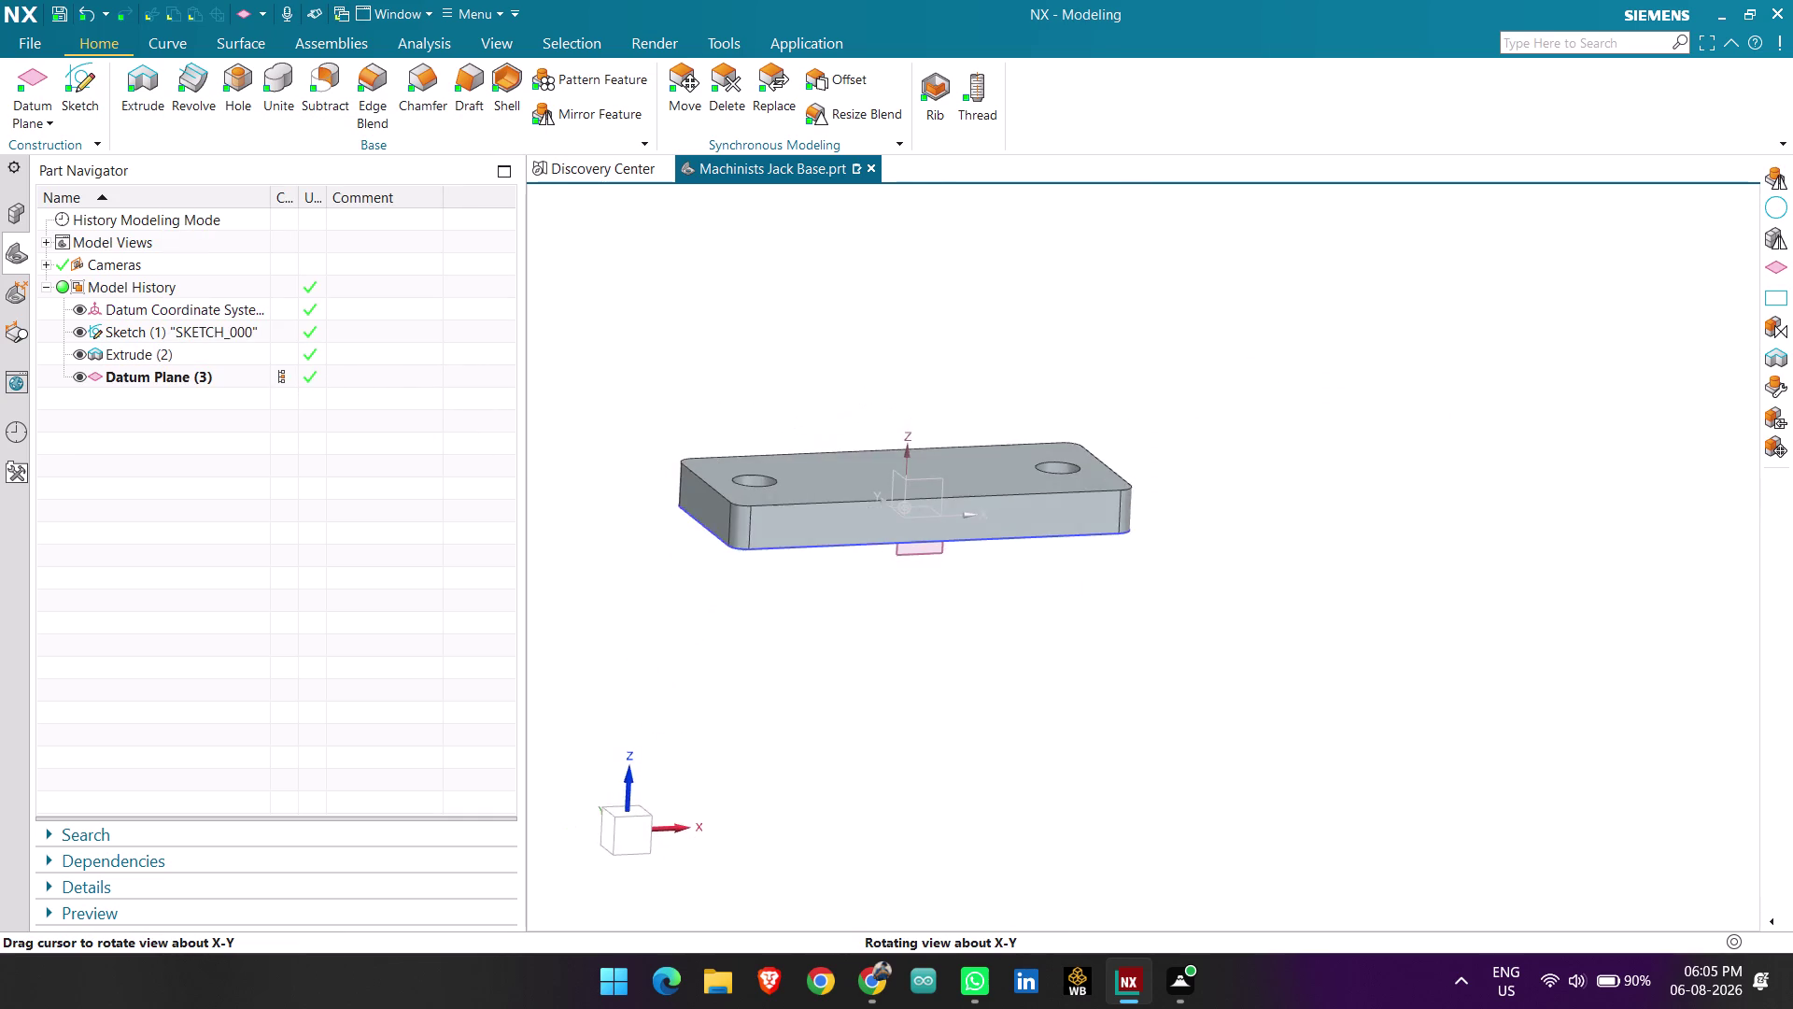
middle_drag(911, 585, 884, 588)
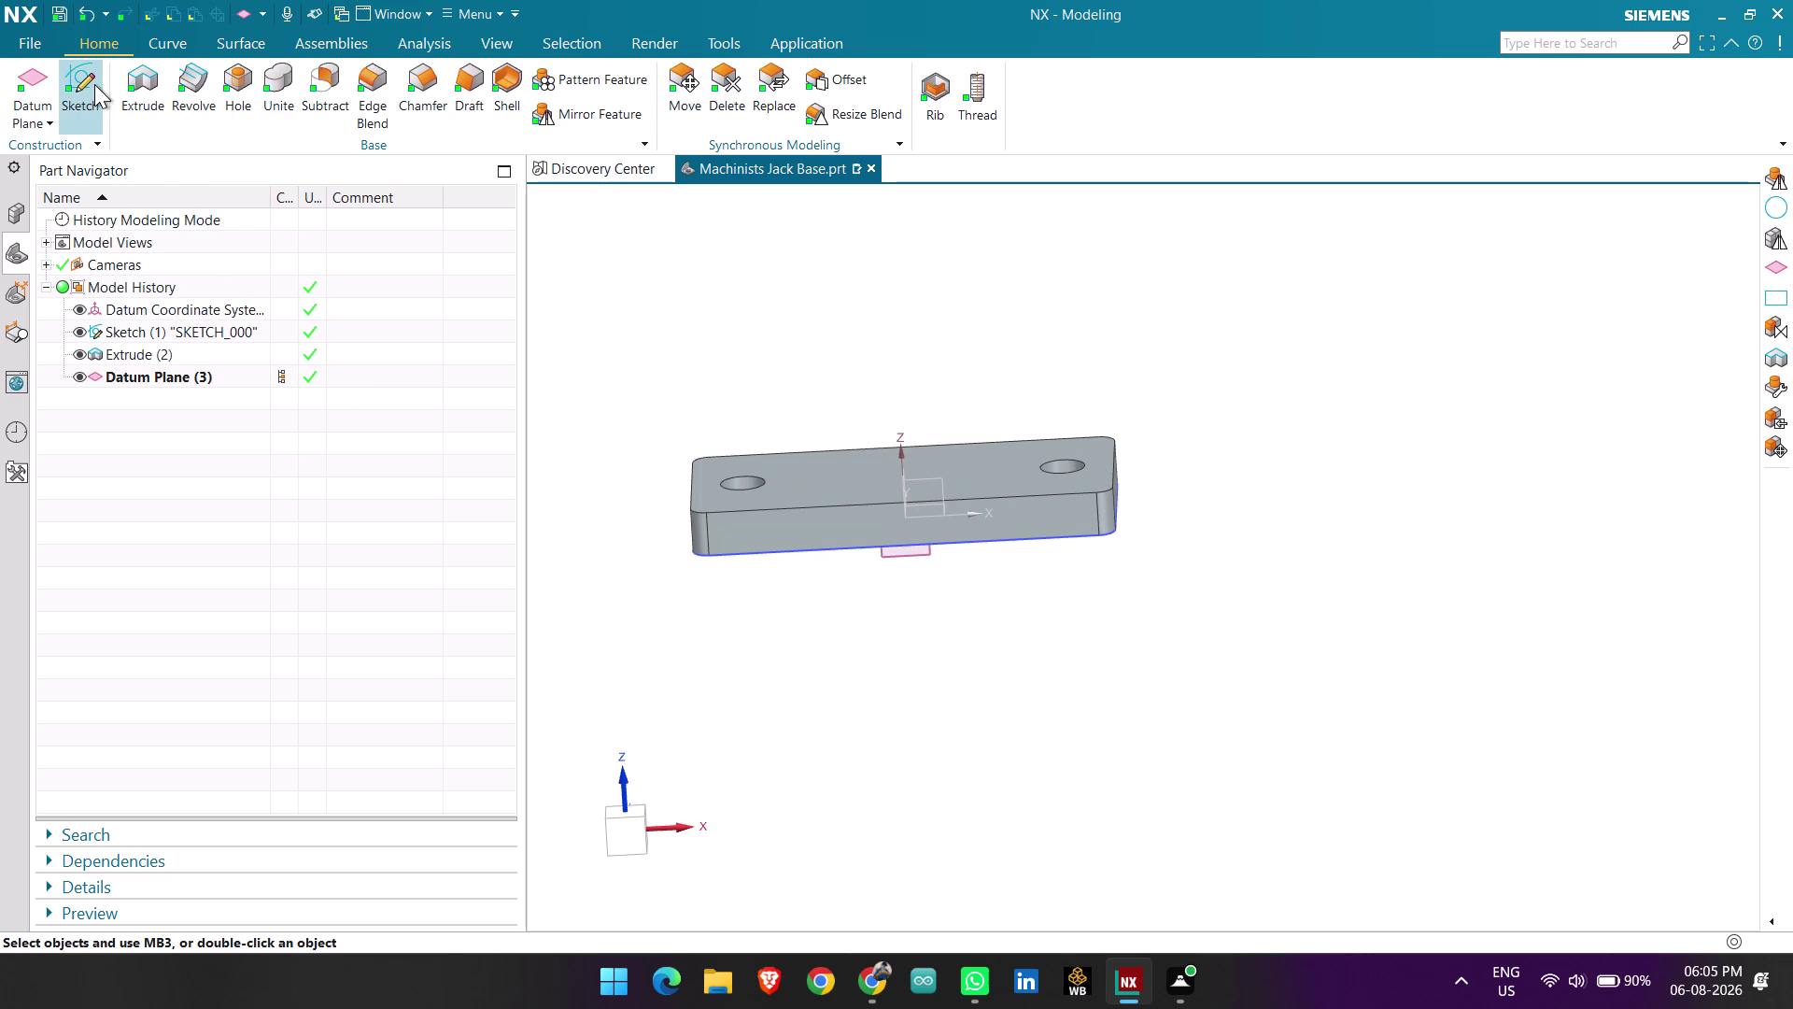
click(150, 350)
right_click(150, 350)
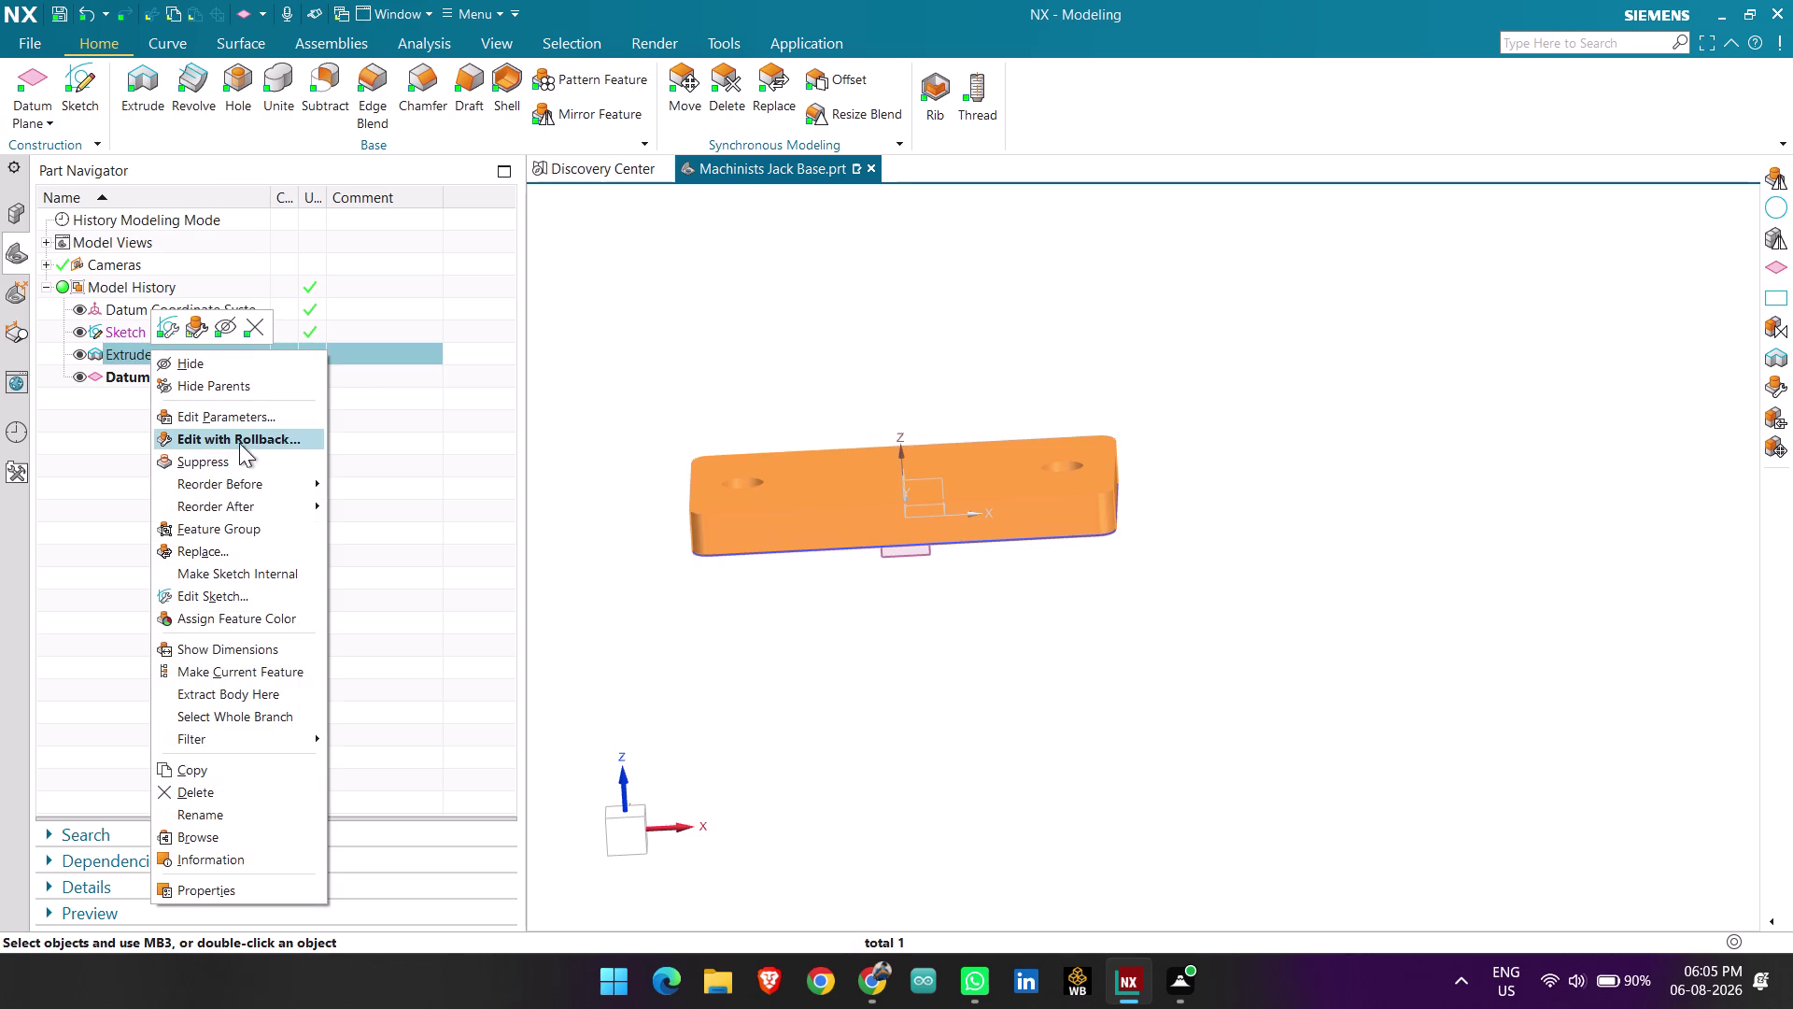
click(692, 346)
Start a sketch on Datum Plane (3) from the Part Navigator and square the view.
click(142, 378)
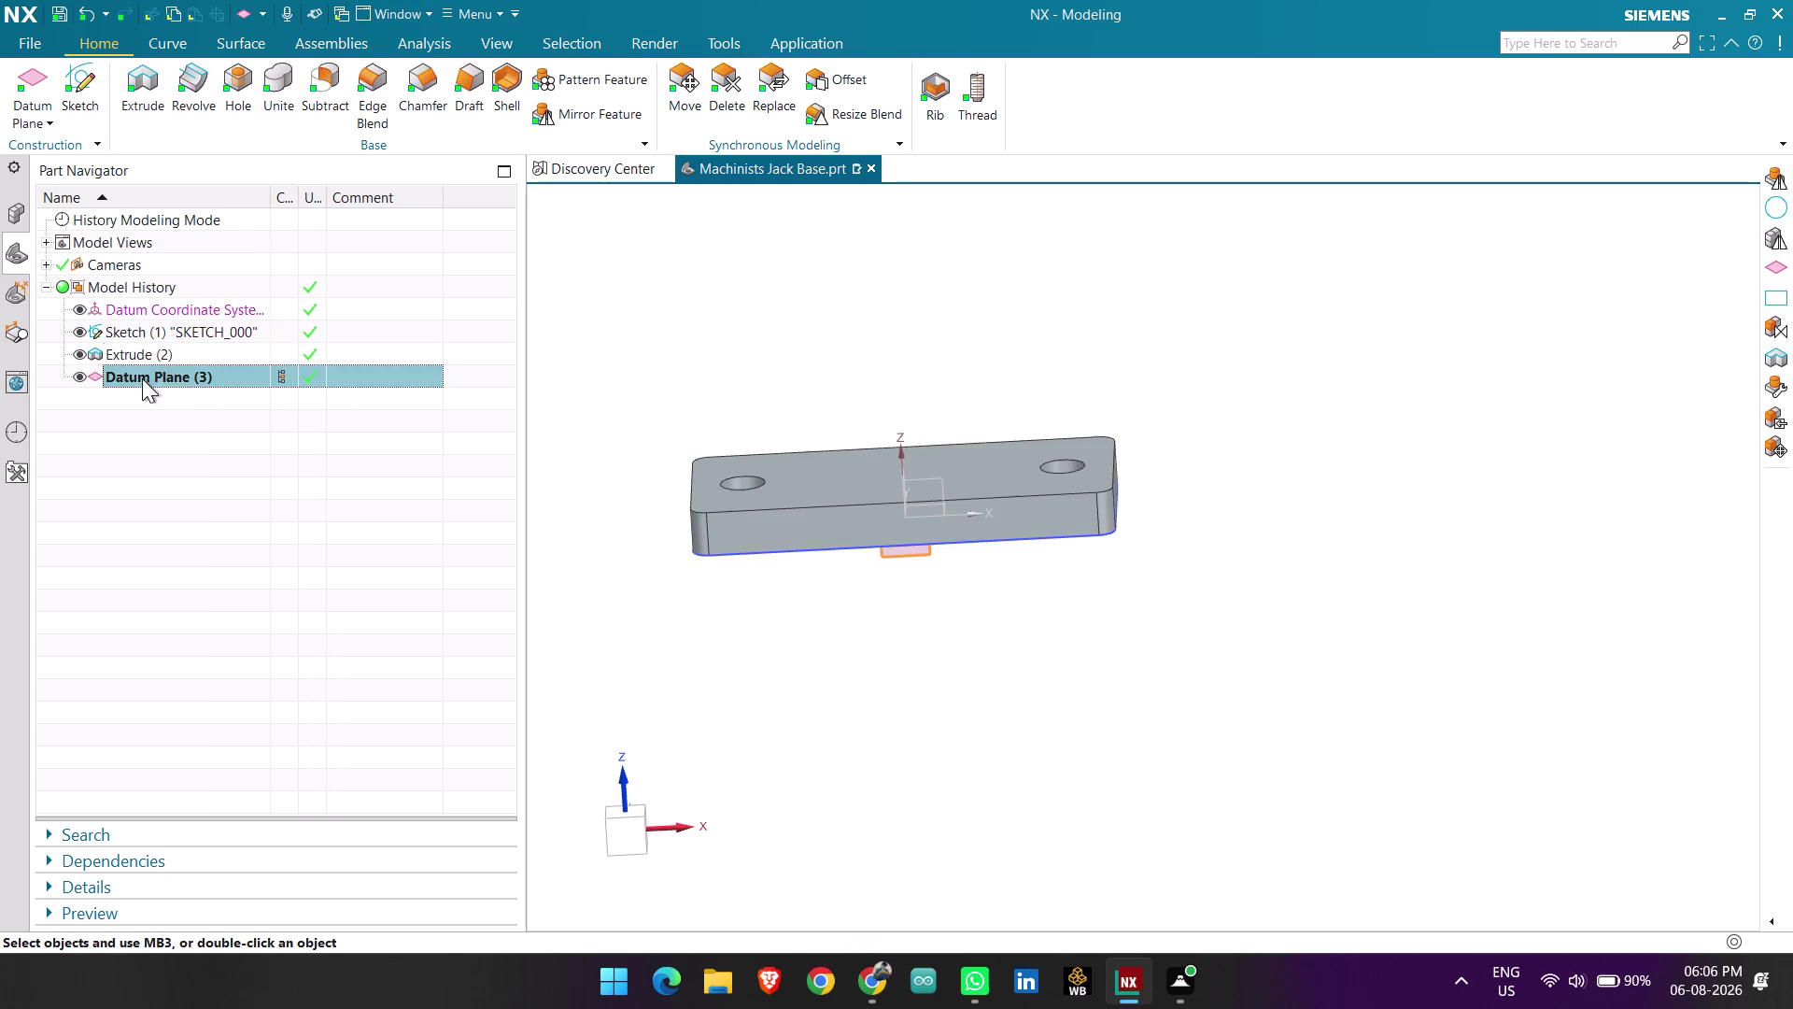
right_click(142, 378)
click(181, 349)
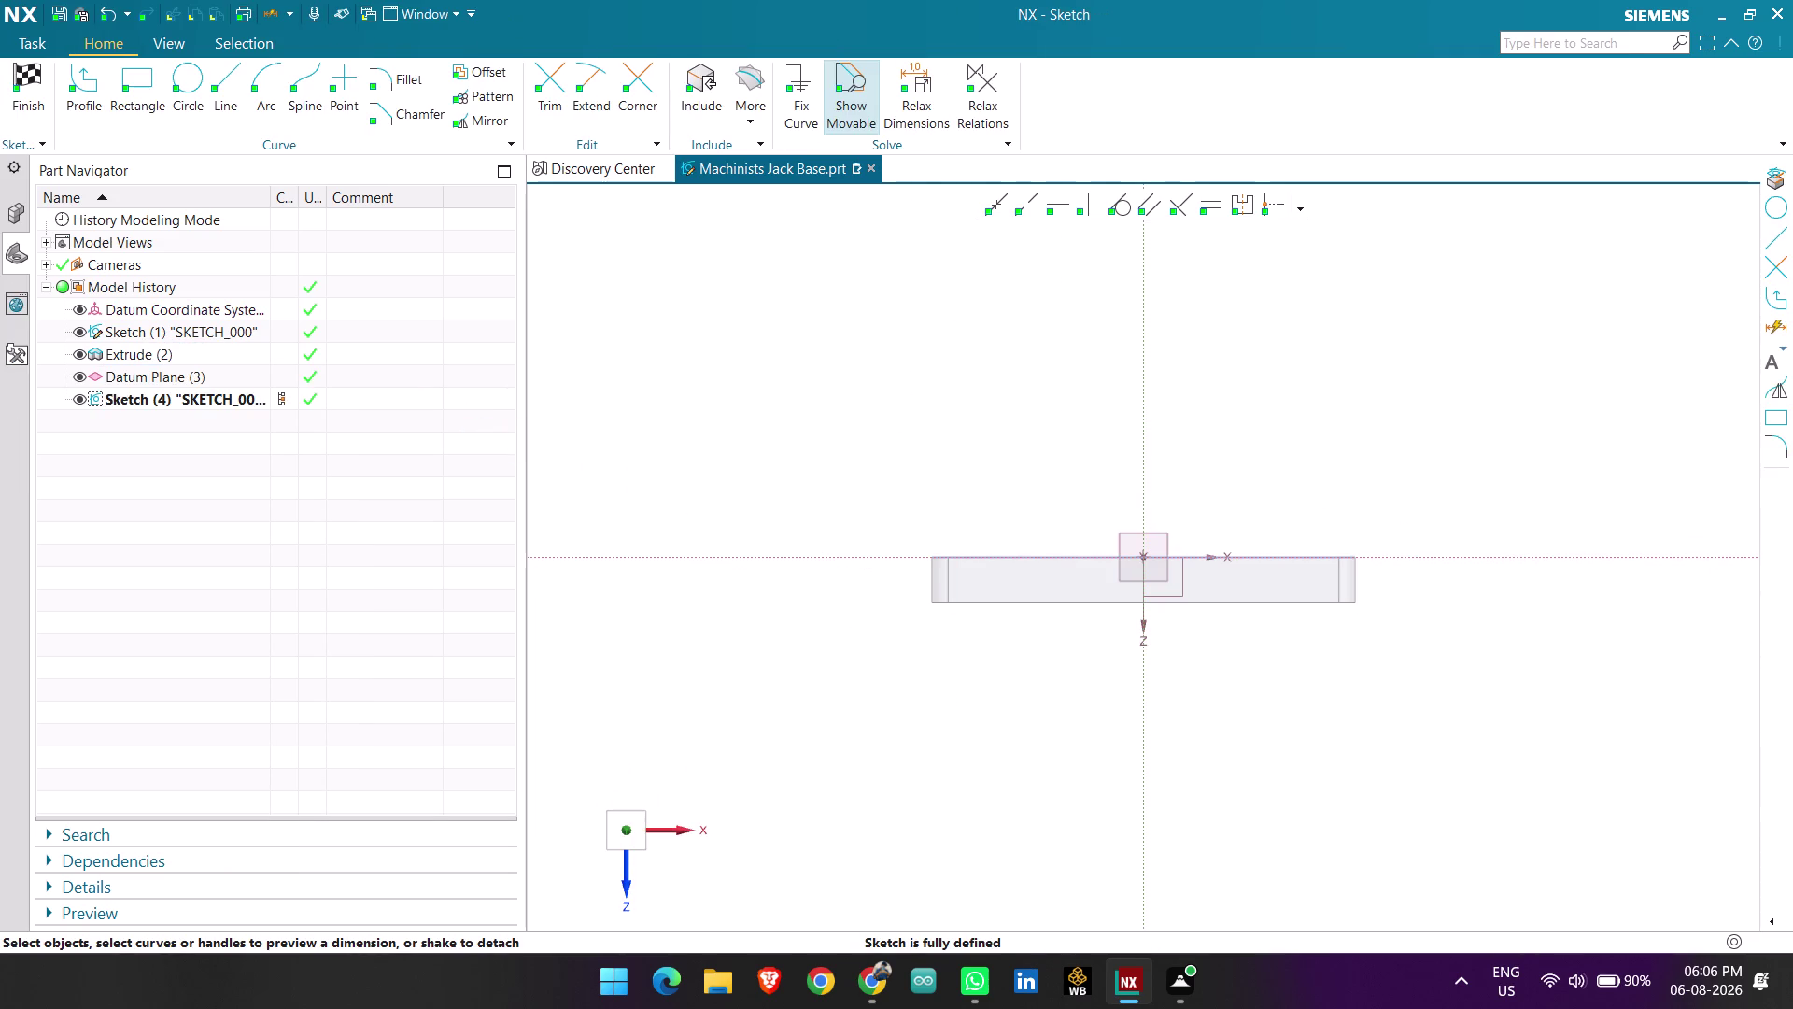
scroll(up, 3)
middle_drag(1129, 641, 1155, 612)
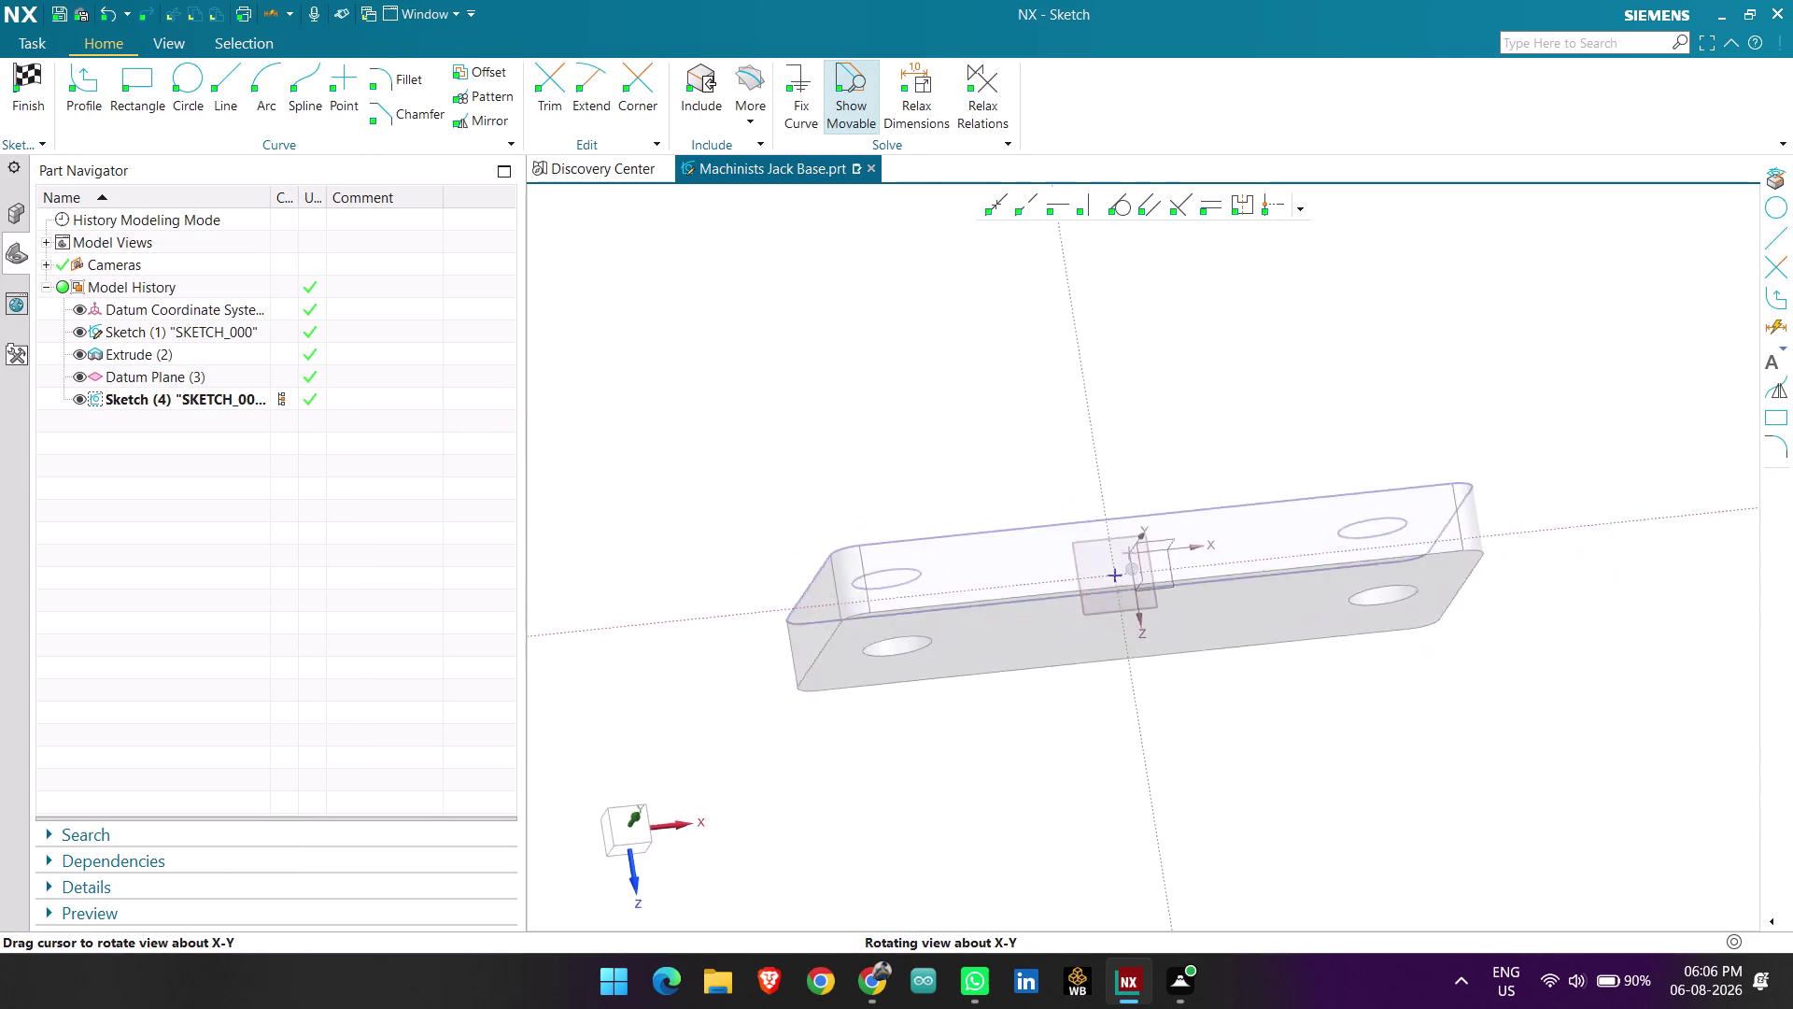
middle_drag(1155, 612, 1175, 643)
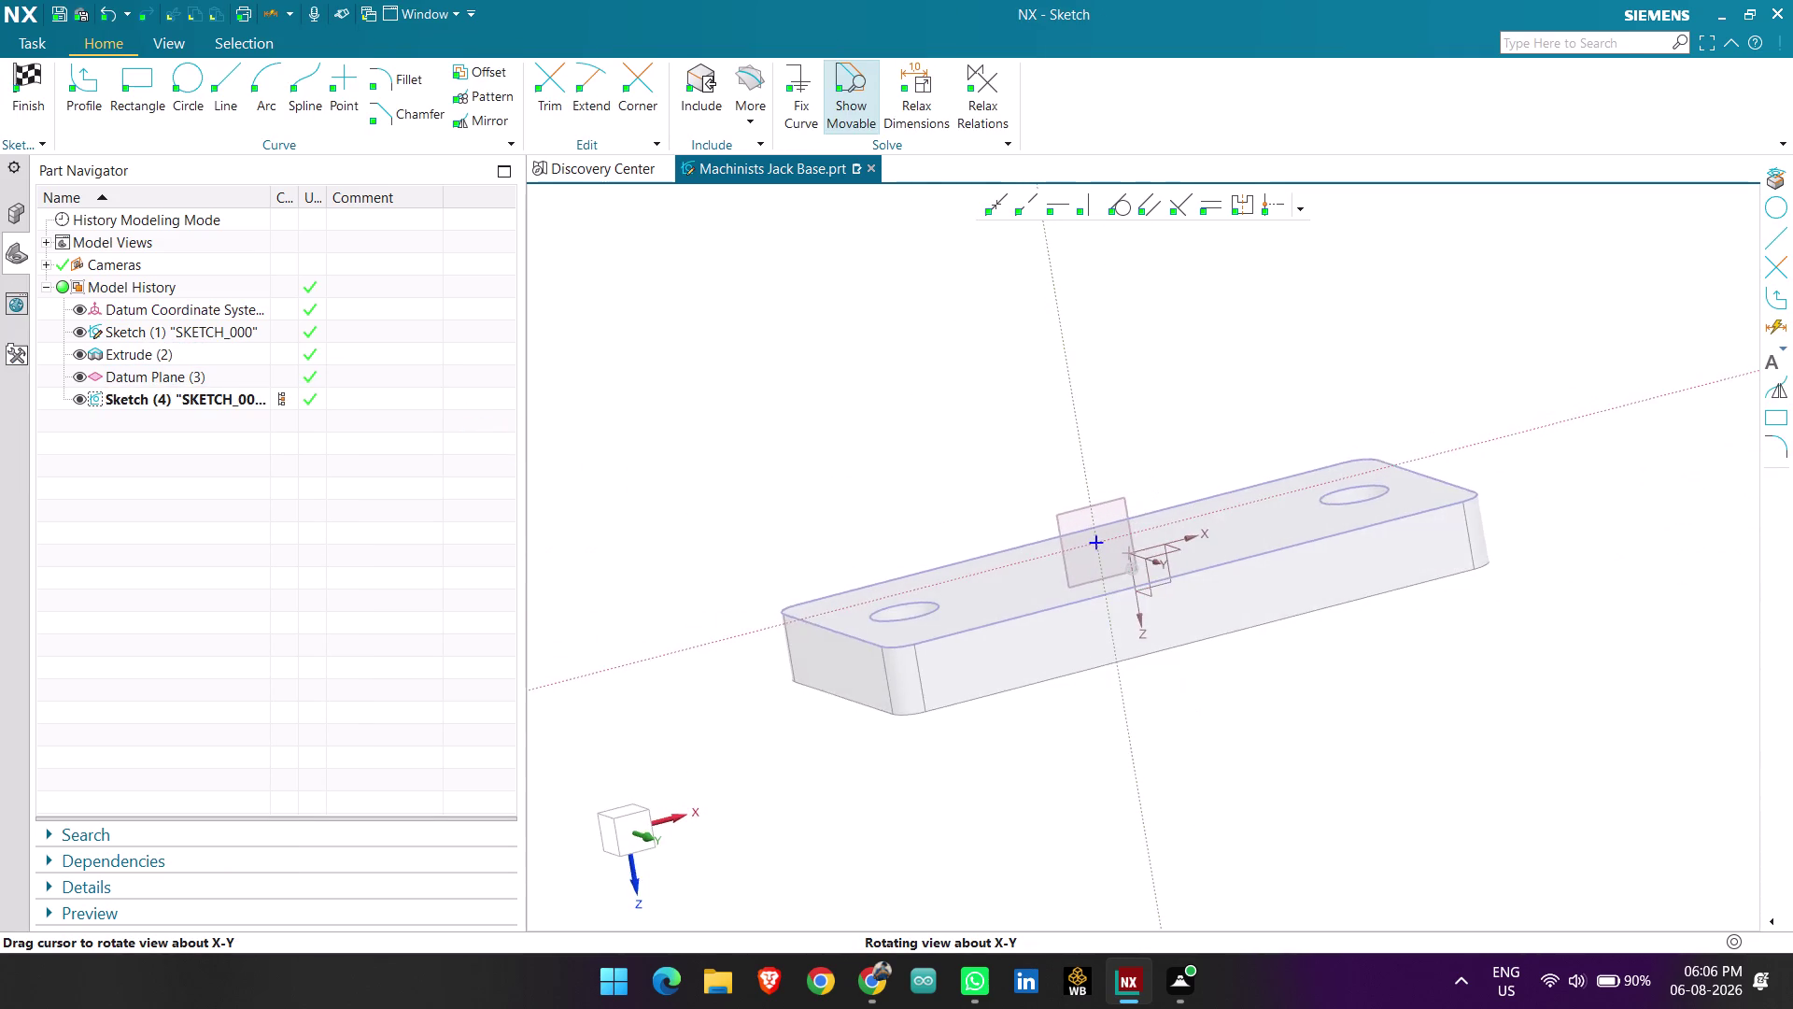
middle_drag(1175, 643, 1143, 651)
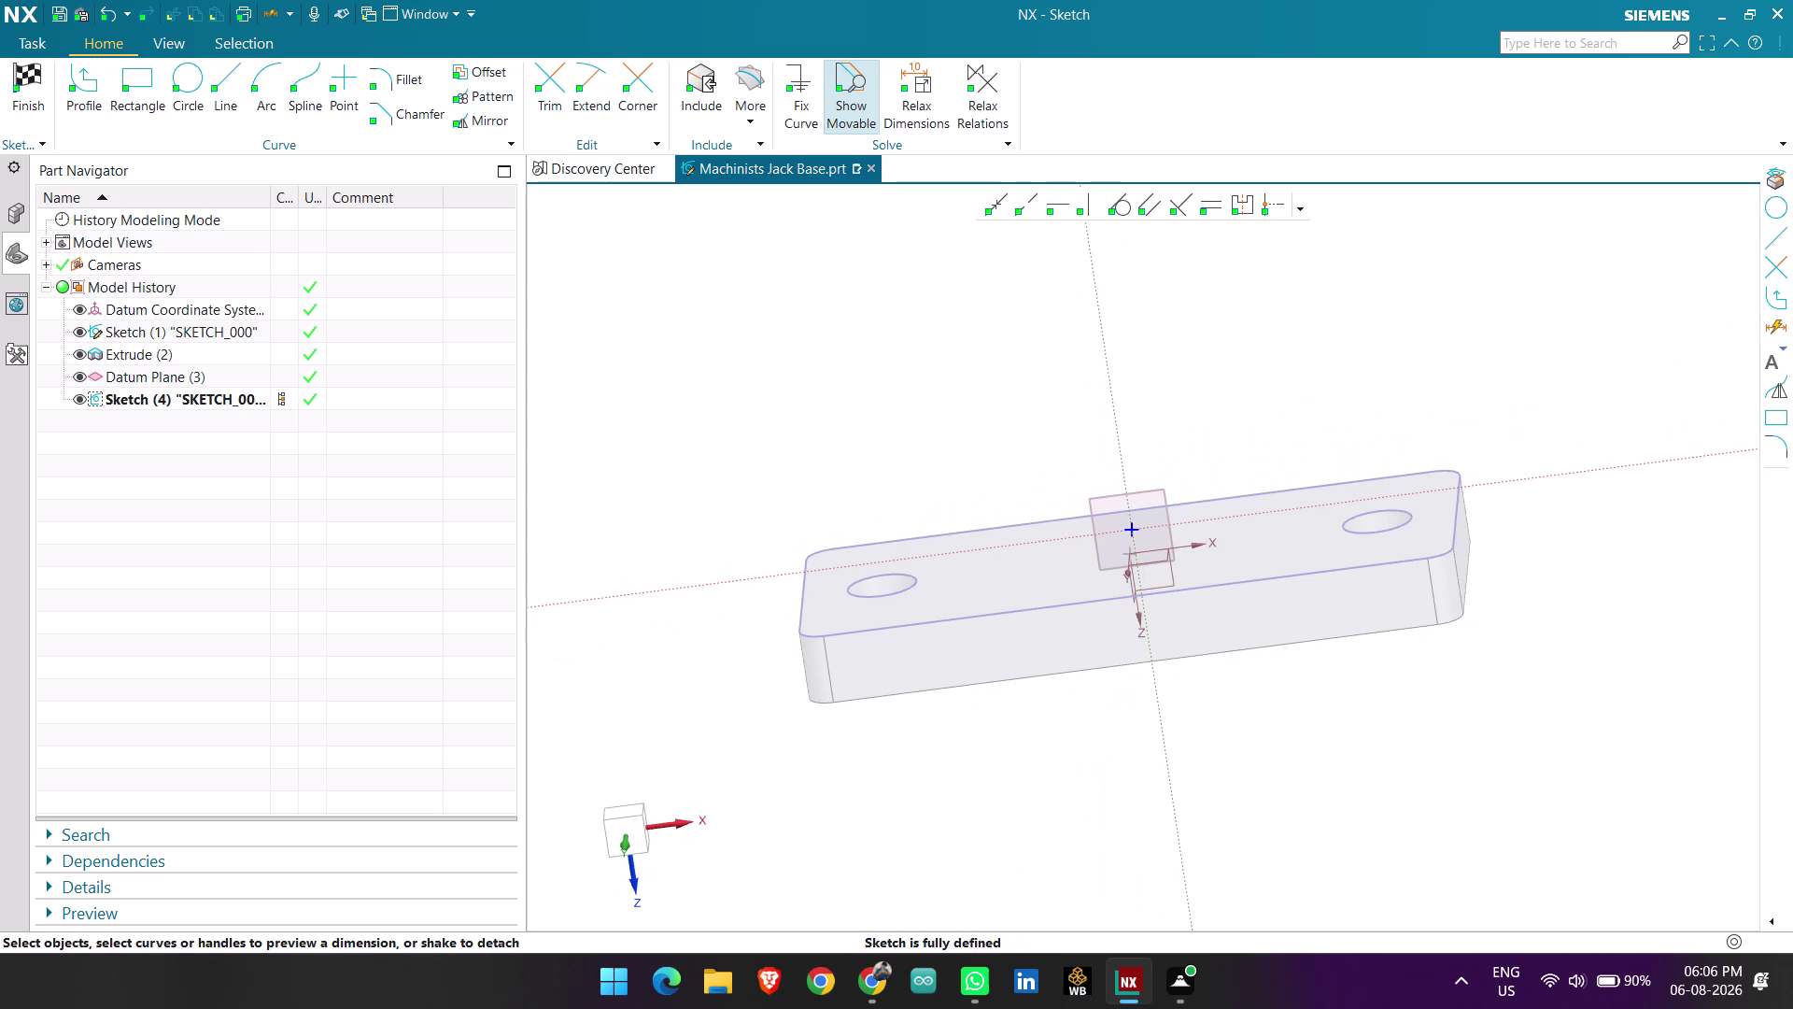
click(620, 825)
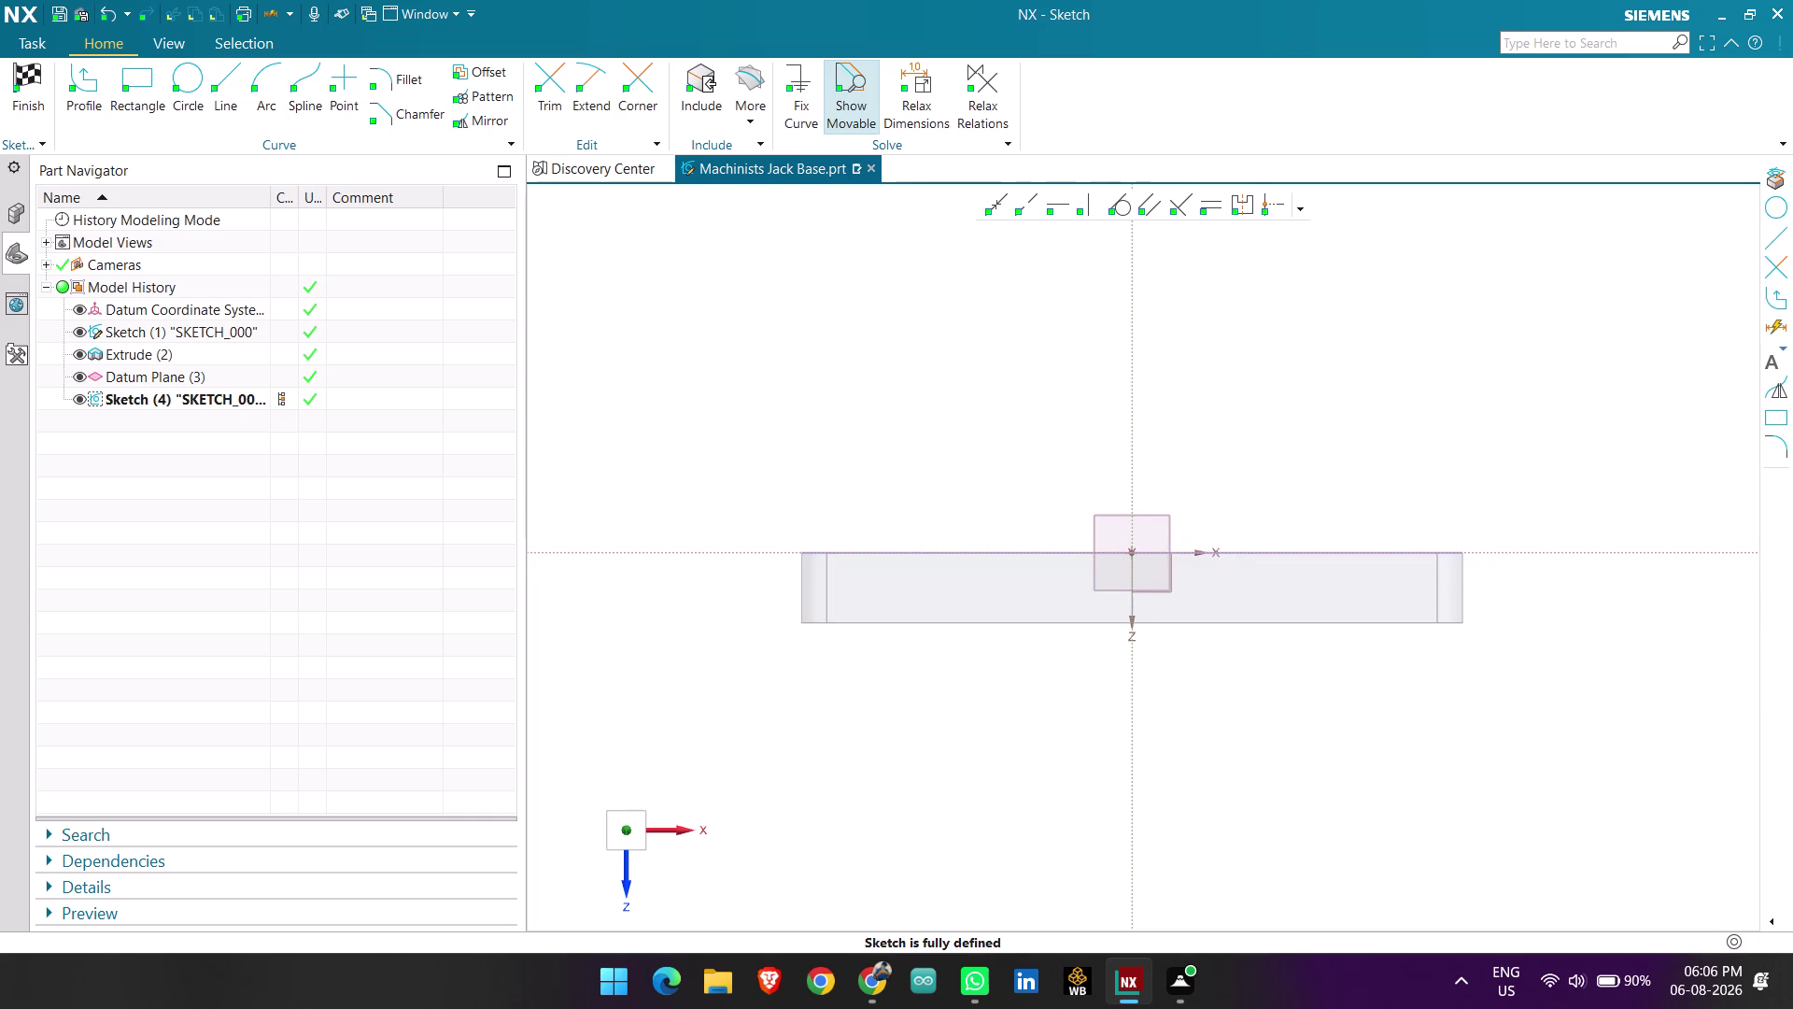
Project the plate's top edge into the sketch as a line.
click(757, 78)
click(802, 172)
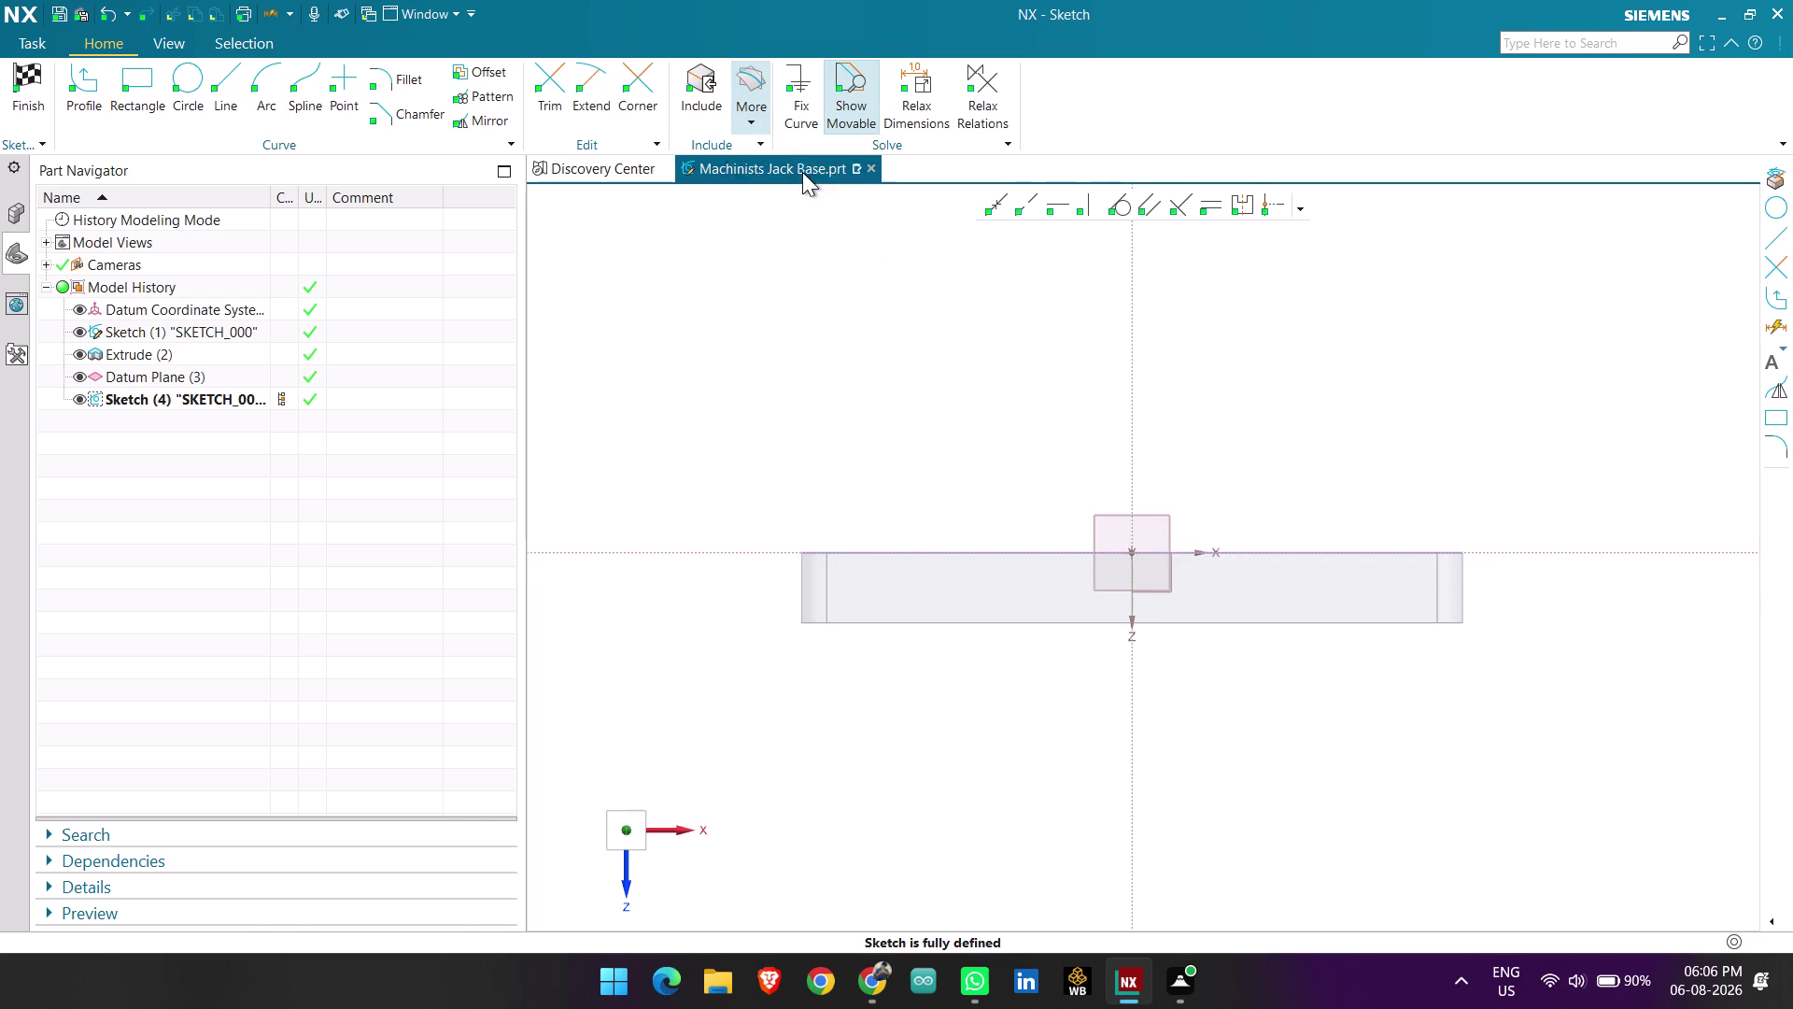
click(894, 558)
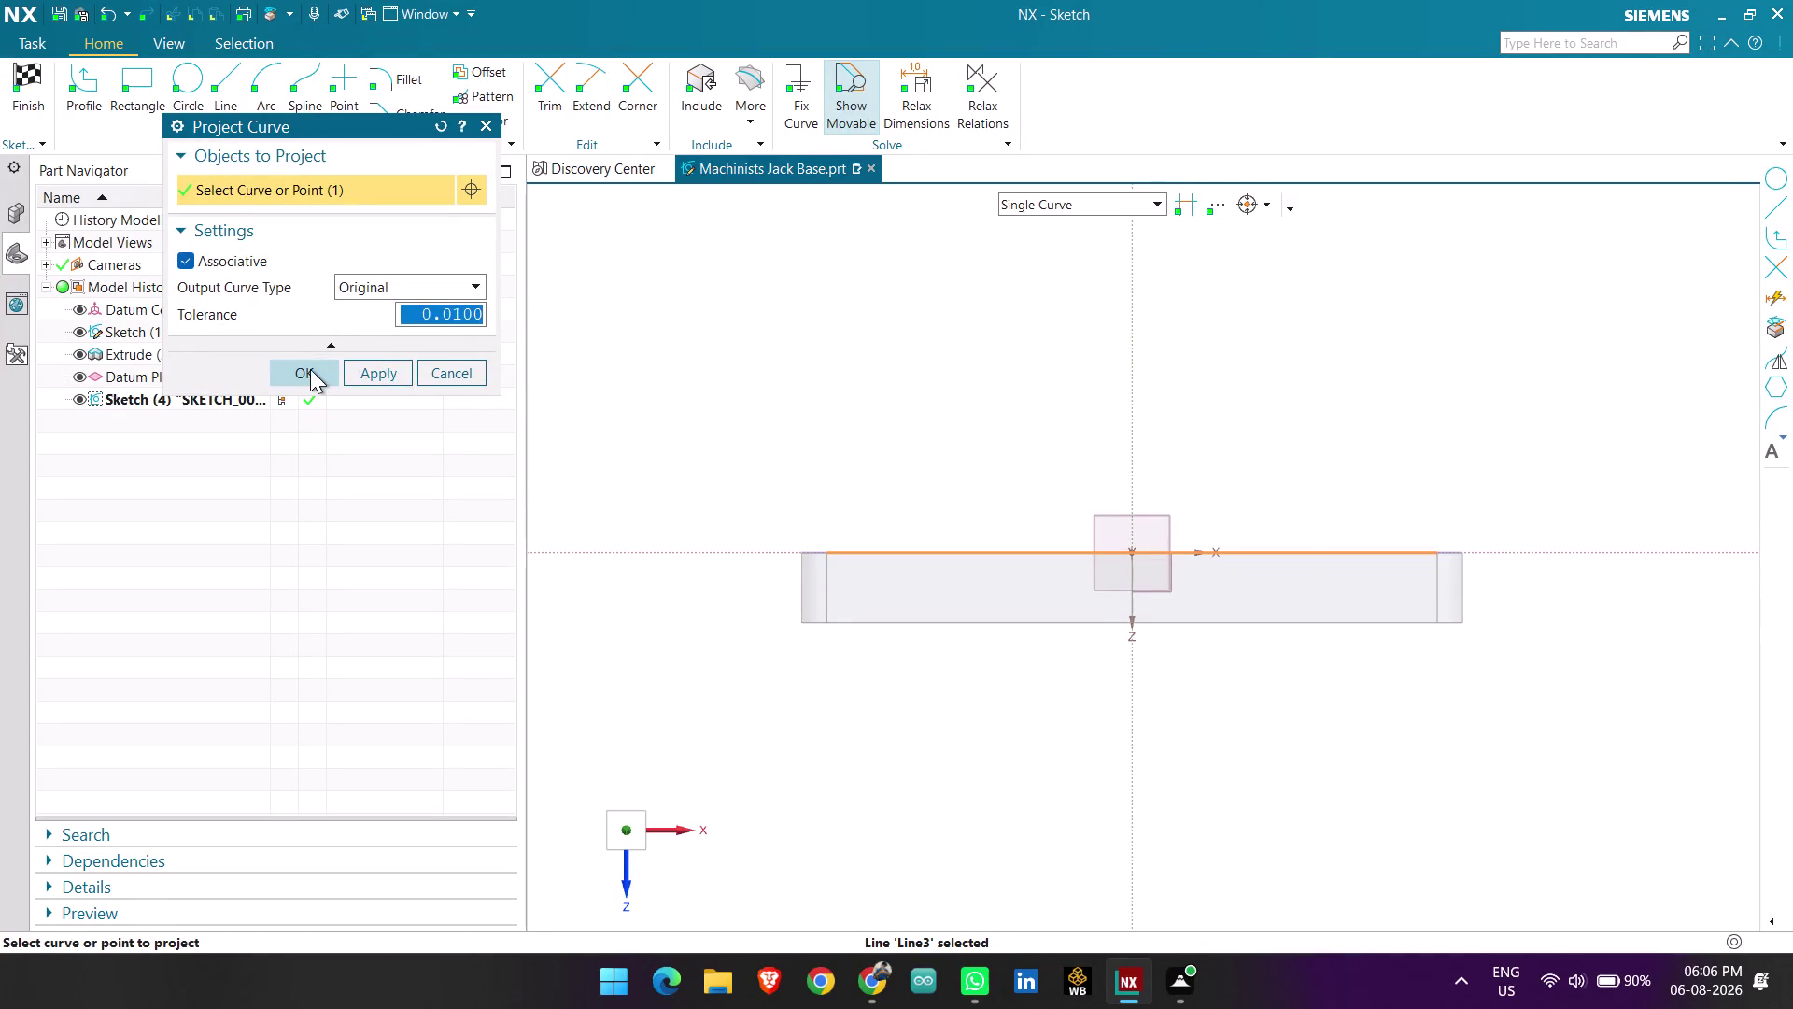
click(310, 369)
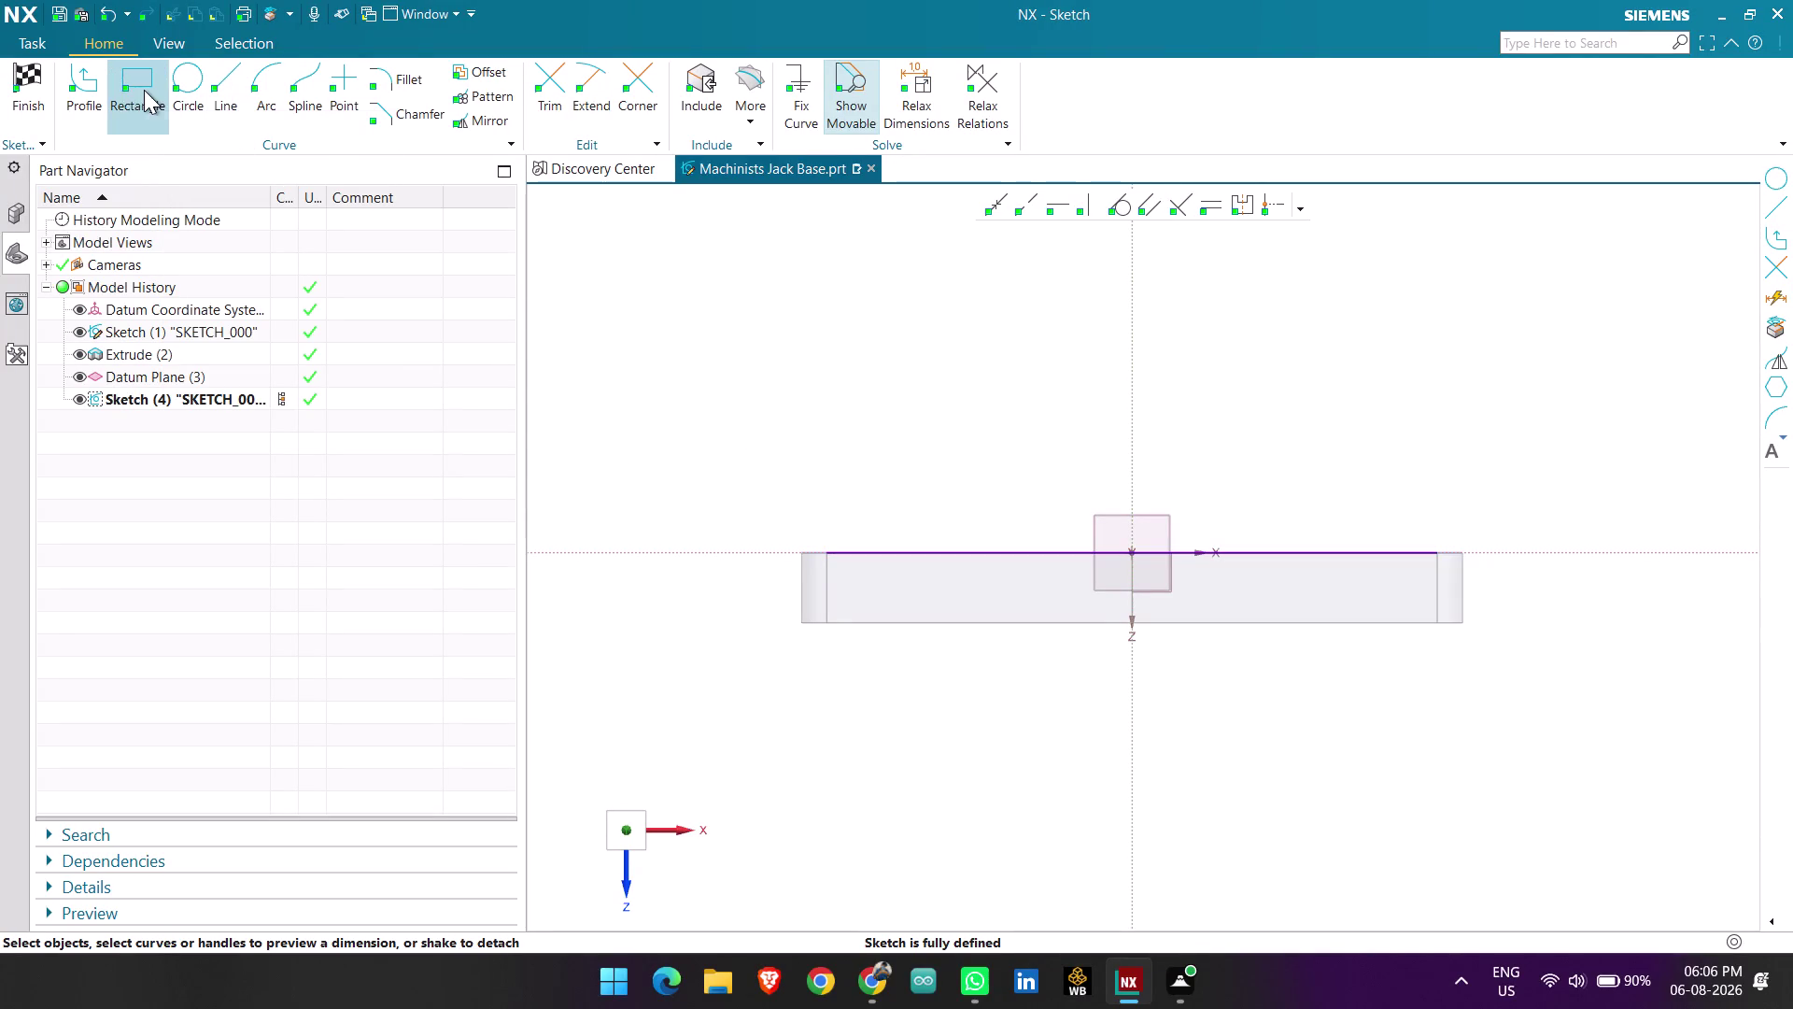
Start a line at the sketch origin, cancel it, and right-click the top-edge line.
click(232, 76)
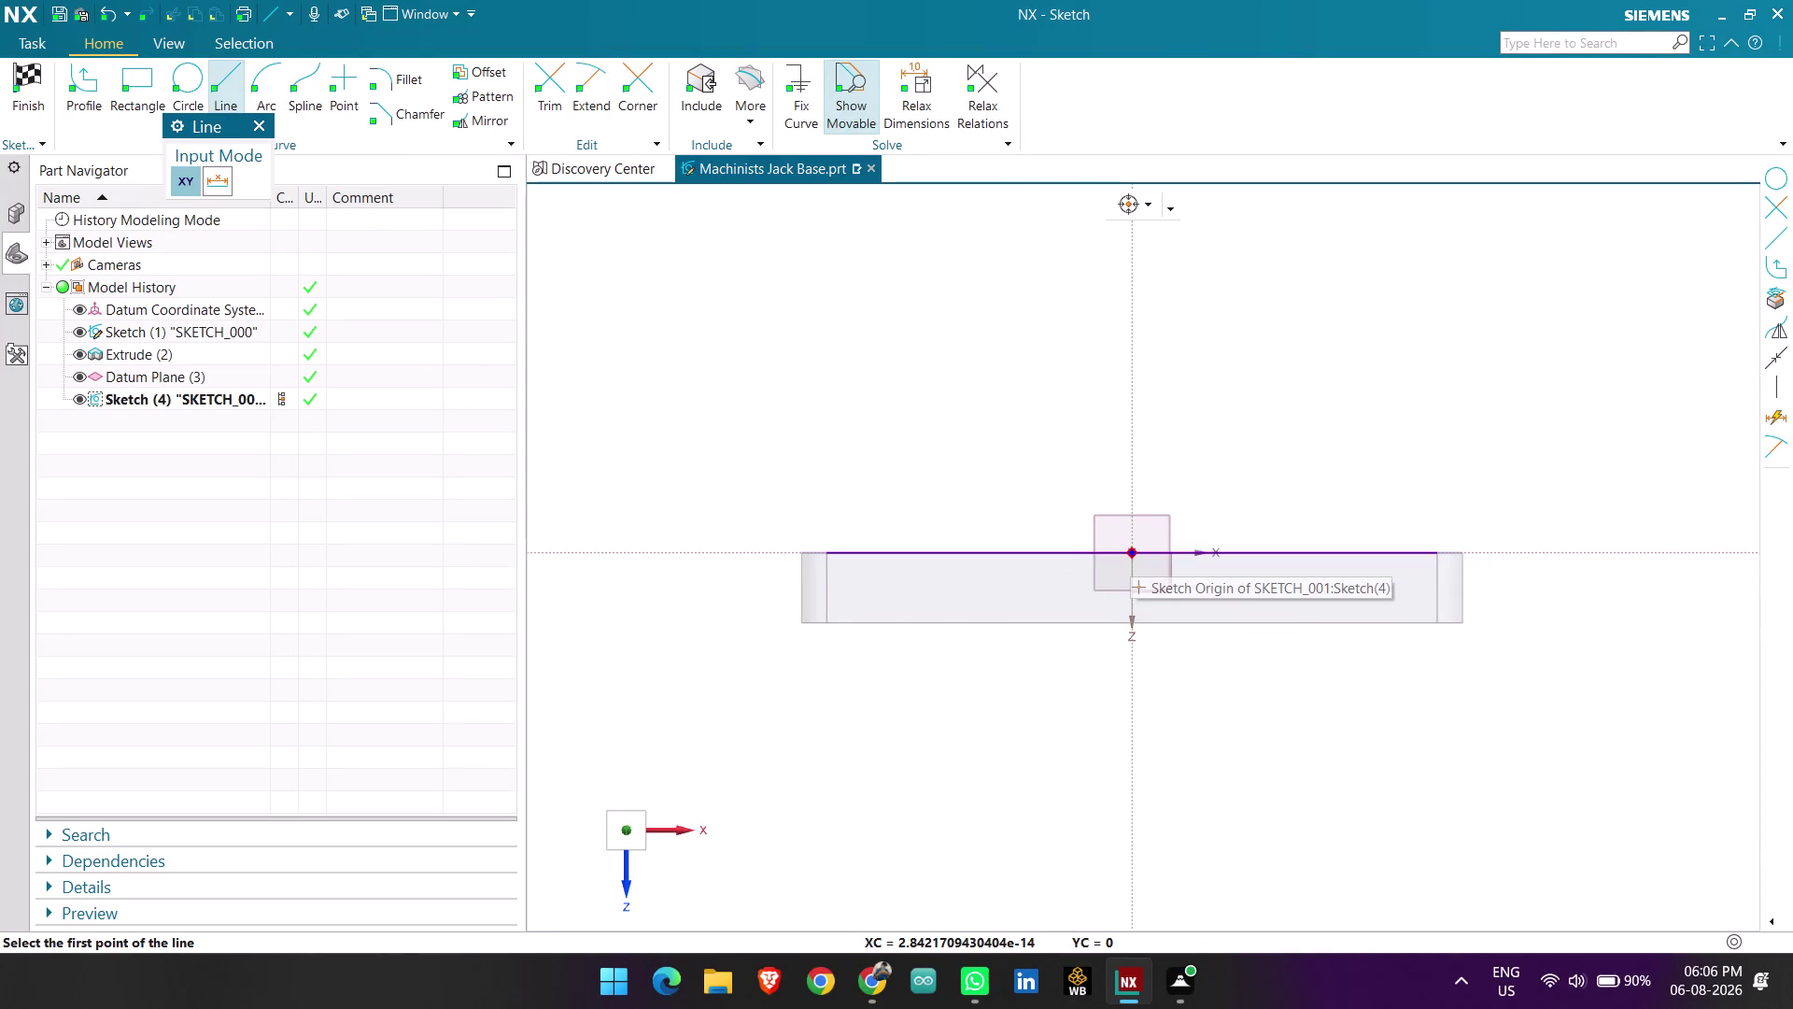
click(1131, 552)
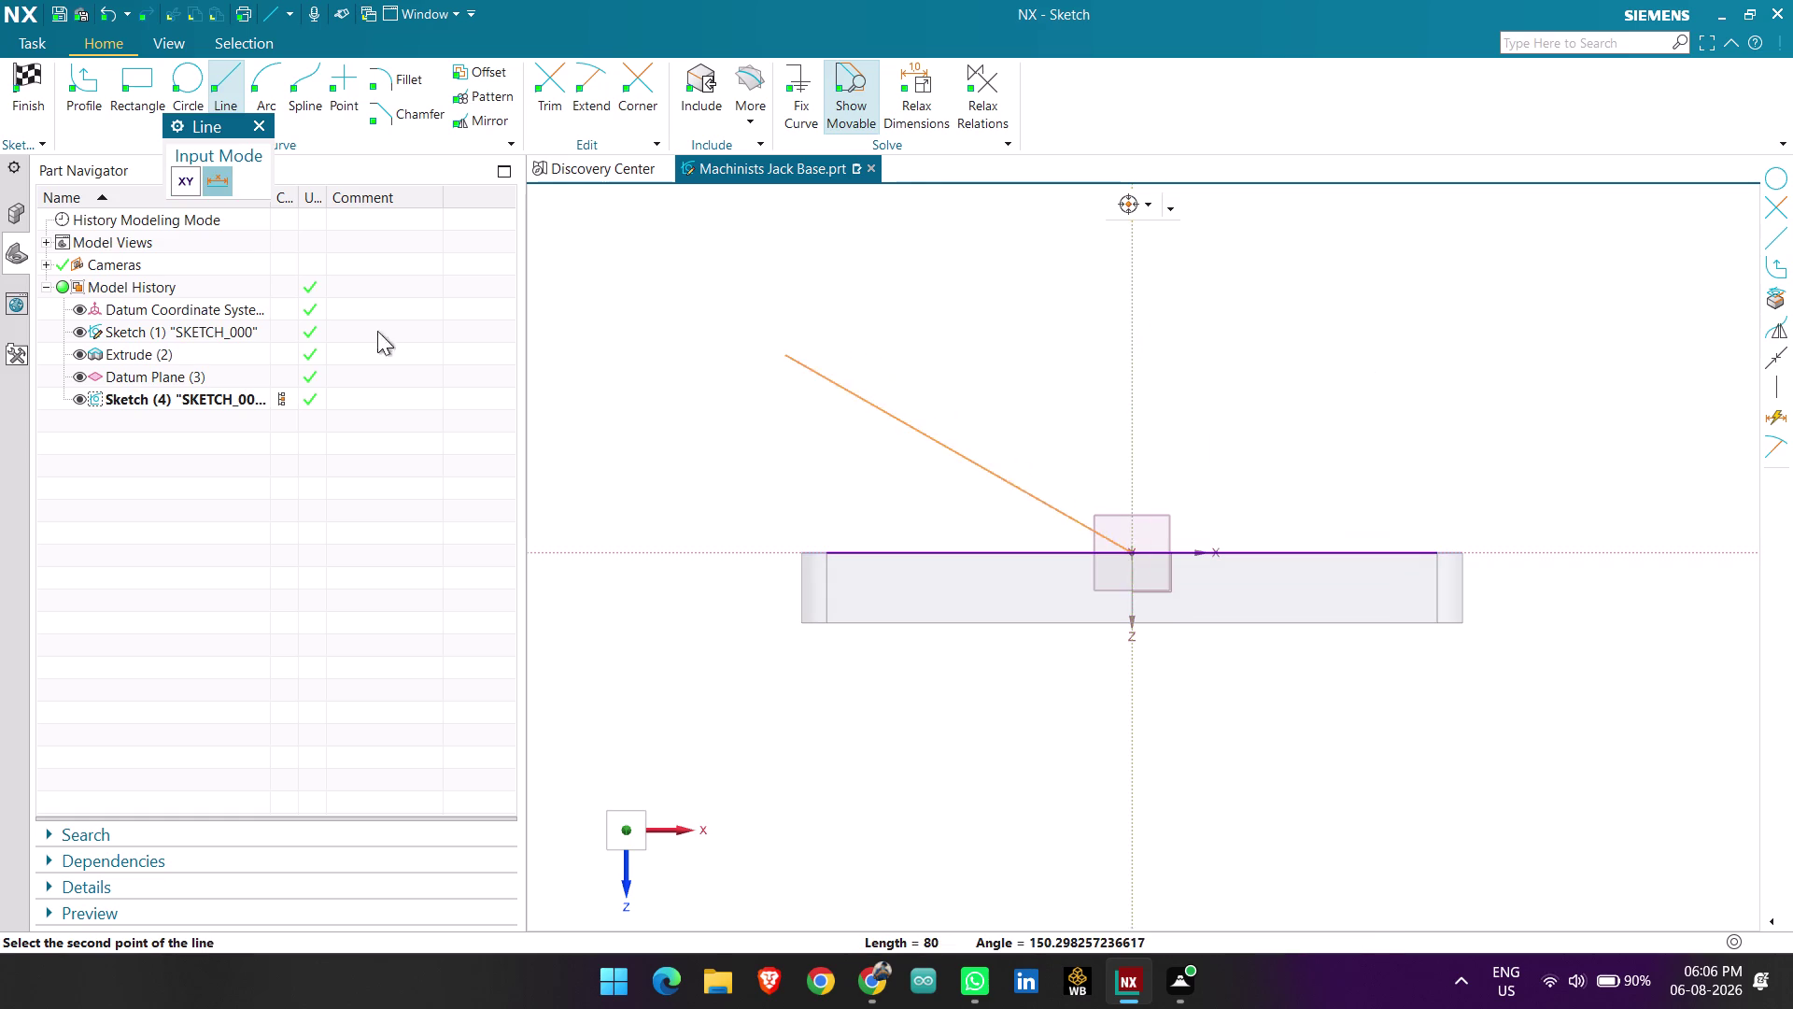
key(Escape)
key(Escape)
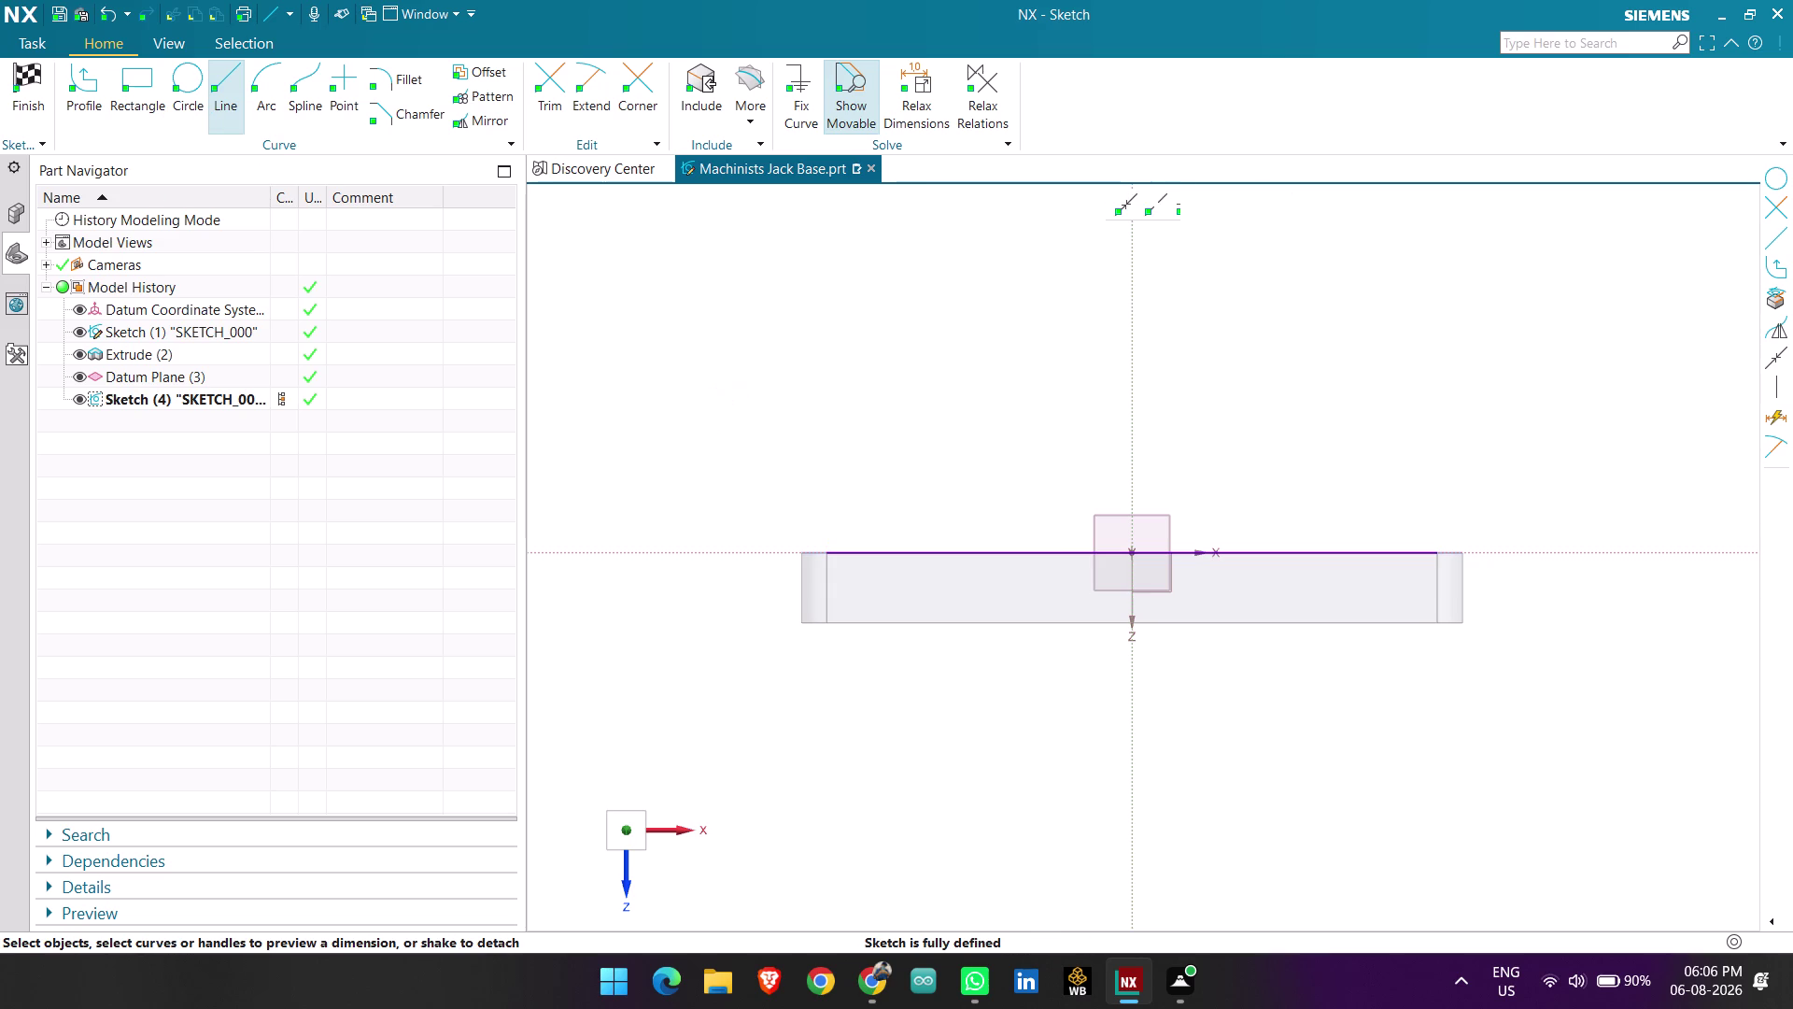
right_click(991, 555)
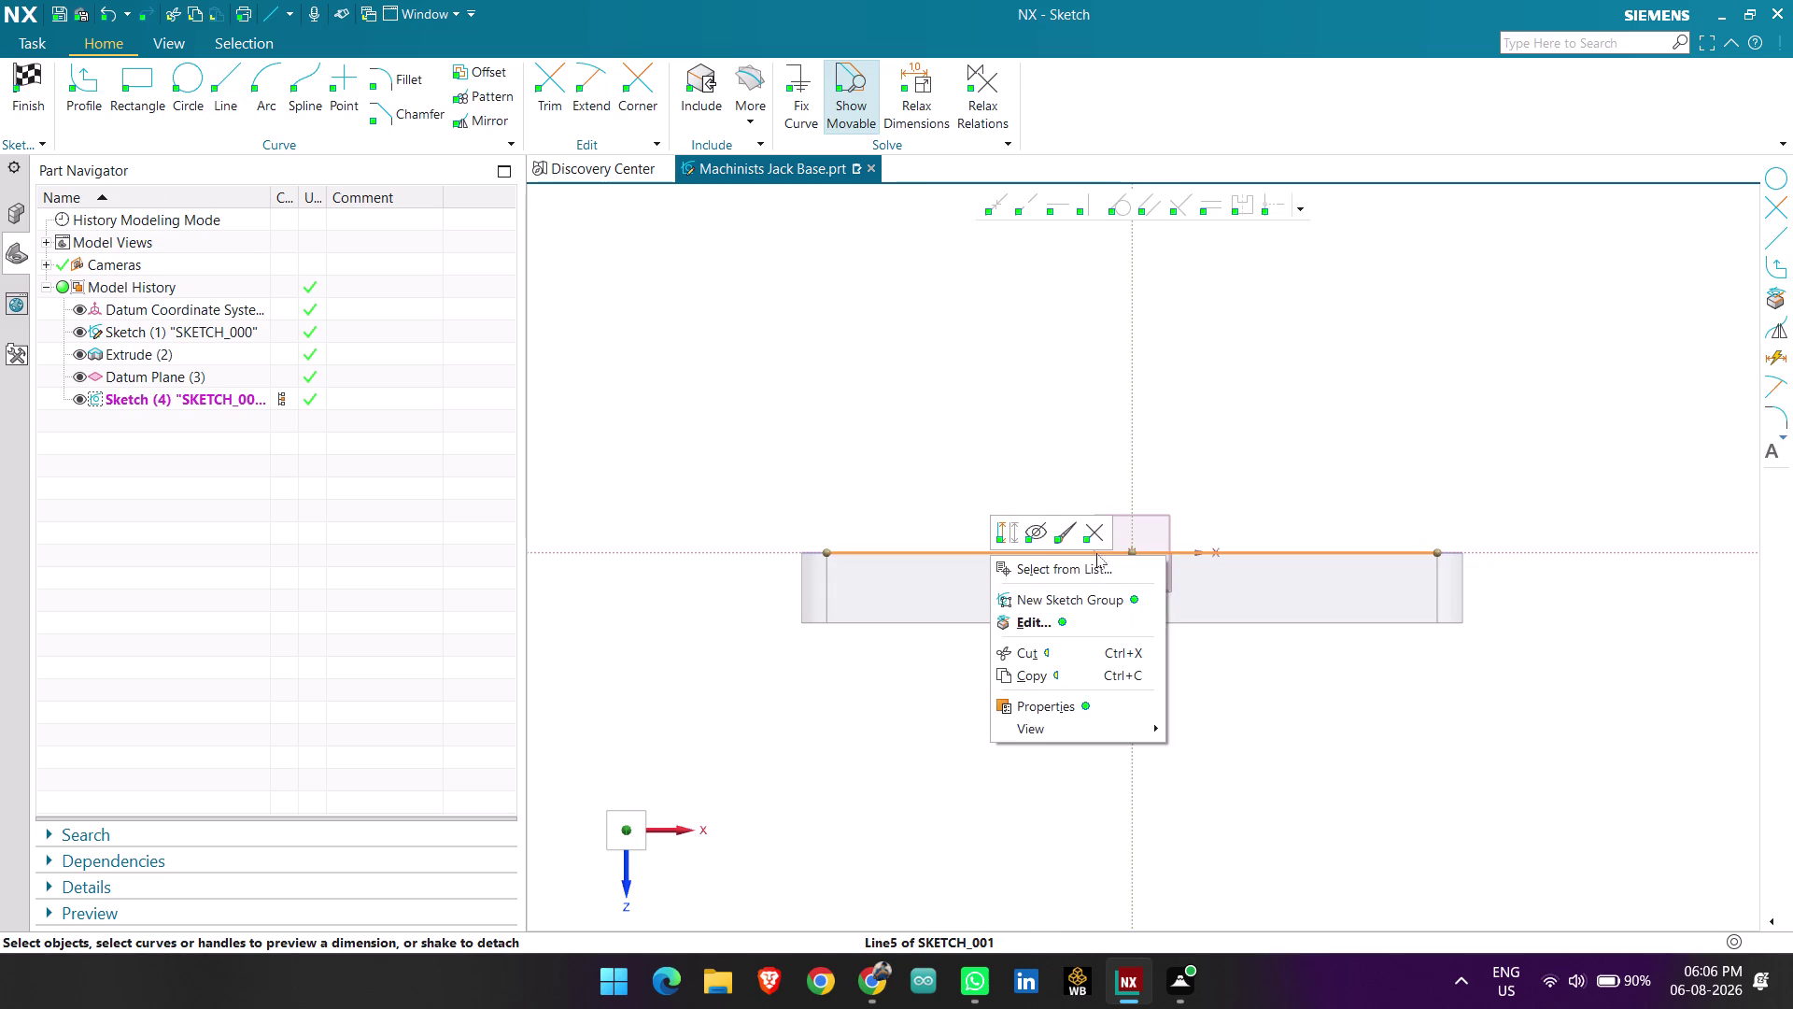
Rotate the view to look squarely at the sketch plane.
click(1102, 542)
scroll(up, 3)
middle_drag(999, 582, 1005, 538)
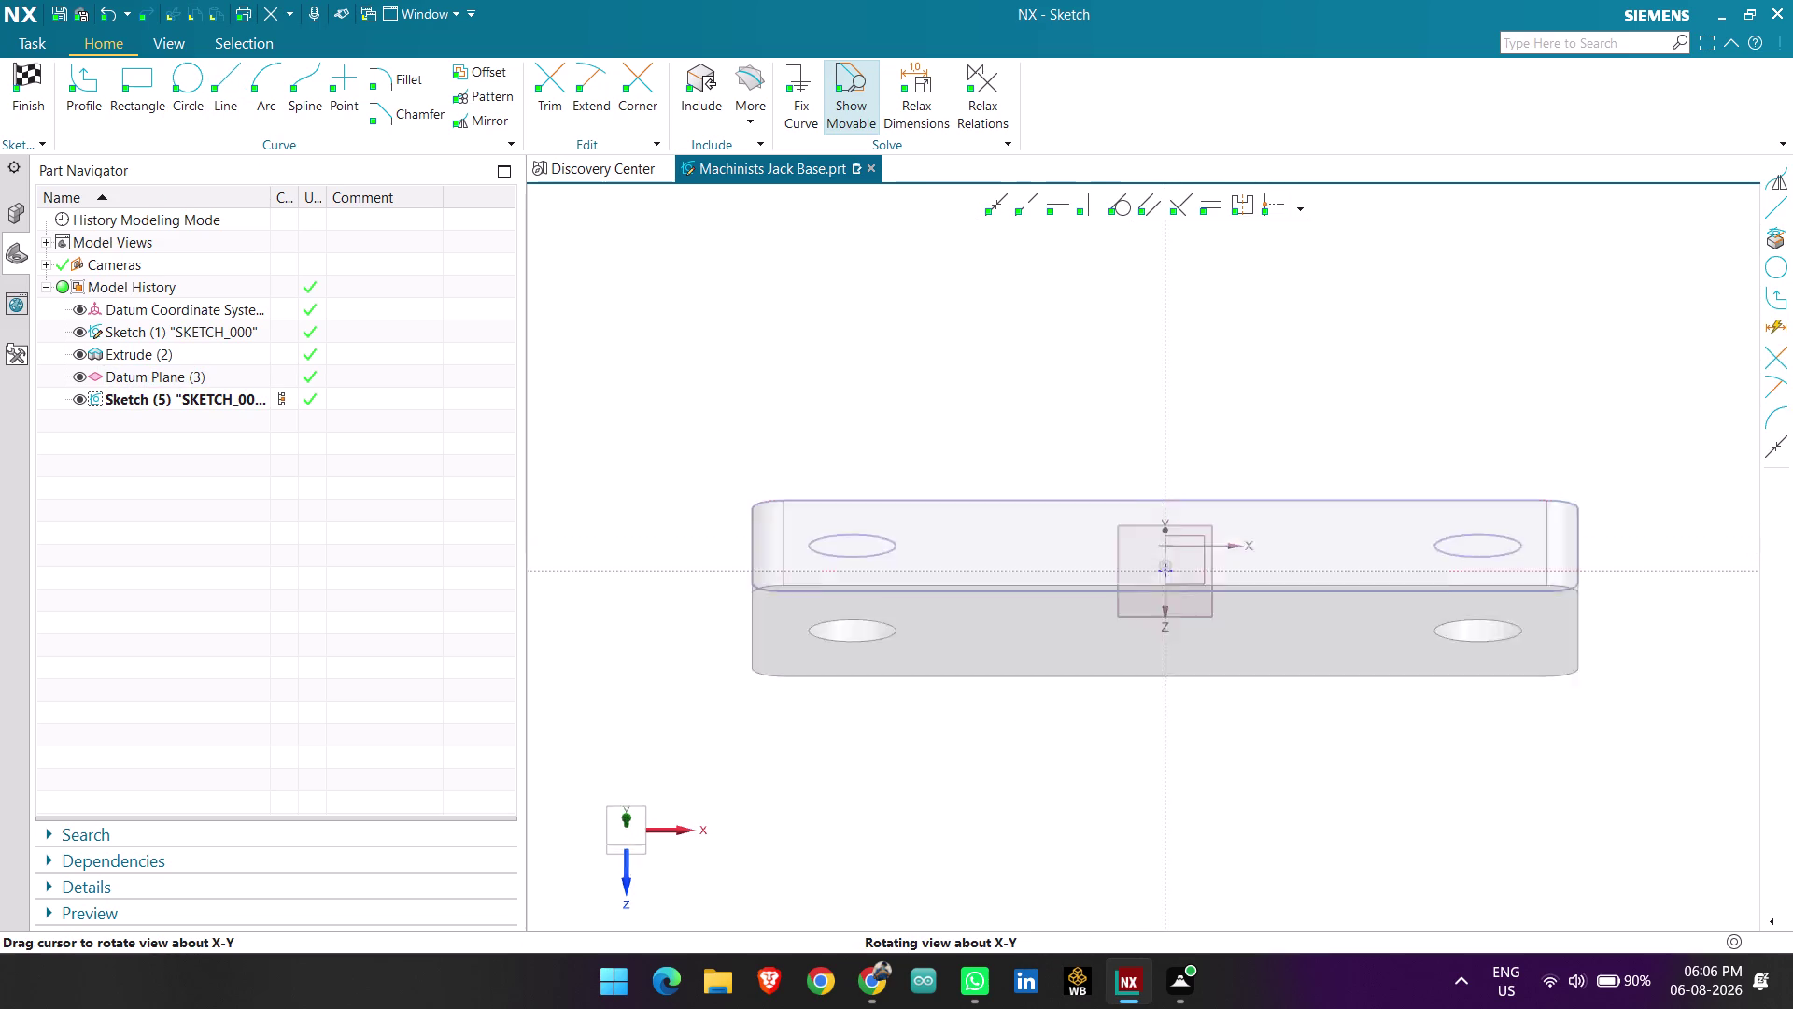
middle_drag(1005, 538, 1003, 327)
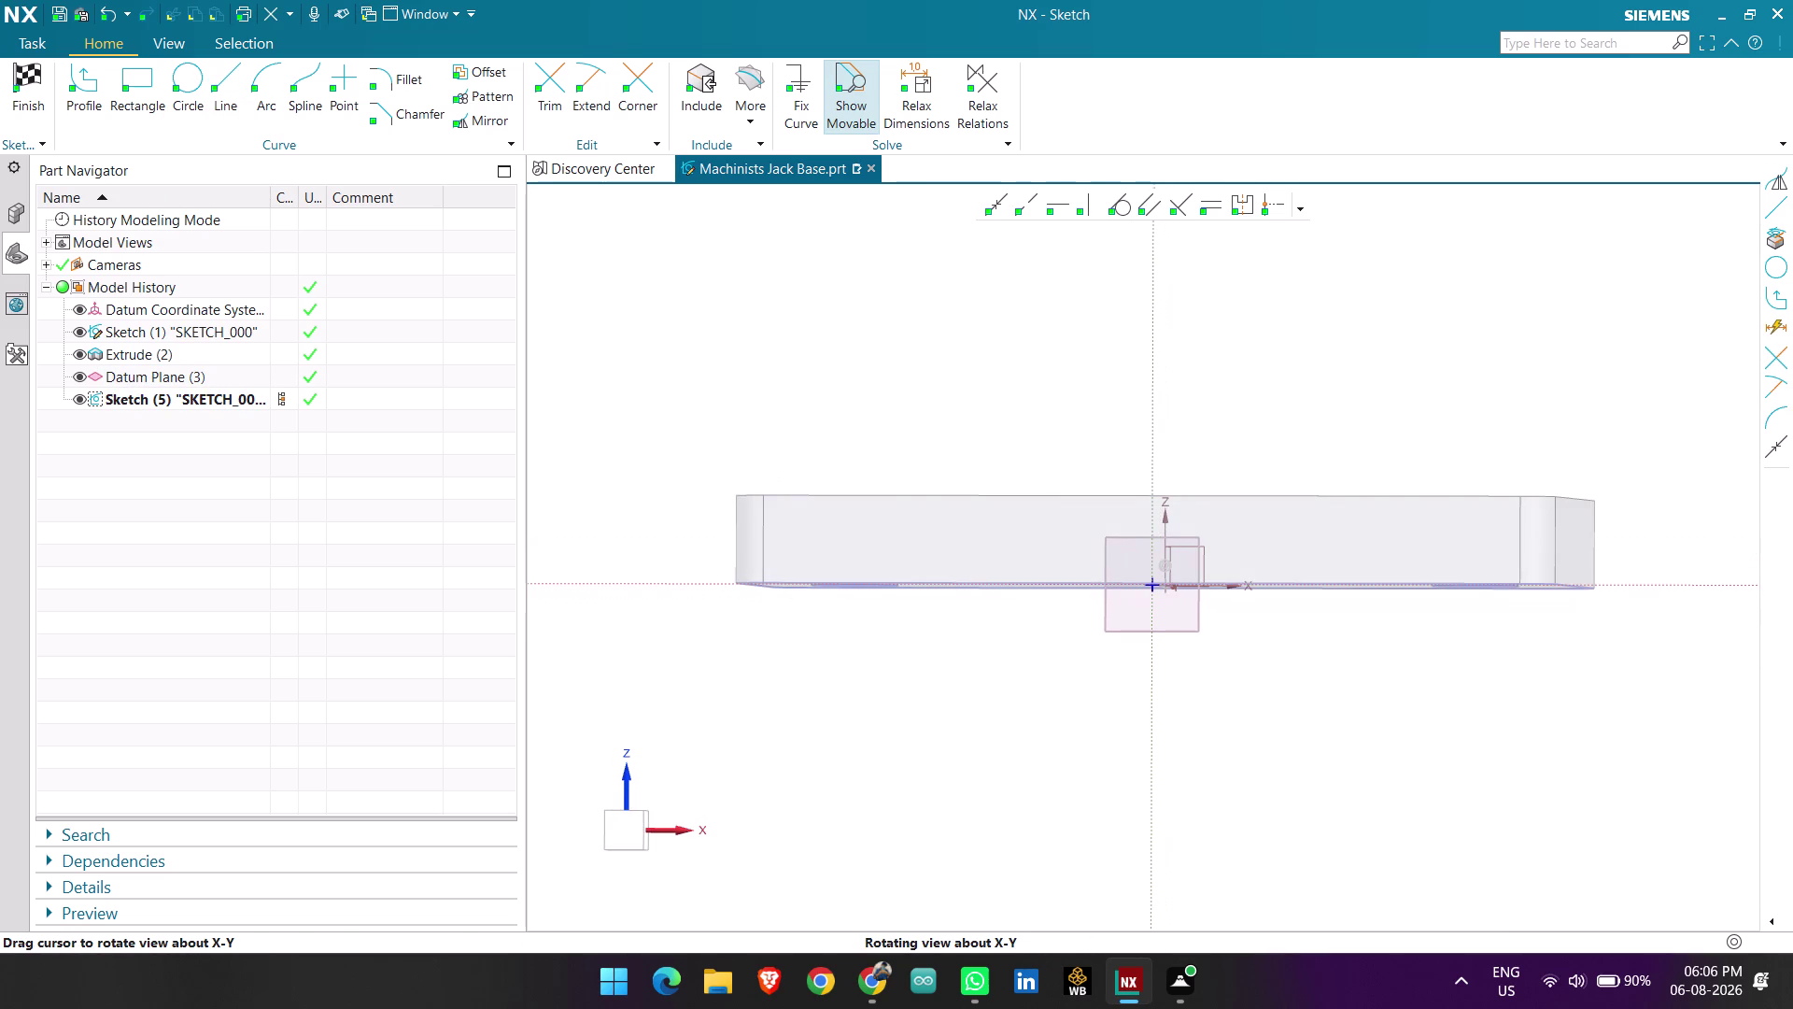
middle_drag(1003, 327, 1006, 327)
click(613, 825)
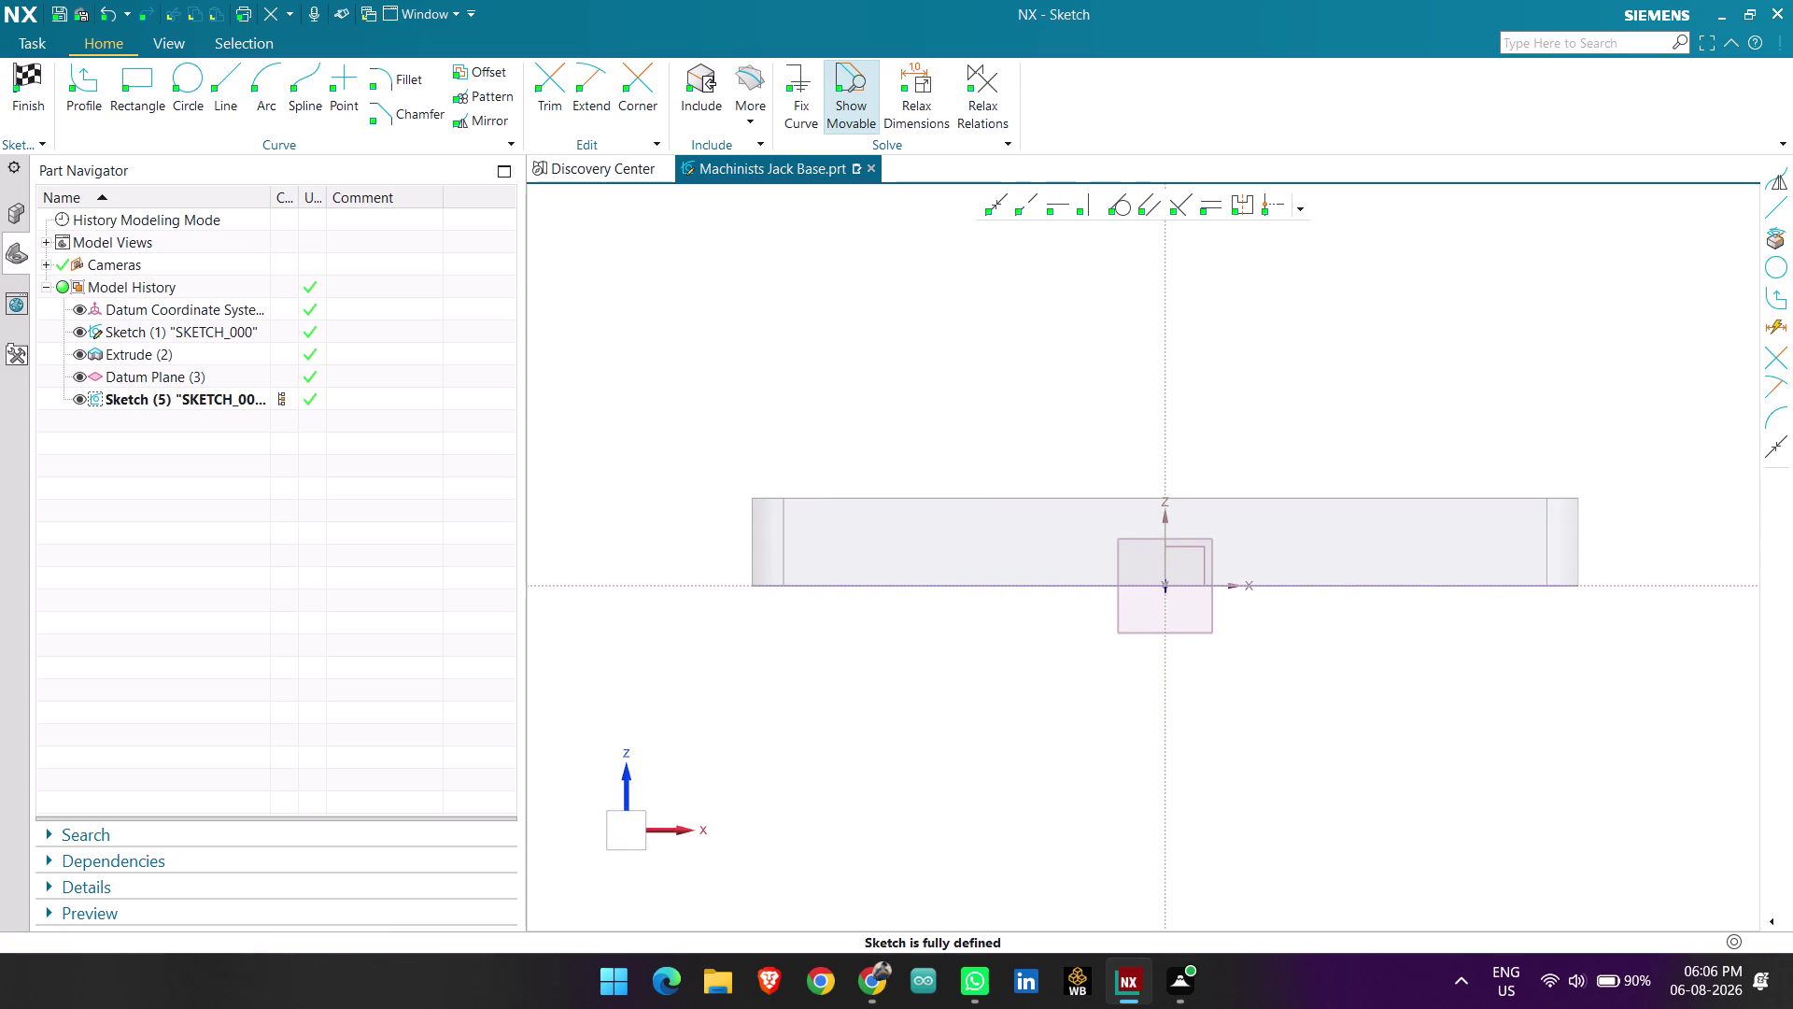
Project the plate's top edge into Sketch (4) again as a new line.
click(763, 84)
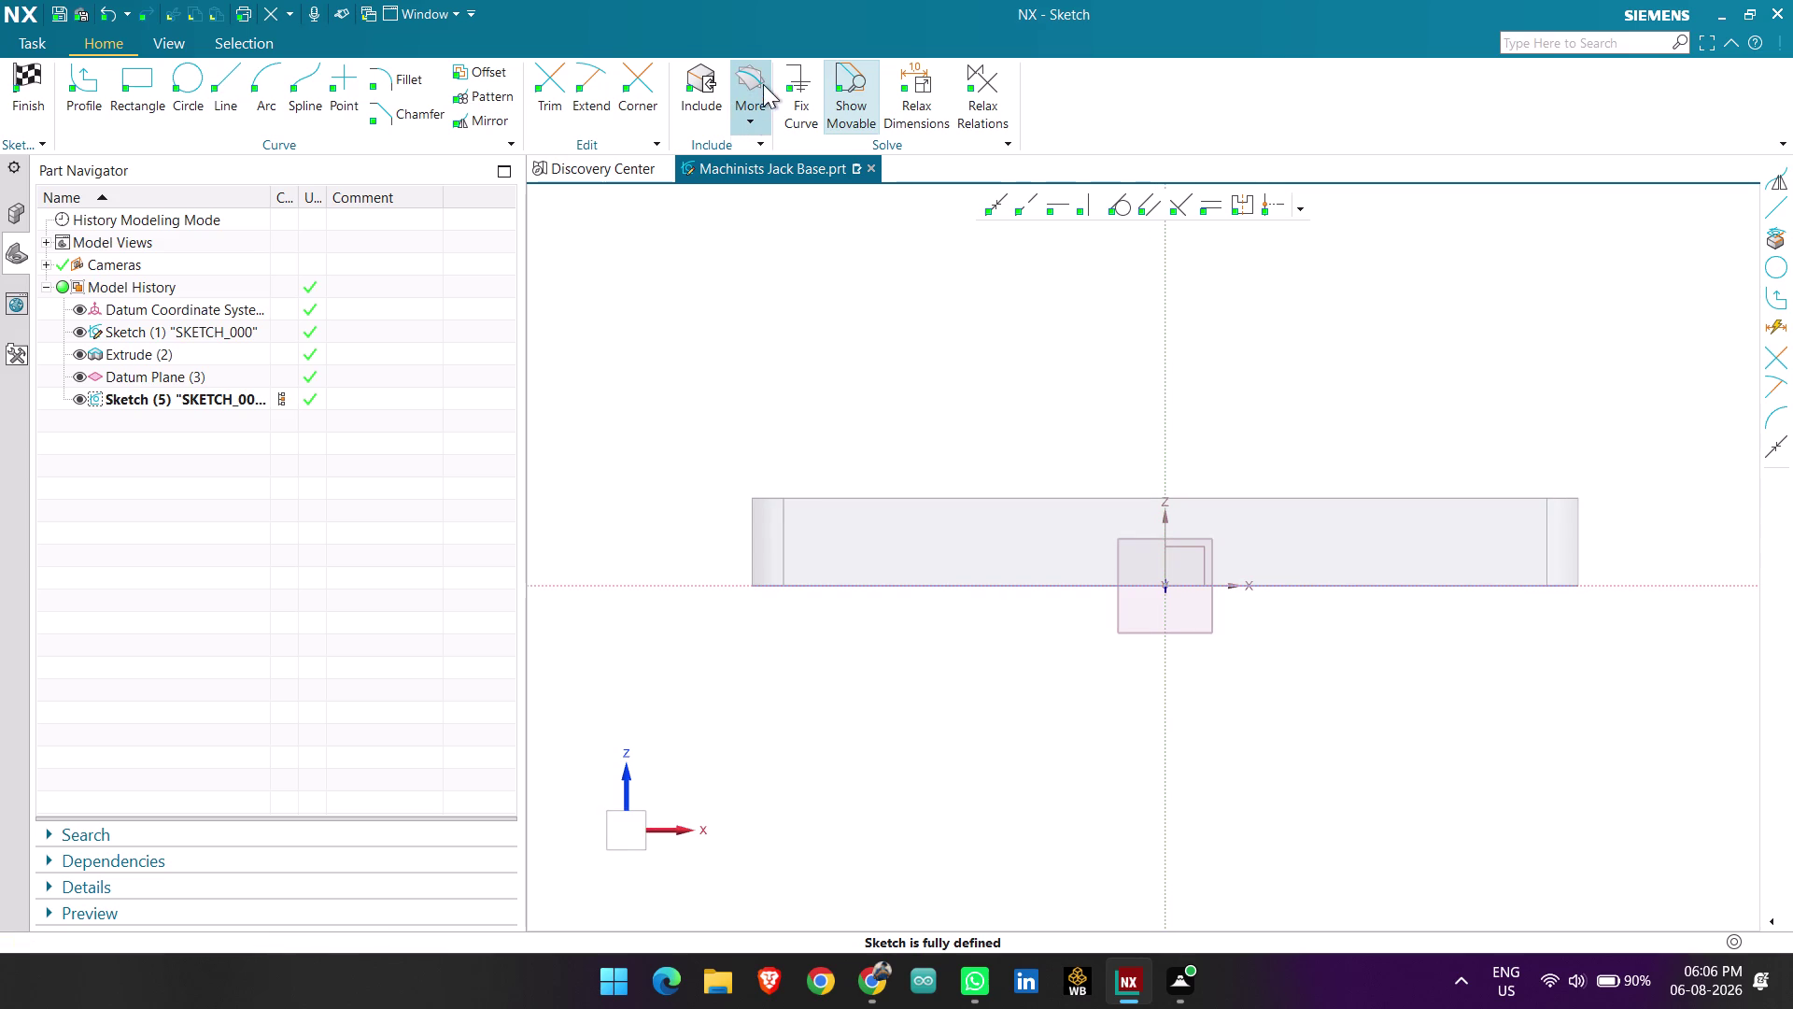
click(800, 179)
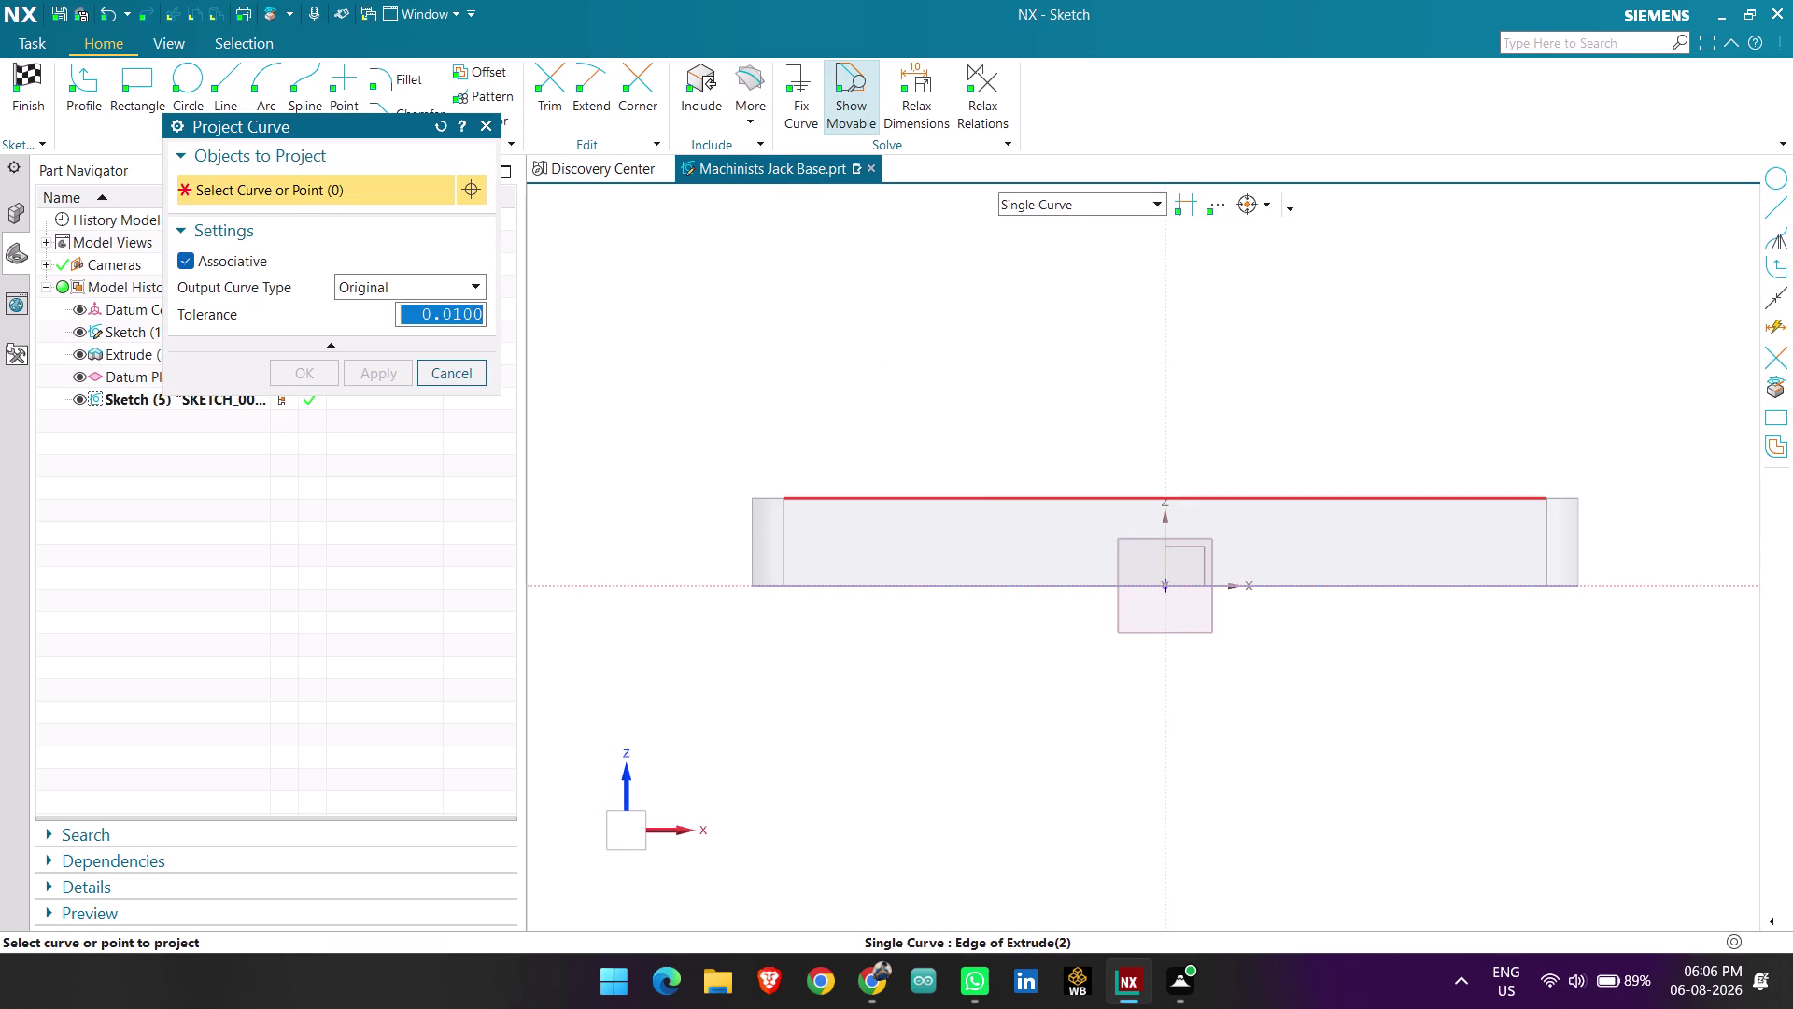
click(973, 502)
click(305, 371)
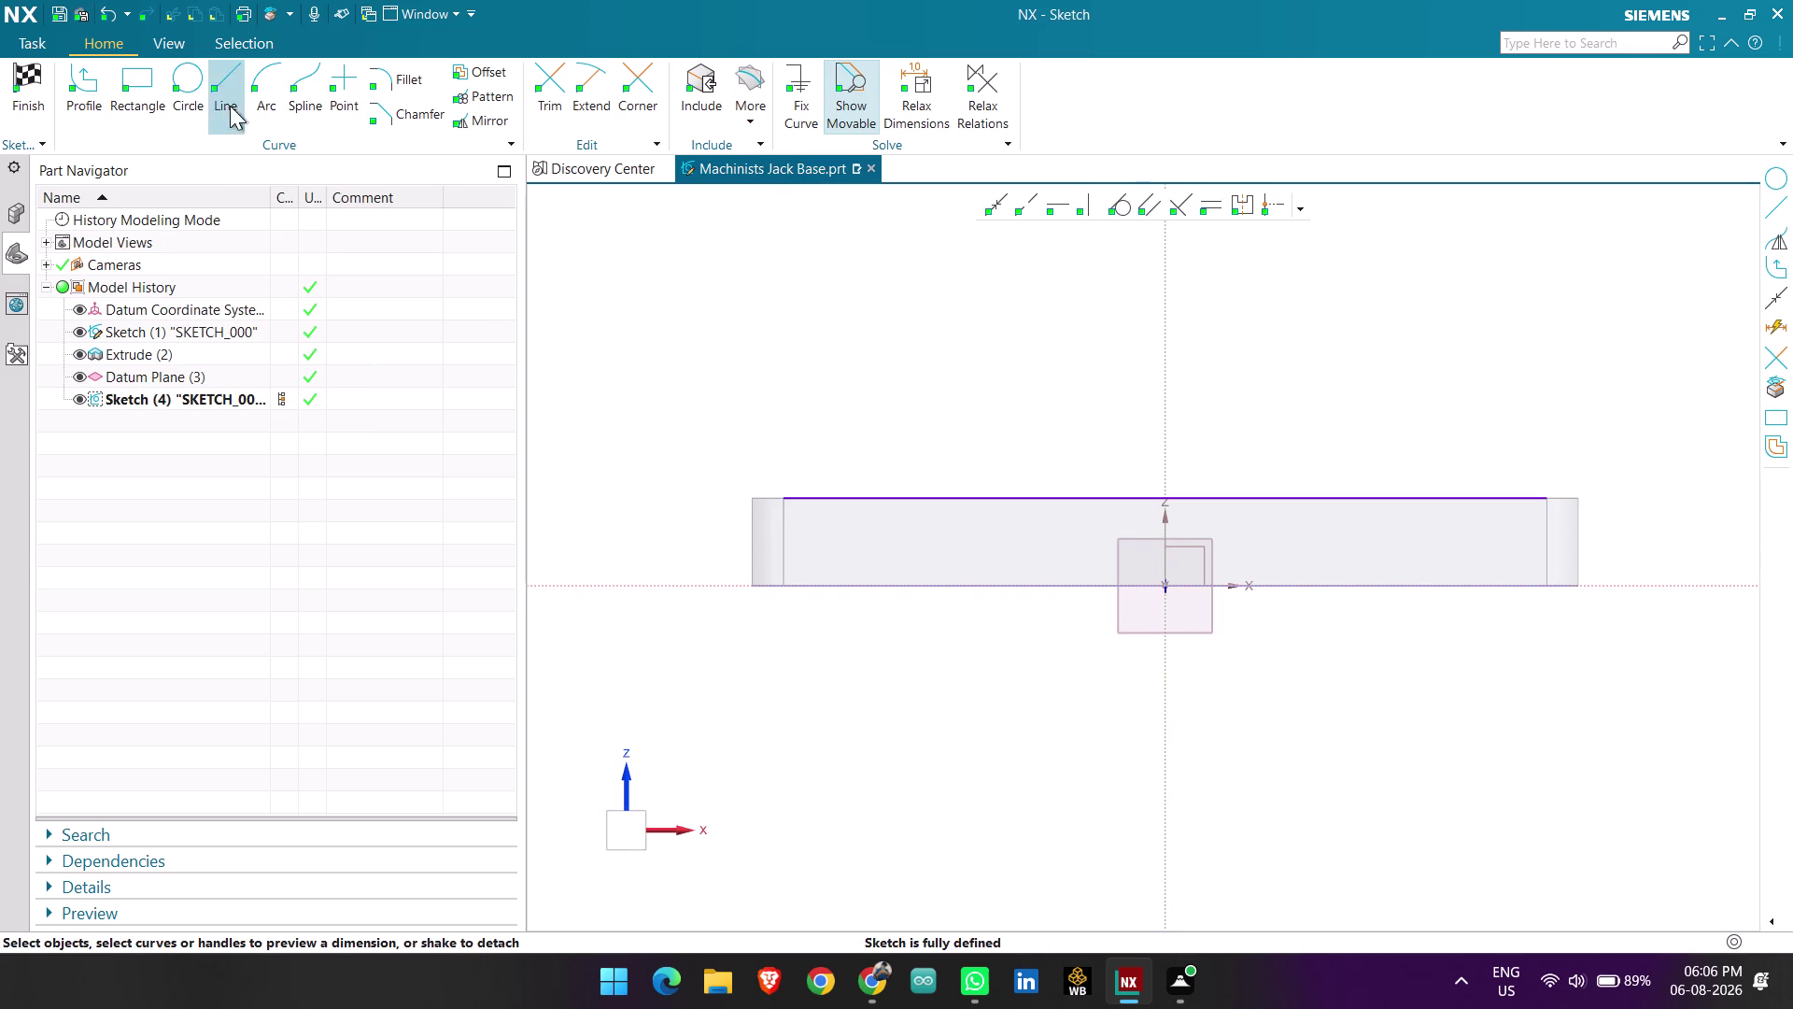
click(224, 85)
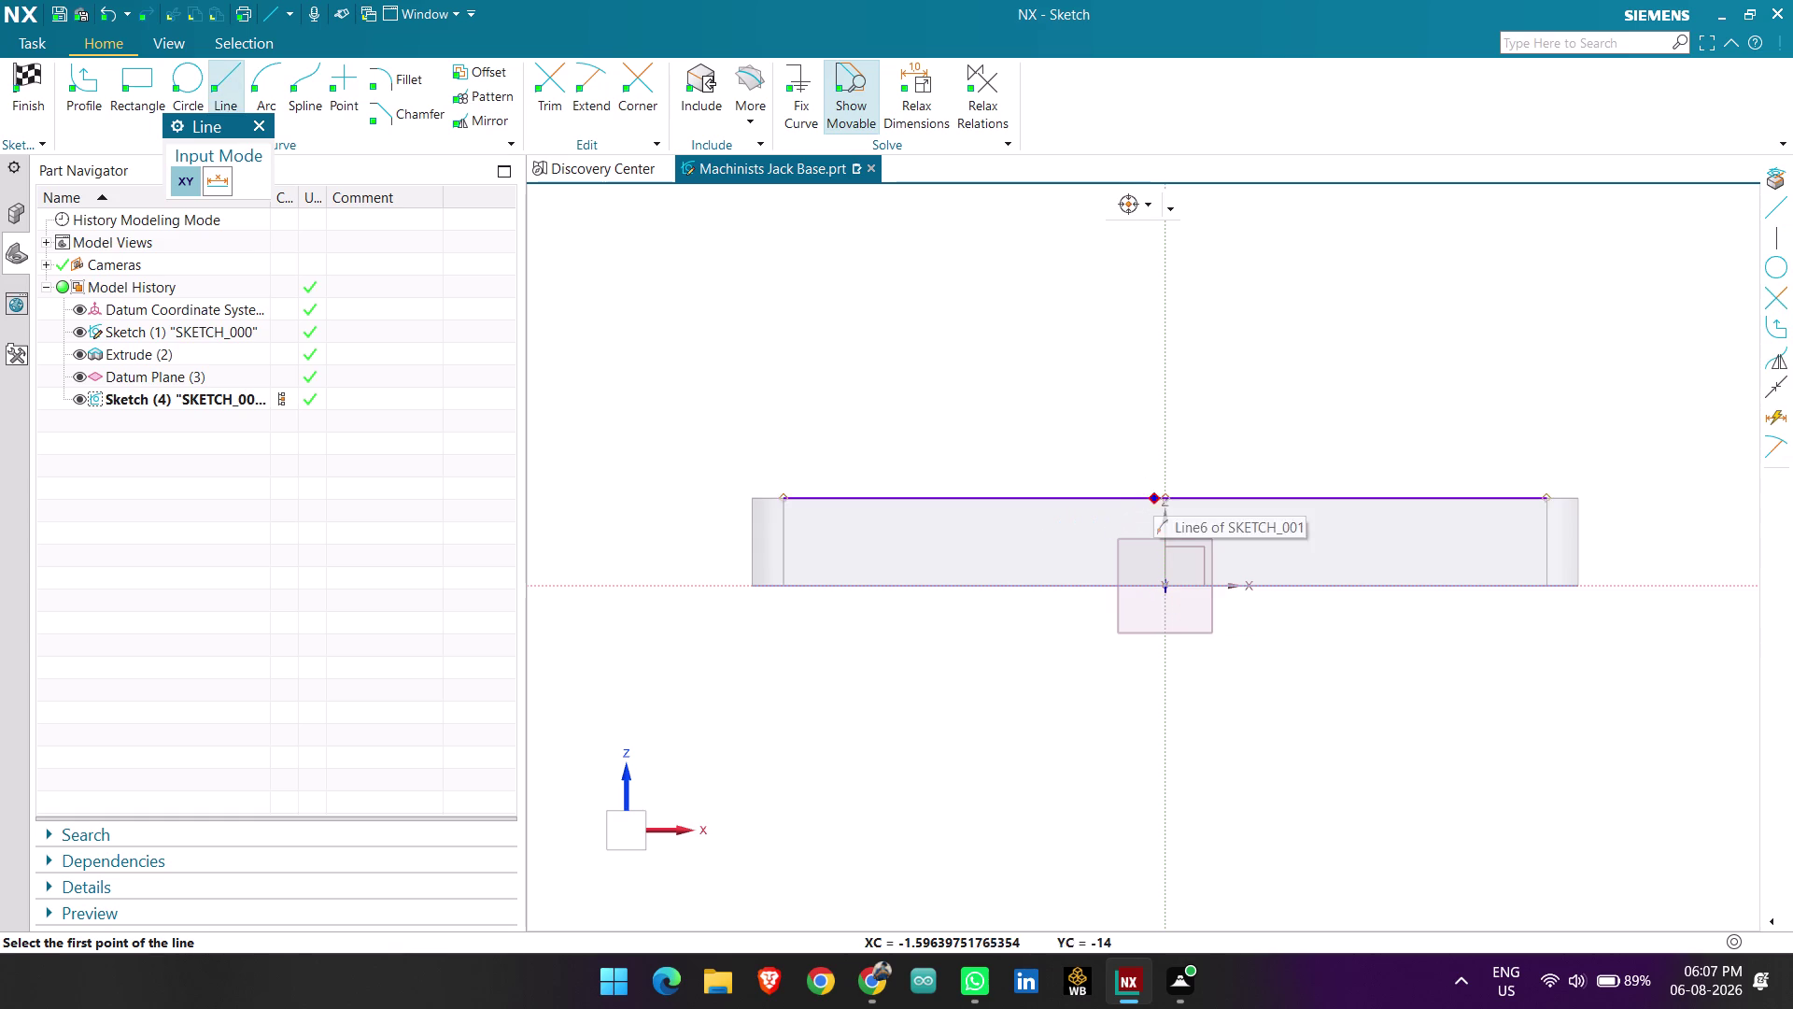
Draw a 40 mm vertical line from the top edge's midpoint at angle 270.
click(1167, 497)
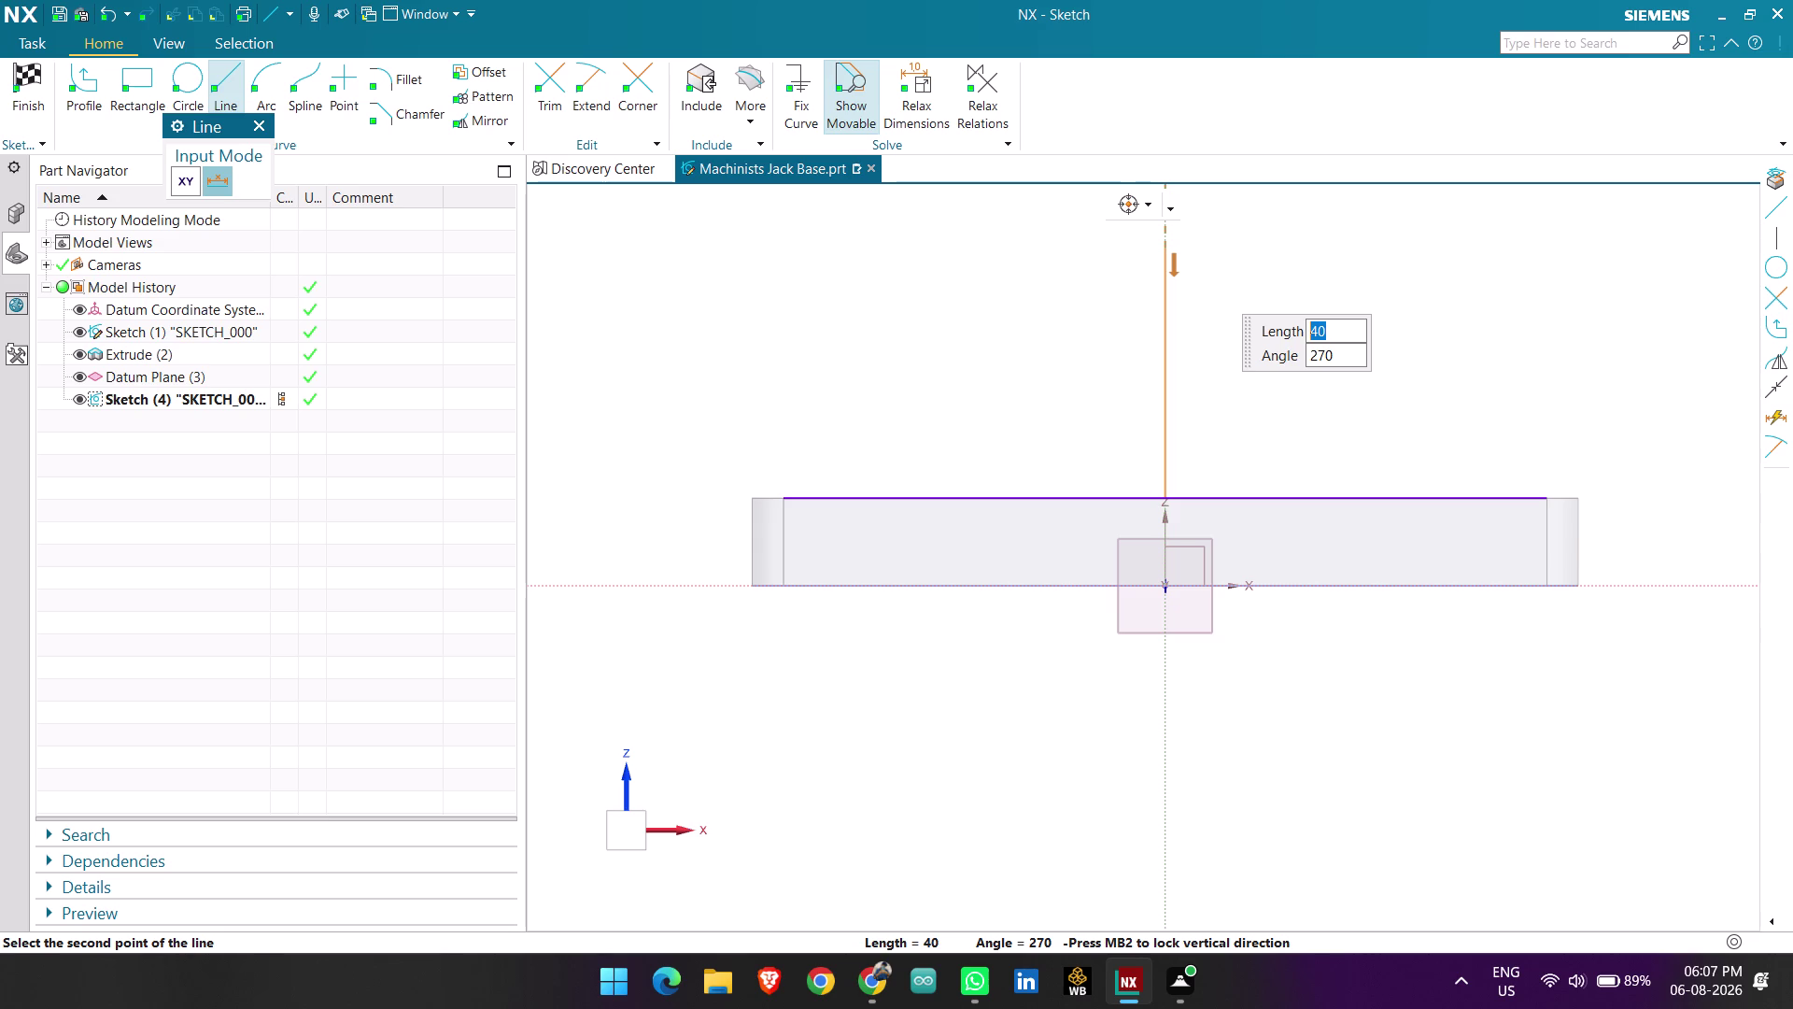
key(5)
text(4-14)
key(Return)
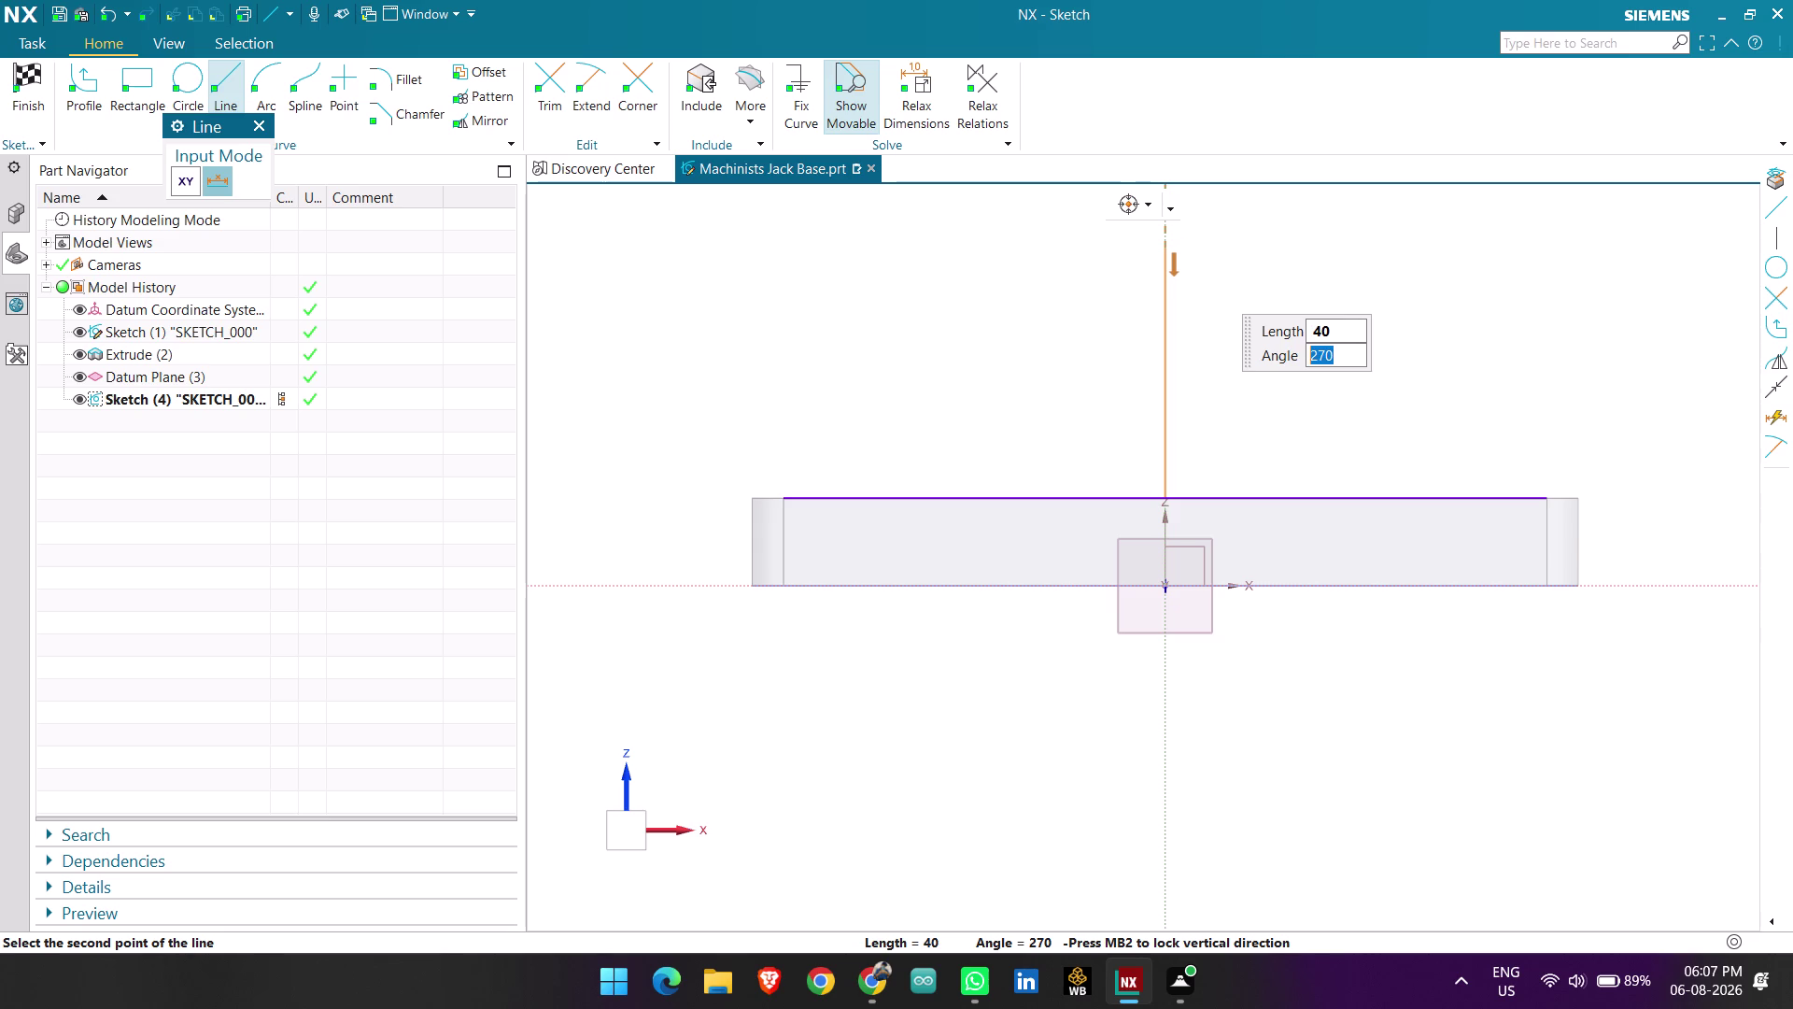
middle_click(1177, 248)
key(Escape)
scroll(down, 3)
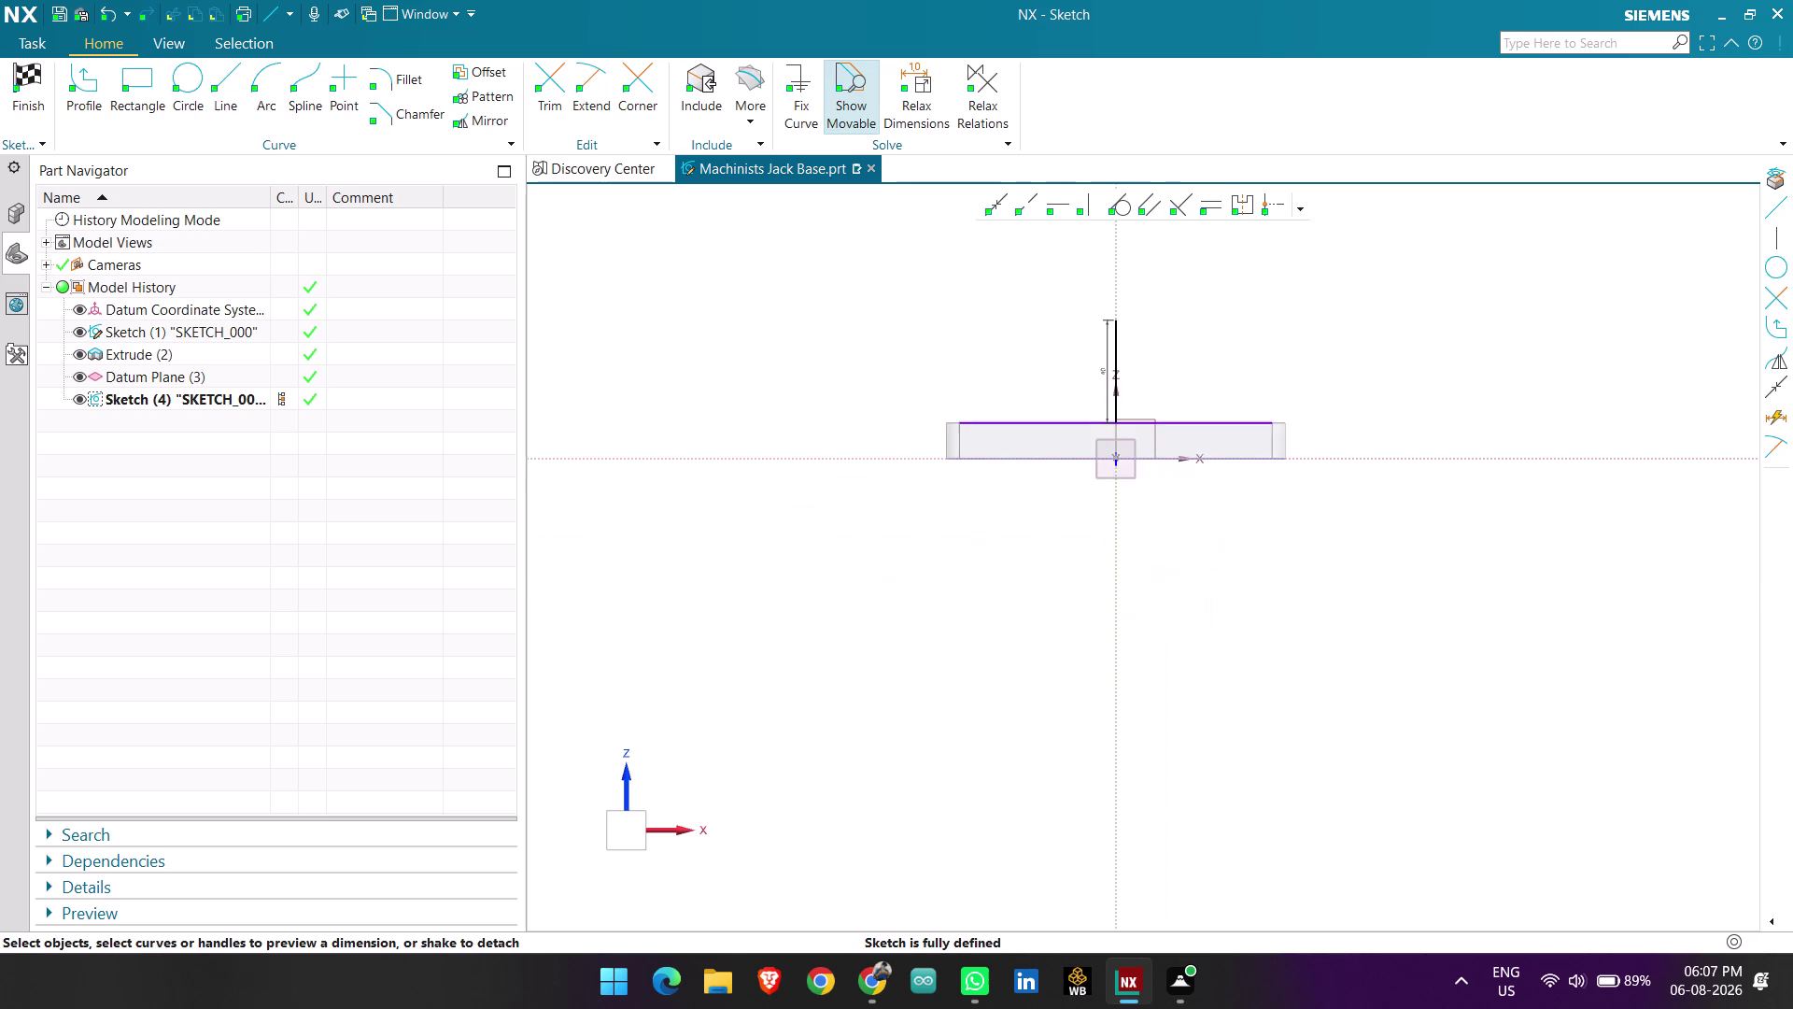
scroll(down, 3)
scroll(up, 3)
Draw a Ø16 circle centred on the vertical line's top end.
scroll(up, 3)
click(181, 103)
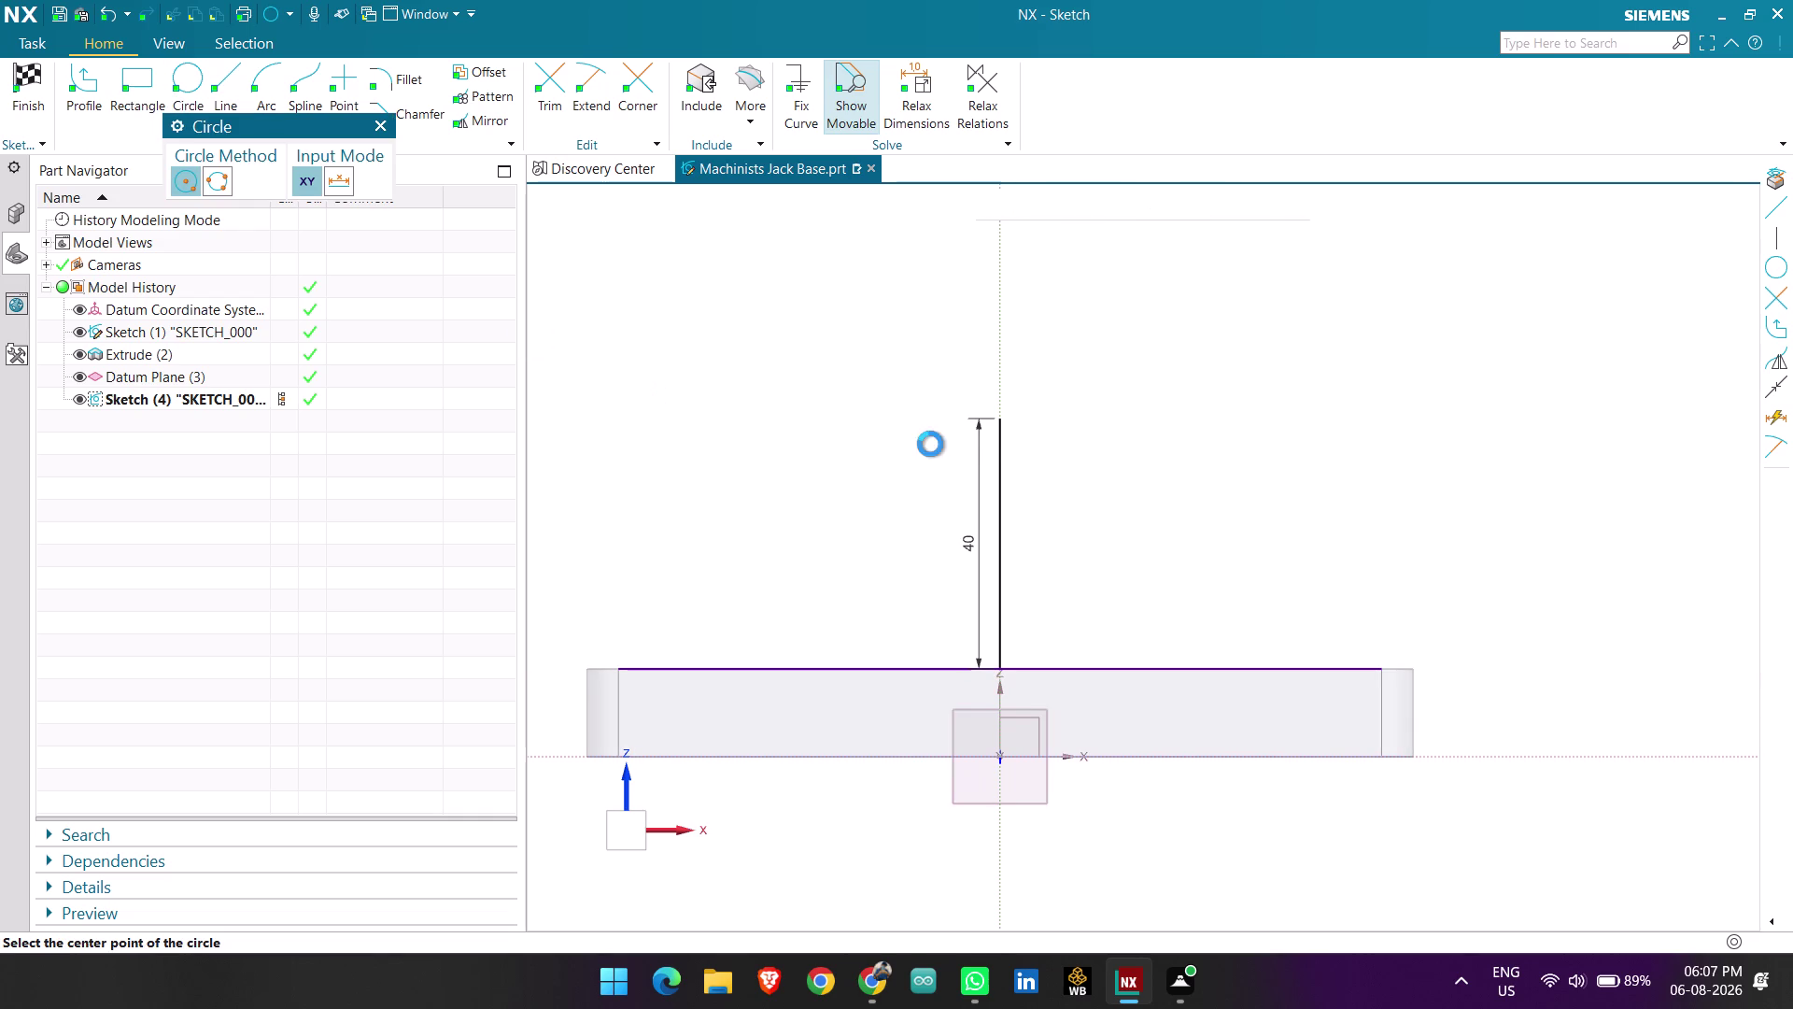
click(1001, 415)
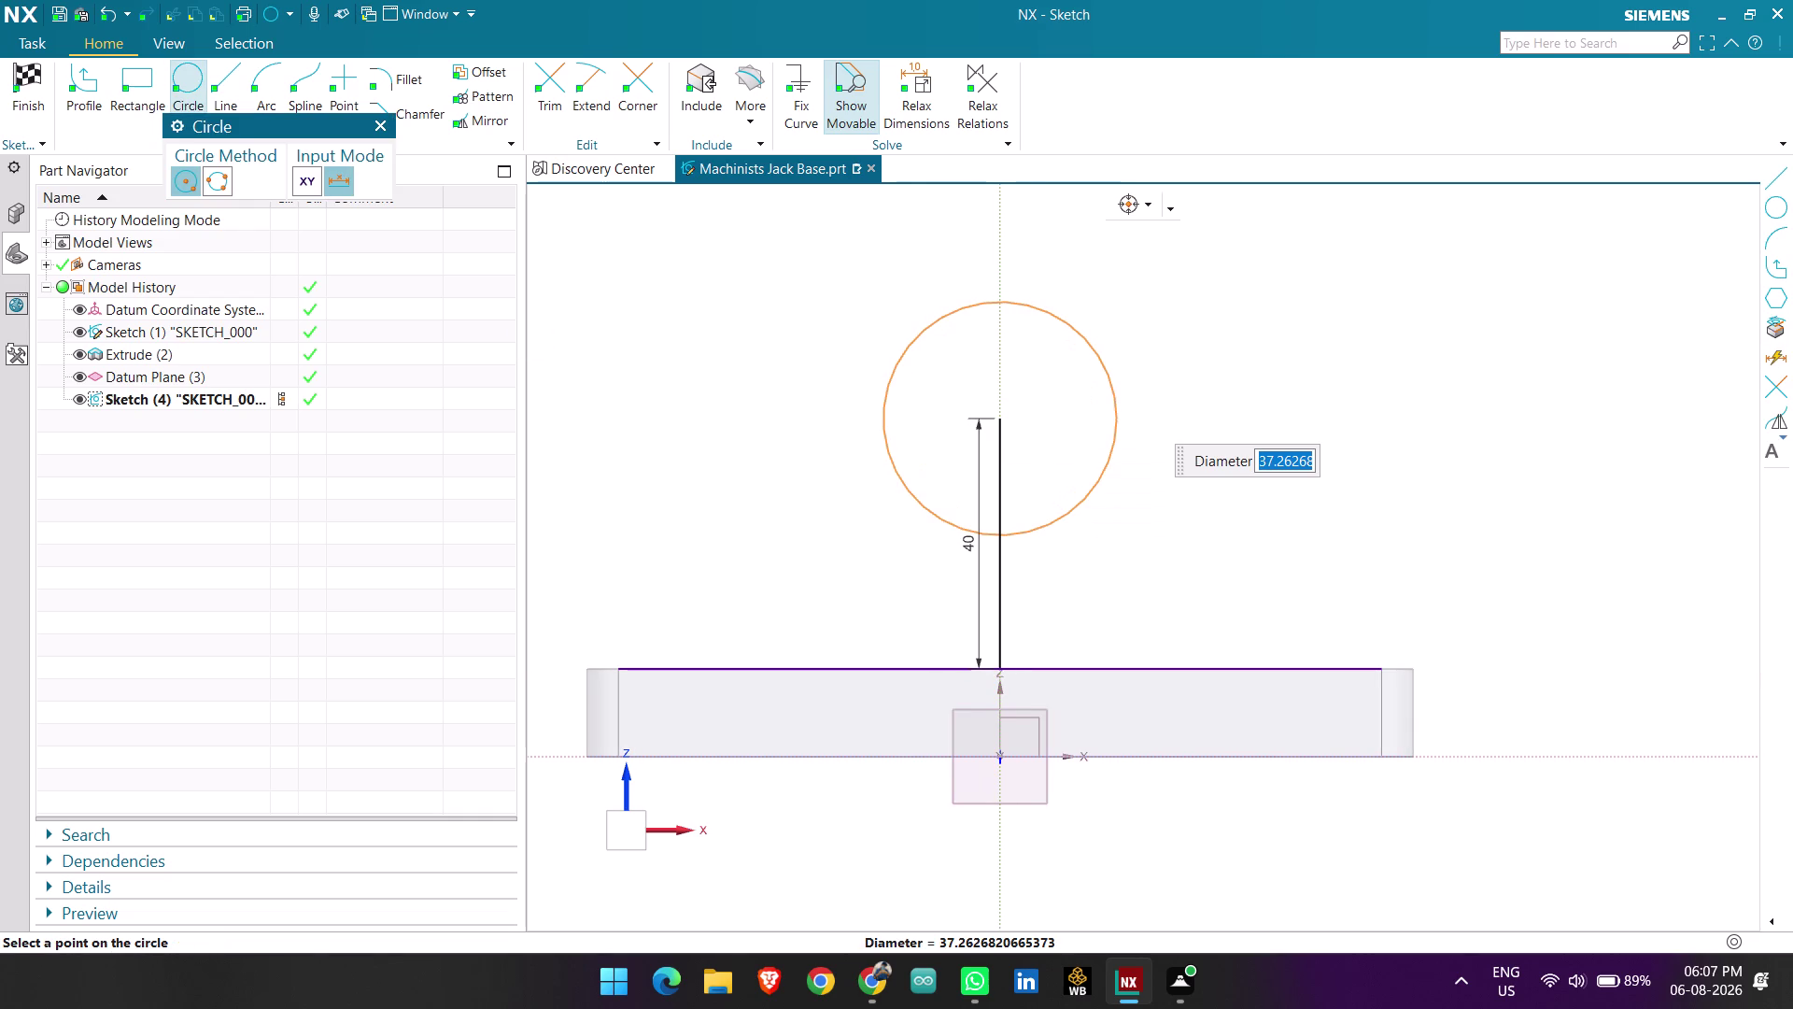
key(1)
key(6)
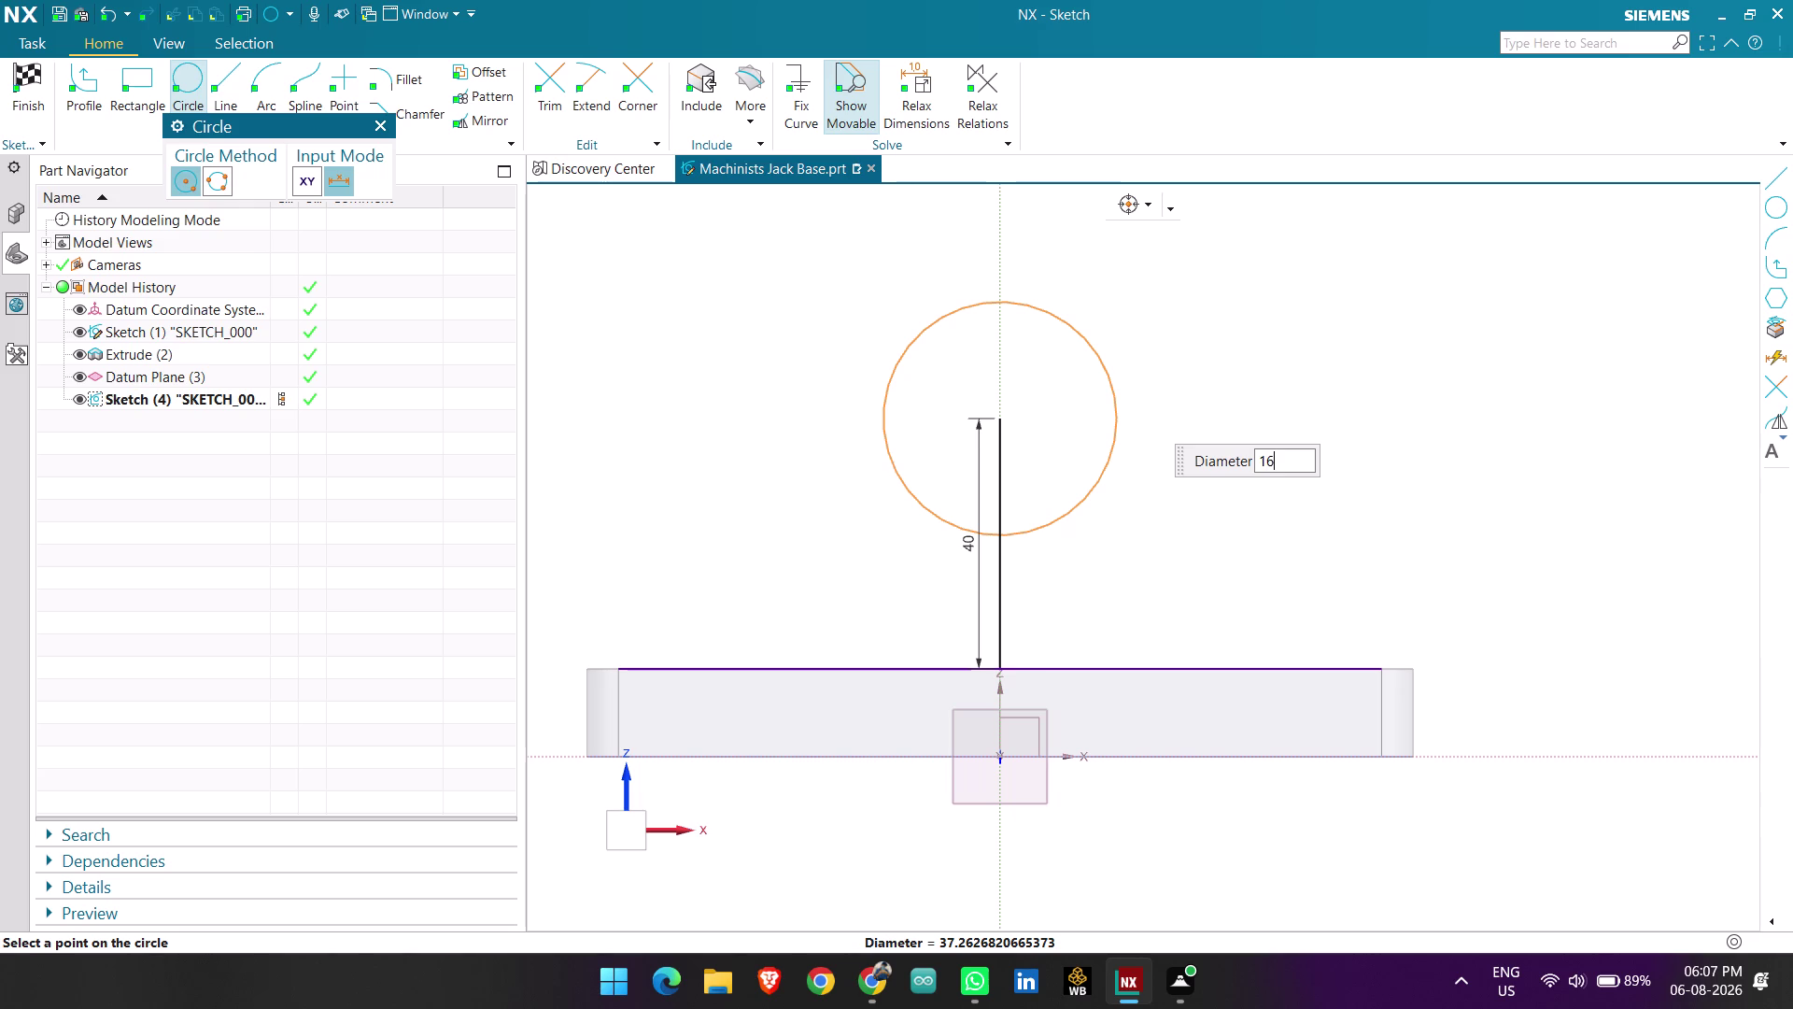
key(Return)
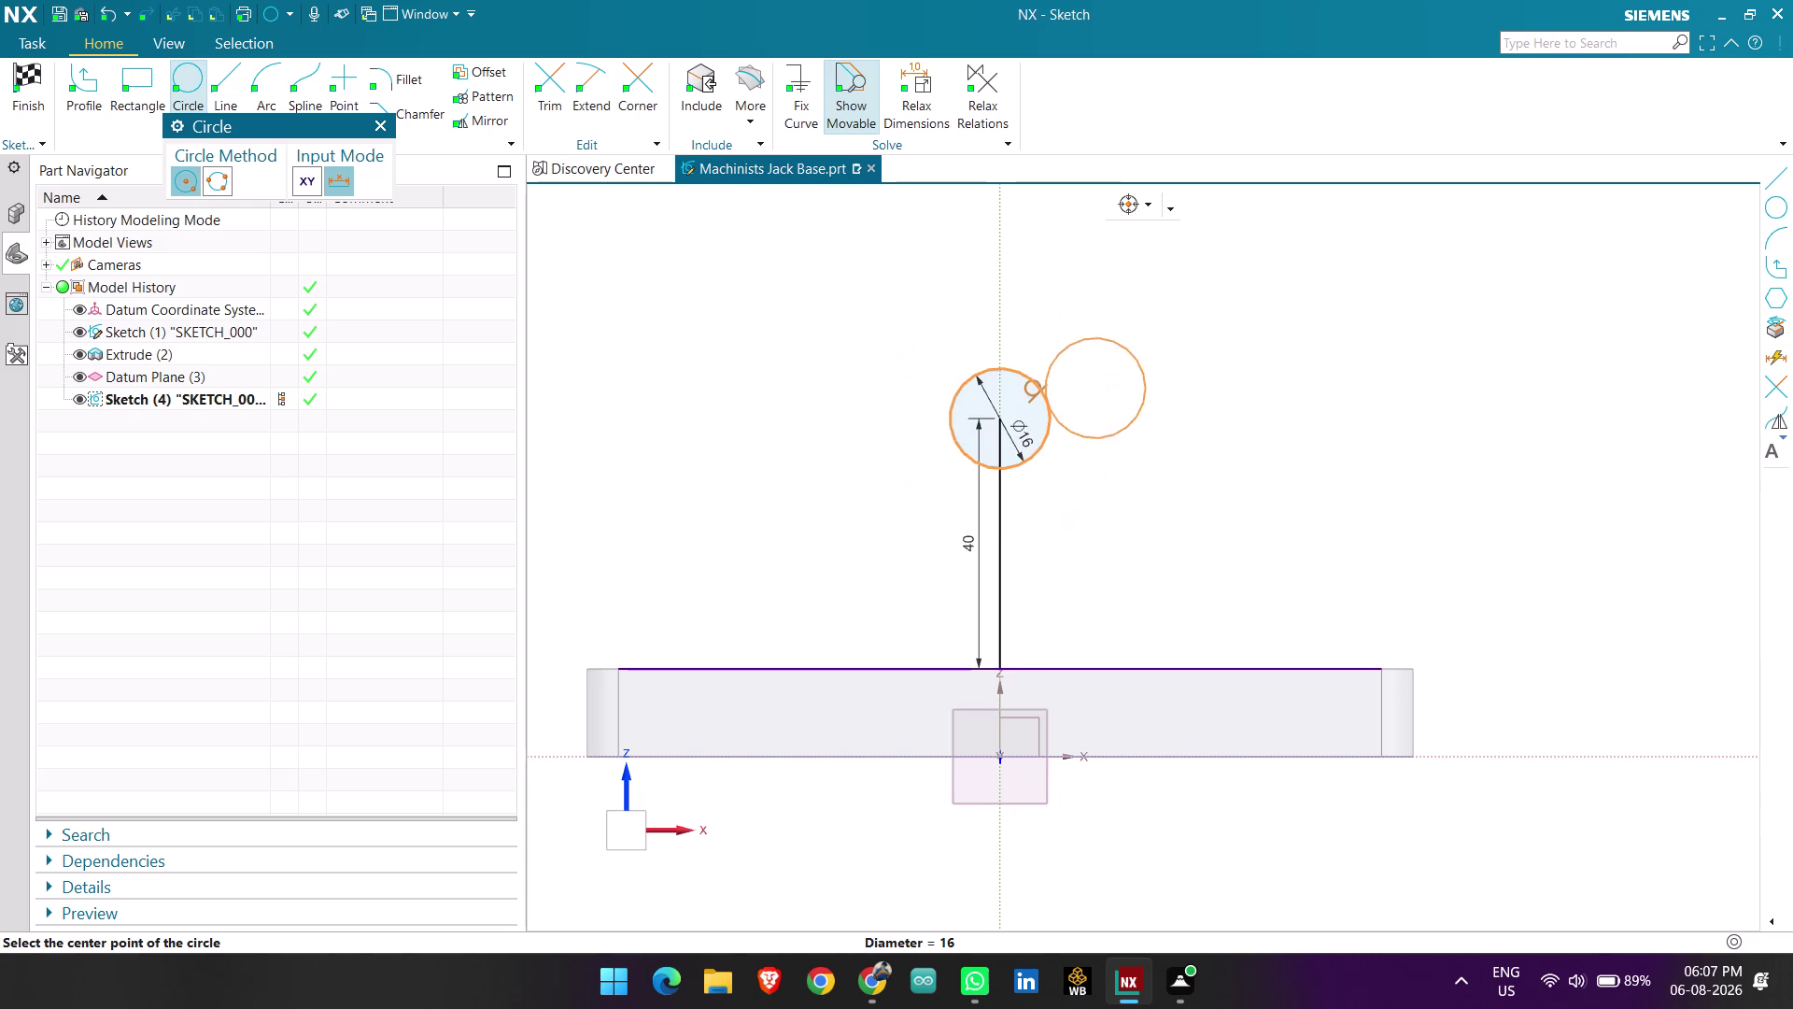
key(Escape)
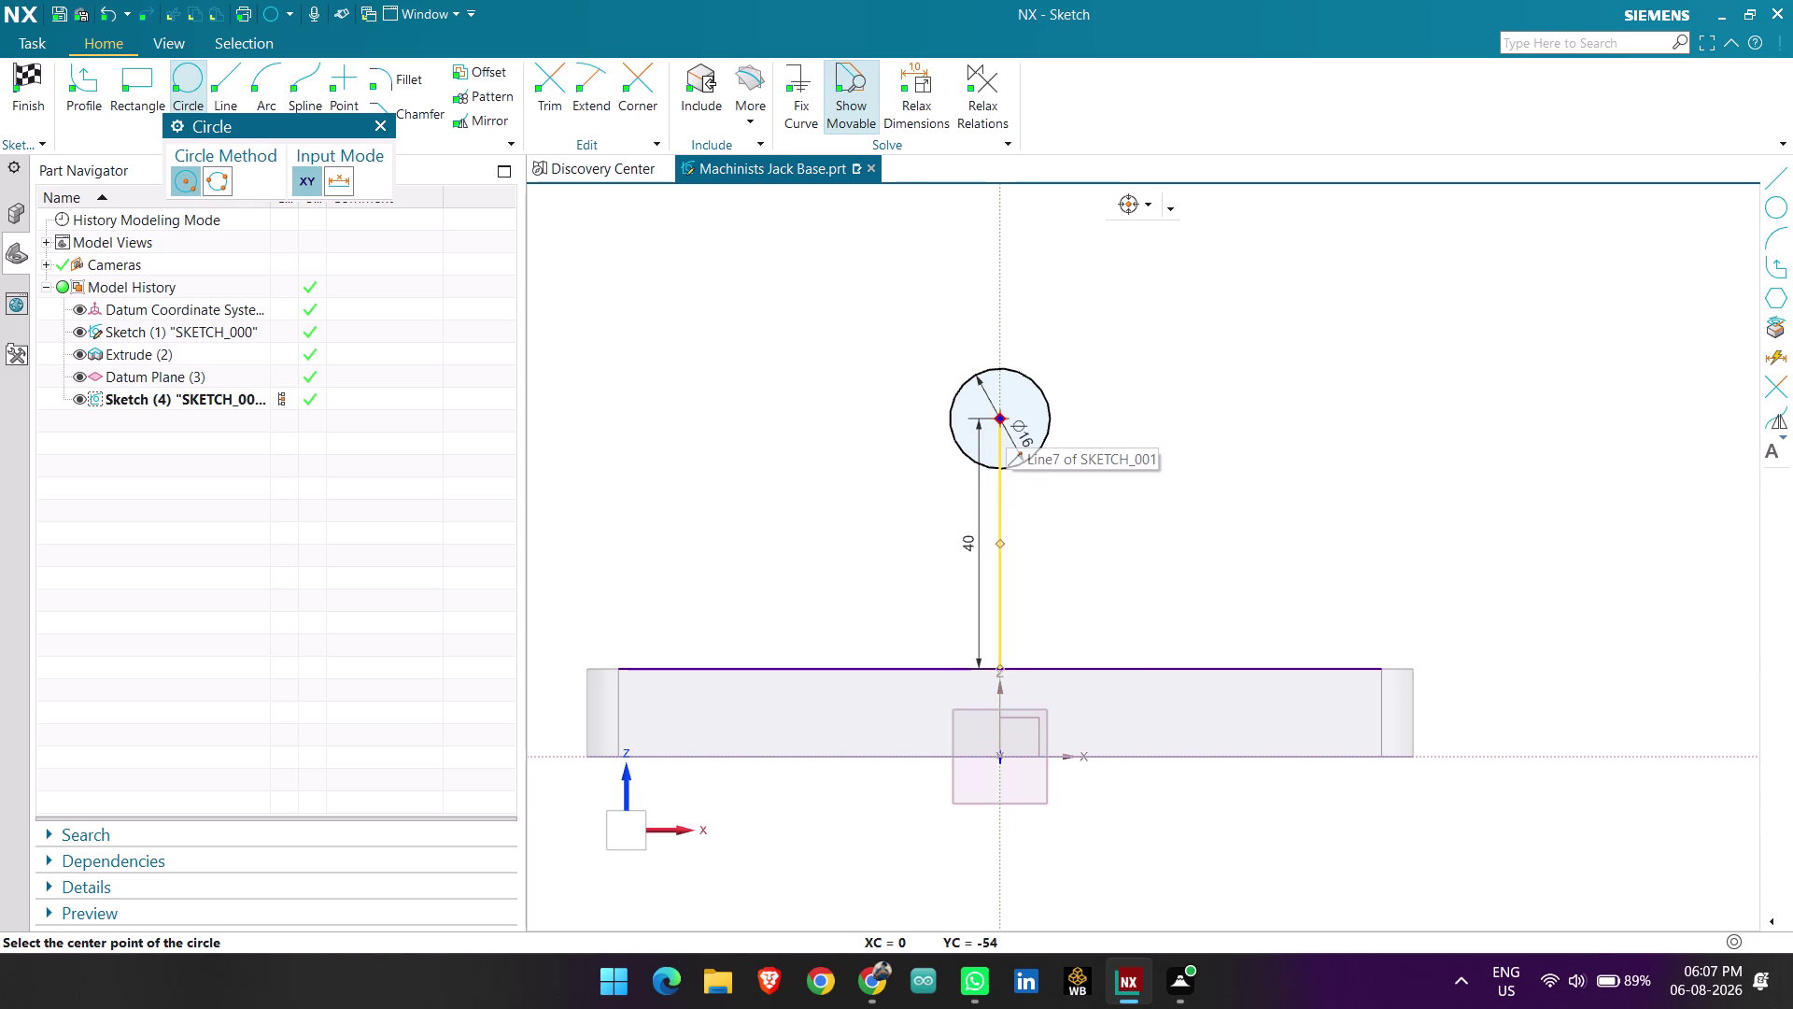
Add a concentric Ø40 circle at the same centre point.
click(1003, 423)
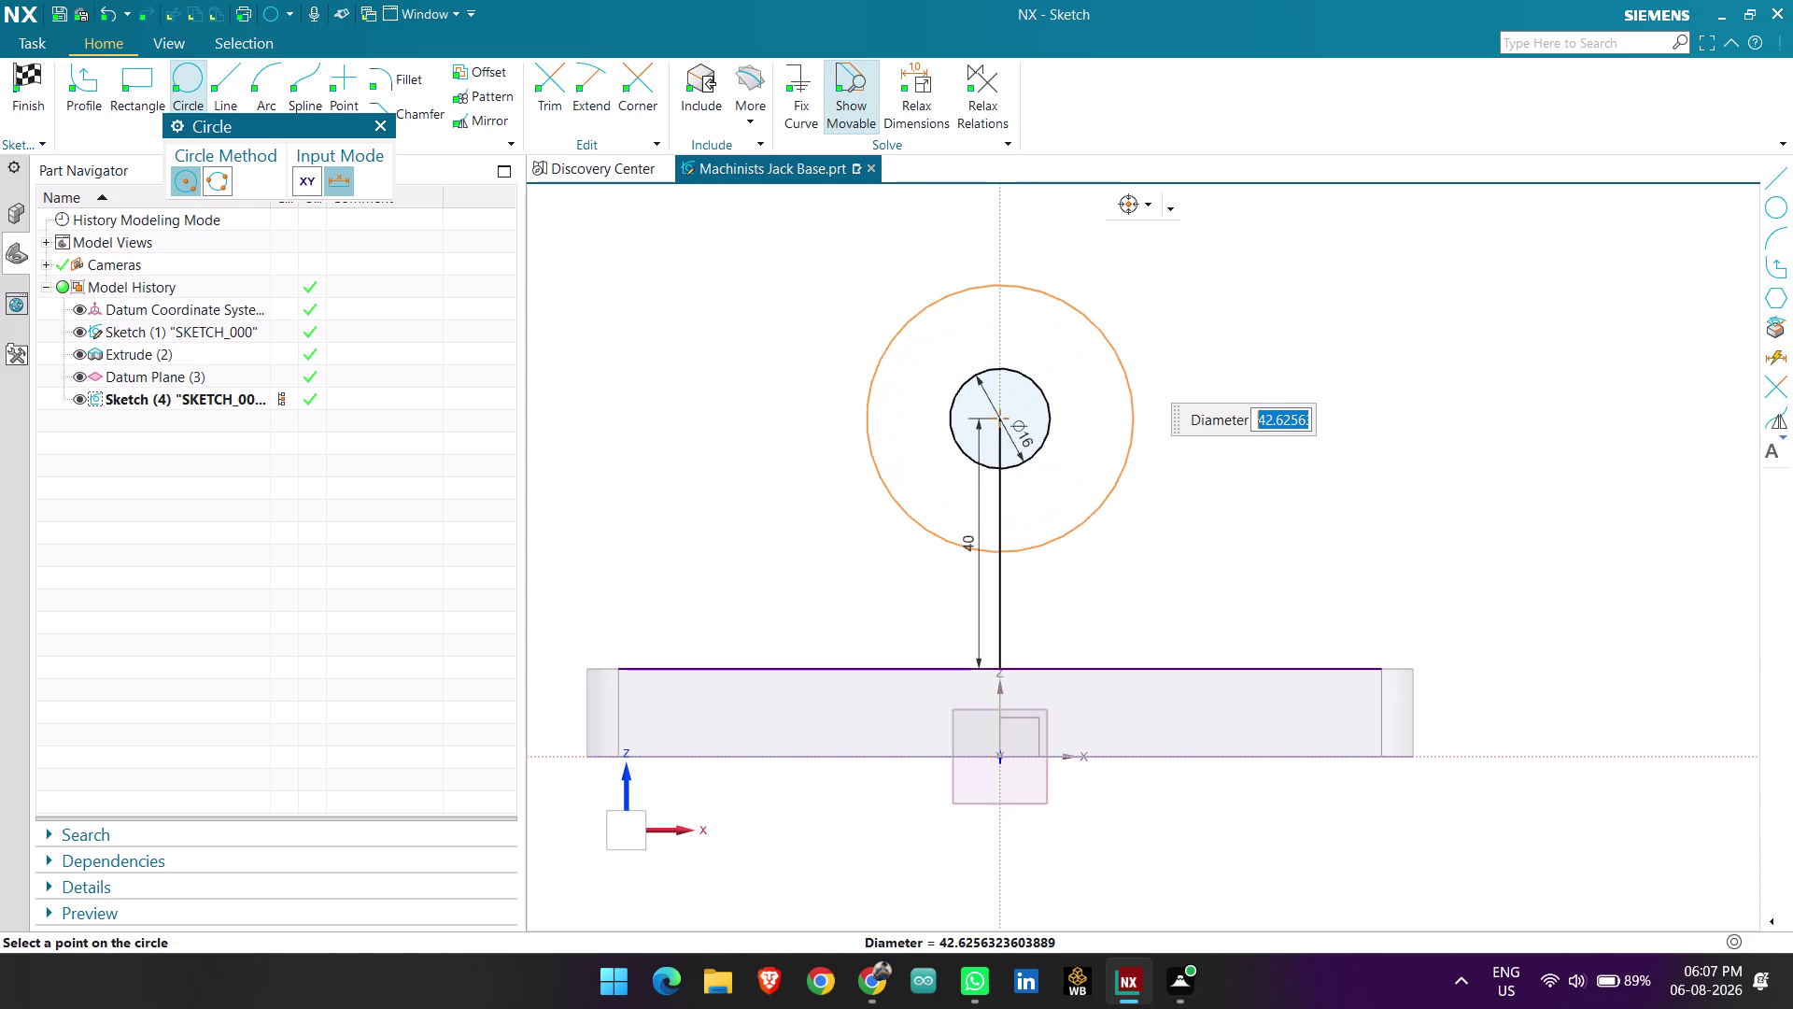
text(40)
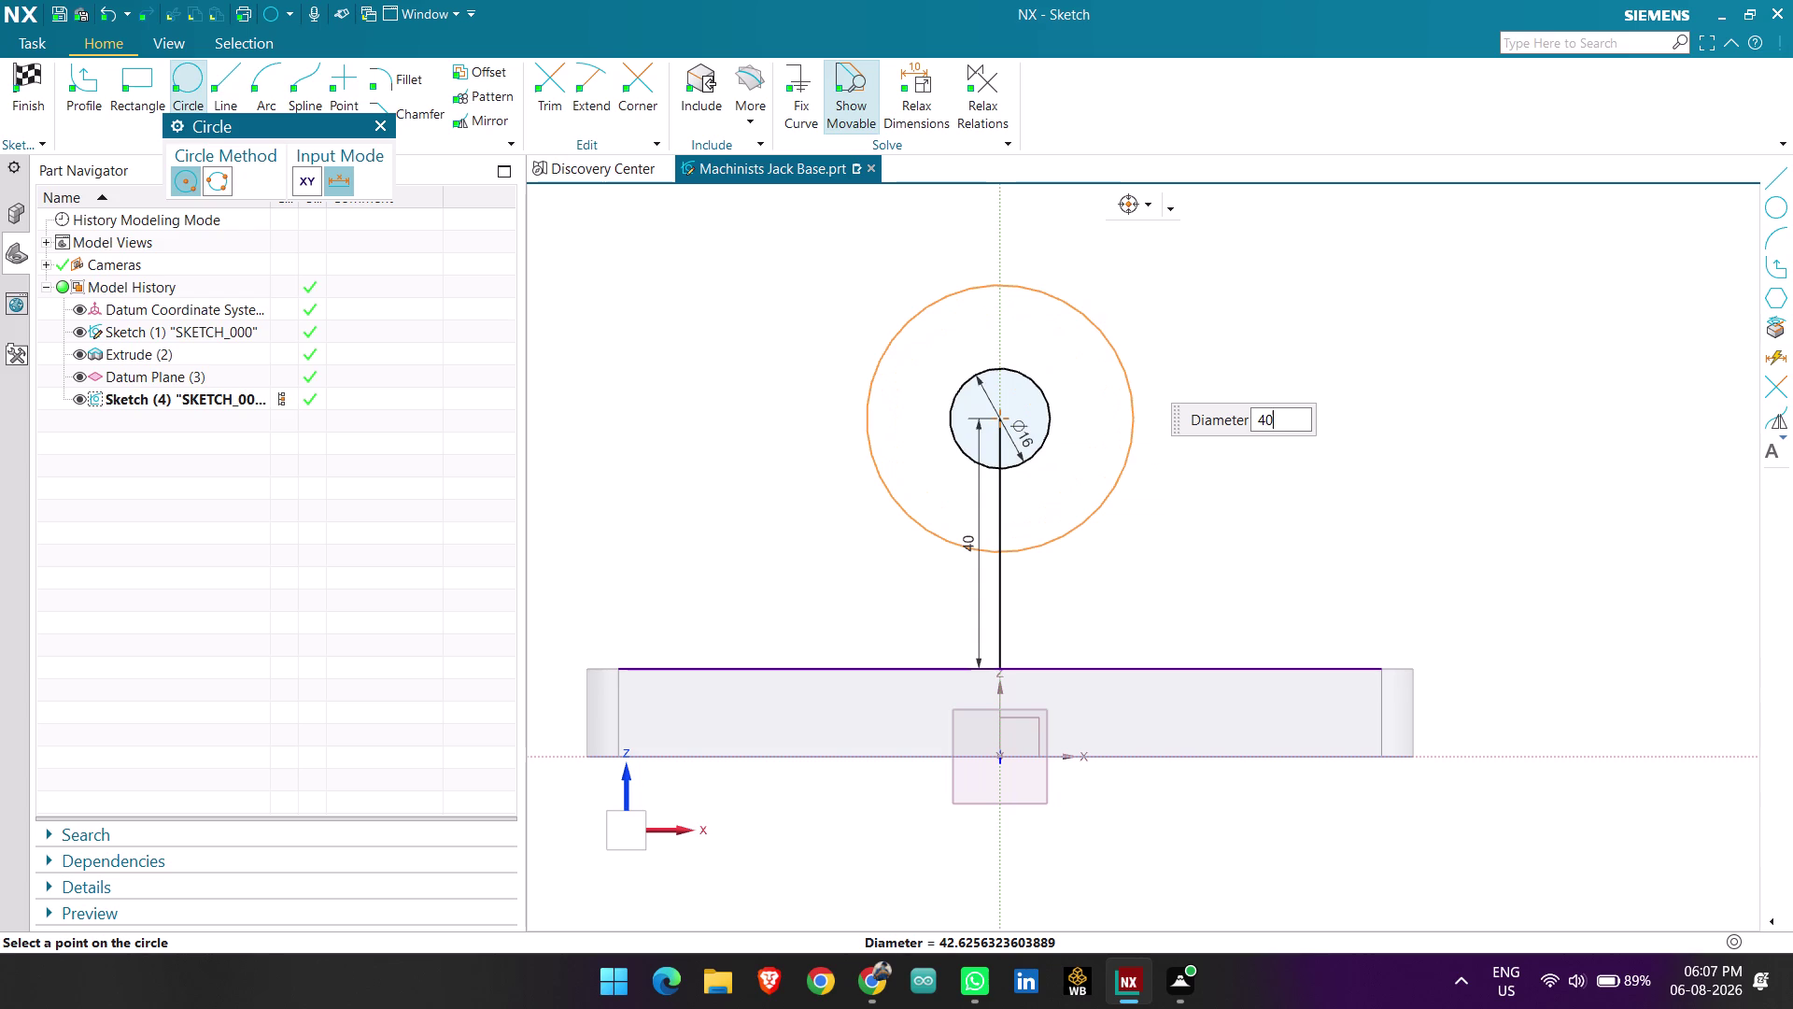
key(Return)
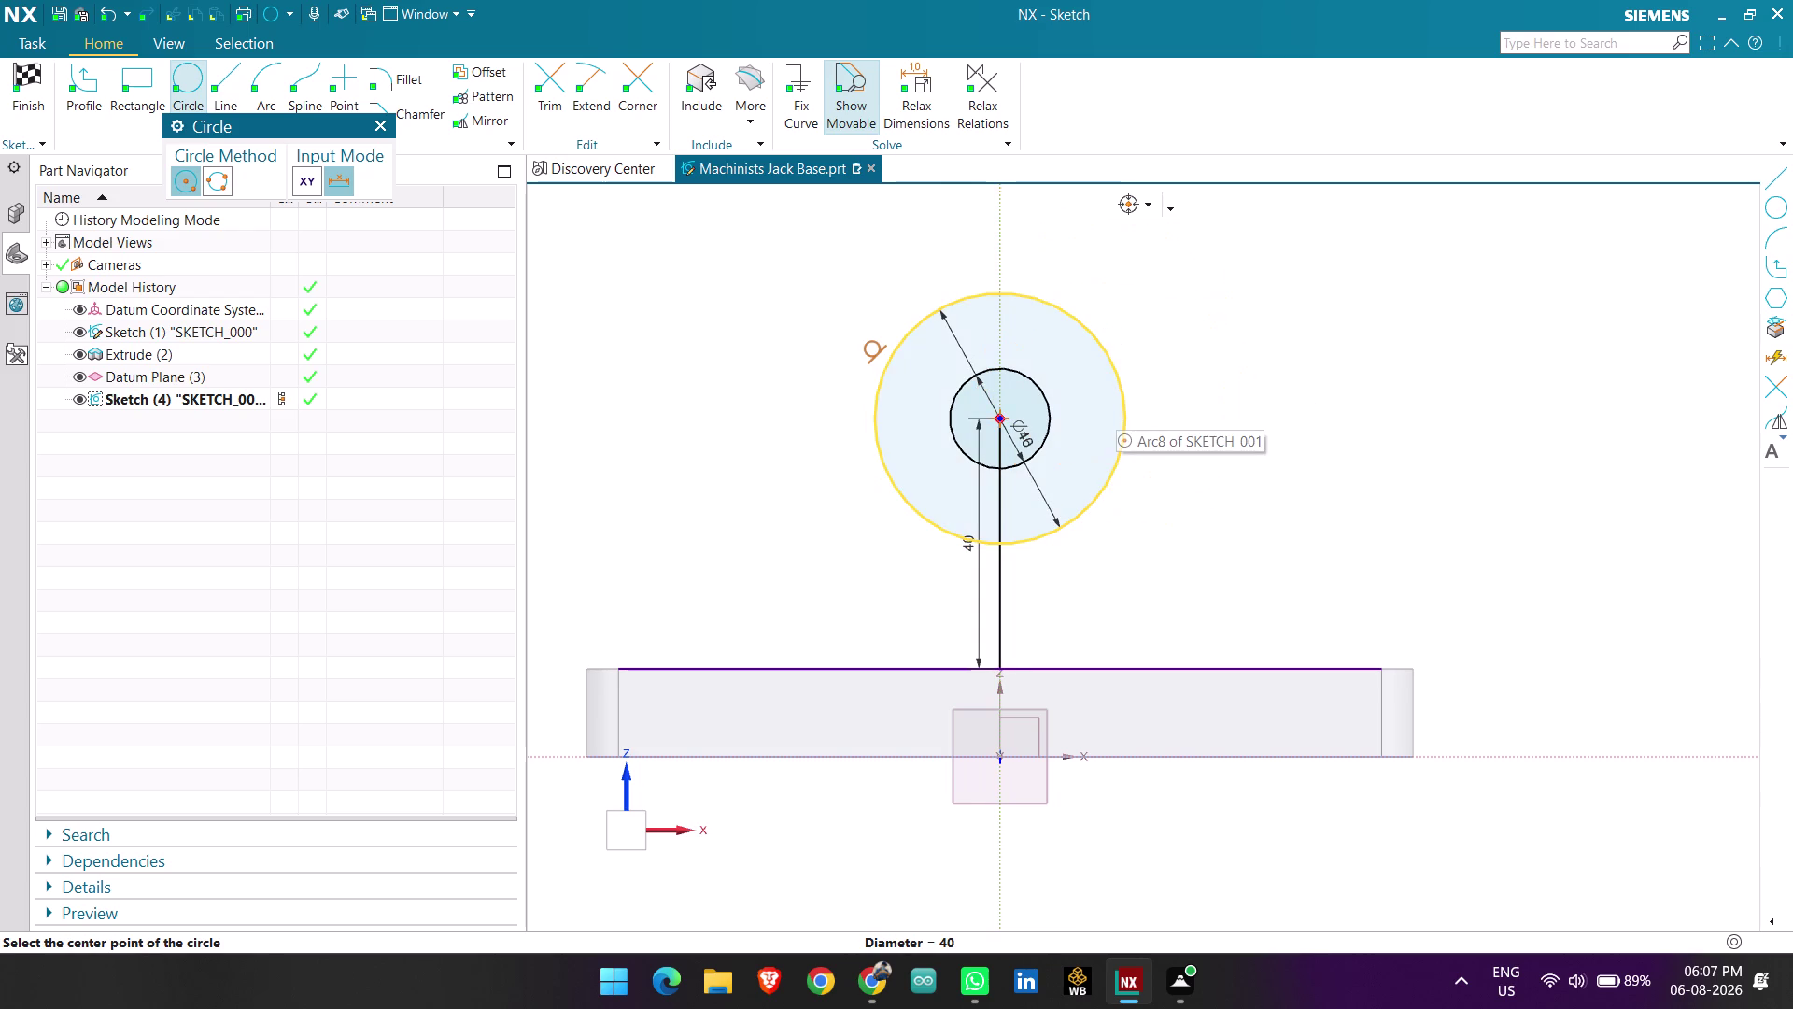
middle_click(1212, 318)
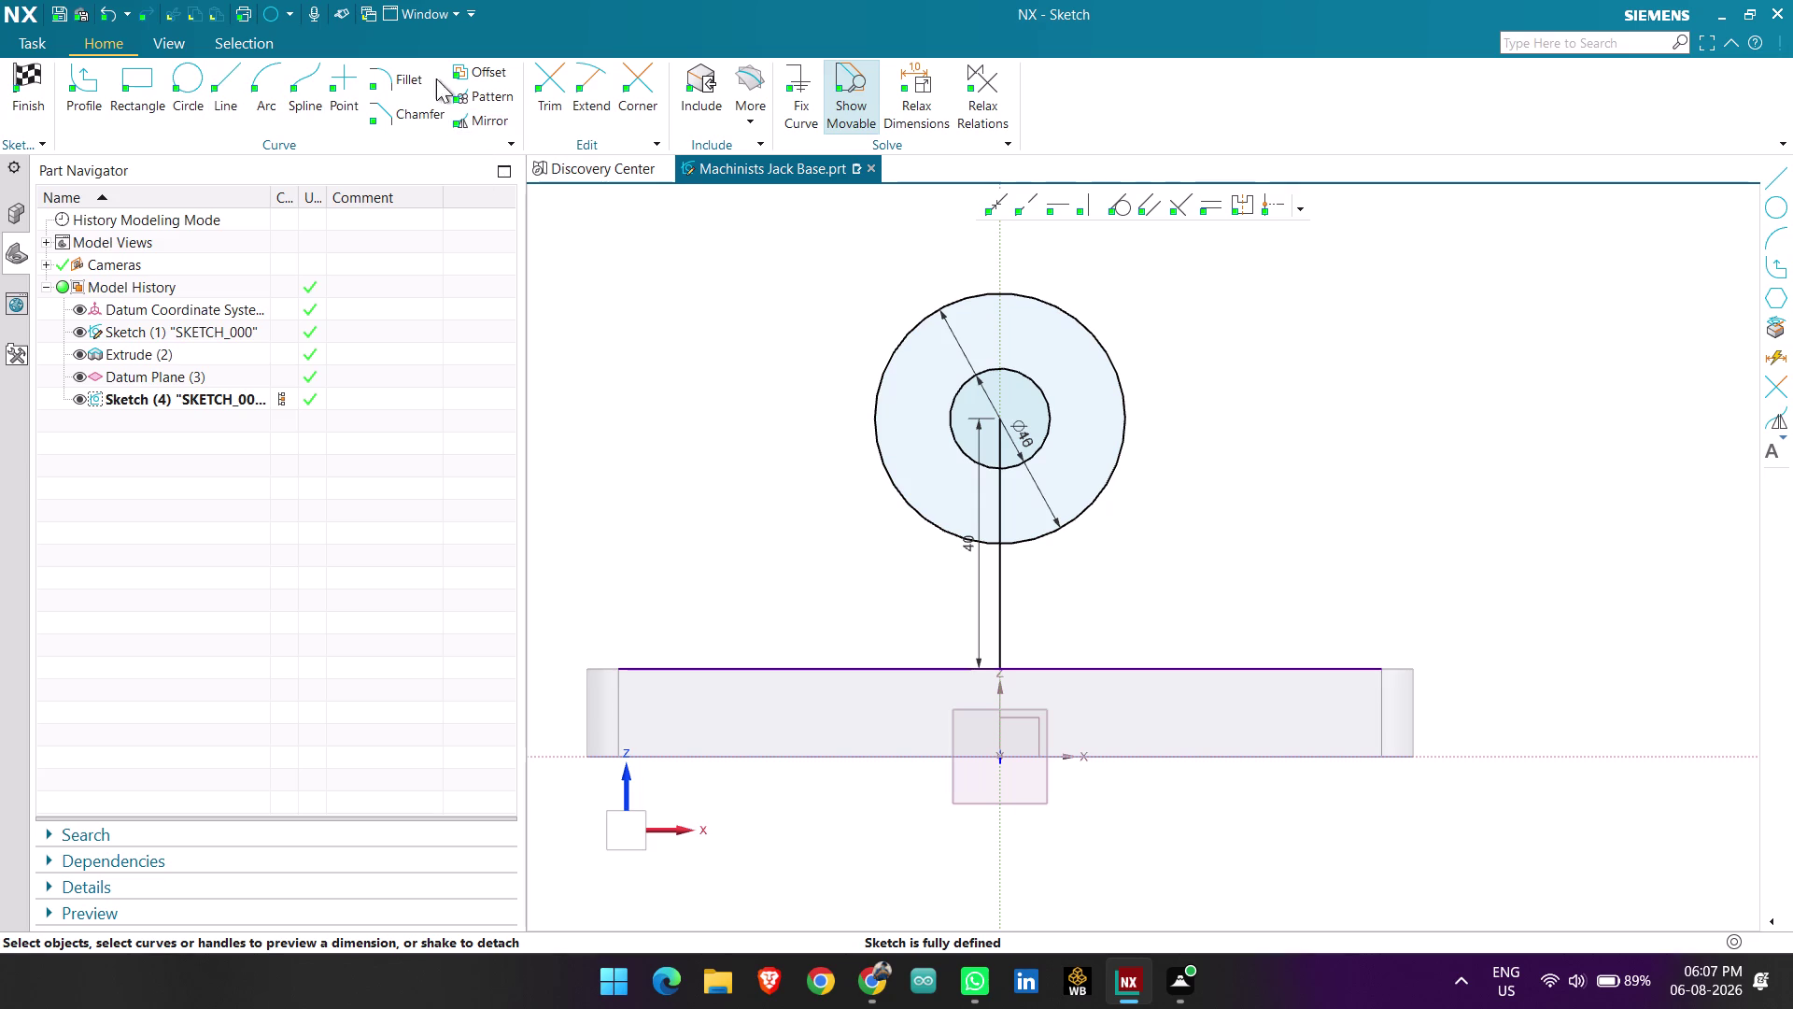
click(235, 68)
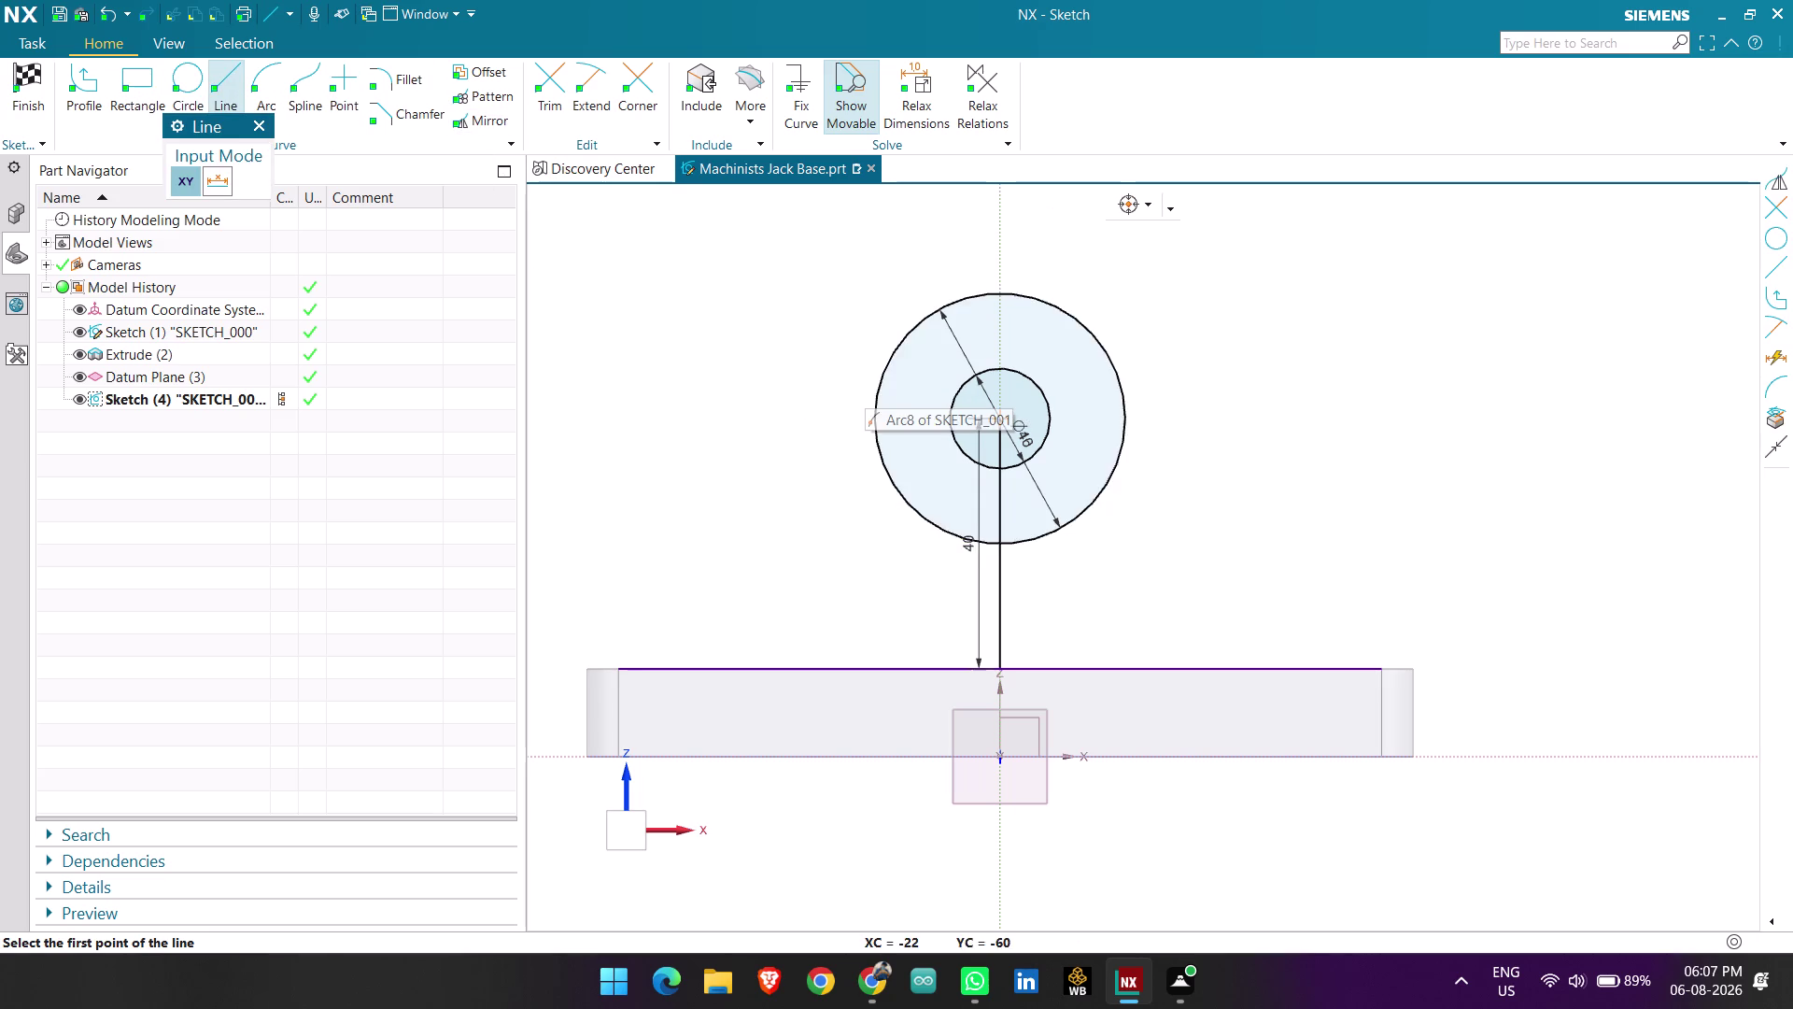
Draw a slanted line from the Ø40 circle's left side to below the plate's left side.
click(882, 382)
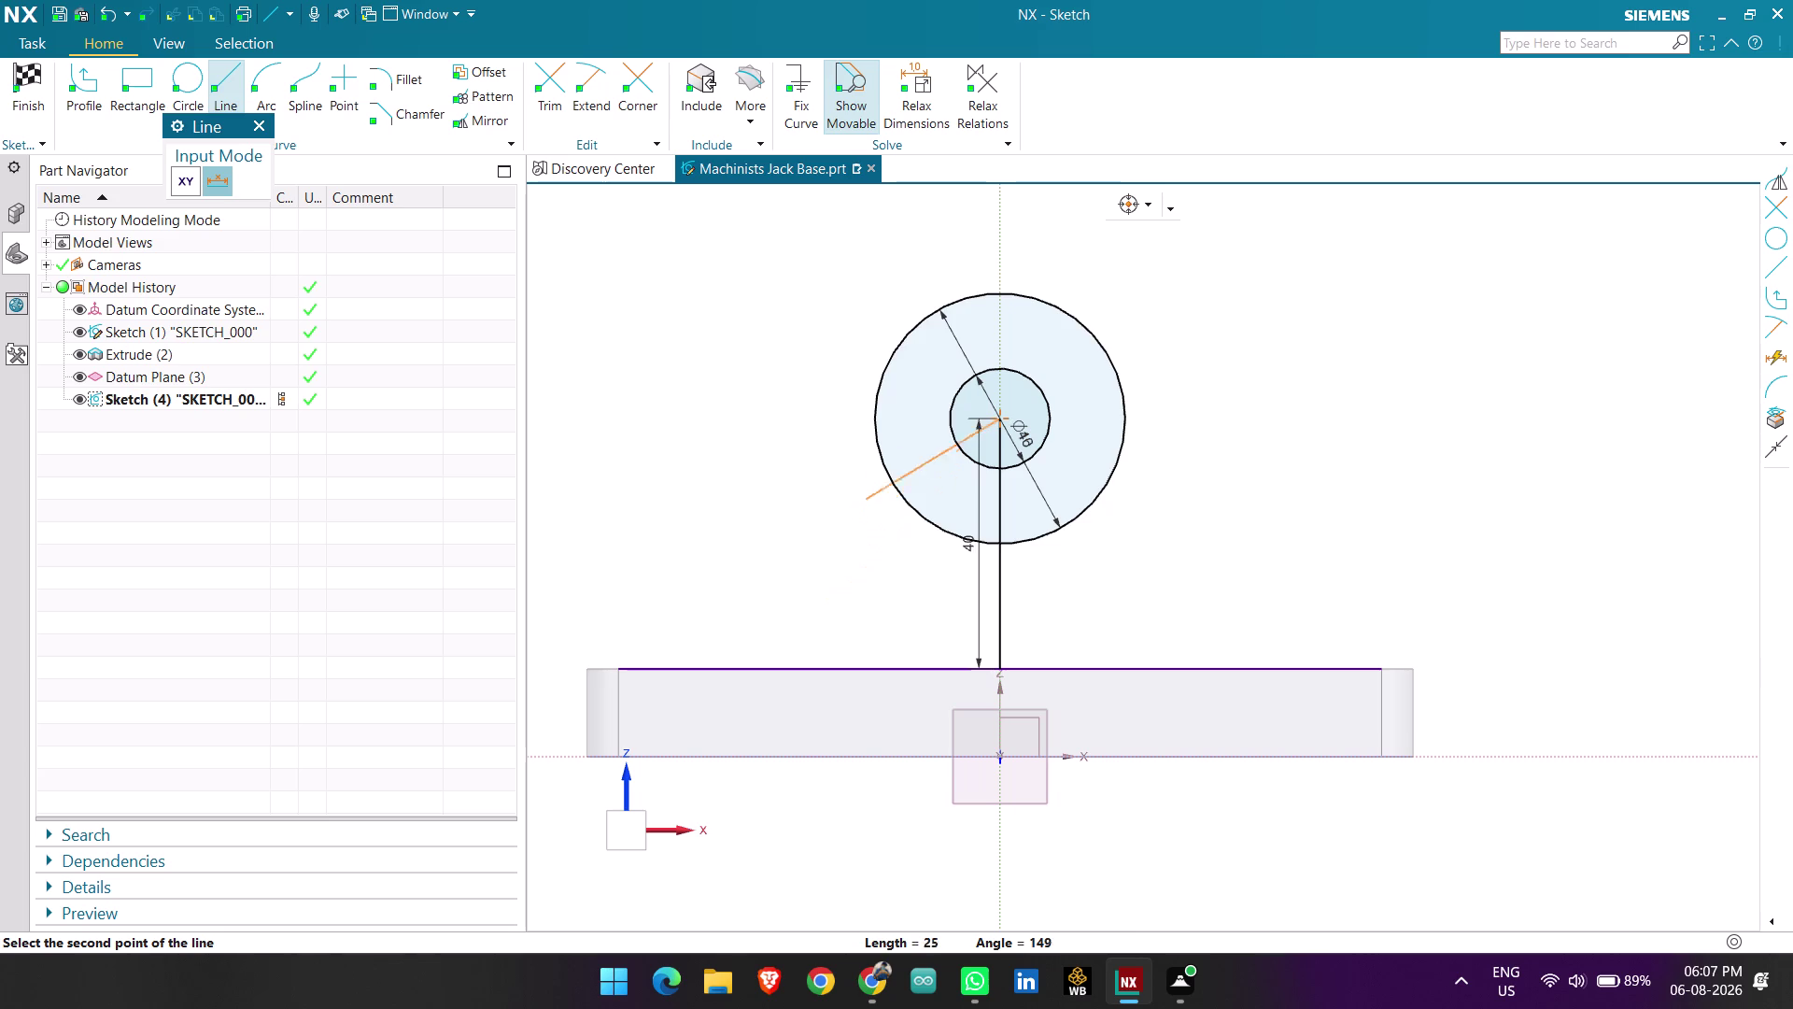
key(Escape)
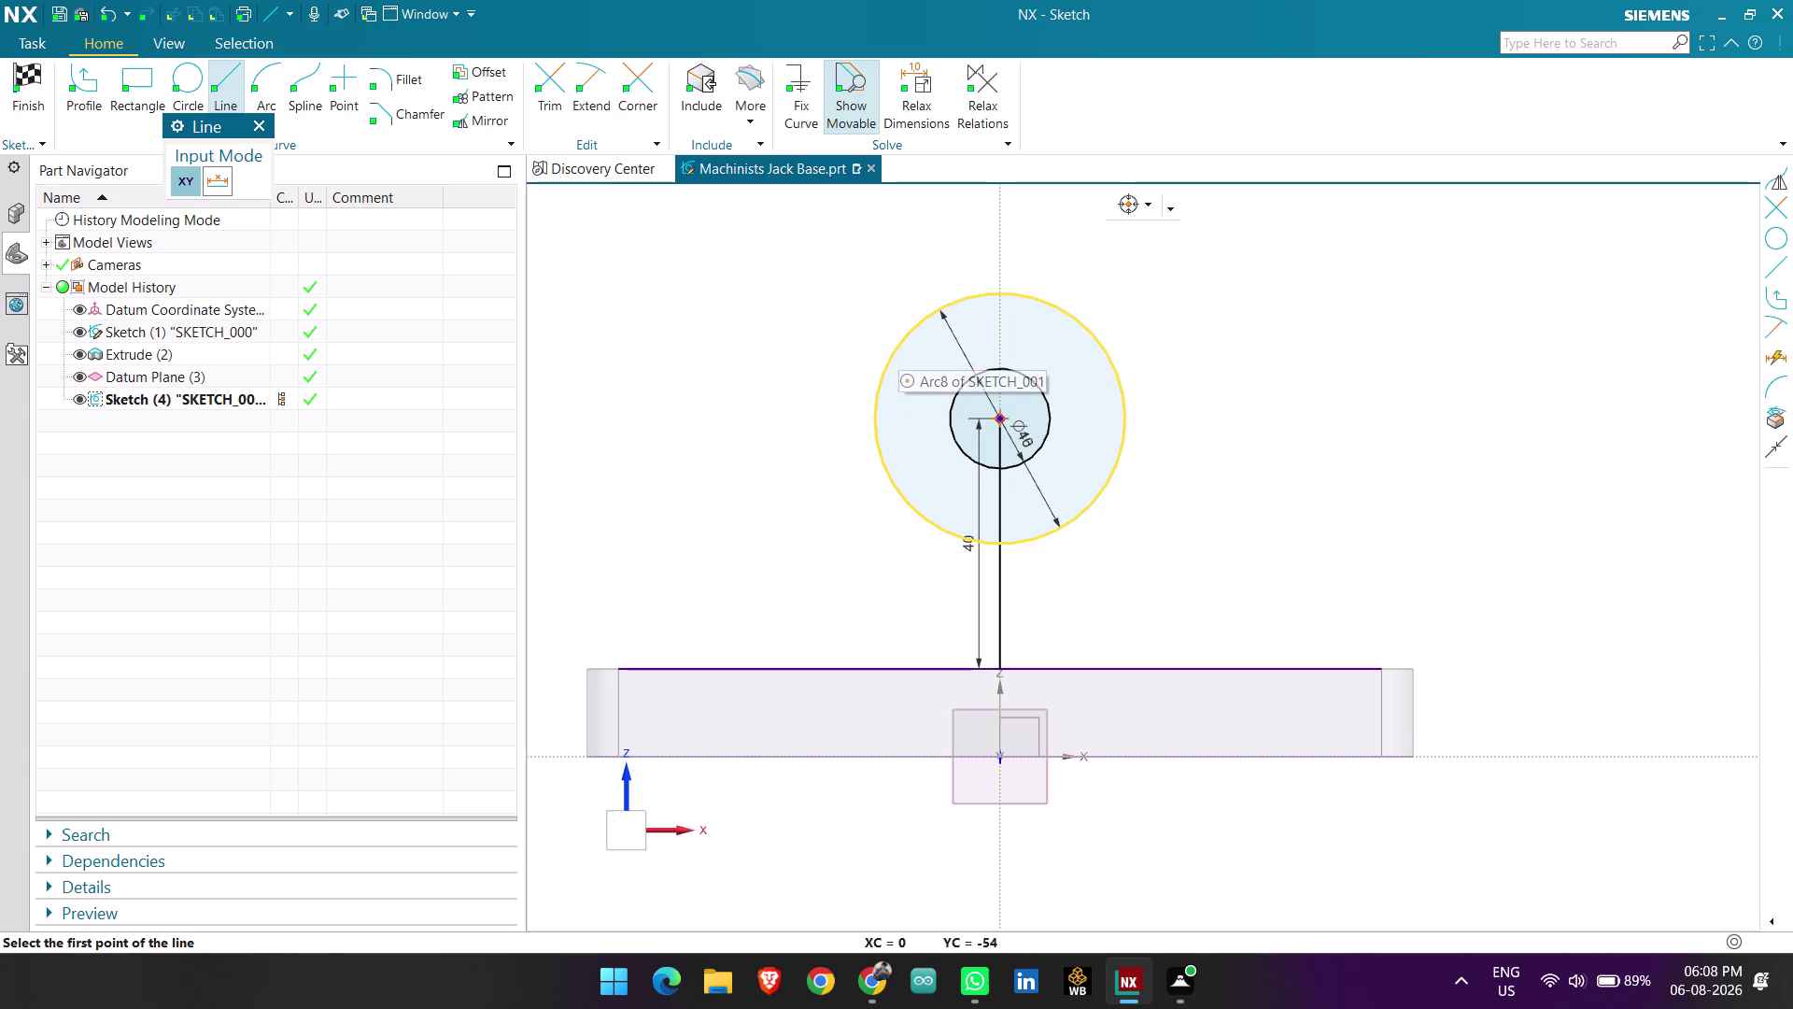
click(898, 343)
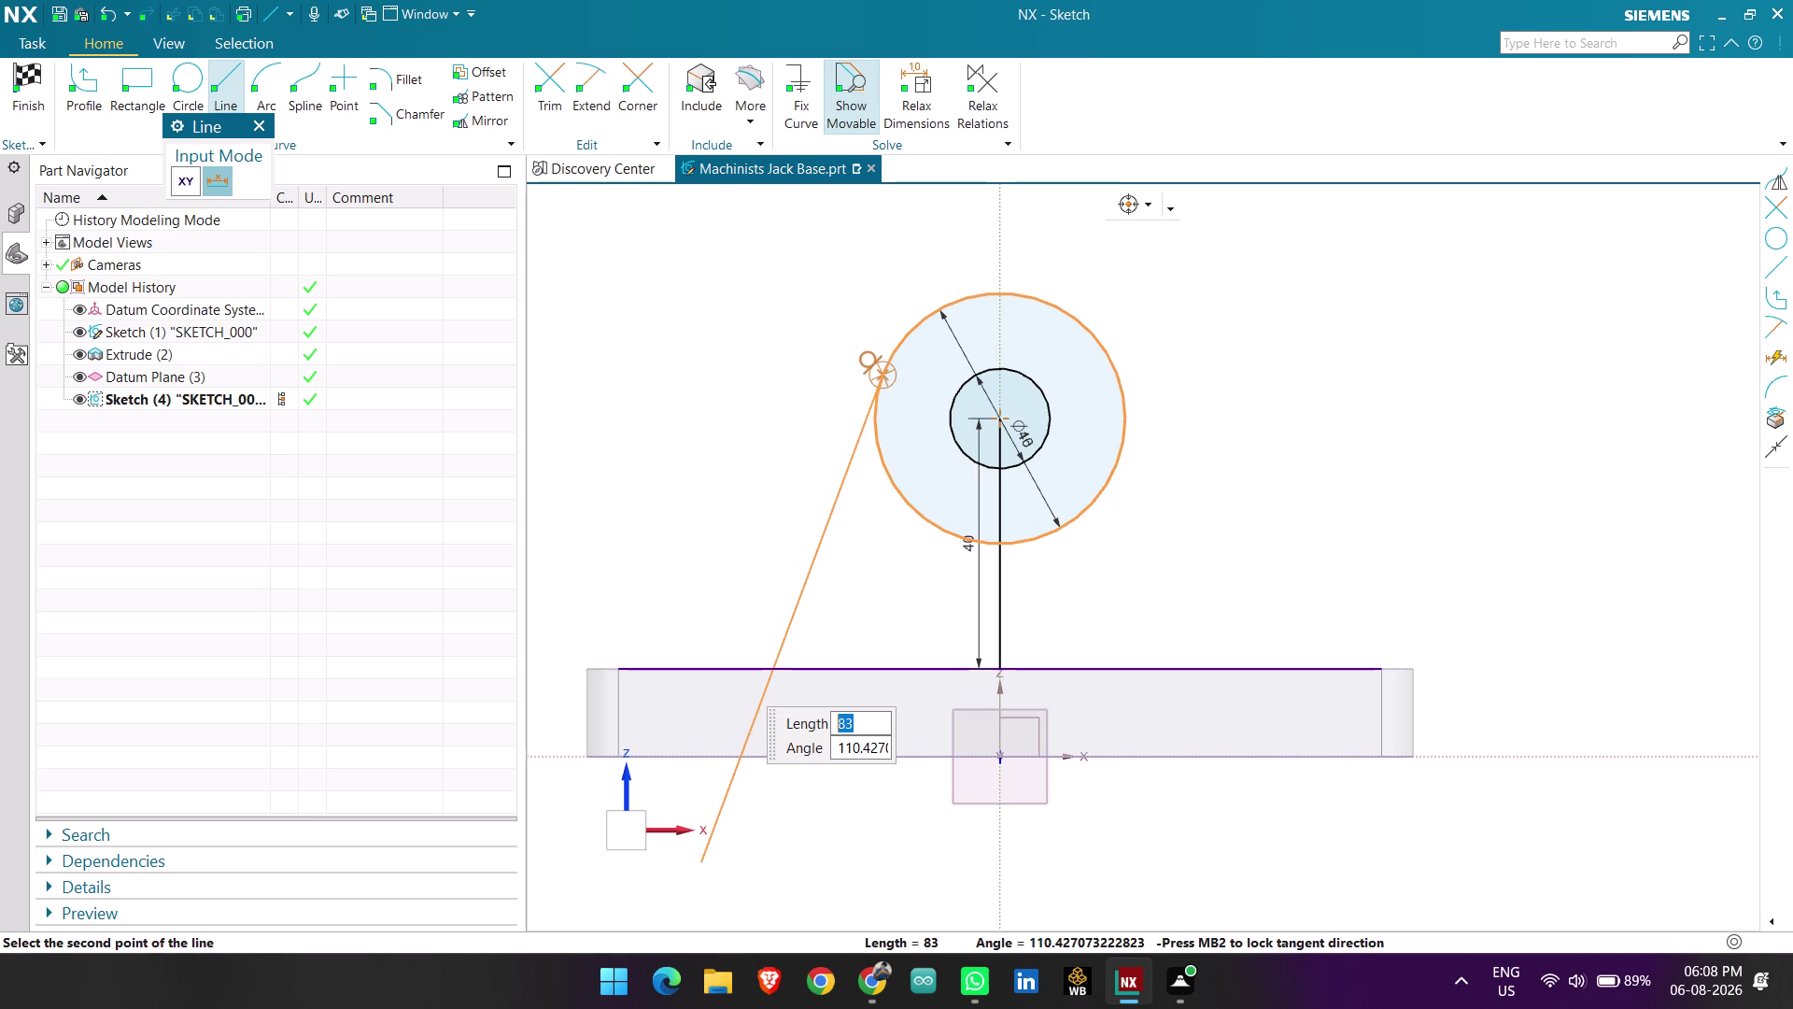
click(701, 862)
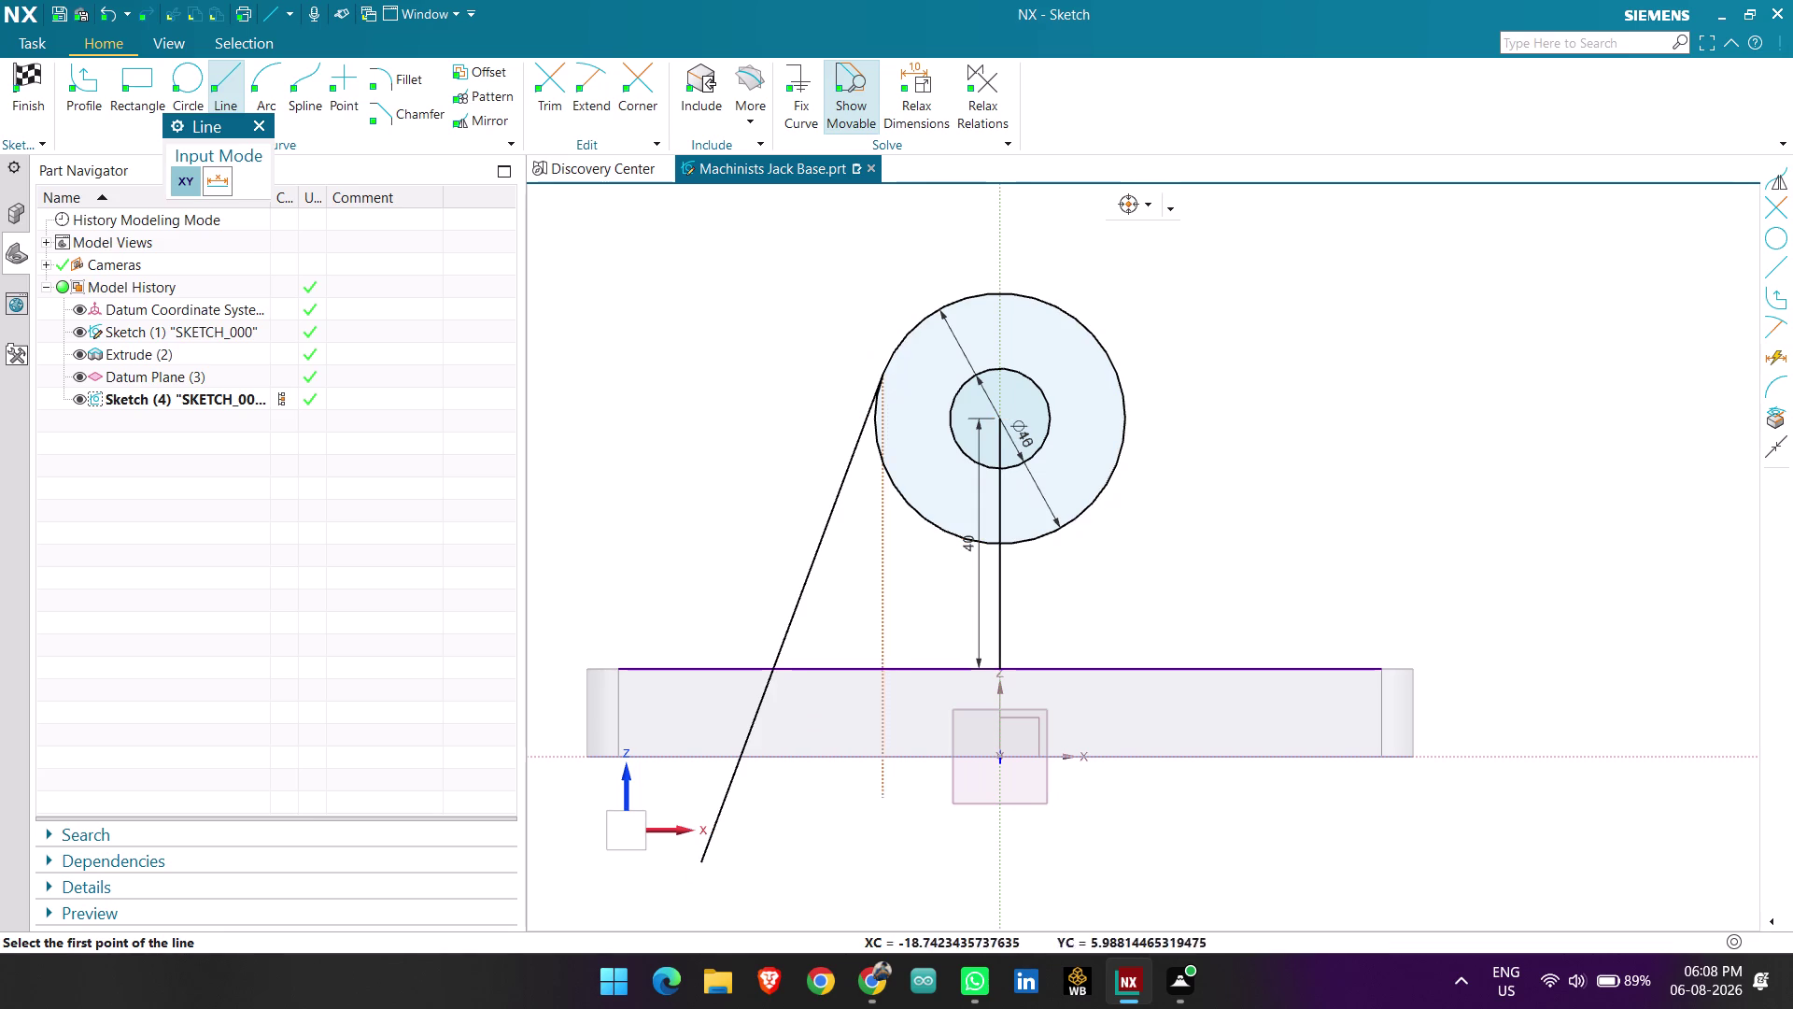
key(Escape)
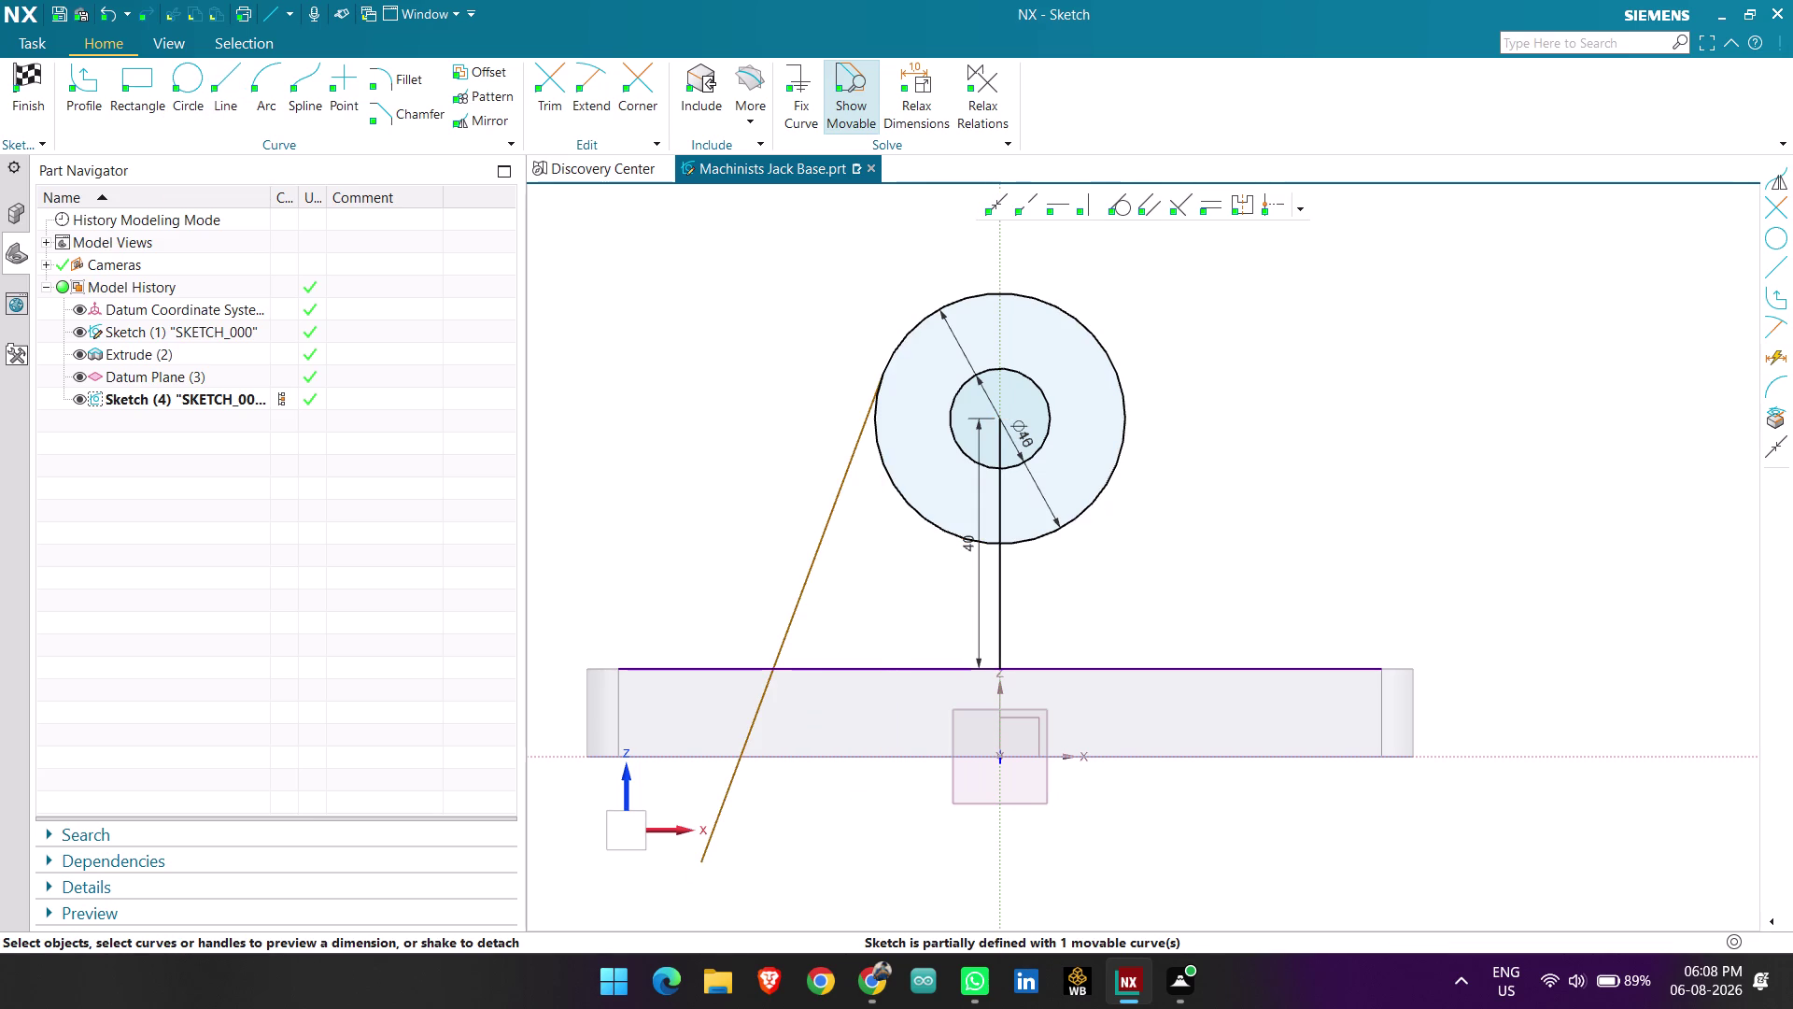
Select the slanted line as the curve to mirror.
click(815, 585)
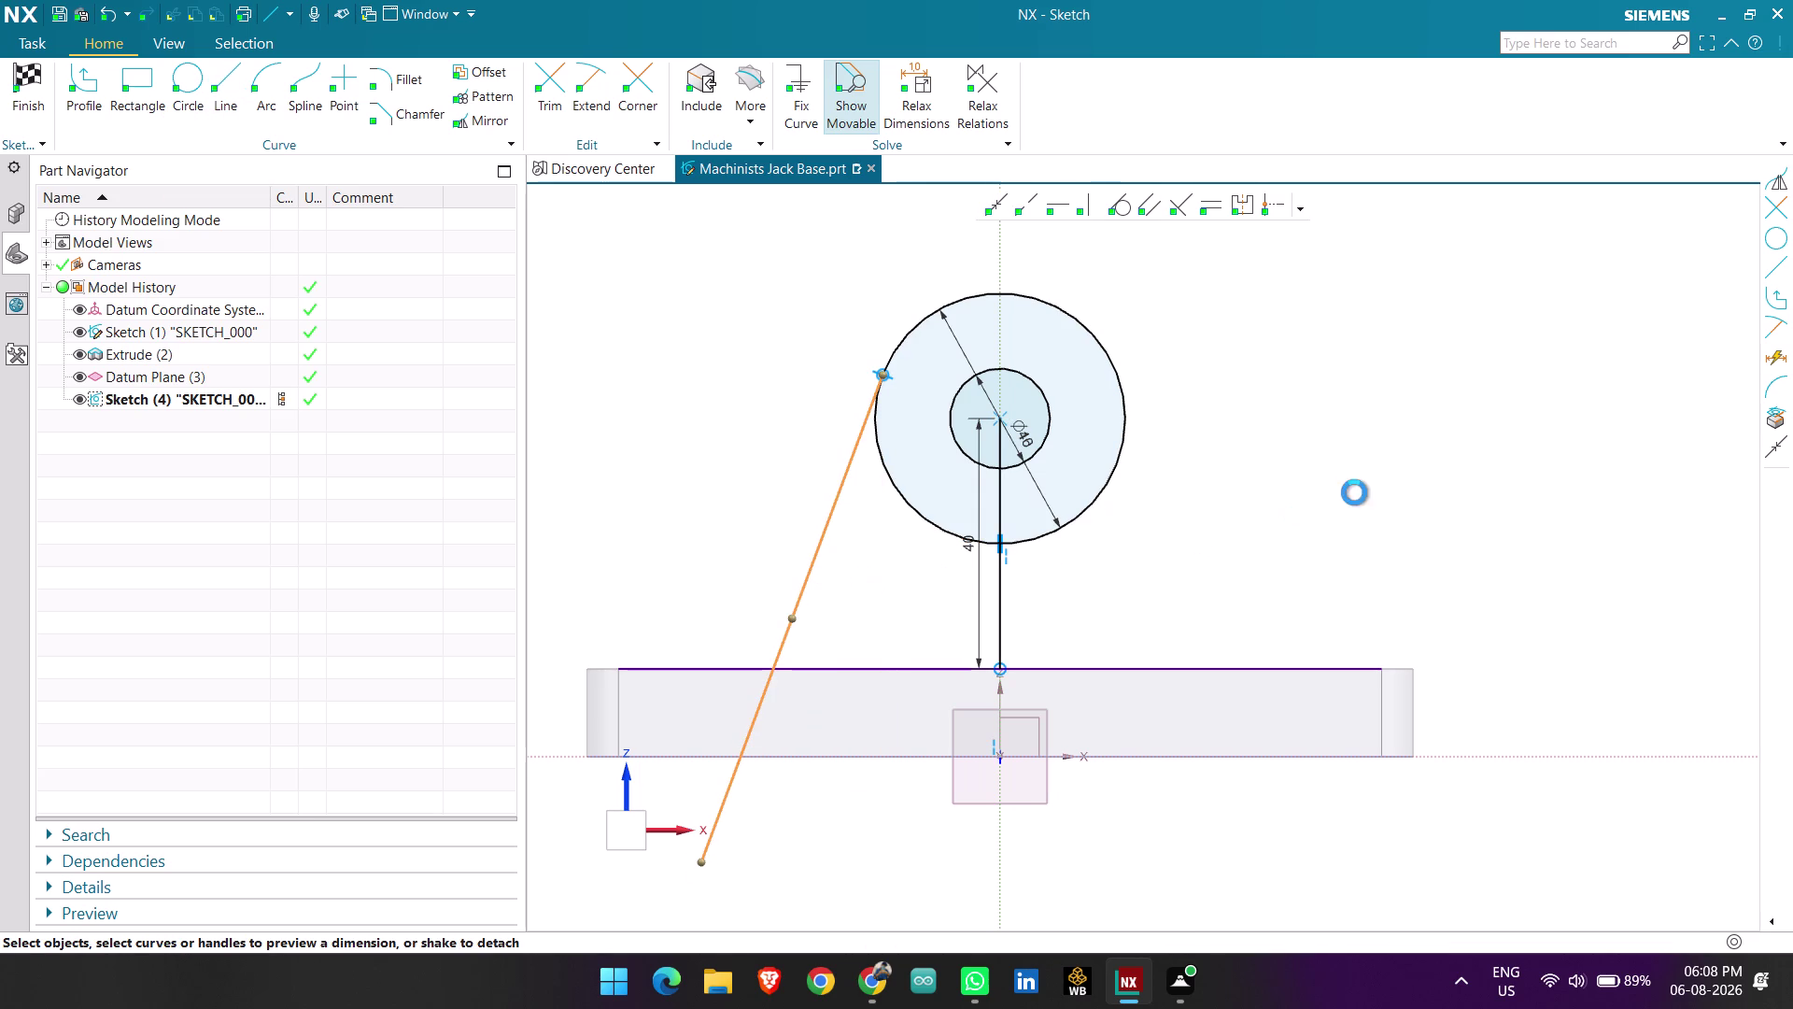
click(1361, 456)
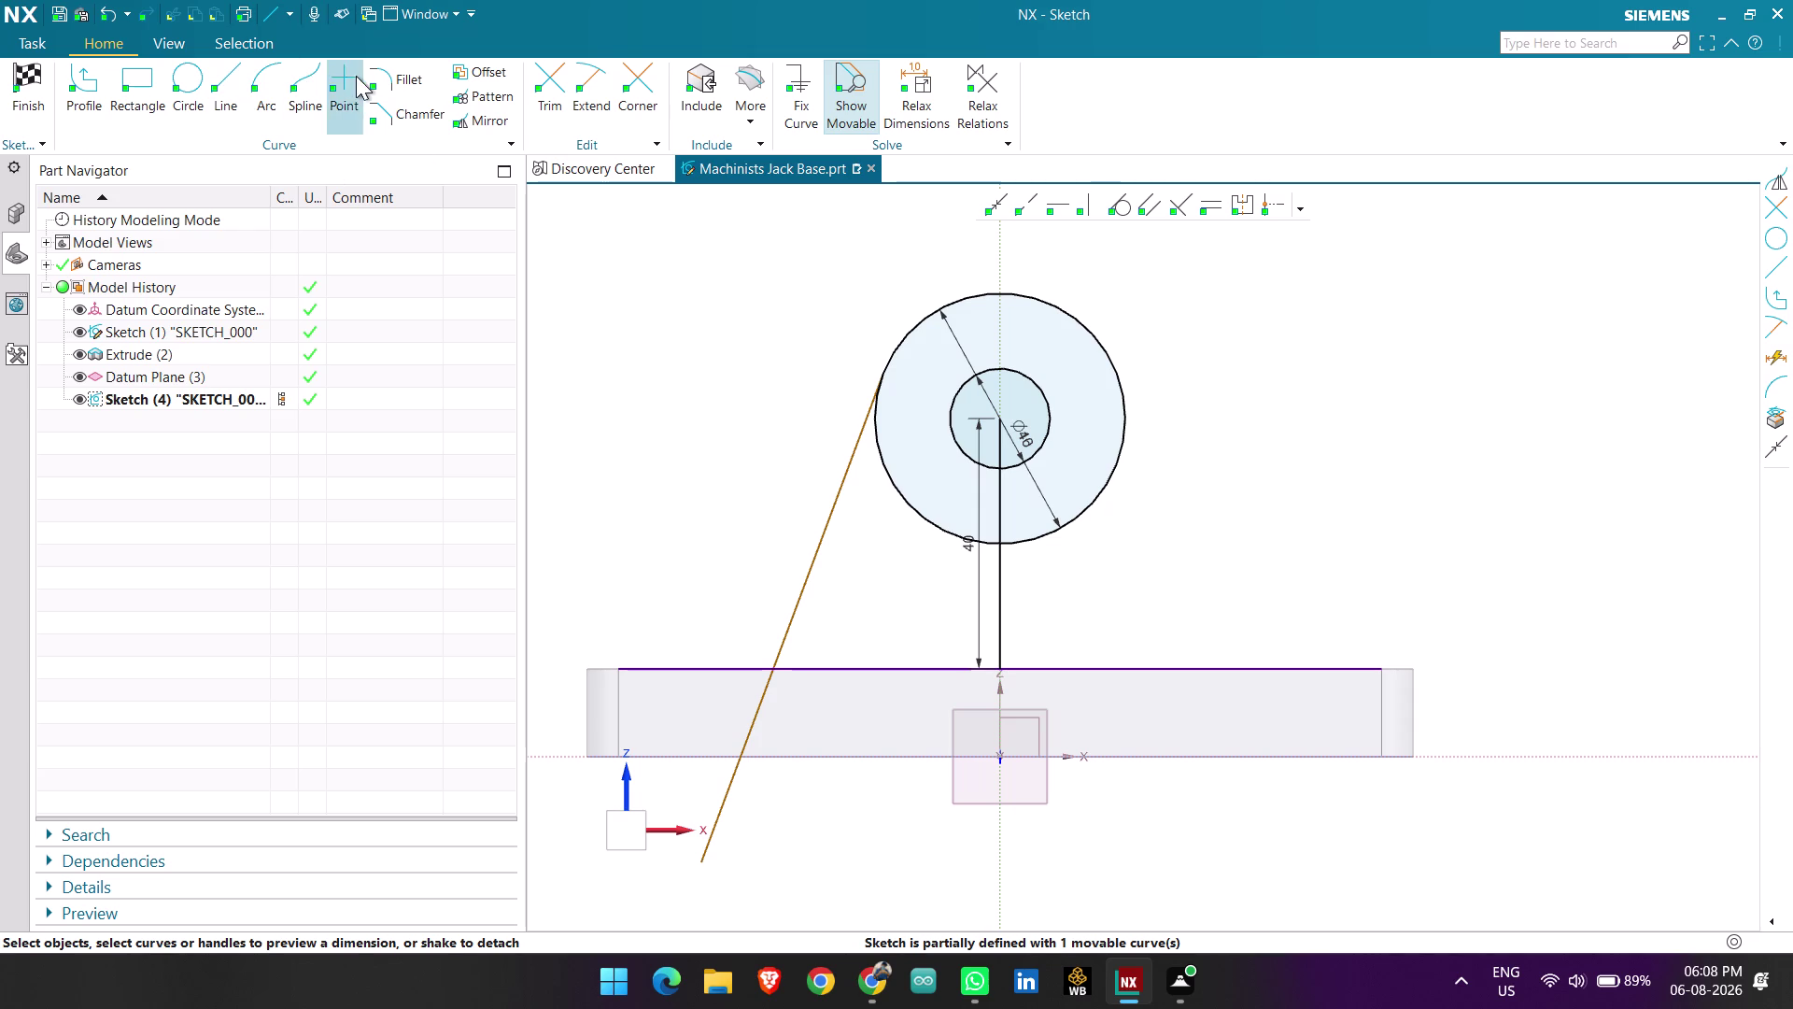
click(480, 120)
click(837, 502)
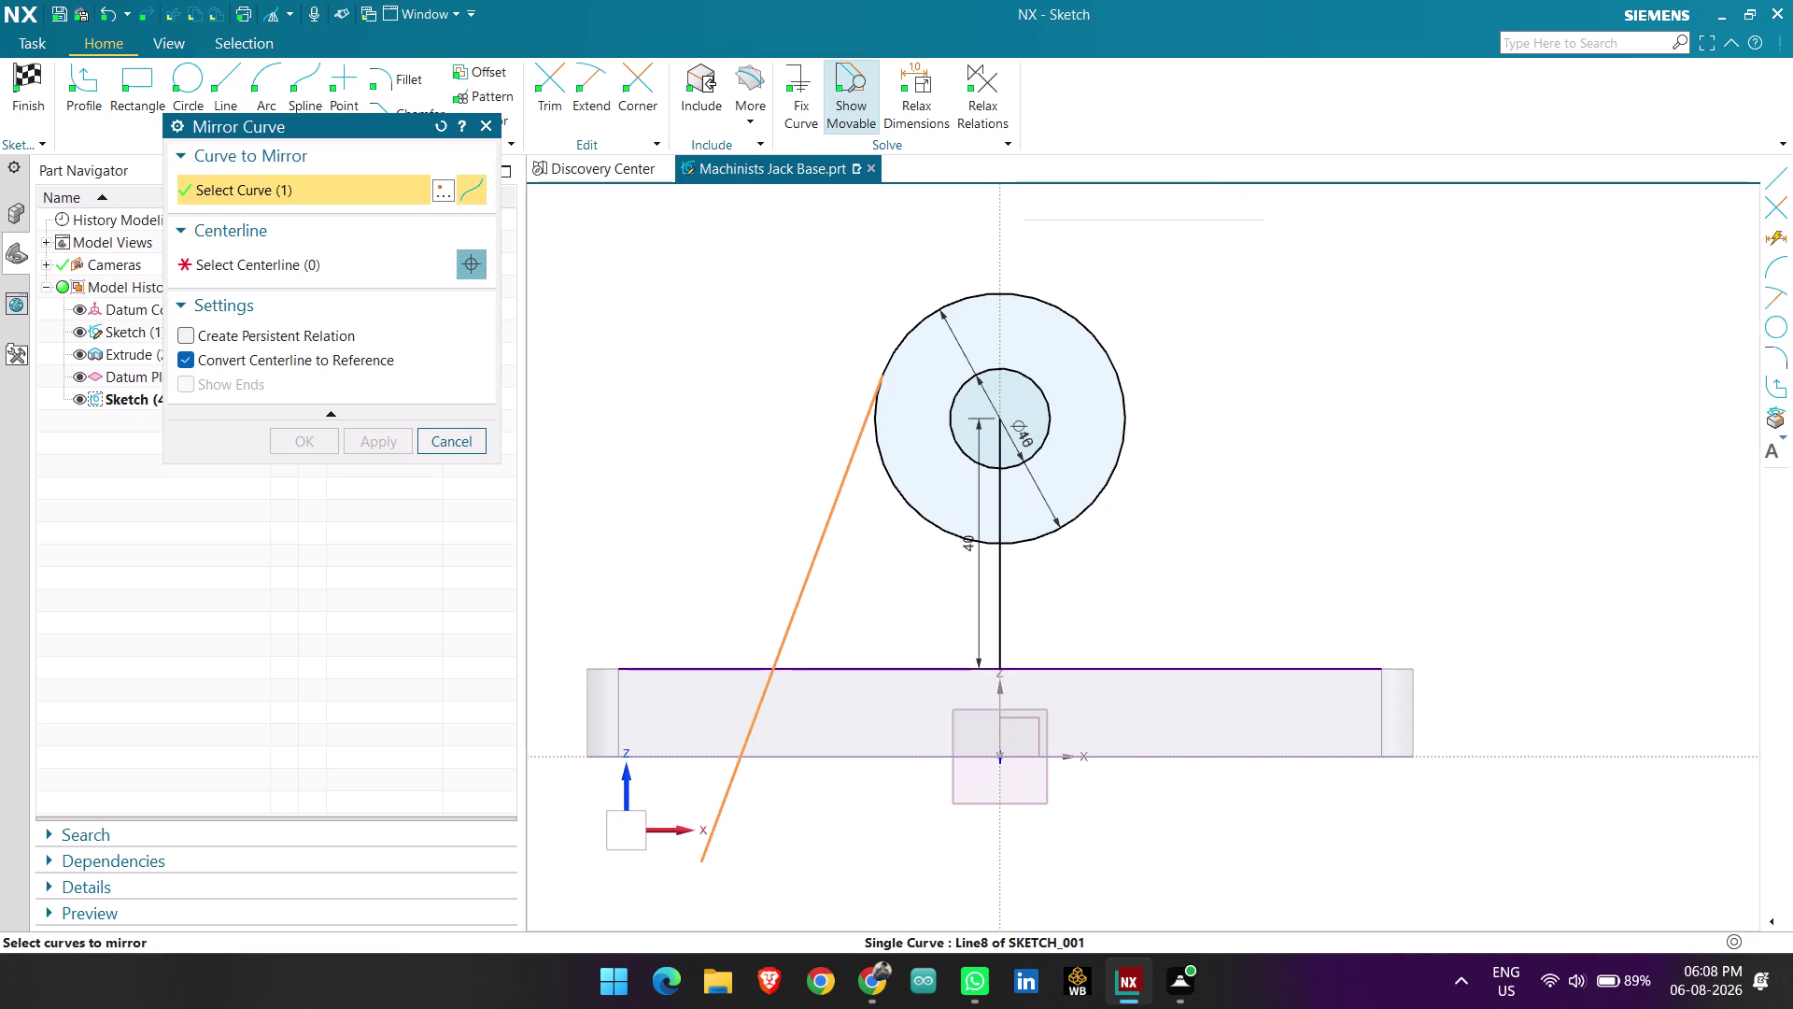
Mirror the slanted line across the vertical sketch axis.
click(356, 251)
click(997, 237)
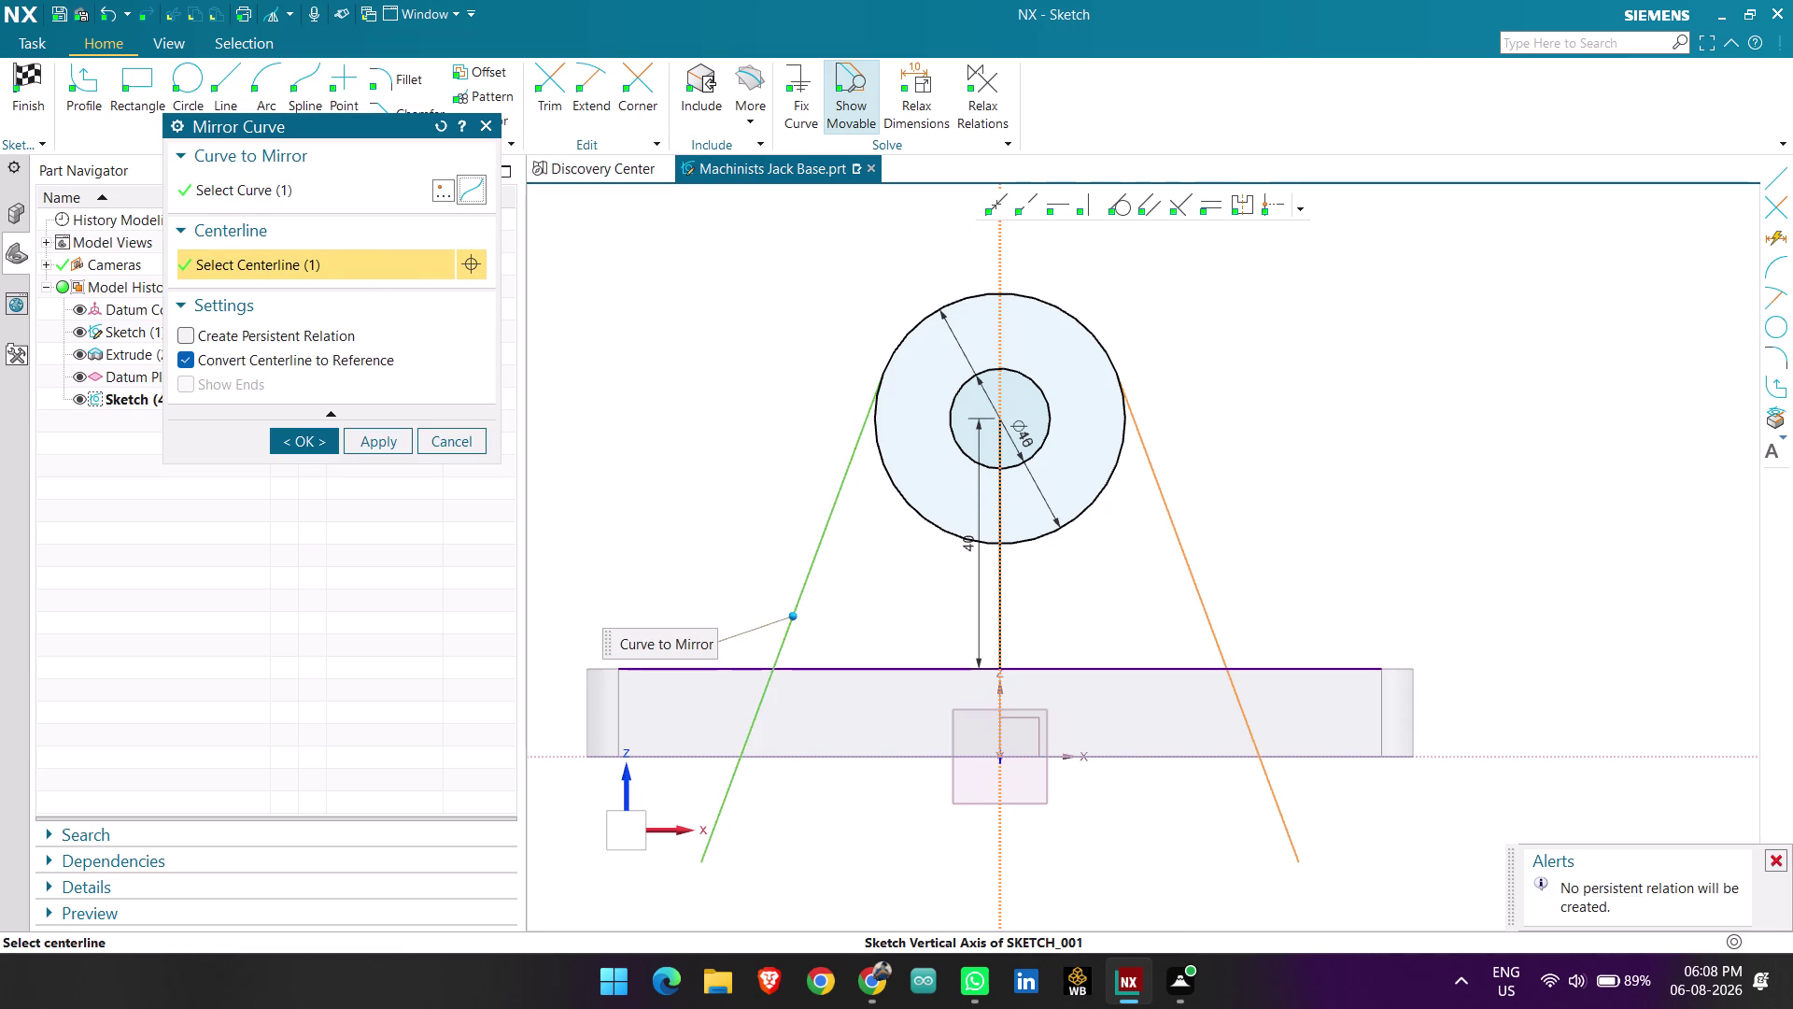
click(299, 427)
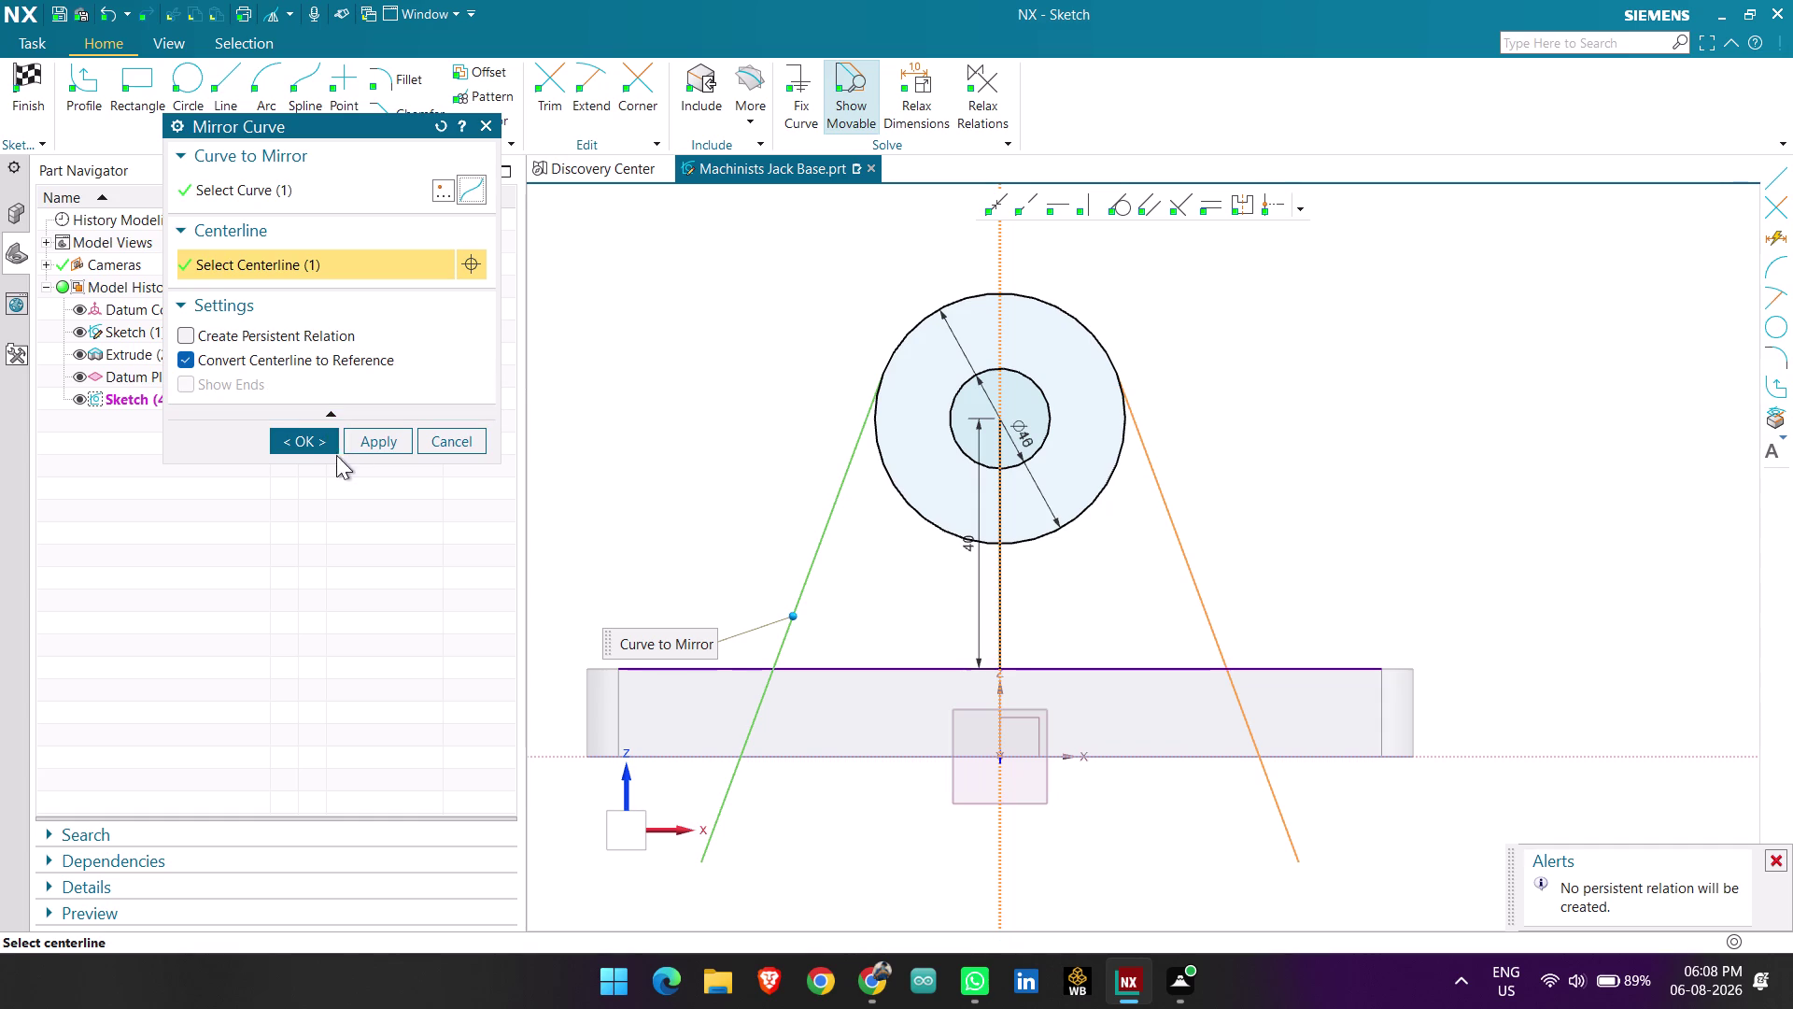
click(301, 432)
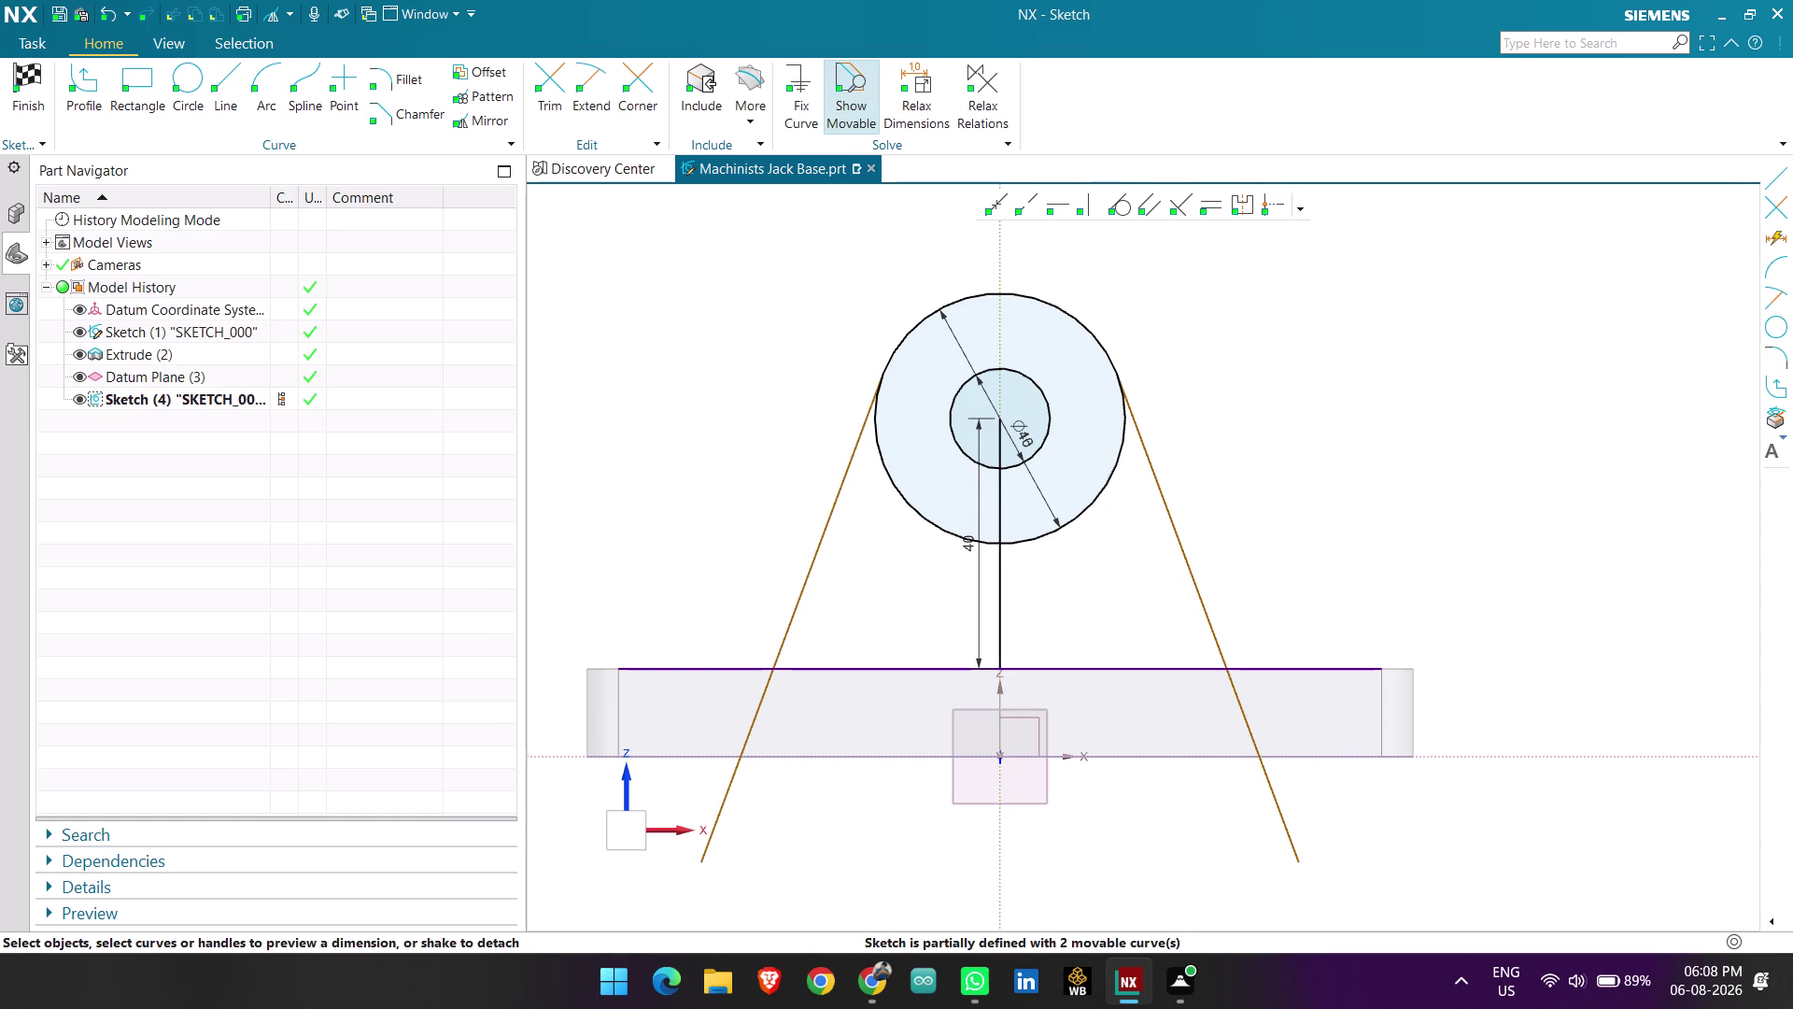
scroll(down, 3)
scroll(up, 3)
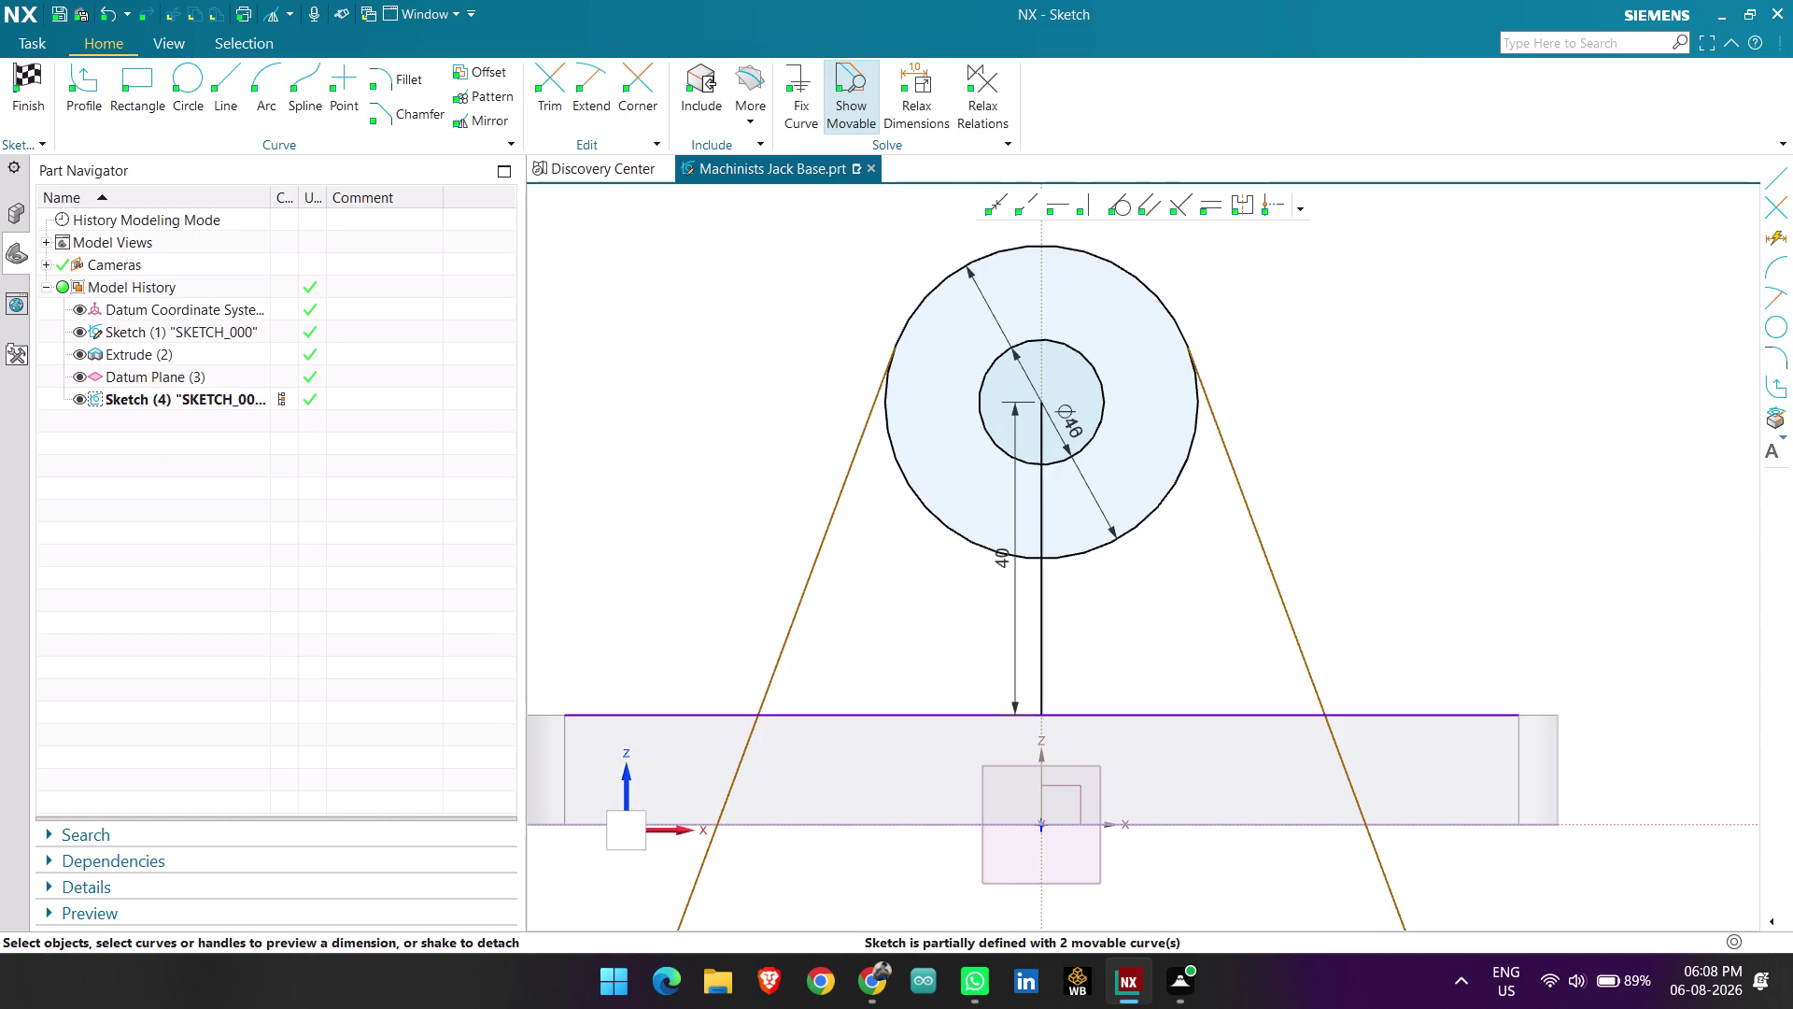
click(561, 83)
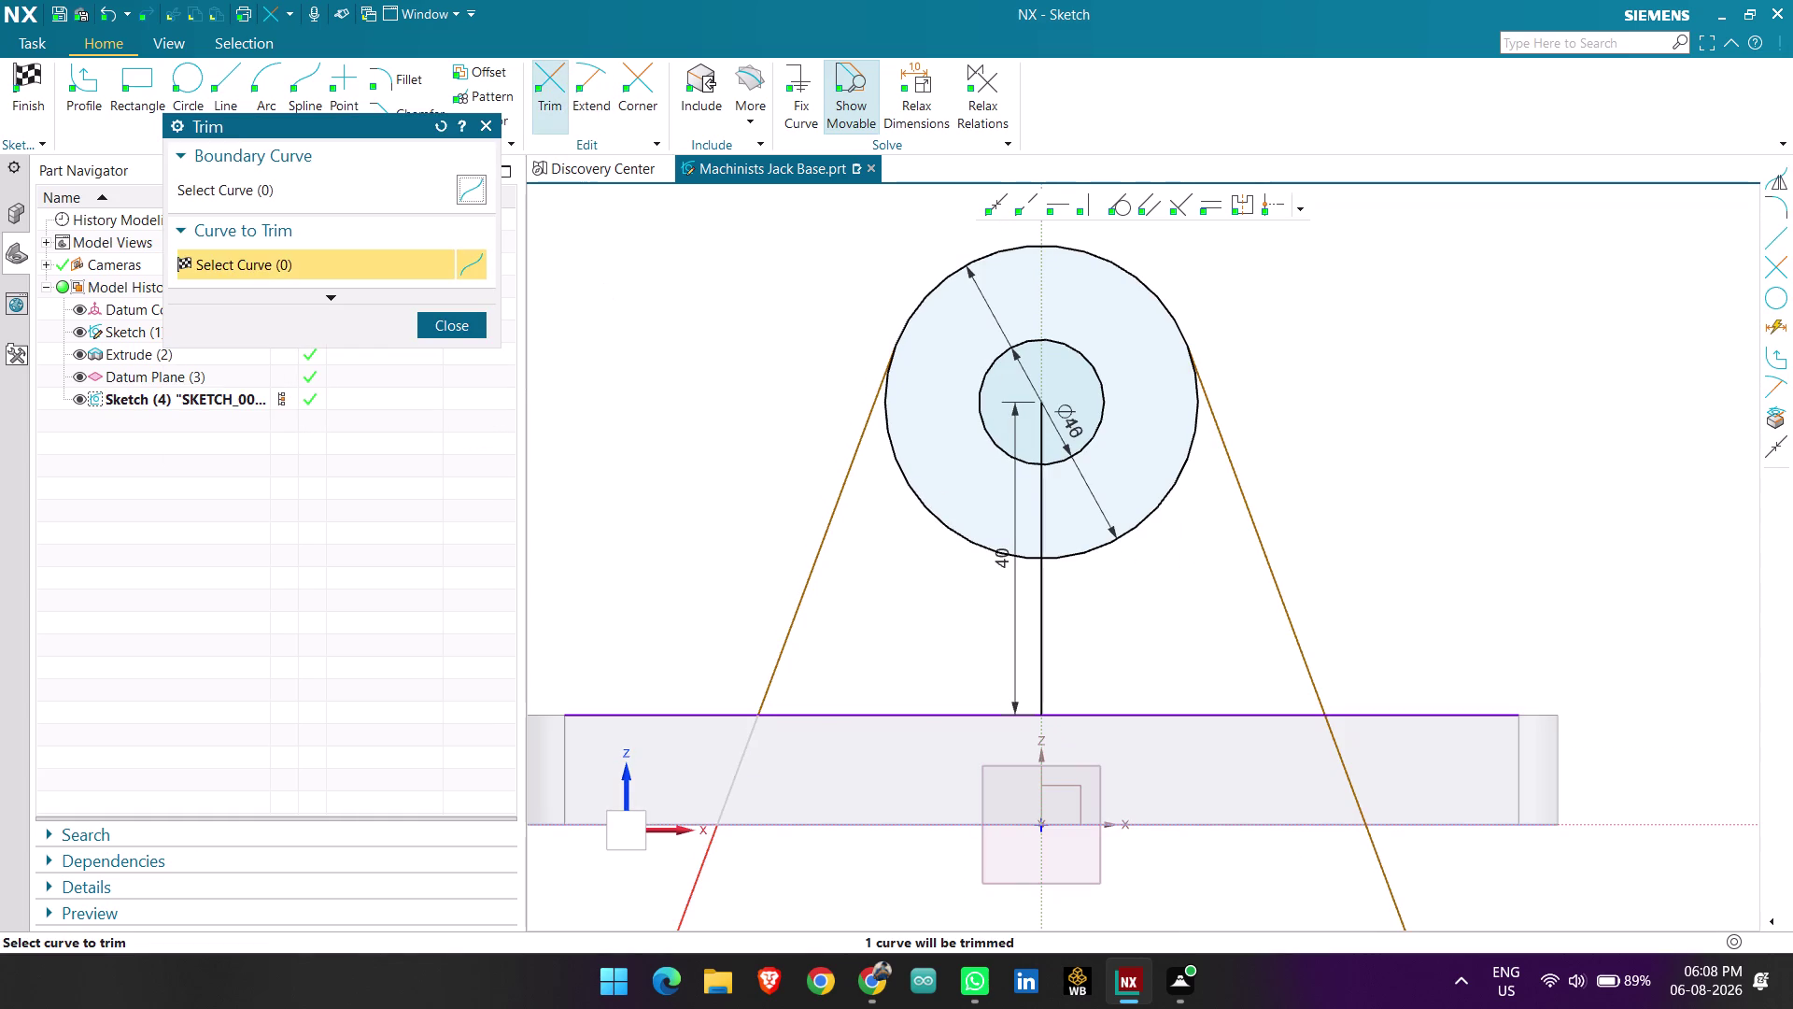
Trim the left and right slanted lines' overhangs below the plate's top edge.
click(729, 802)
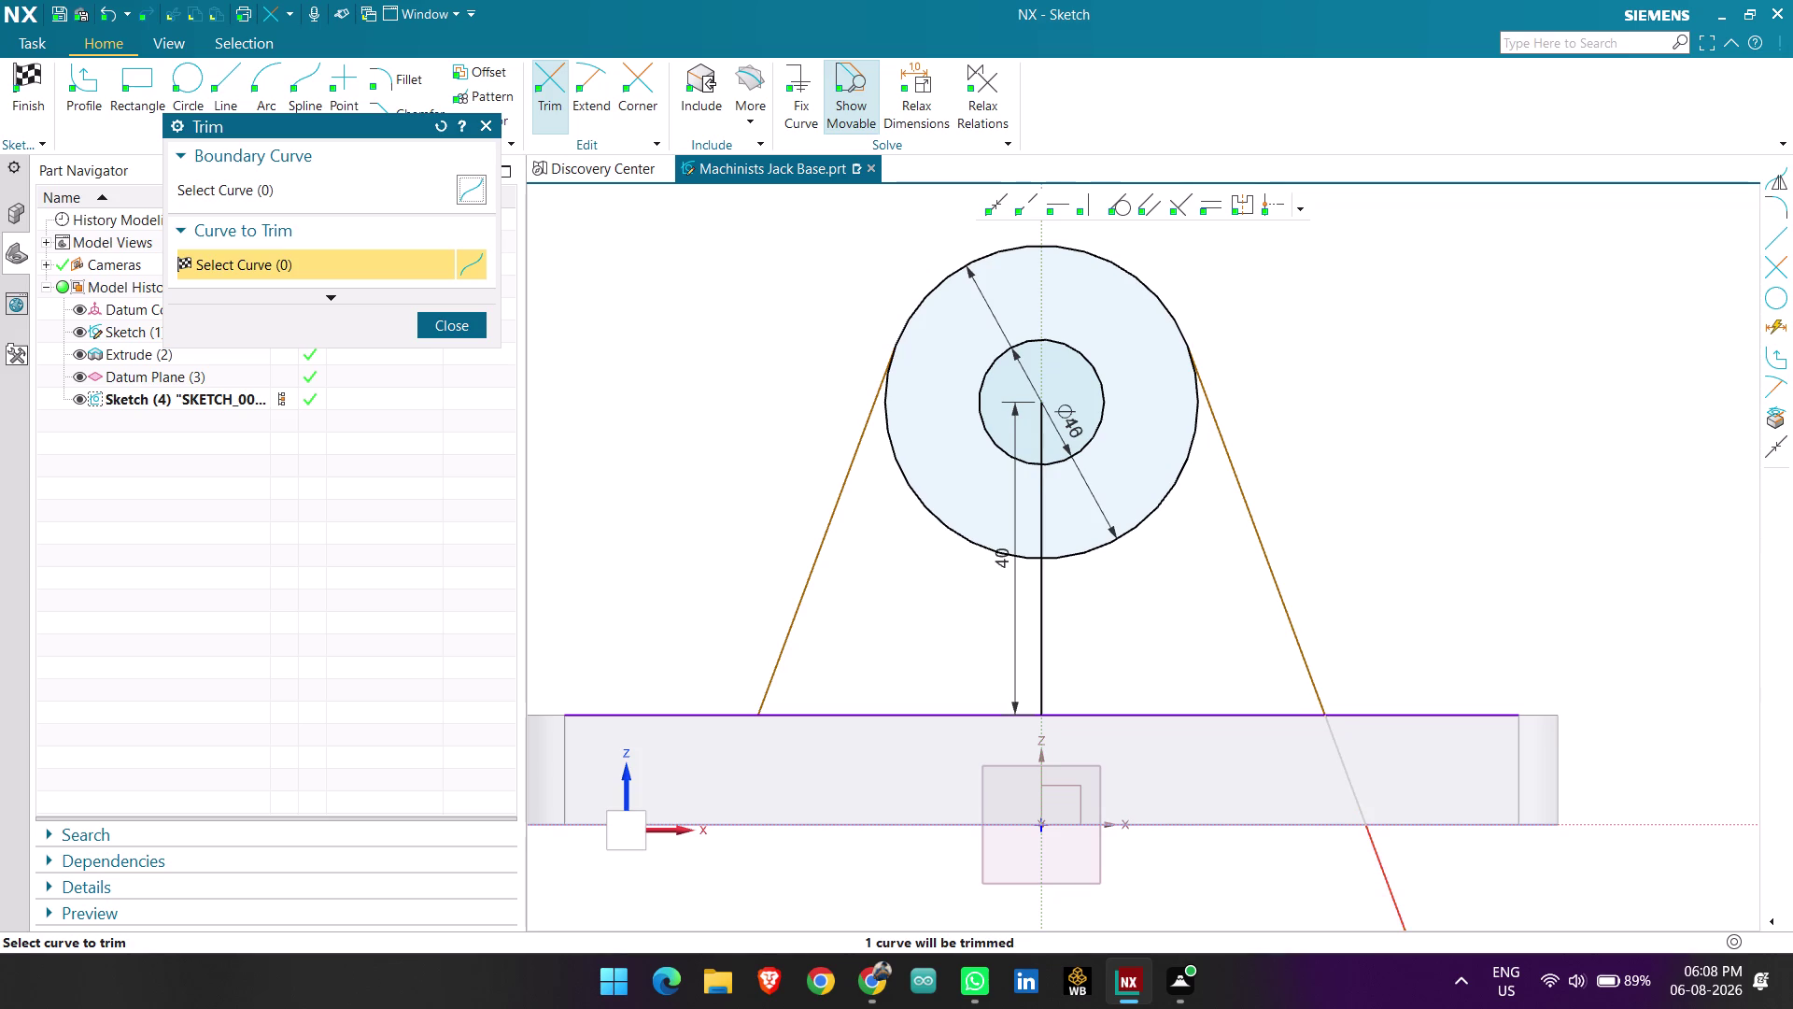
click(1343, 768)
click(459, 321)
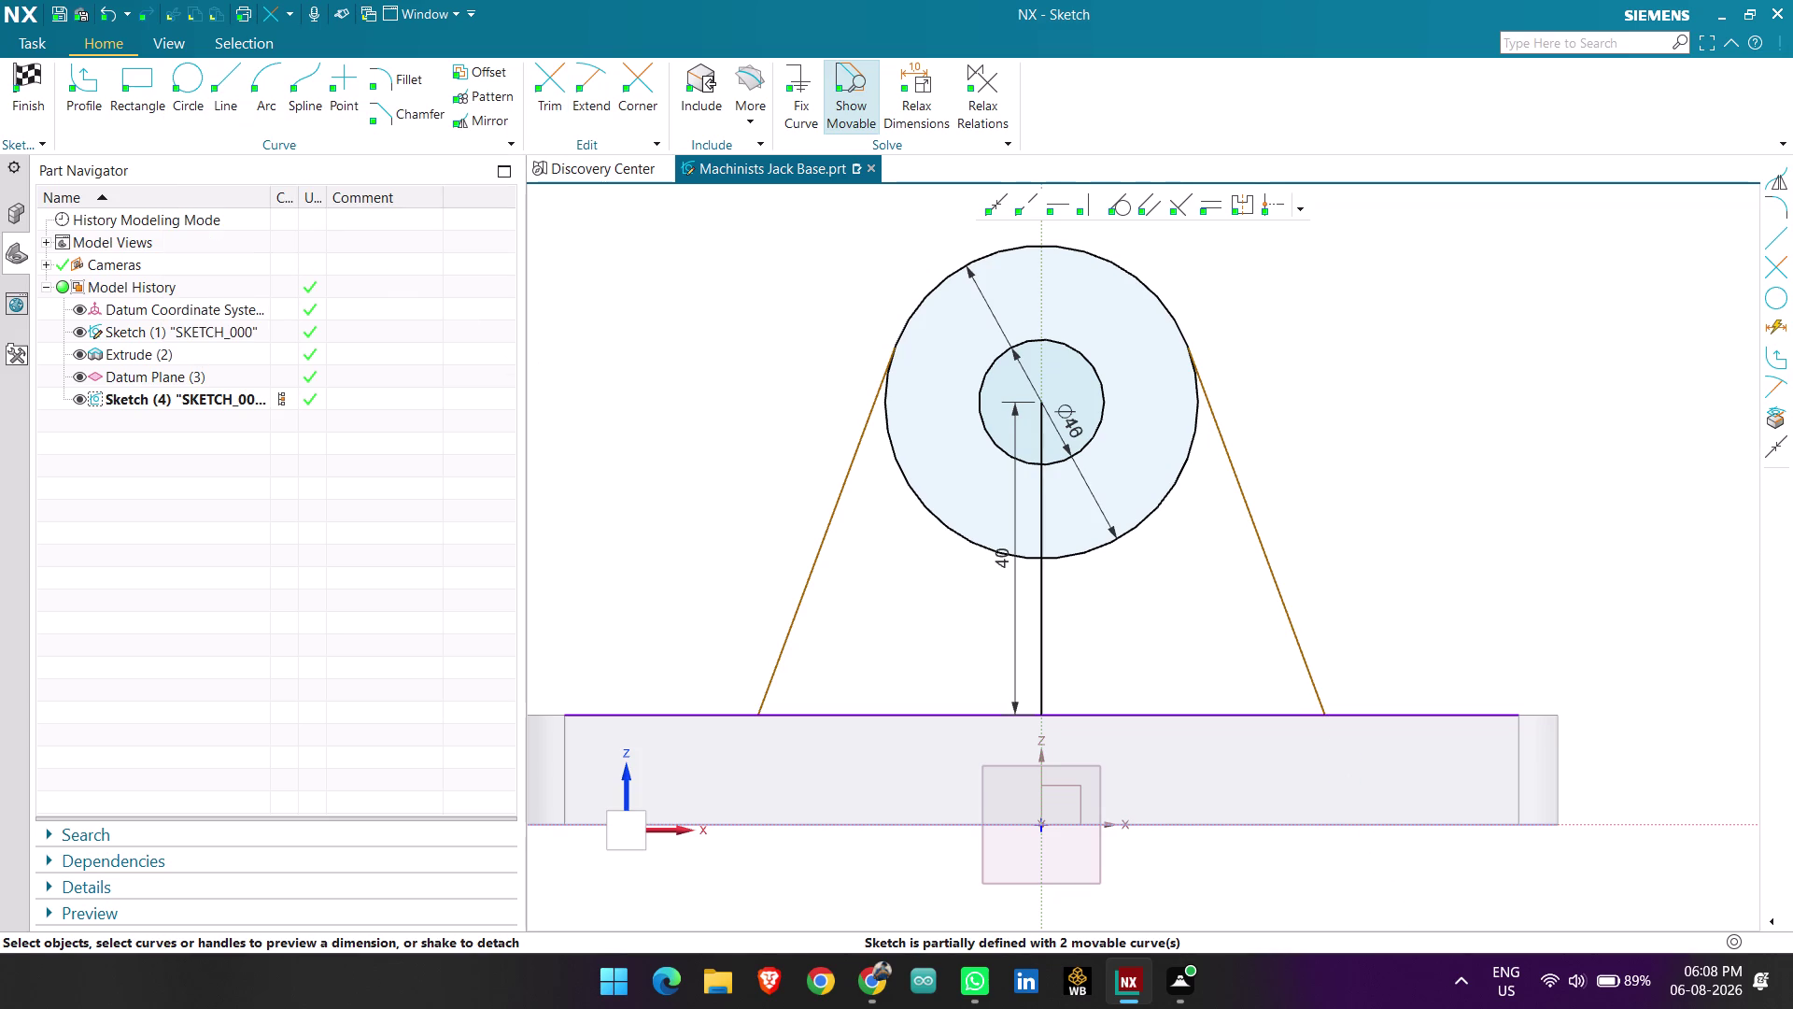
scroll(down, 3)
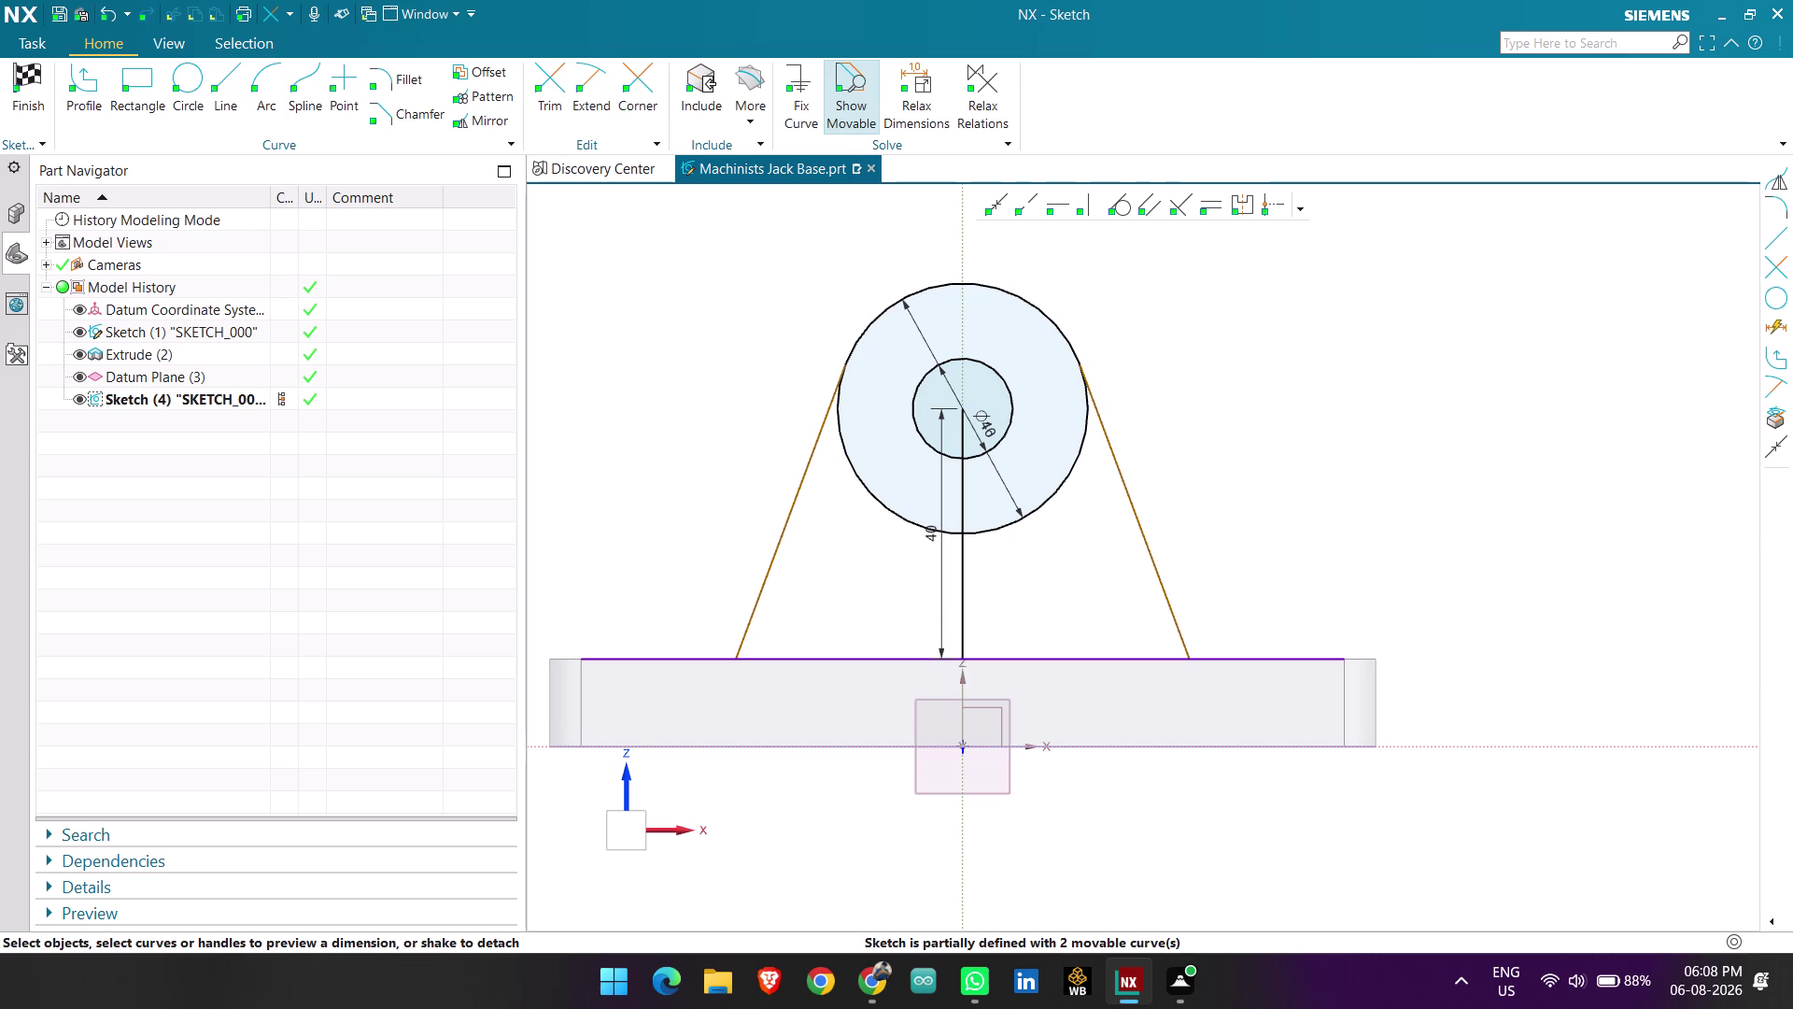
Dimension the slanted lines' lower endpoints 75 apart, changing the 72.5 value.
key(d)
click(735, 657)
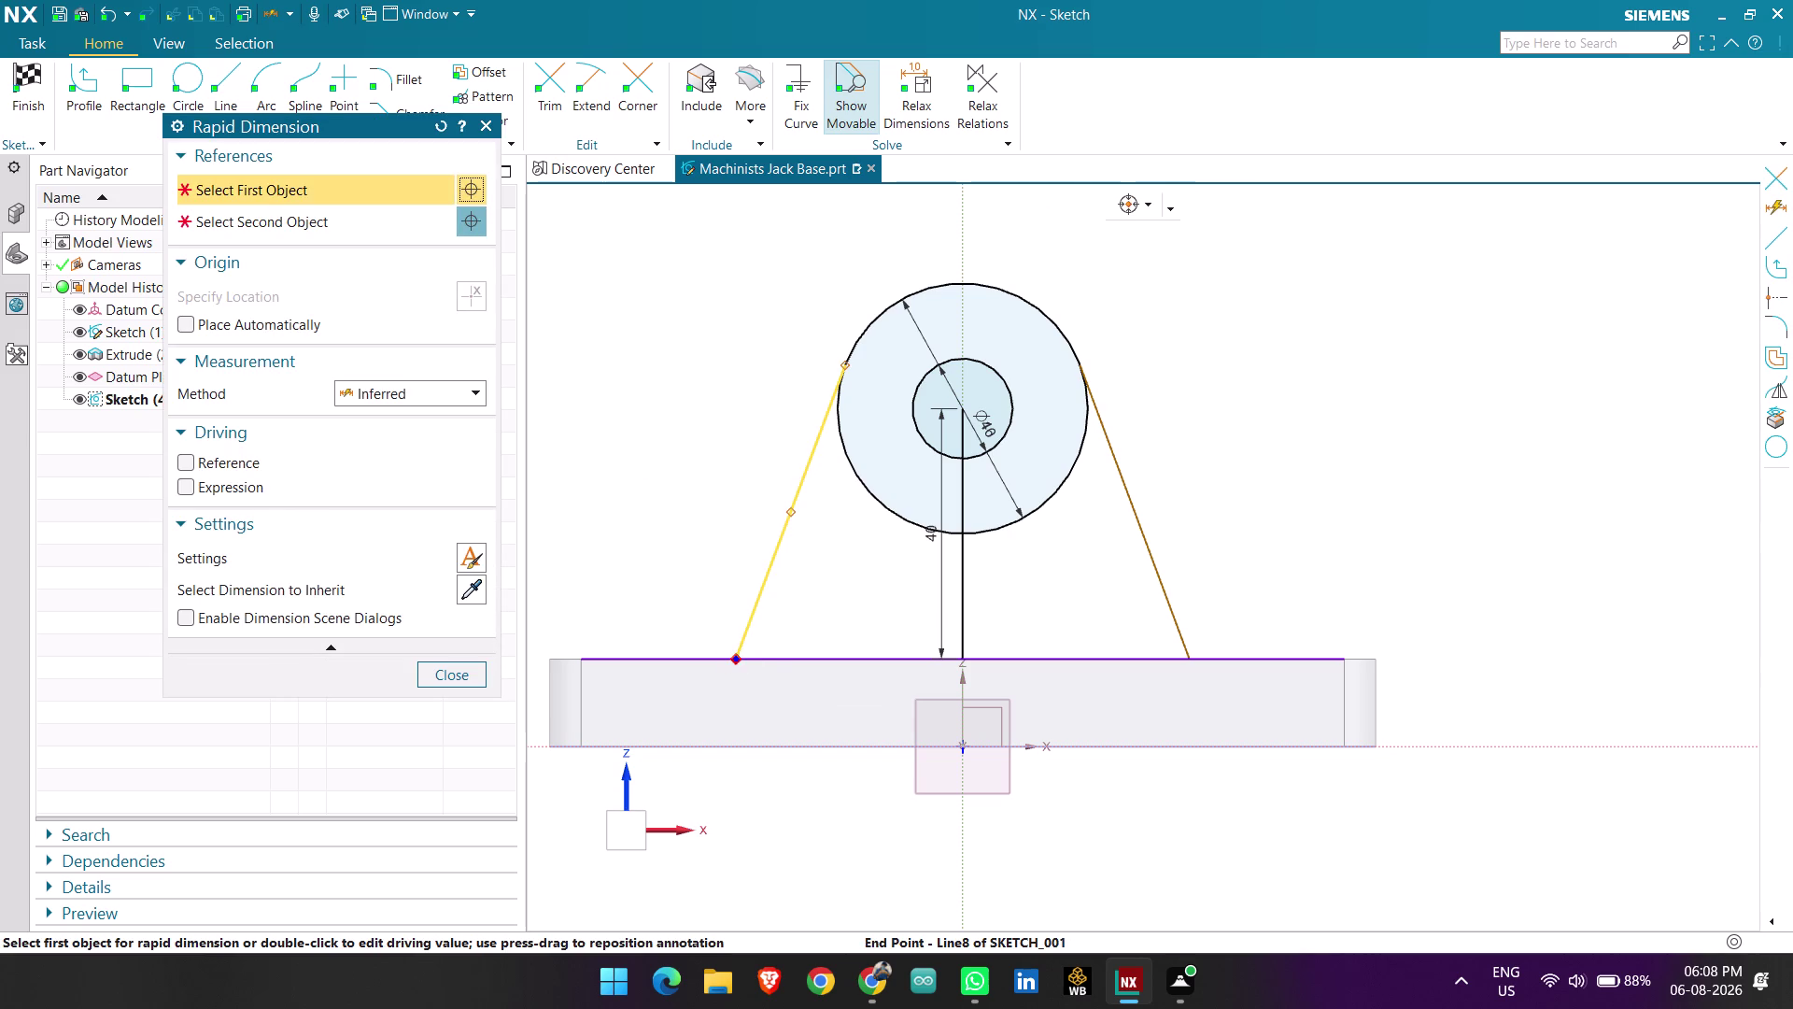
click(1187, 662)
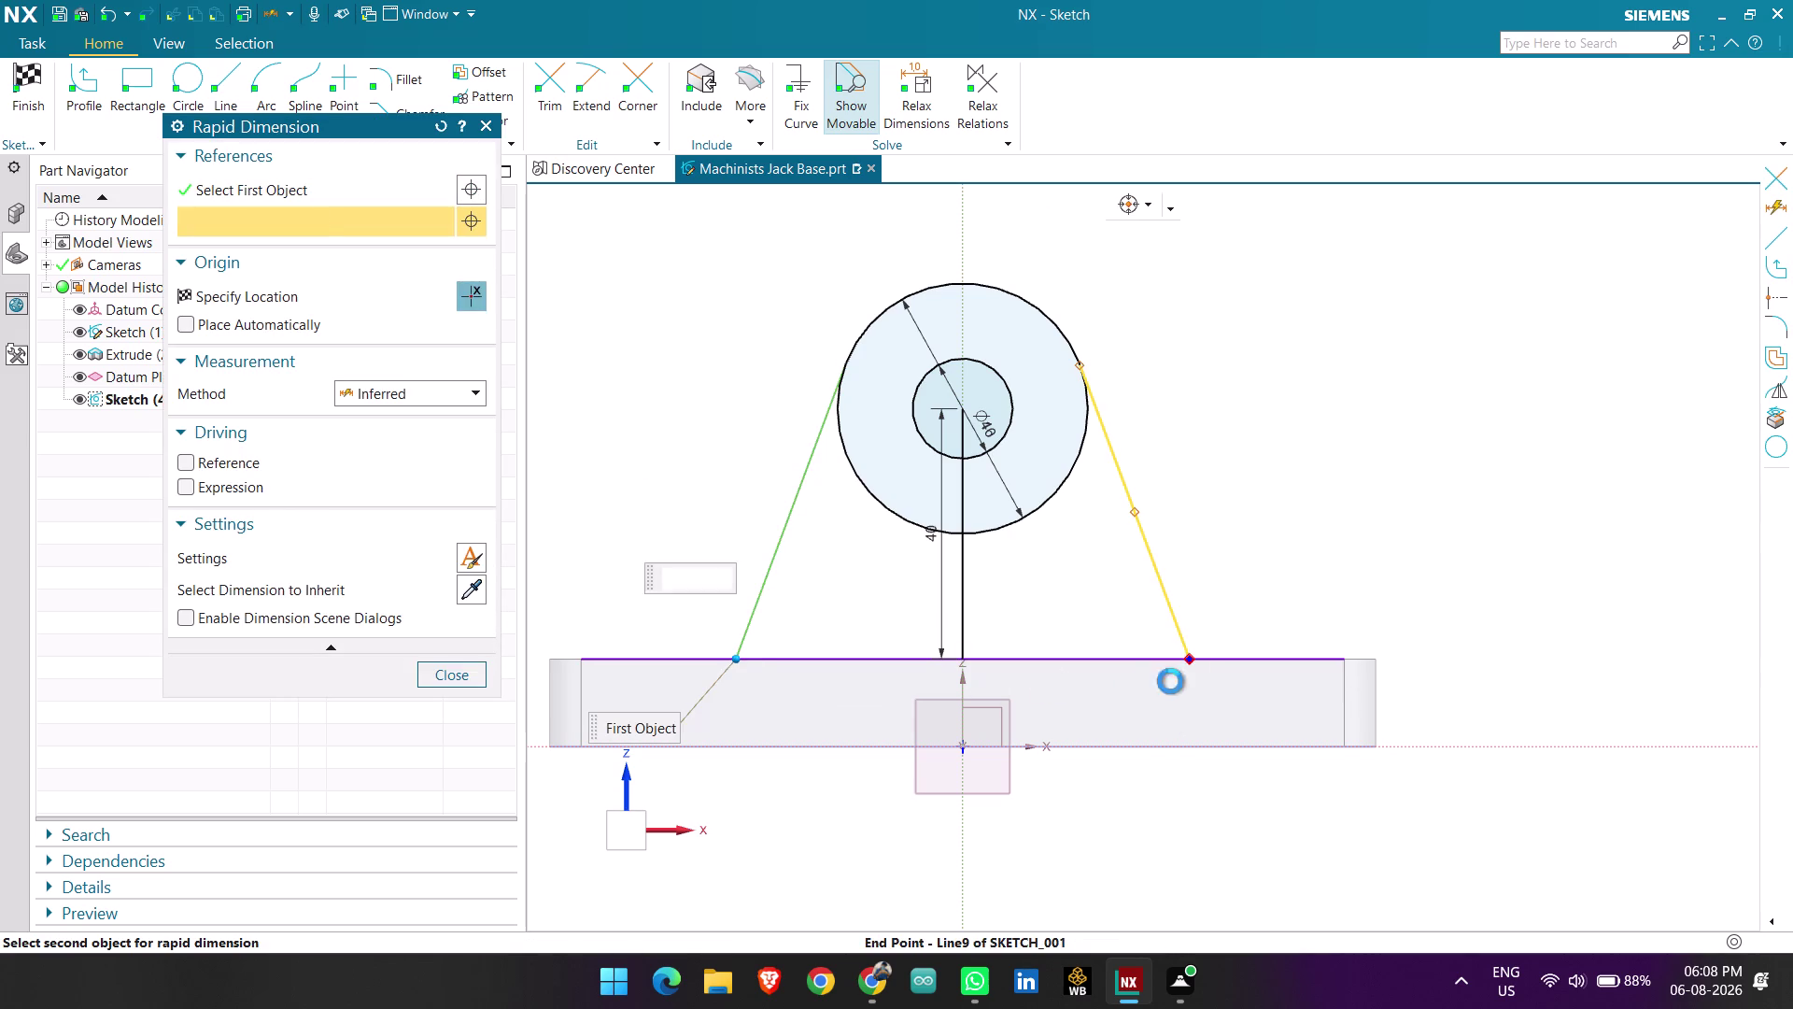
click(1057, 857)
key(Escape)
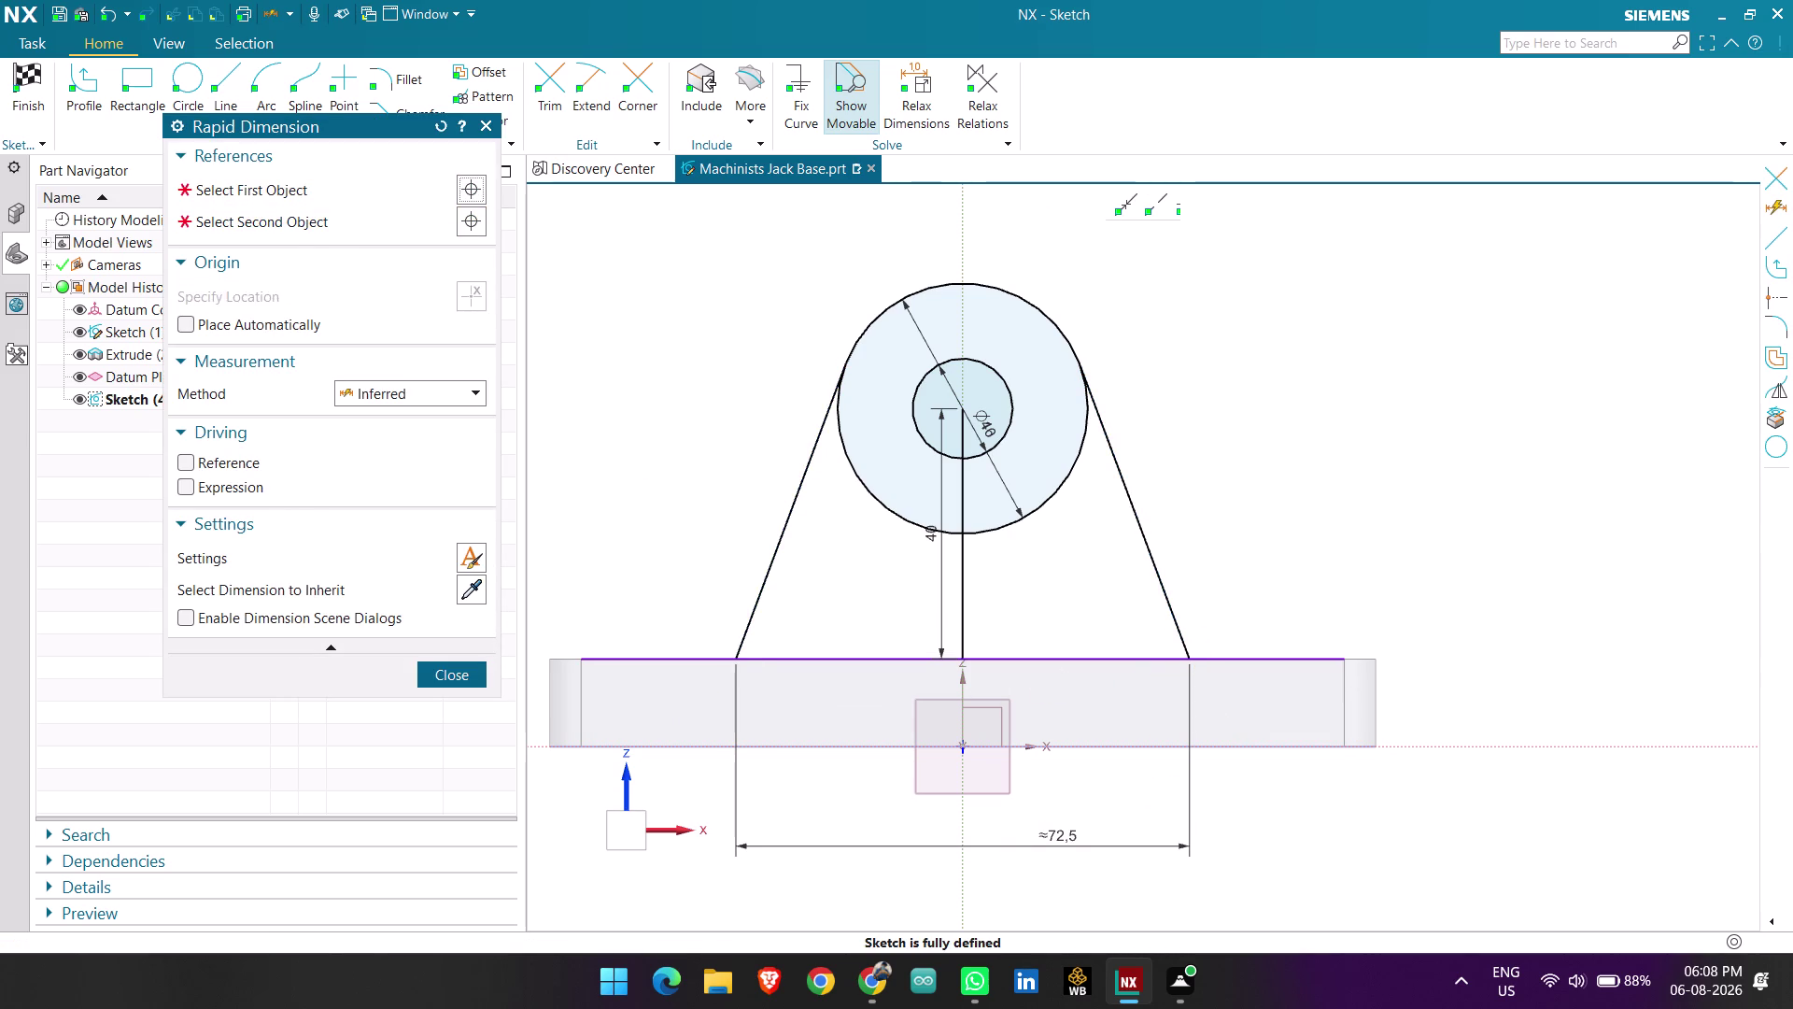
double_click(1051, 834)
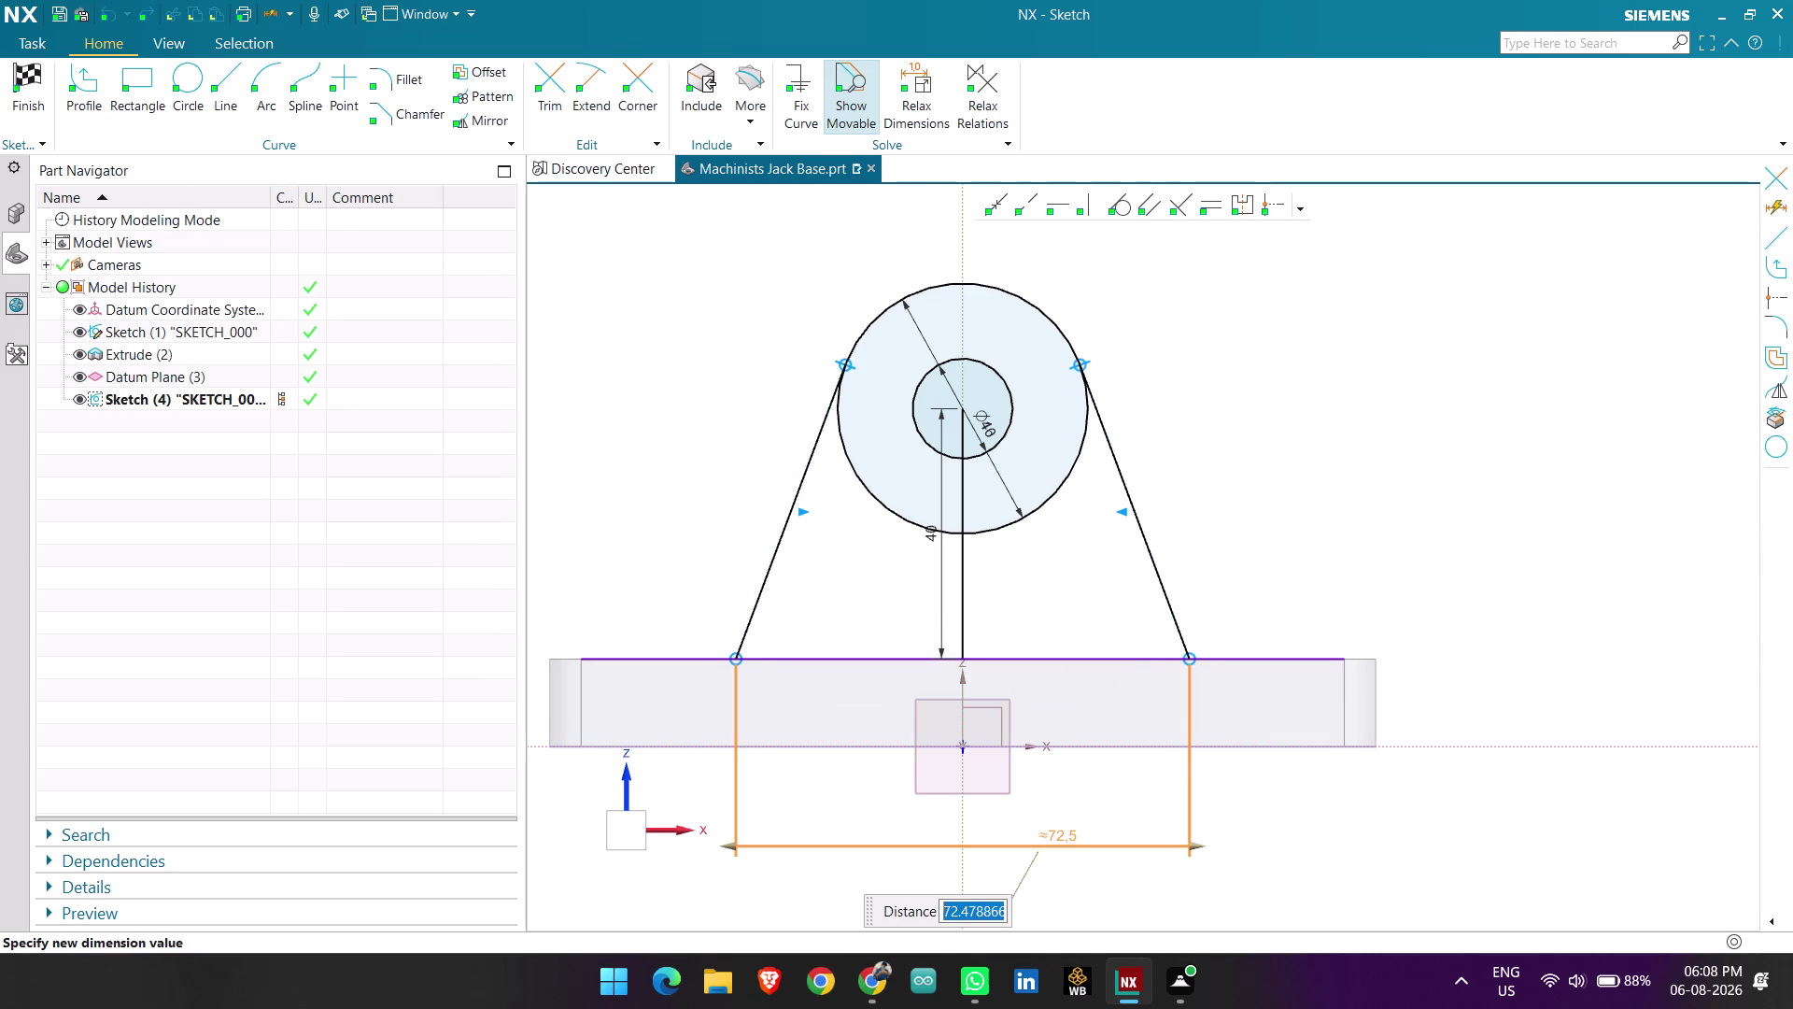
text(7)
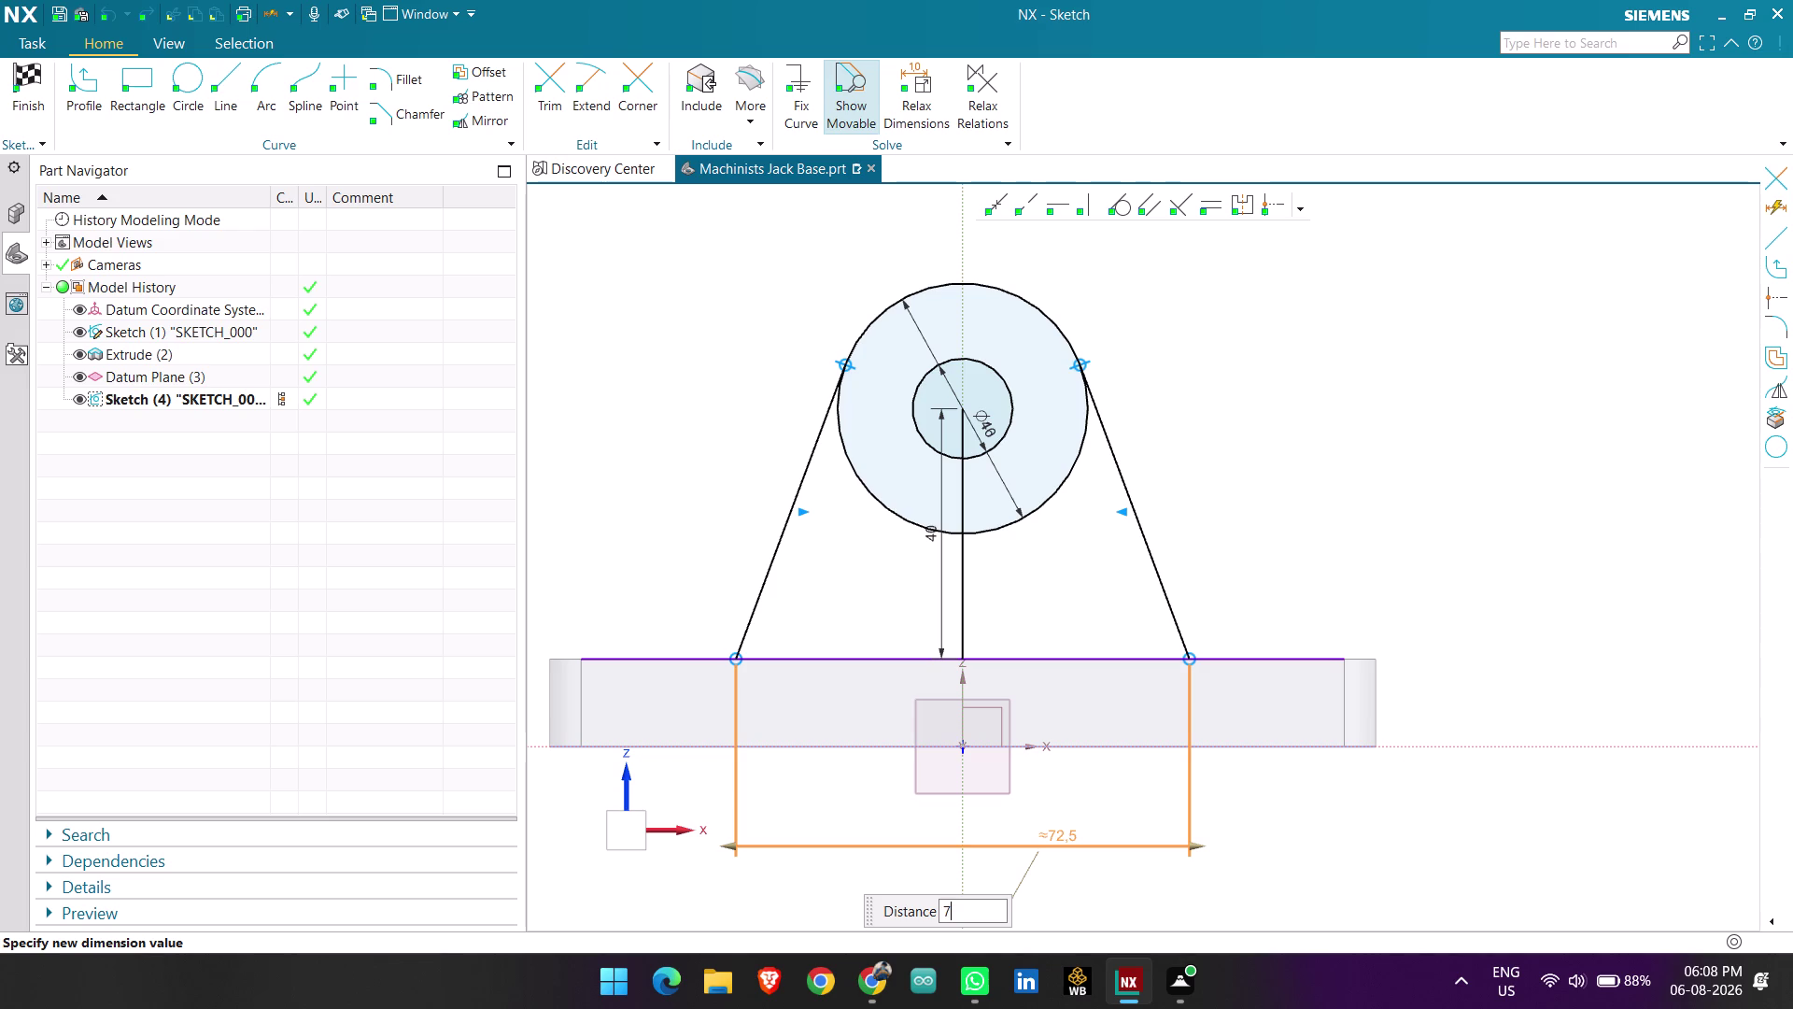
text(5)
key(Return)
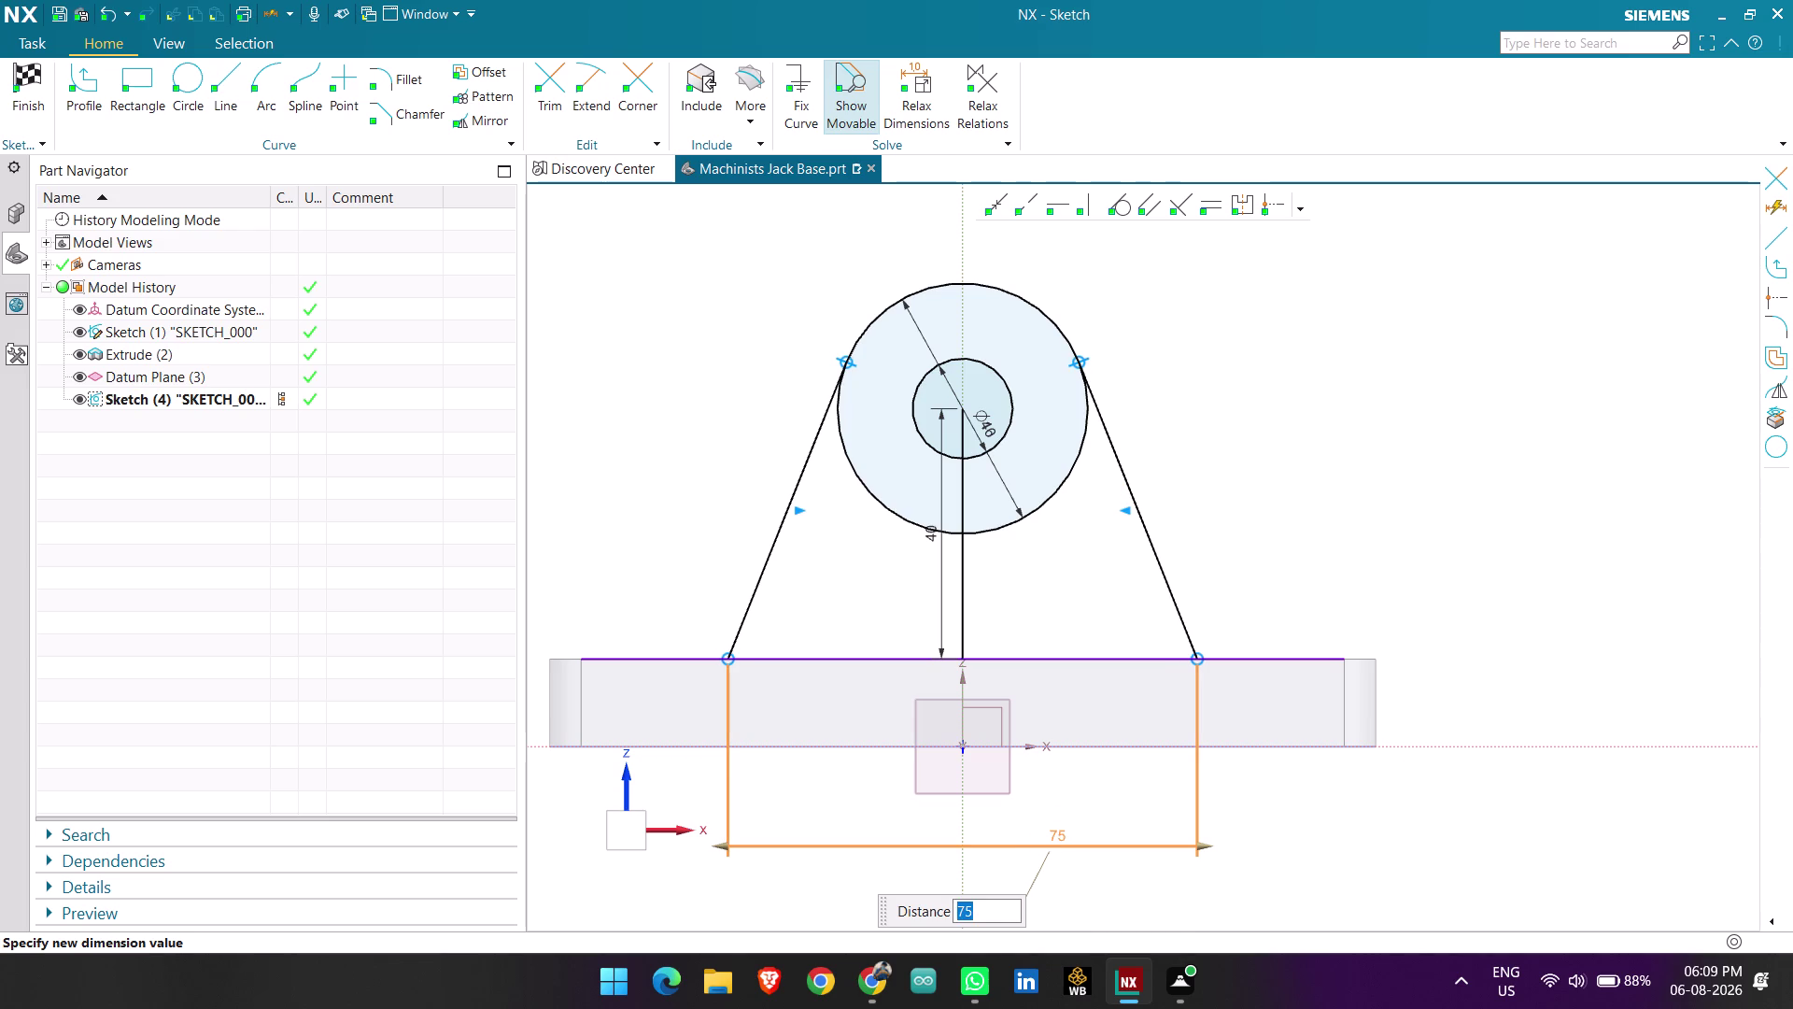
middle_click(1316, 799)
scroll(up, 3)
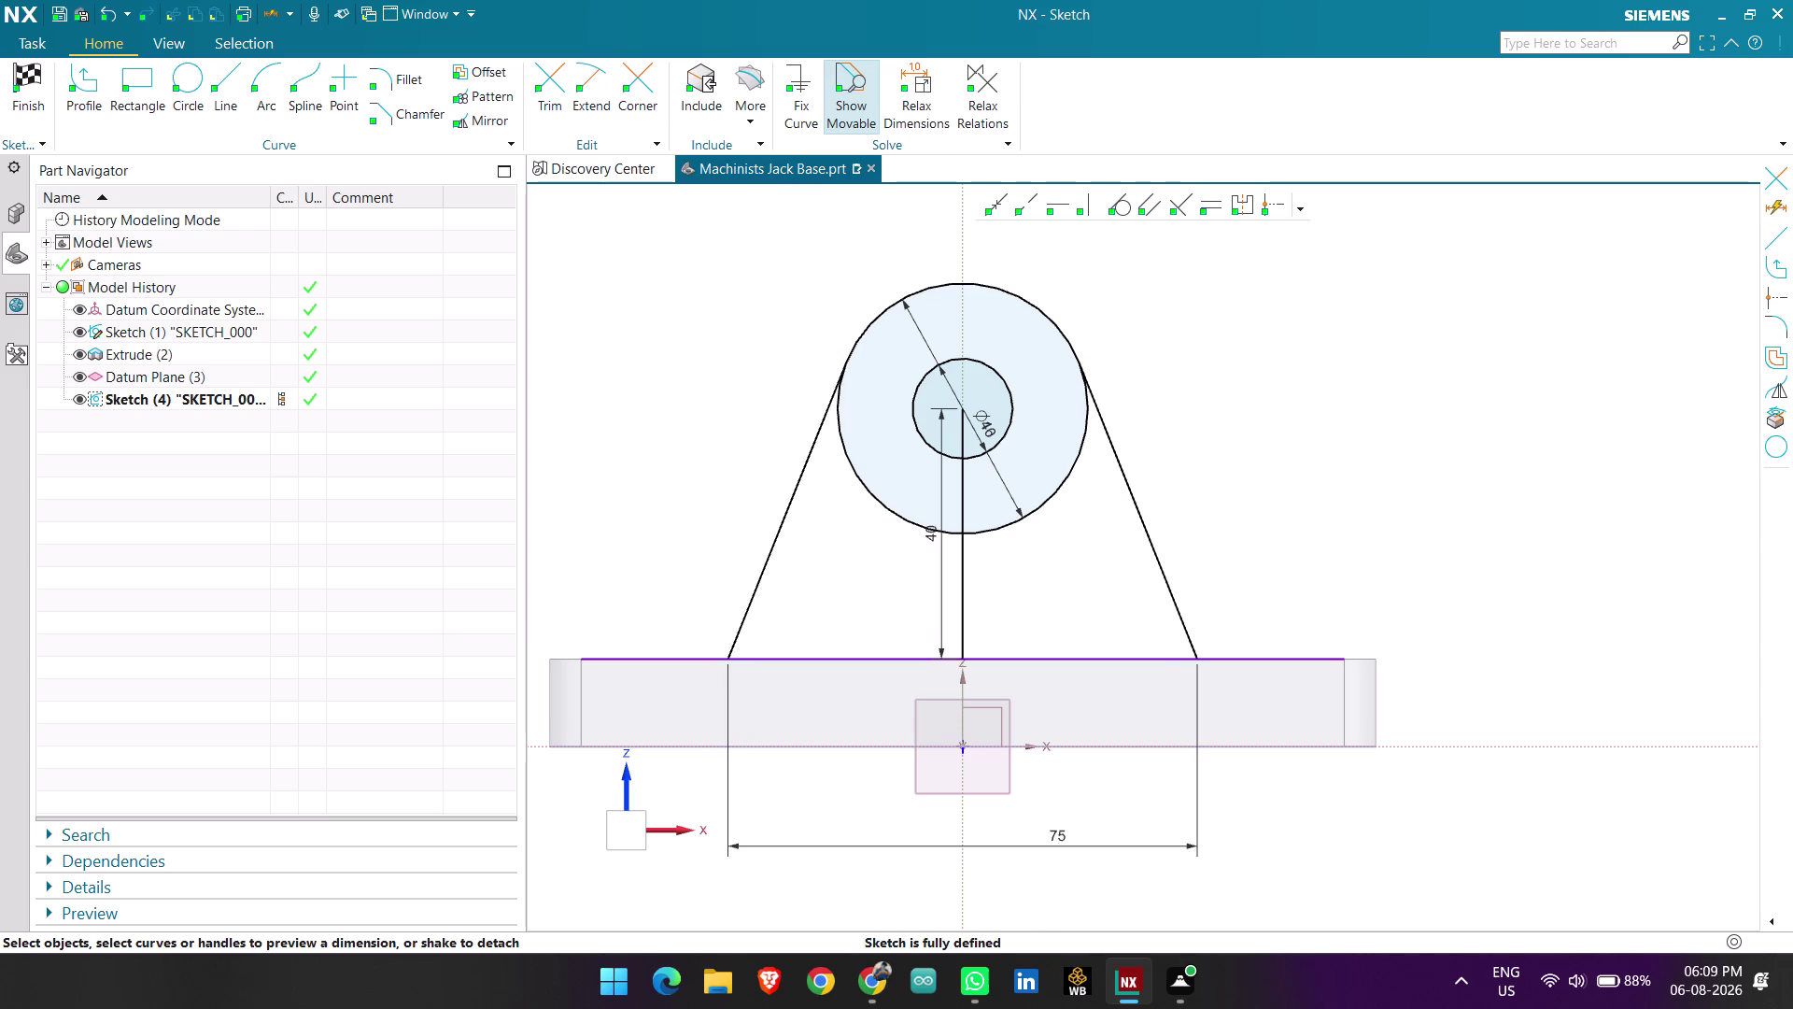
click(393, 79)
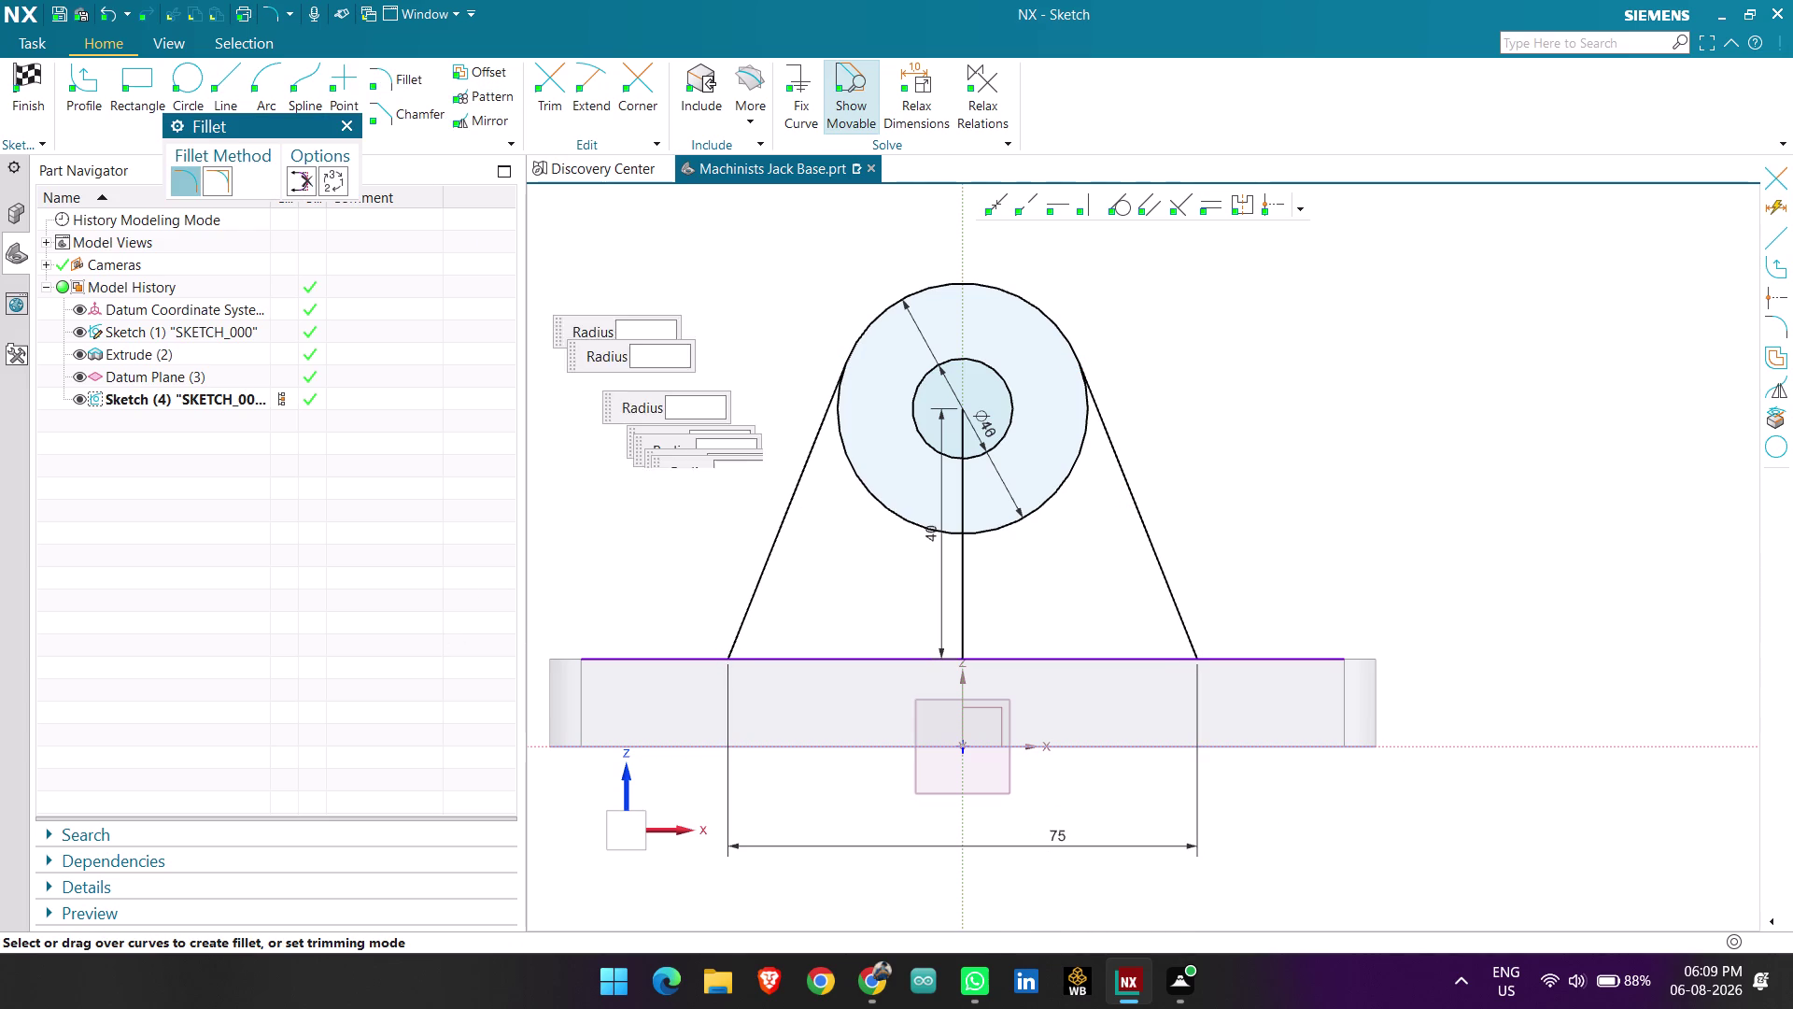
Fillet the left slanted line and plate's top line with radius 5, accepting the trim warning.
click(754, 595)
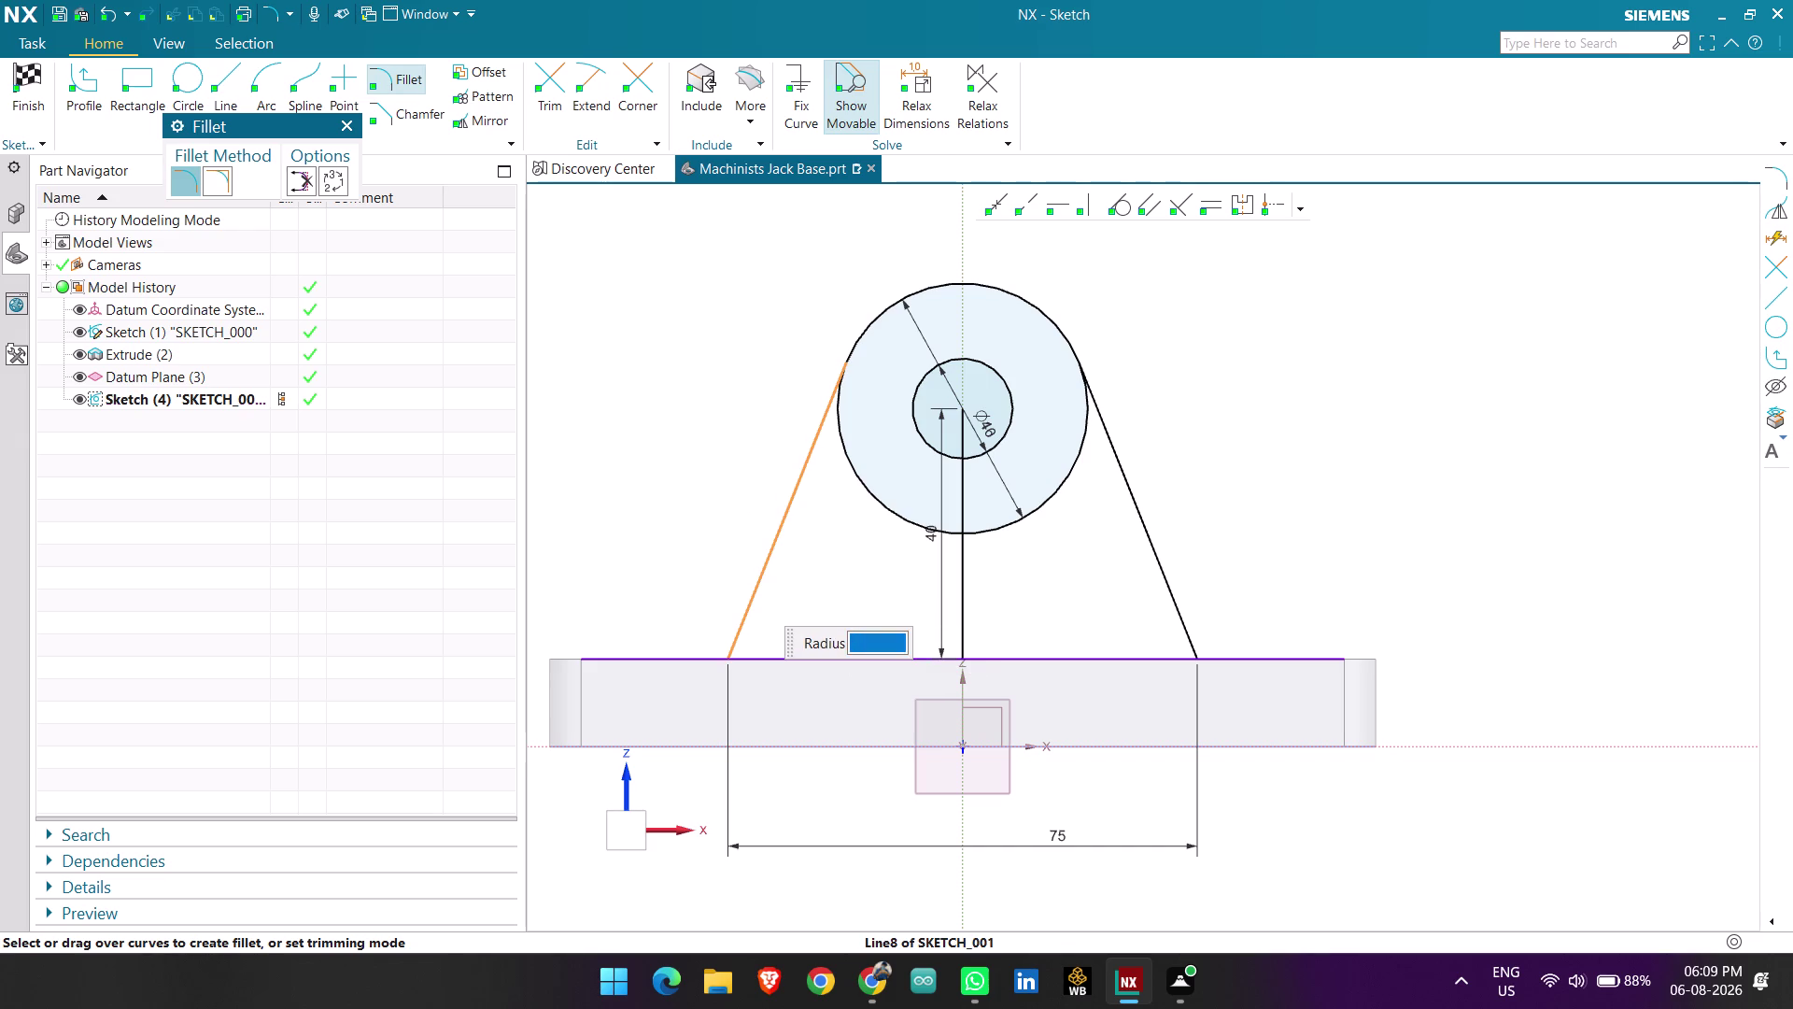
click(704, 654)
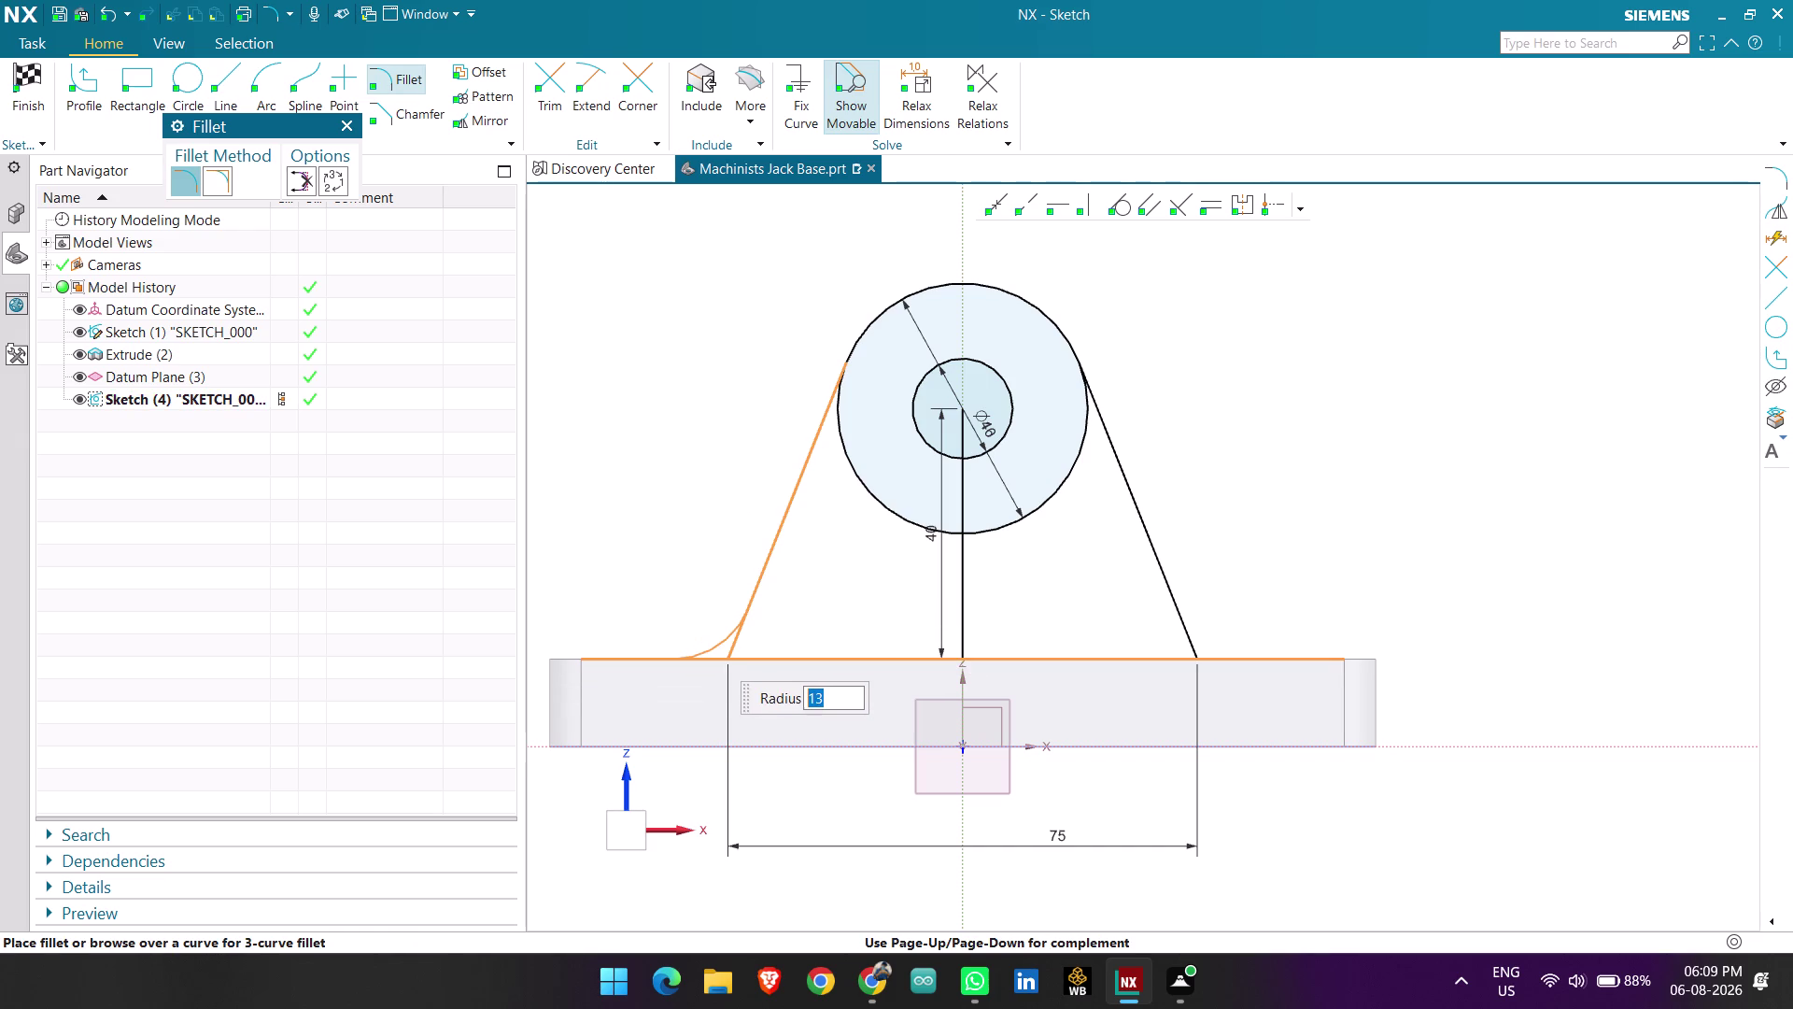
key(5)
key(Return)
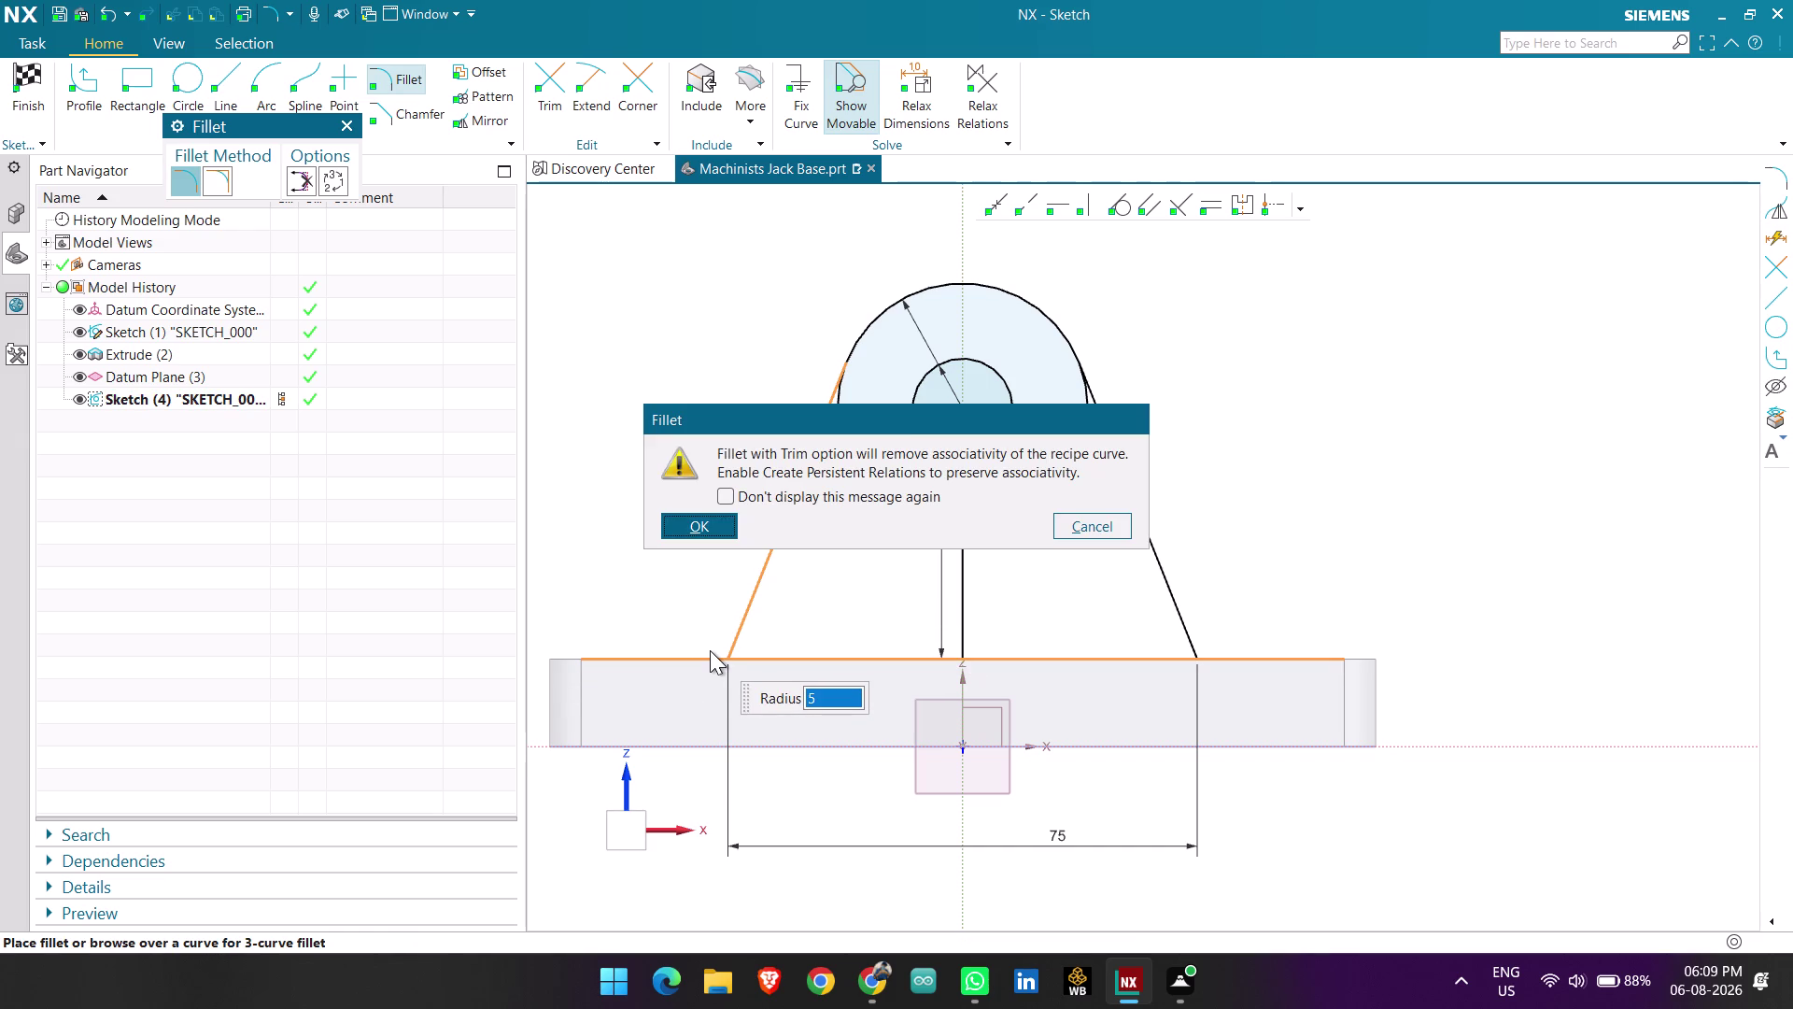
click(701, 531)
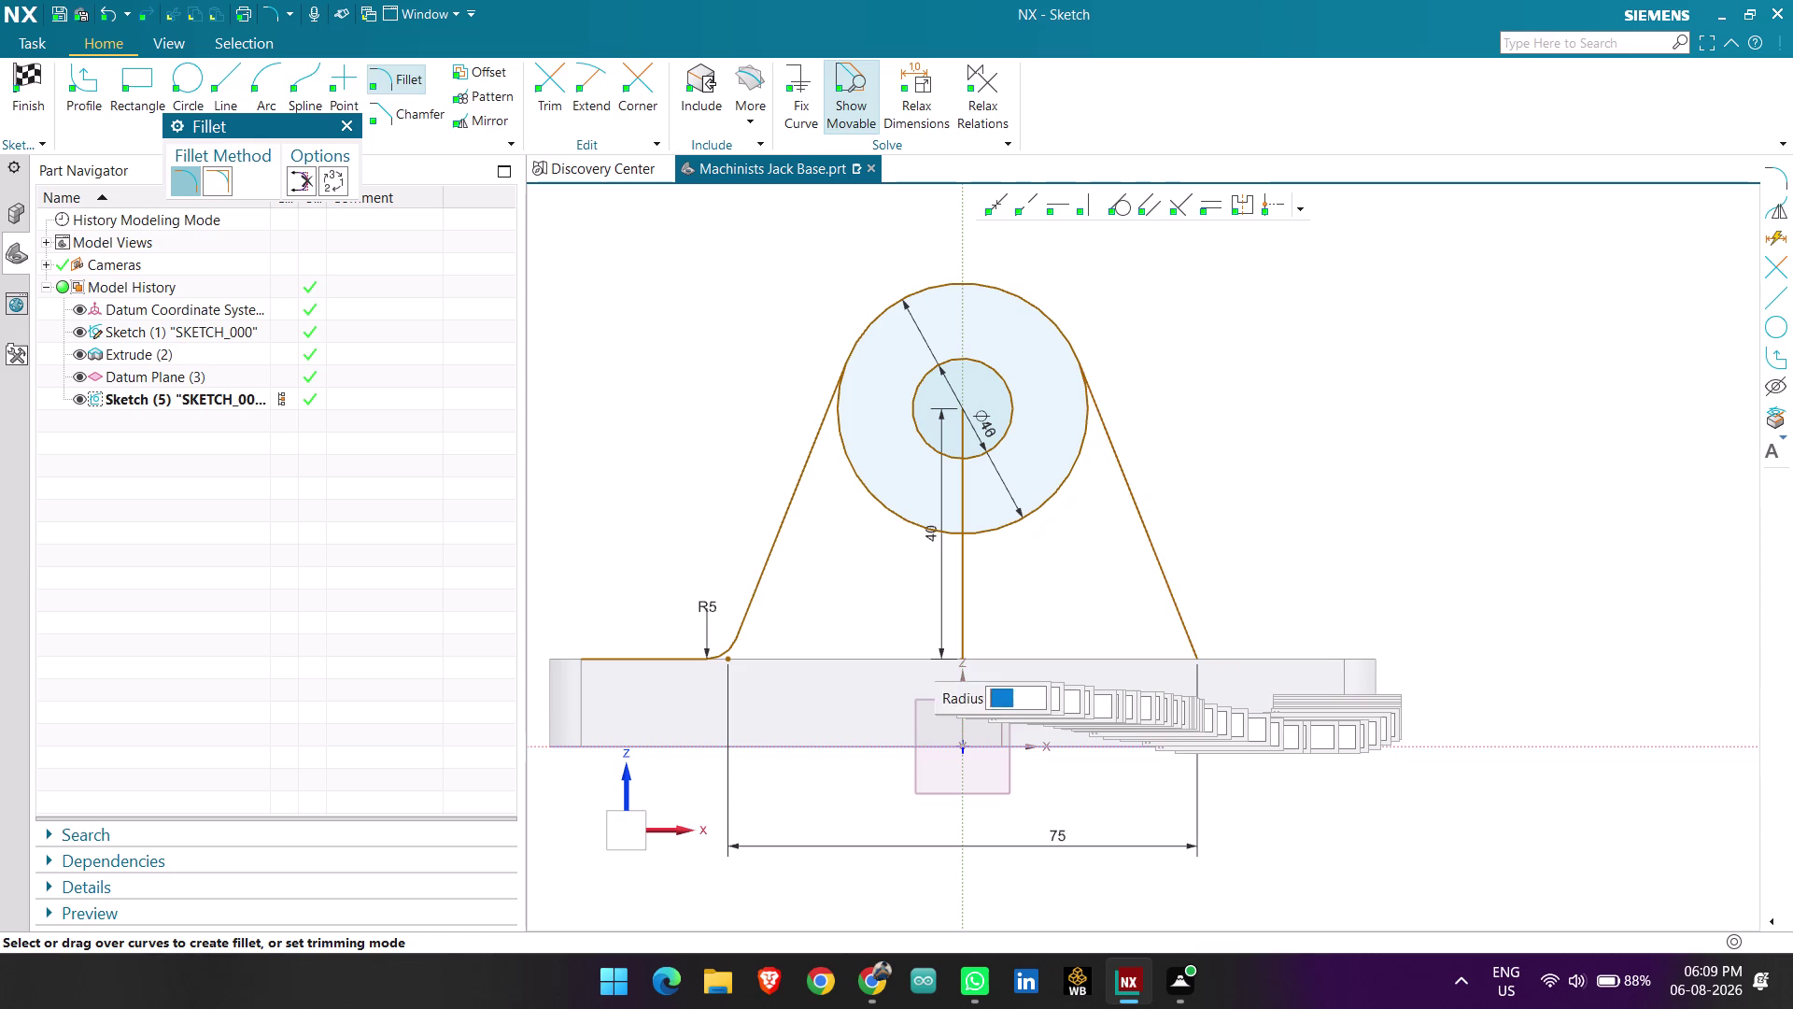
key(Escape)
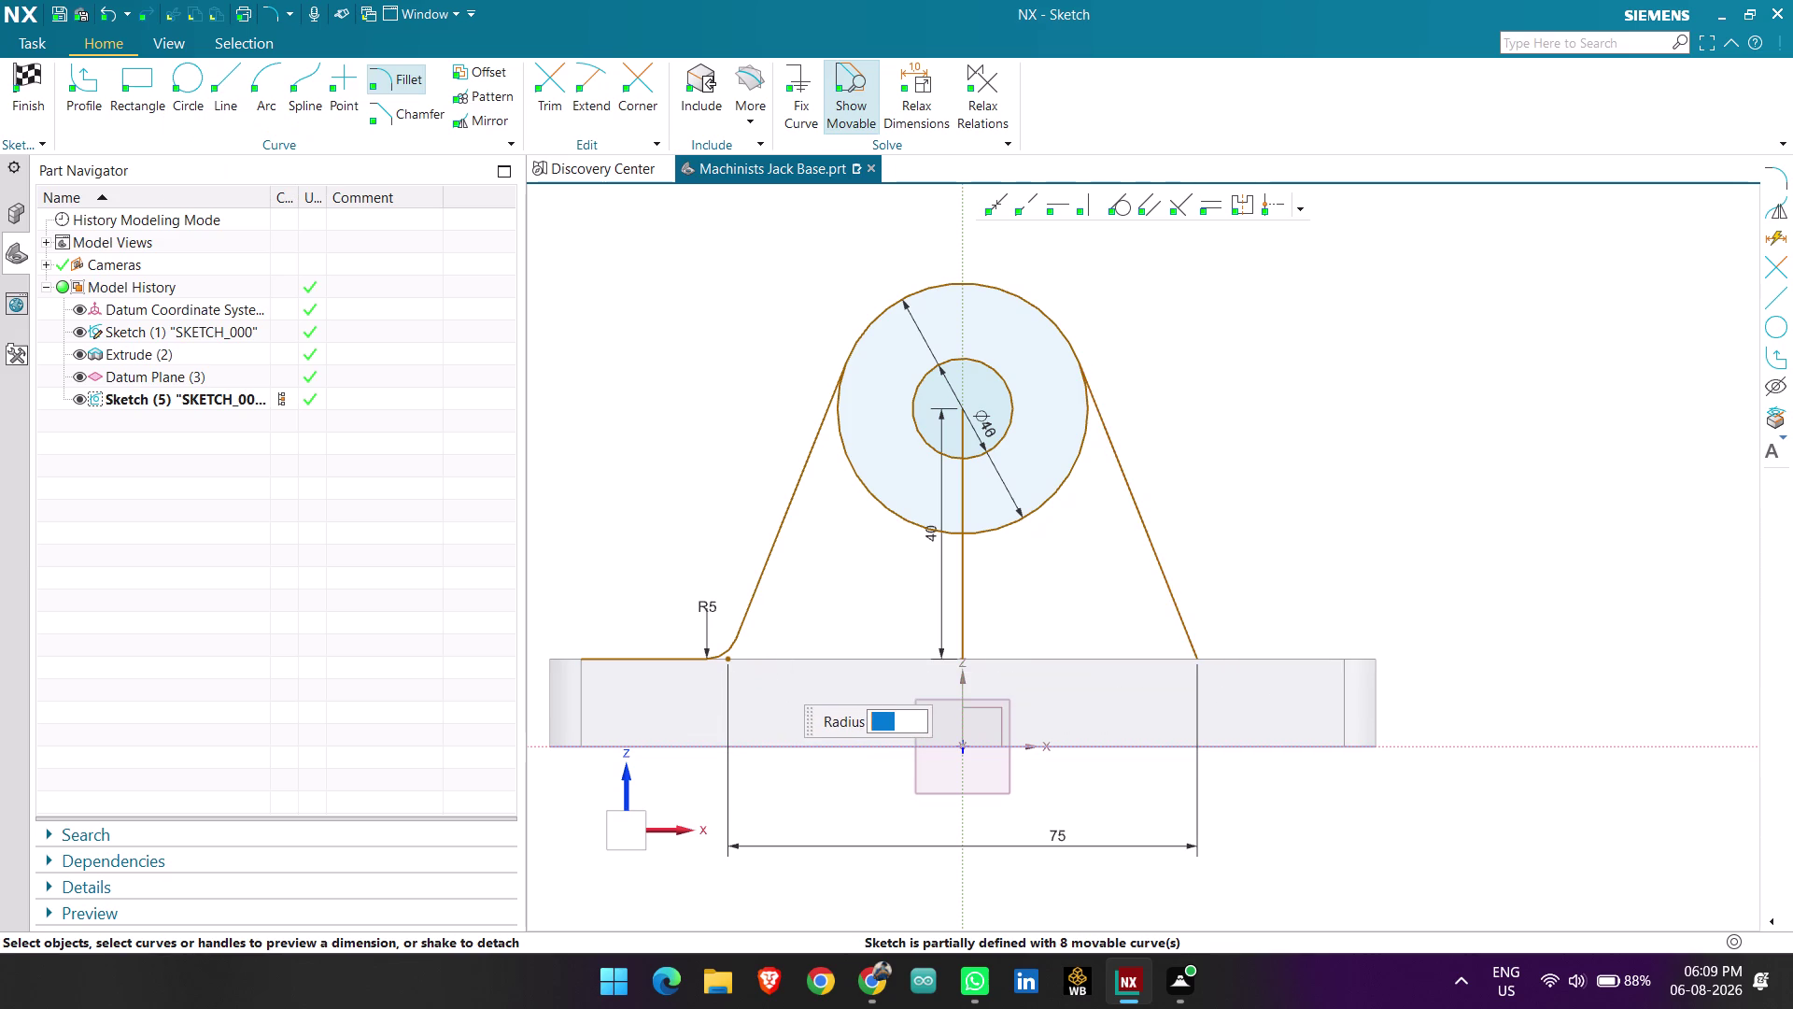
click(469, 131)
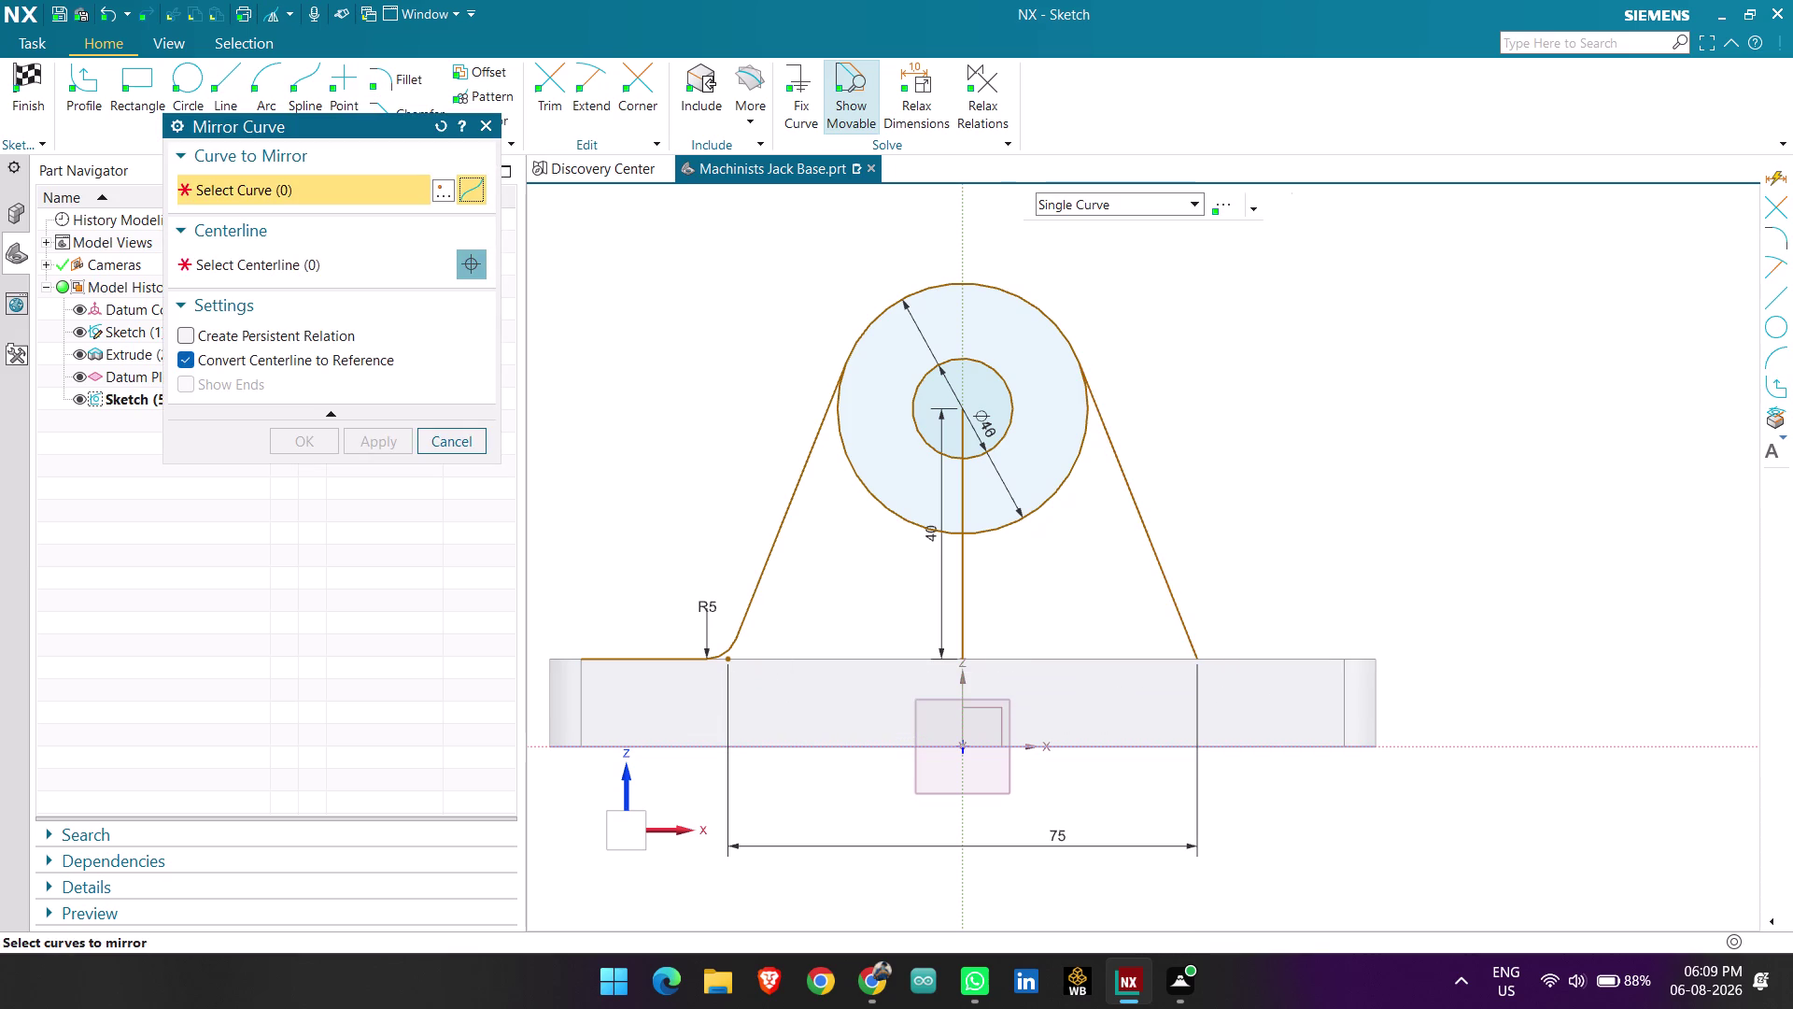
Delete the right slanted line after cancelling a first mirror attempt.
scroll(up, 3)
scroll(up, 3)
scroll(down, 3)
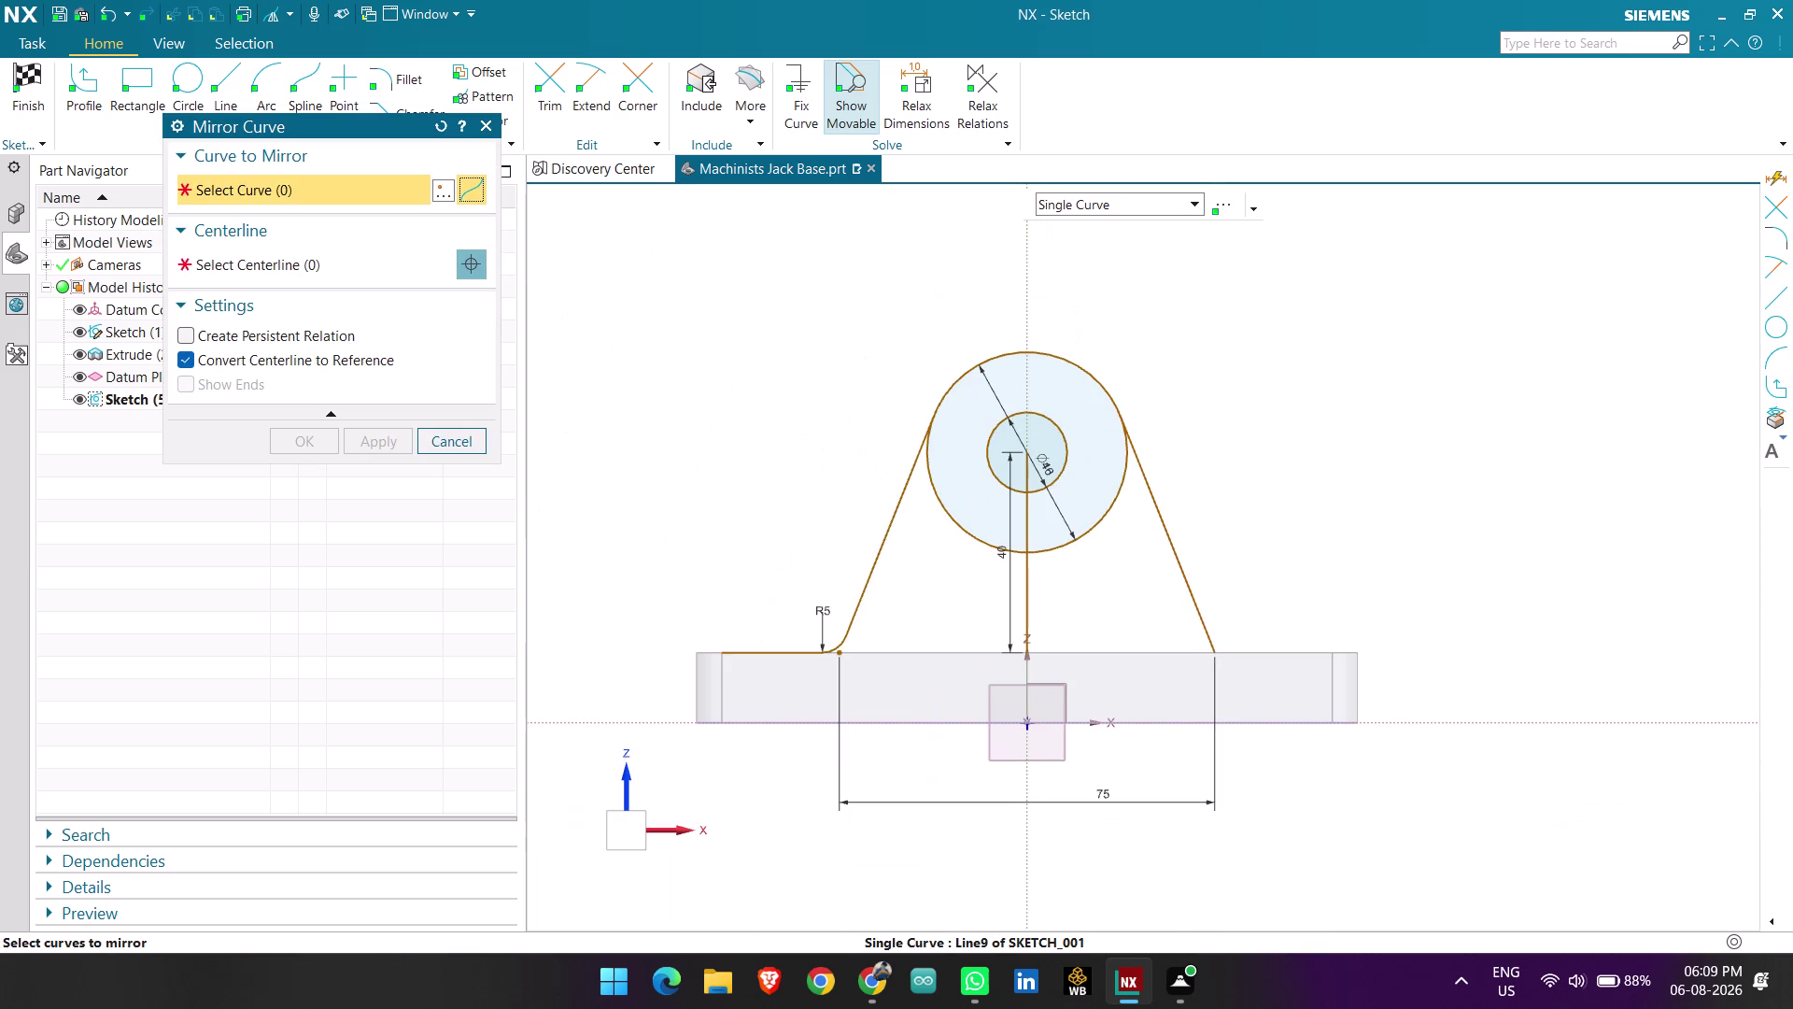
click(1170, 556)
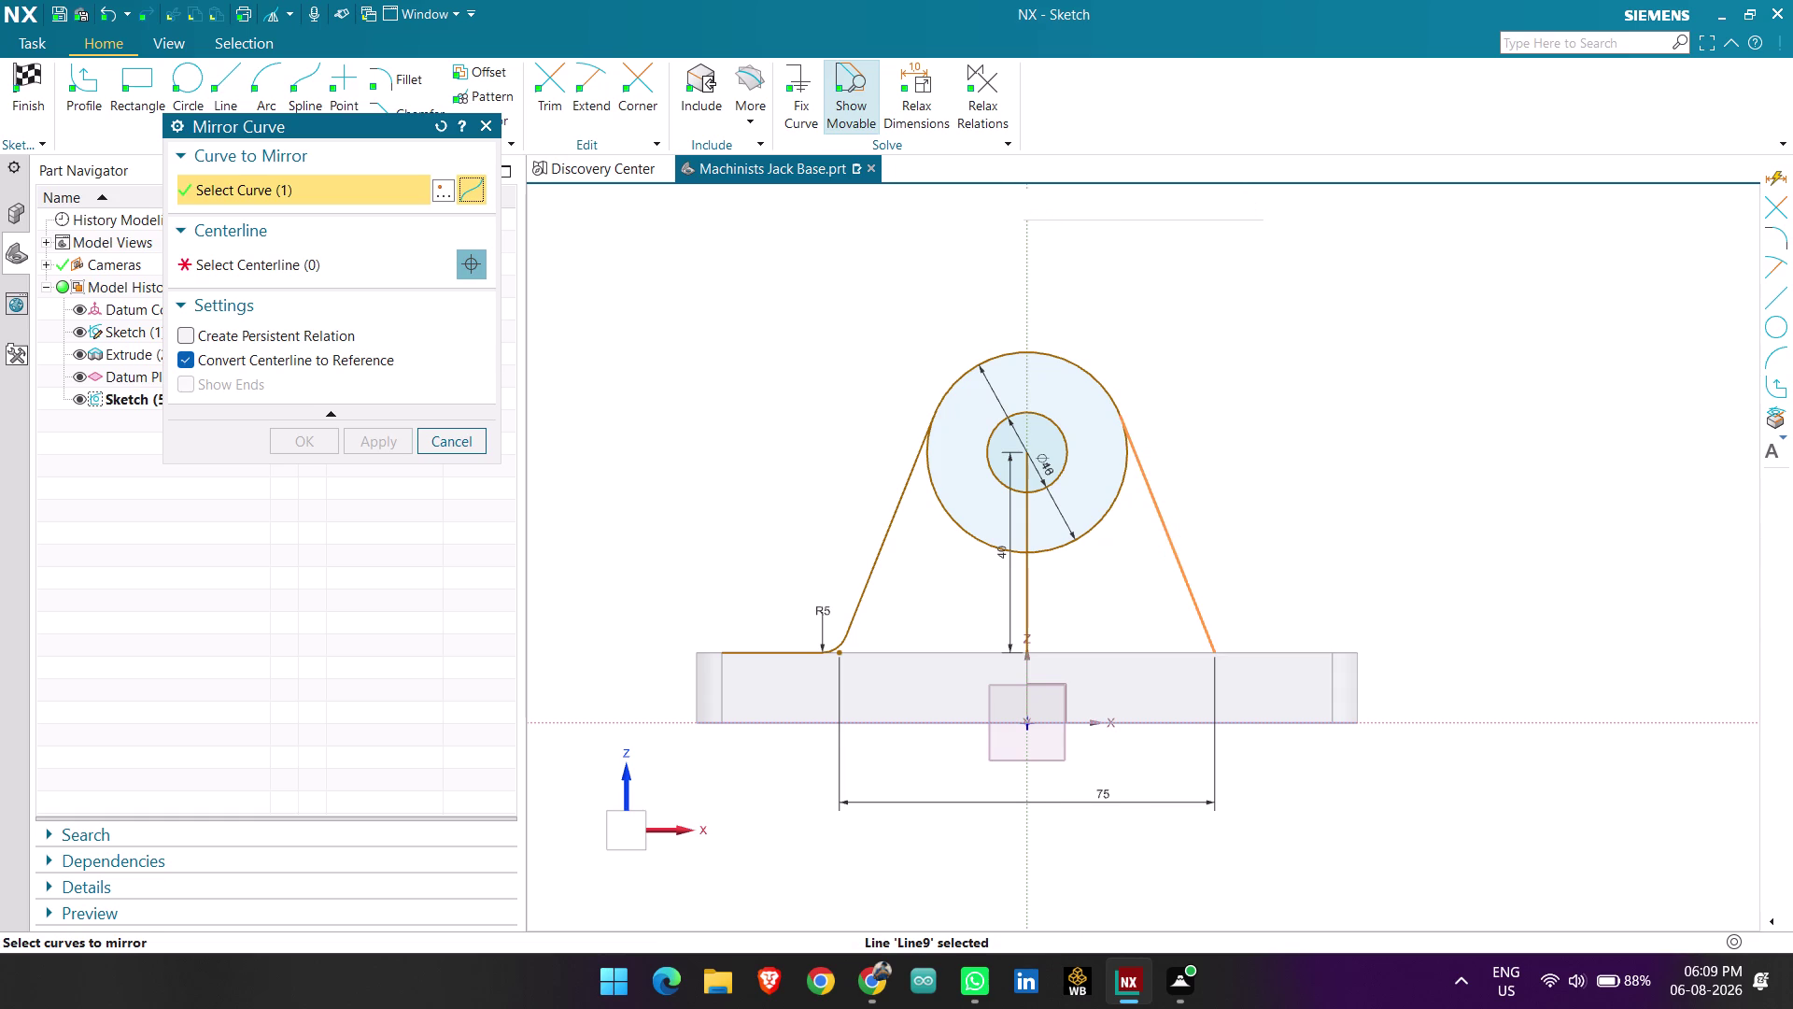
click(444, 435)
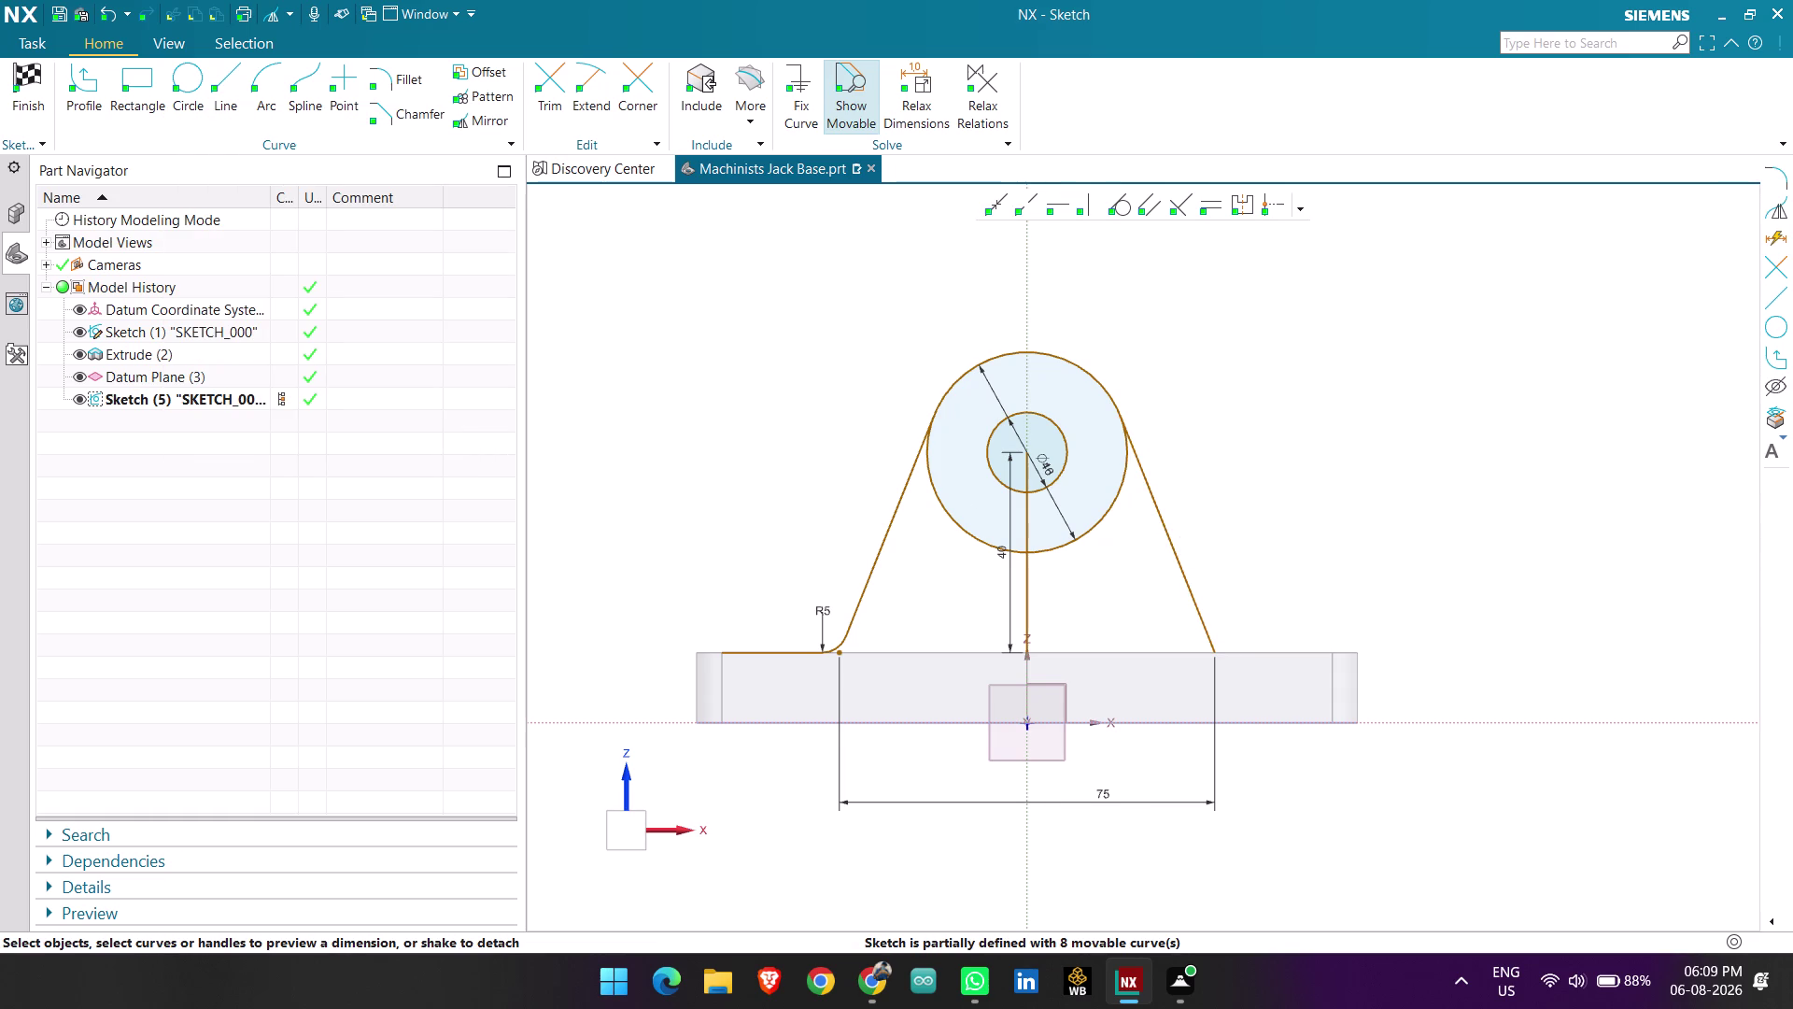
click(1183, 578)
key(Delete)
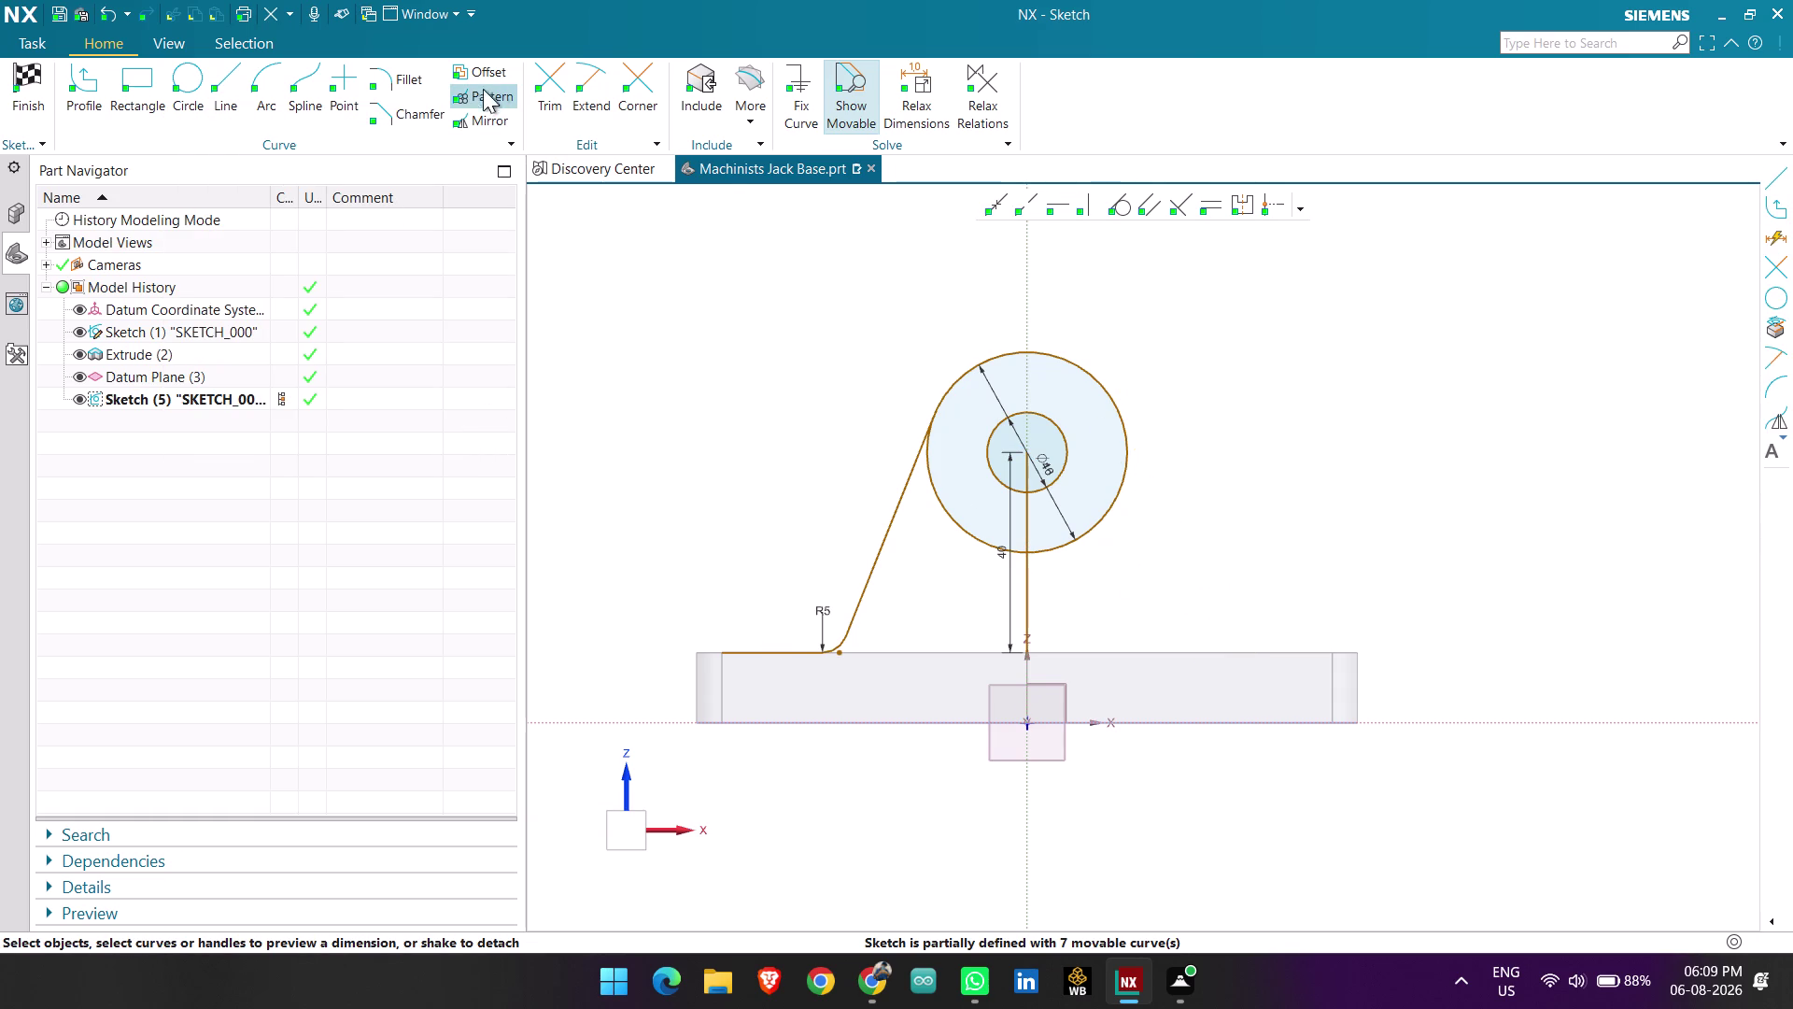
Mirror the left slanted line and R5 fillet across the vertical centre line.
click(475, 121)
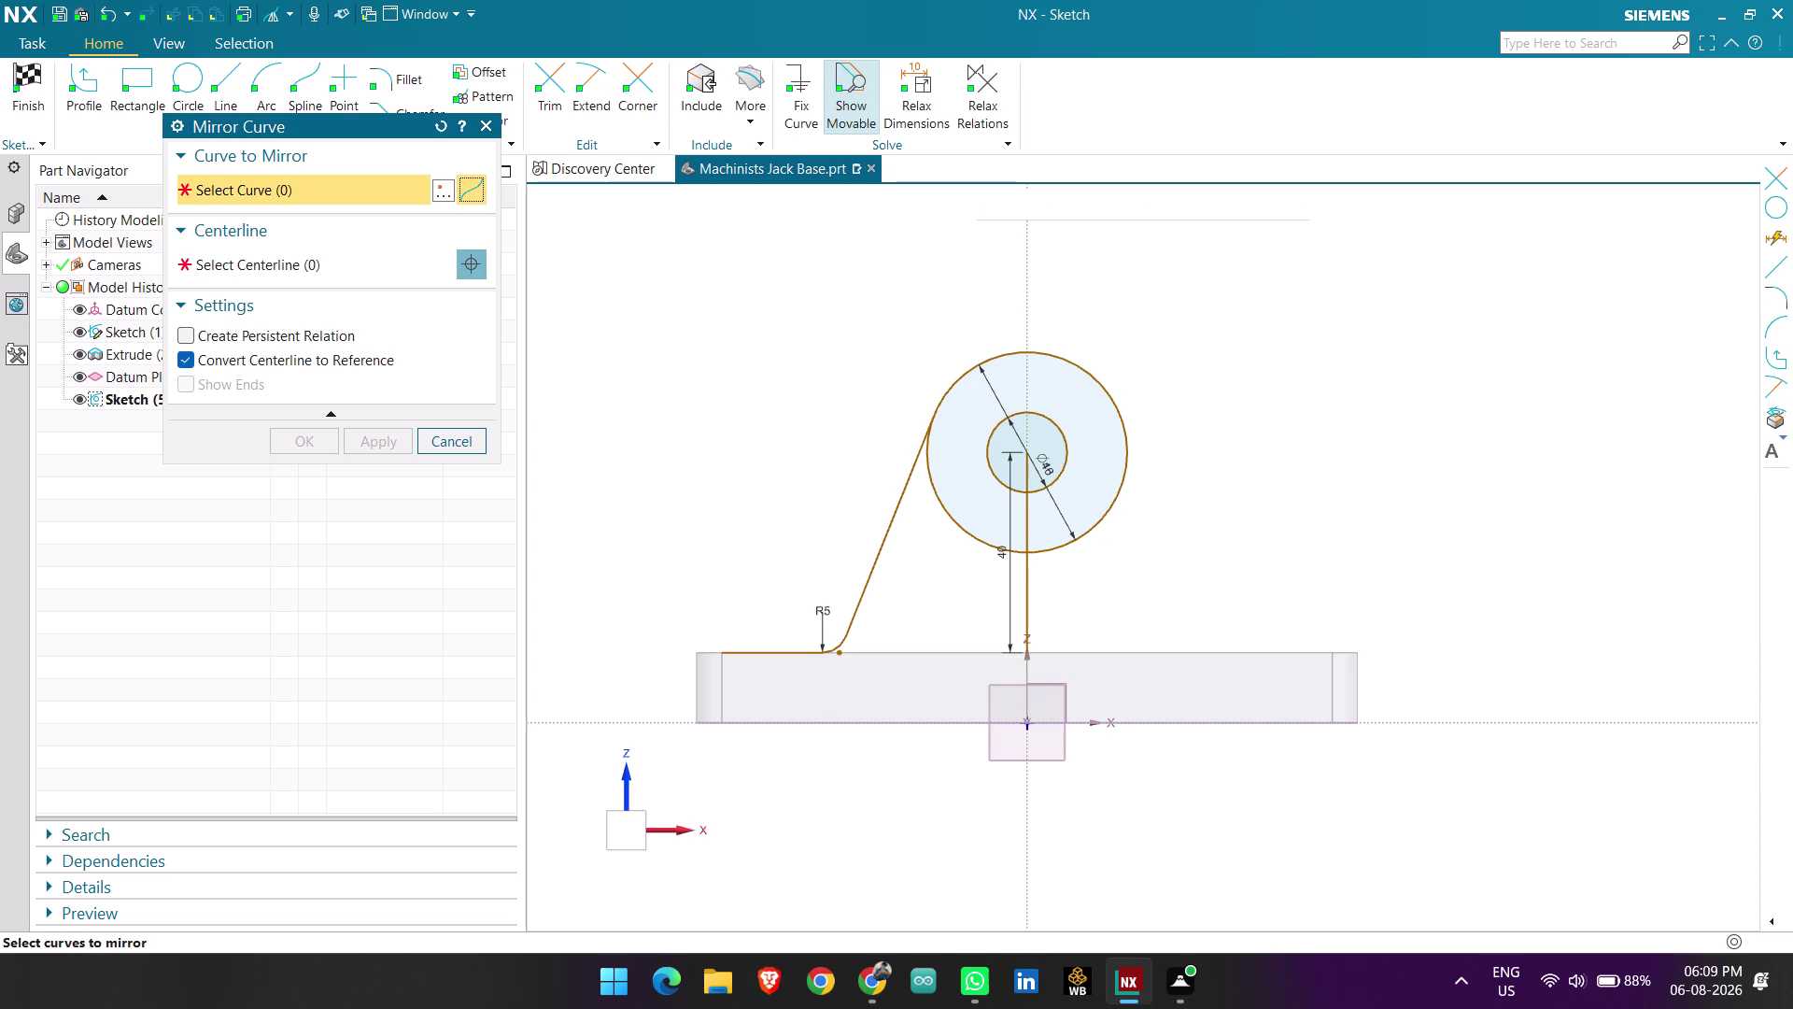
click(895, 514)
scroll(up, 3)
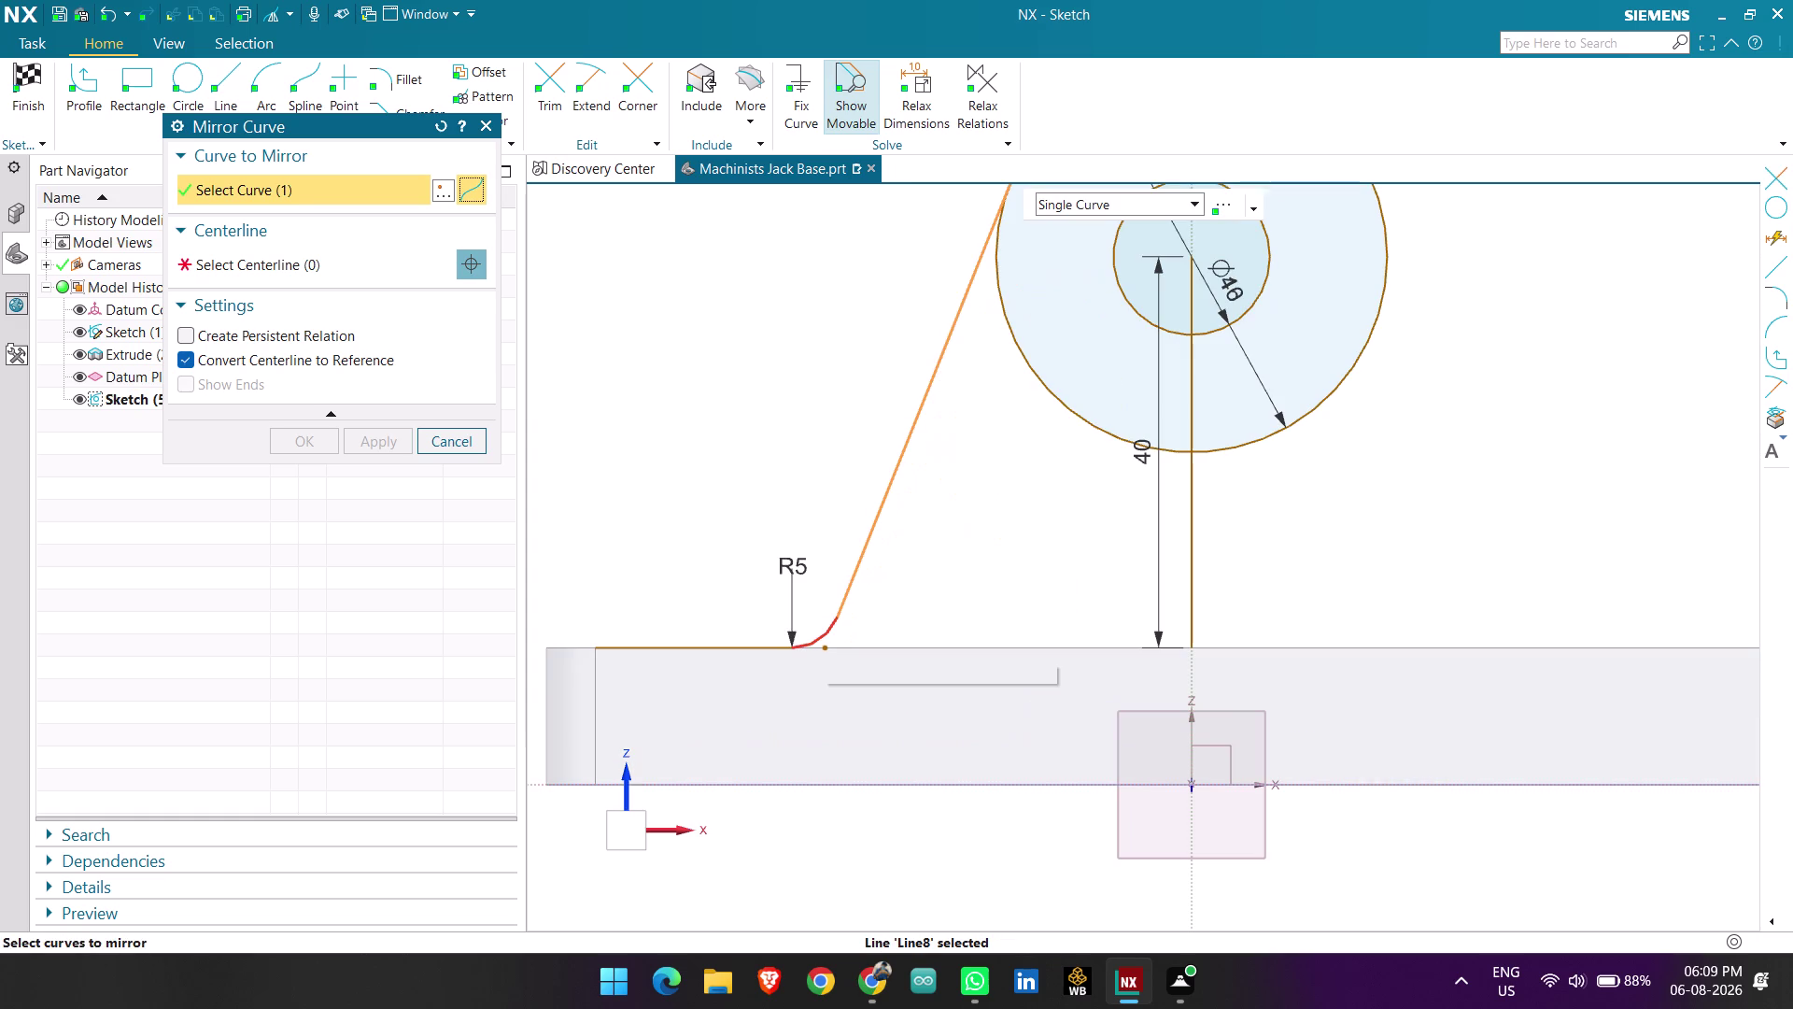
click(823, 637)
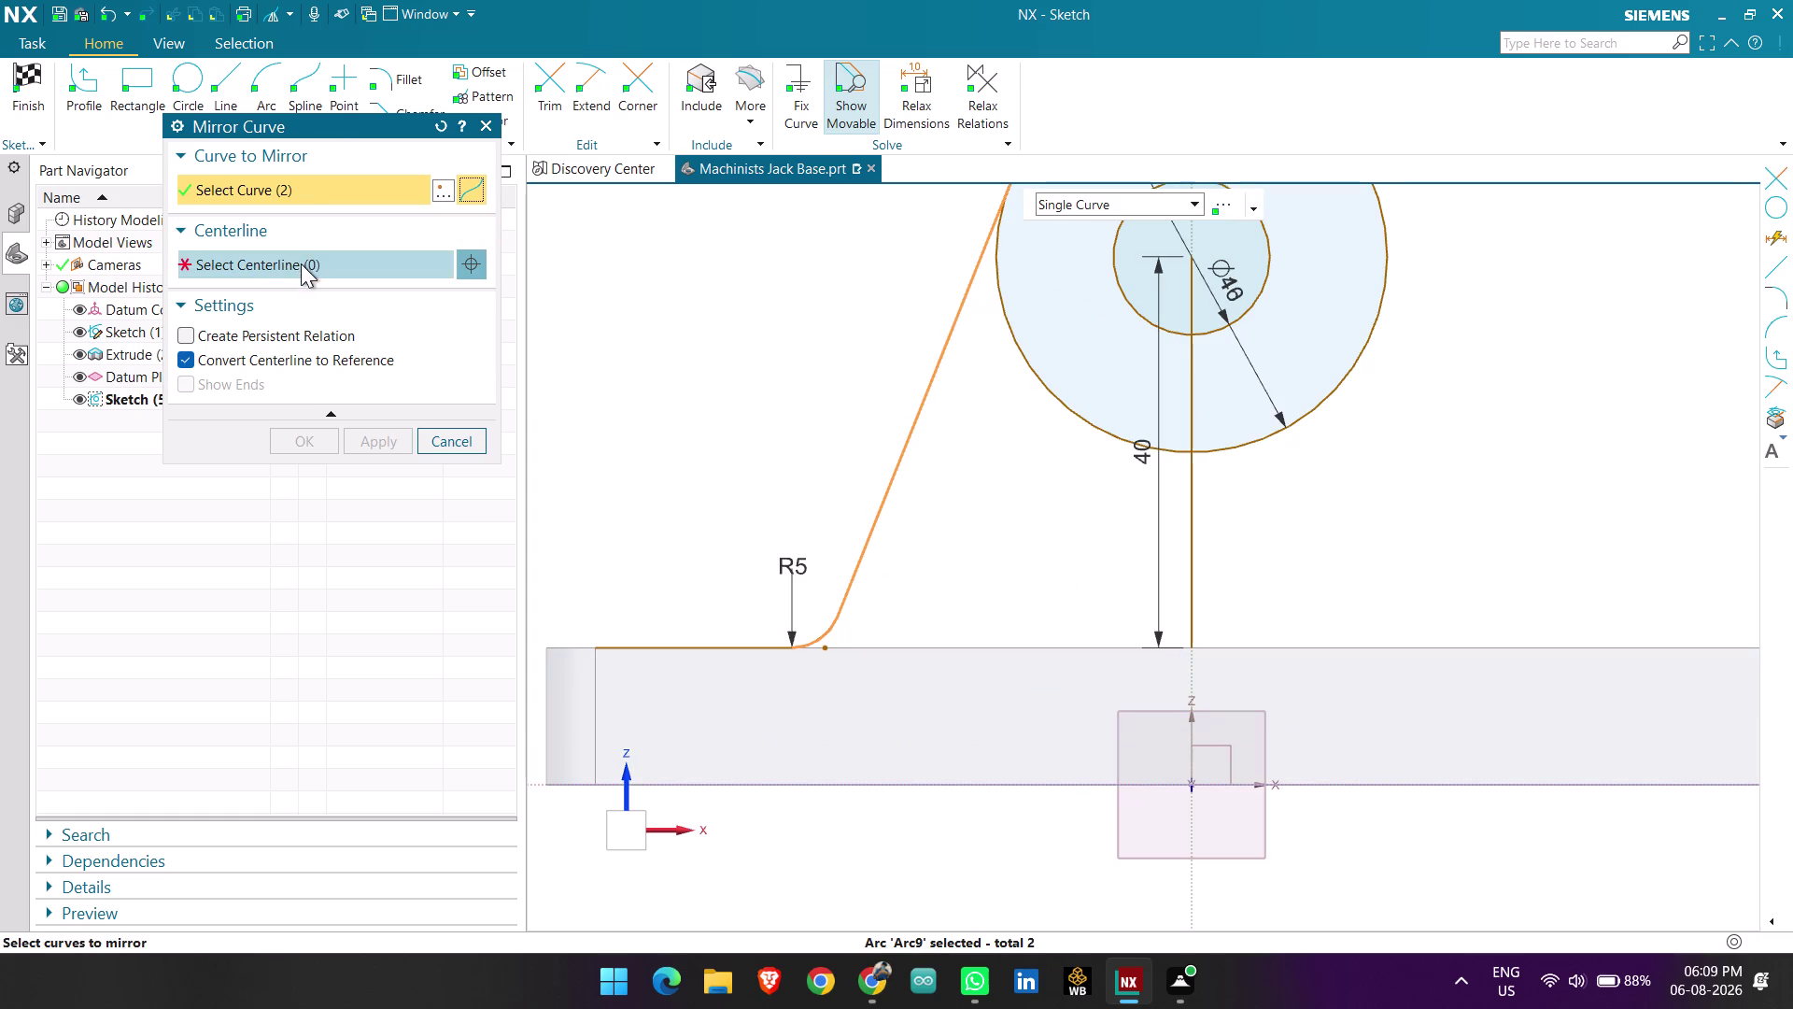
click(301, 264)
click(1186, 531)
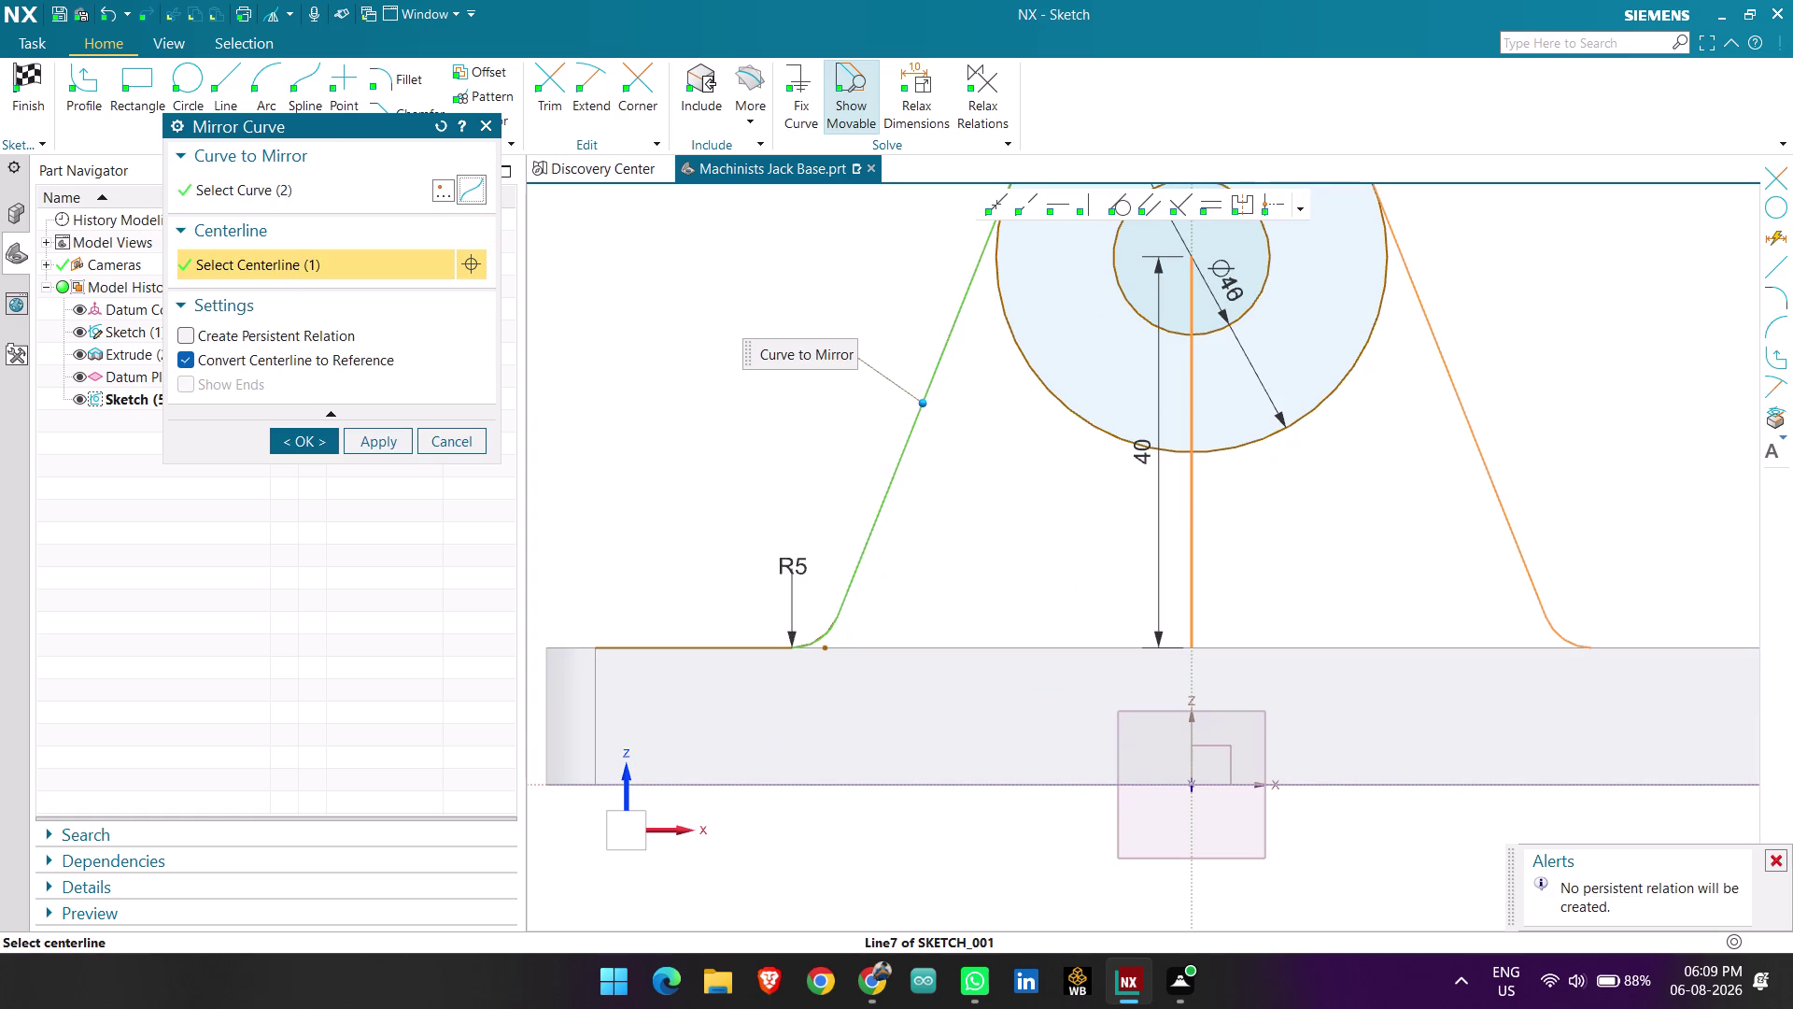
click(302, 429)
scroll(down, 3)
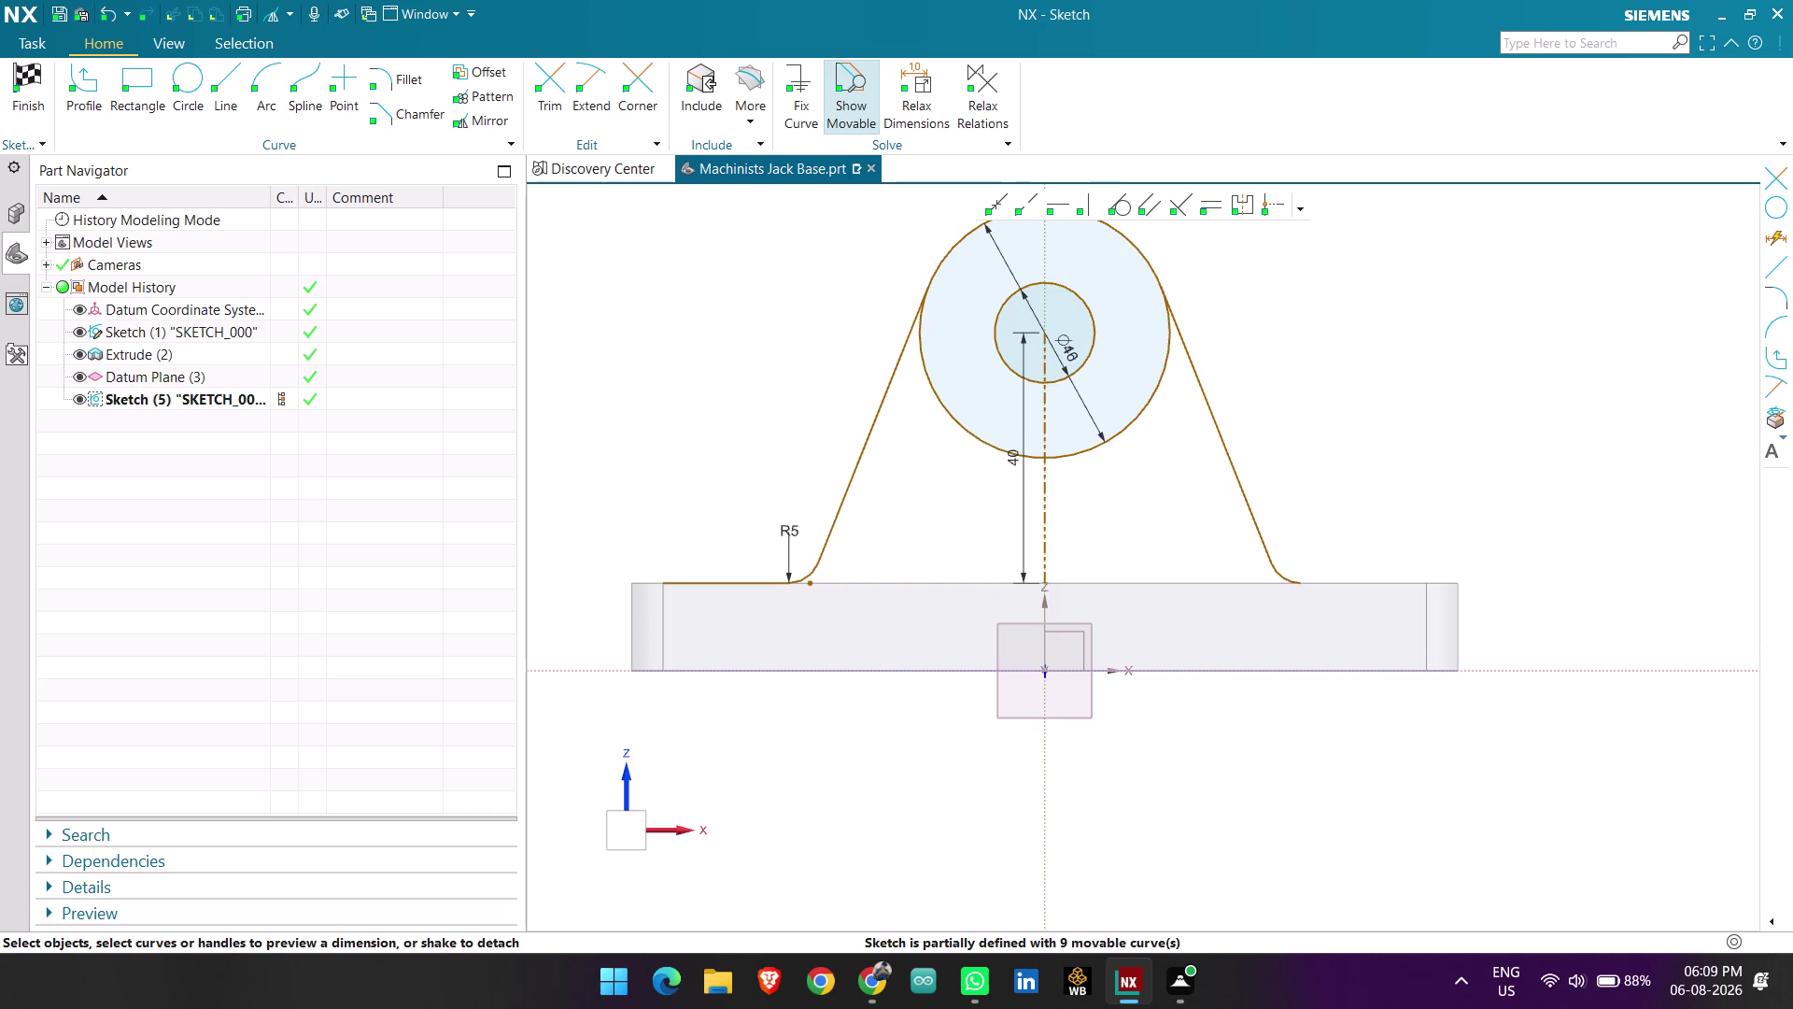
Convert the short line left of the R5 fillet into a dashed reference line.
scroll(up, 3)
scroll(up, 3)
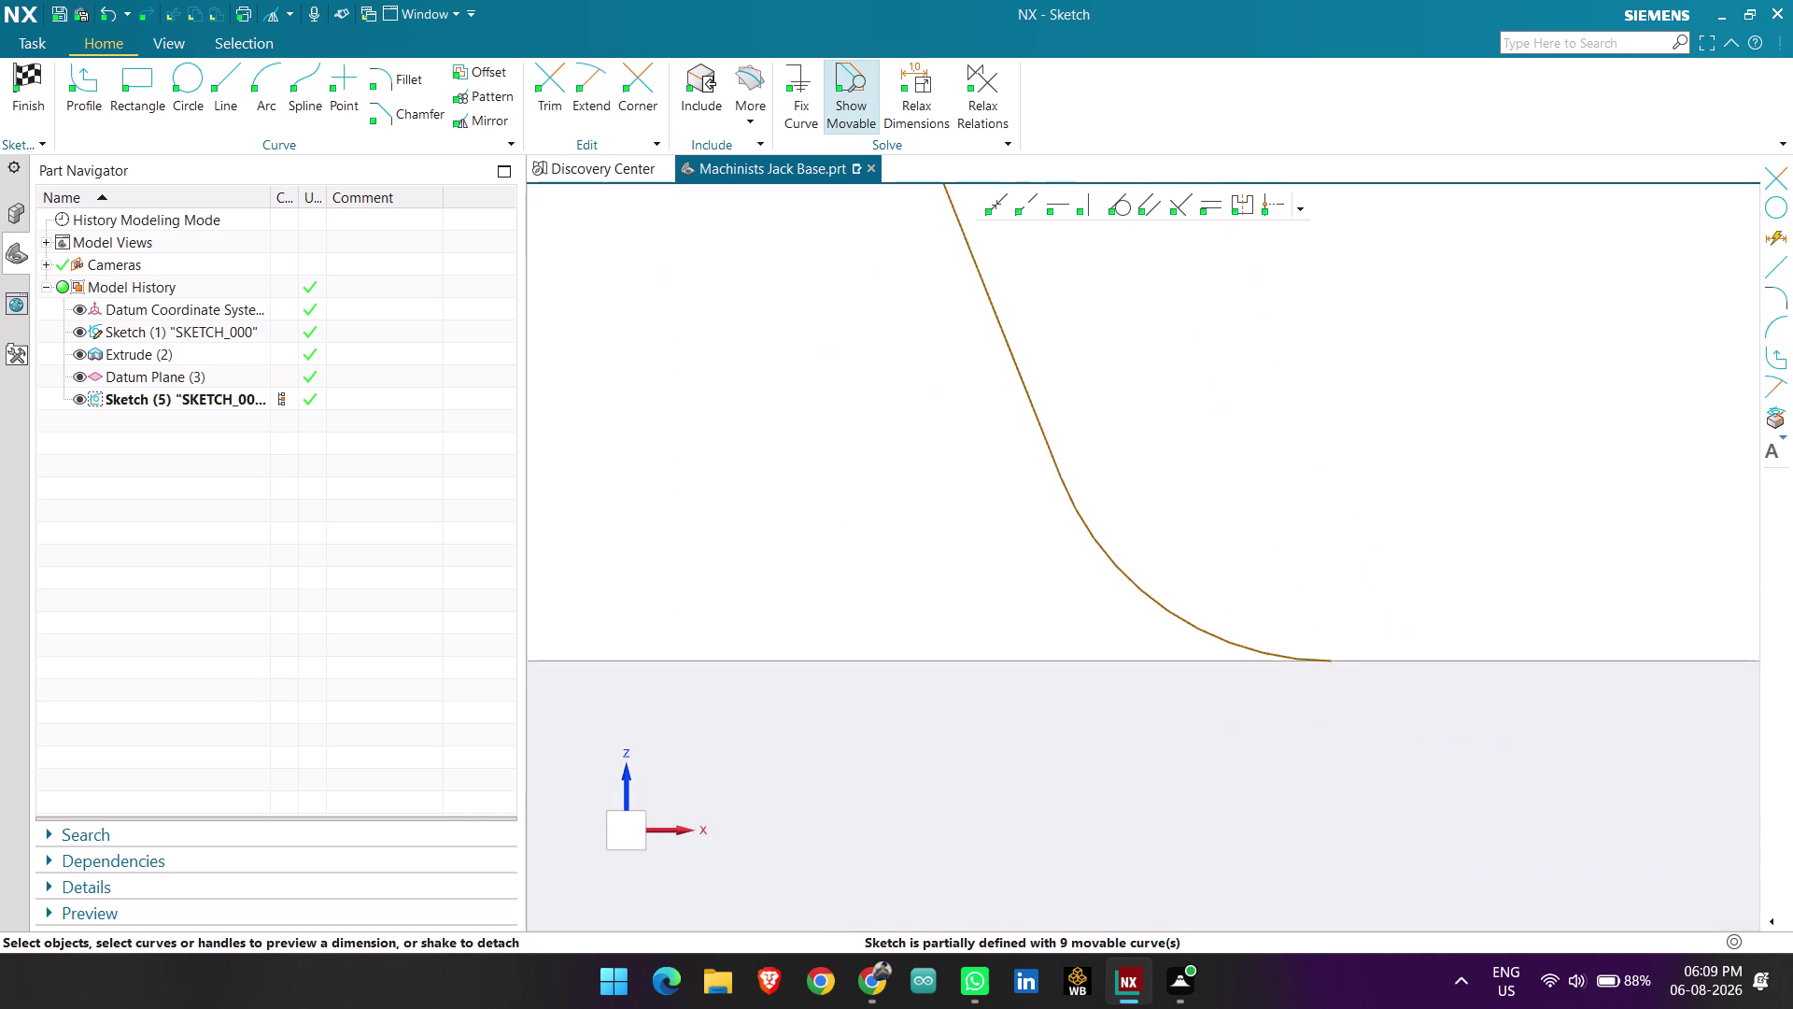
scroll(up, 3)
scroll(down, 3)
scroll(down, 3)
scroll(up, 3)
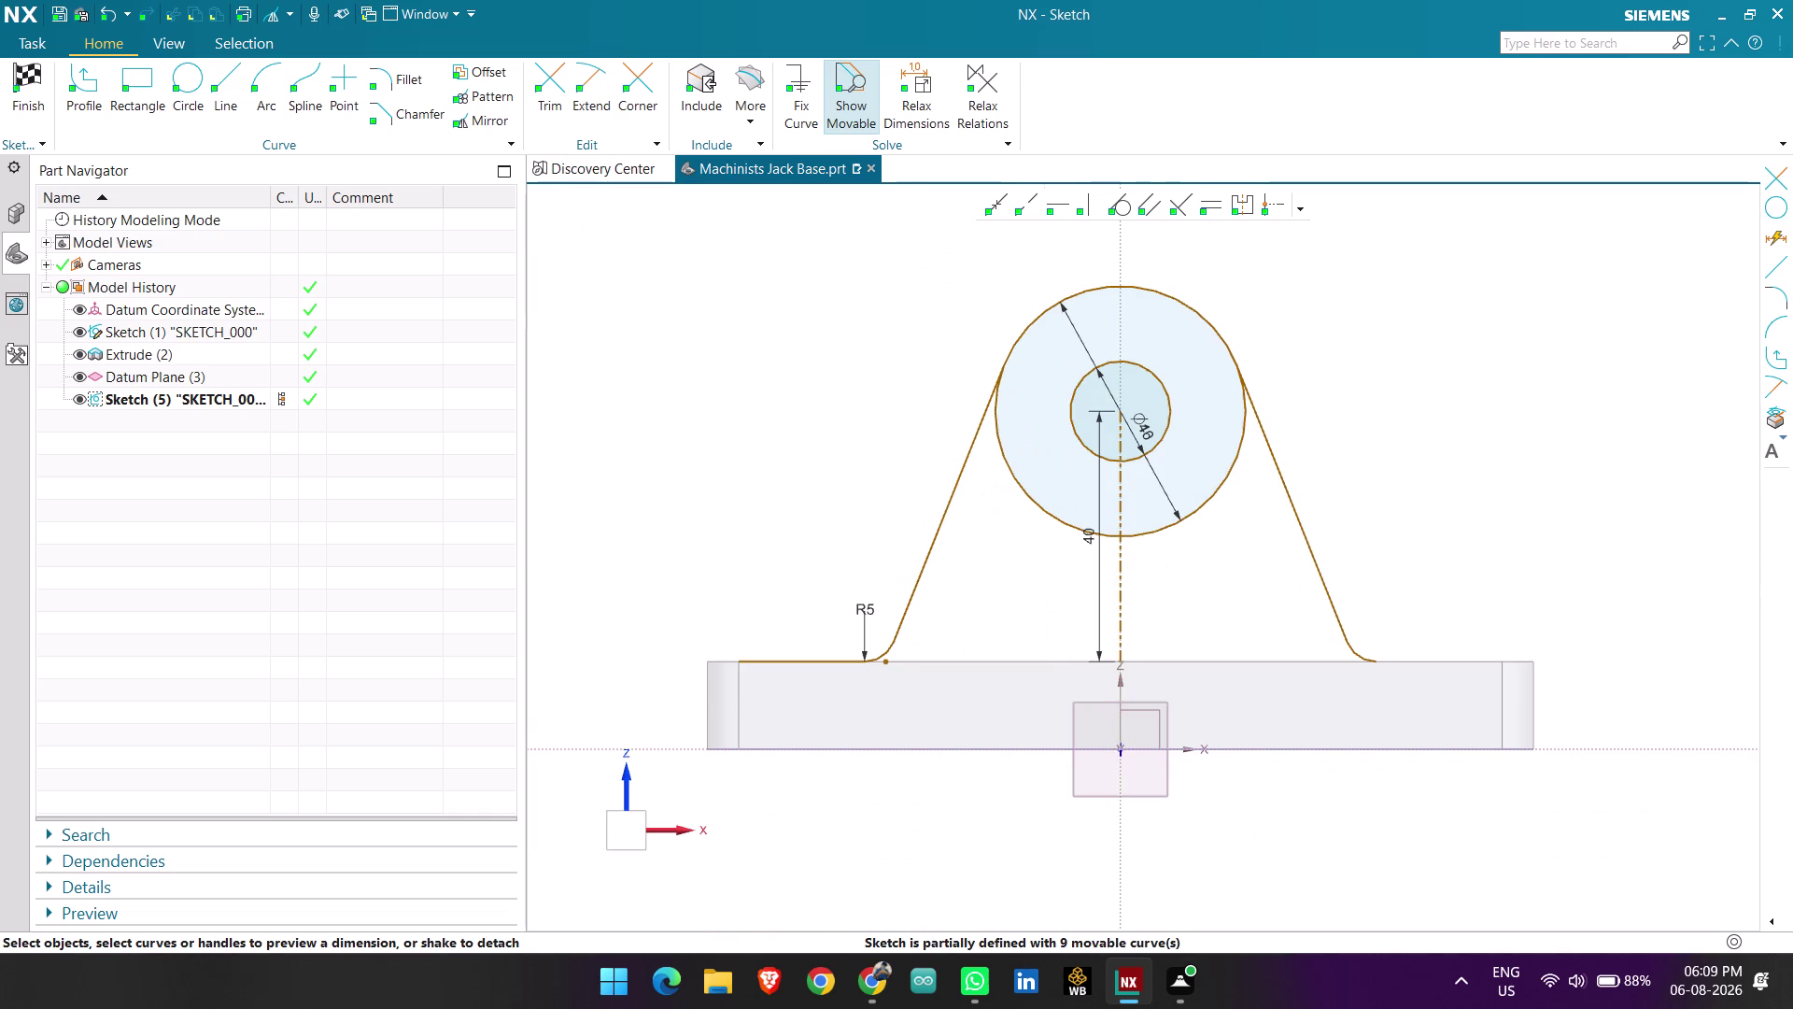
right_click(796, 659)
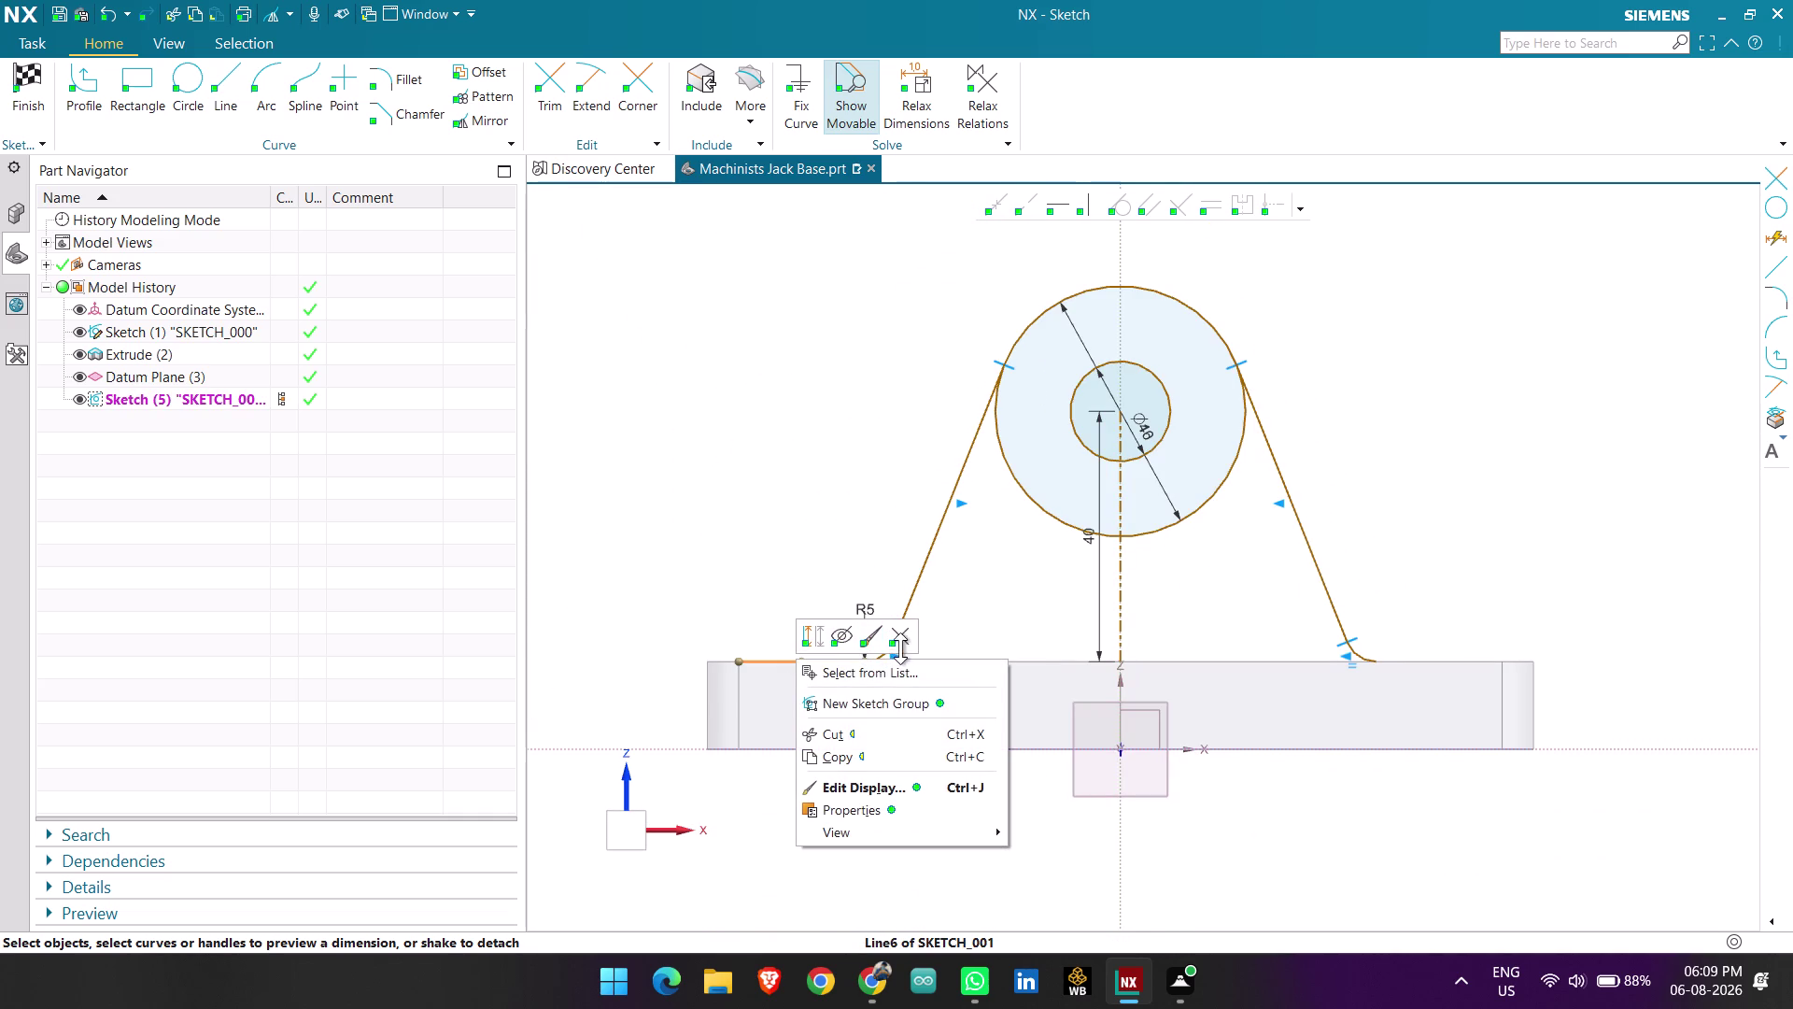
click(816, 632)
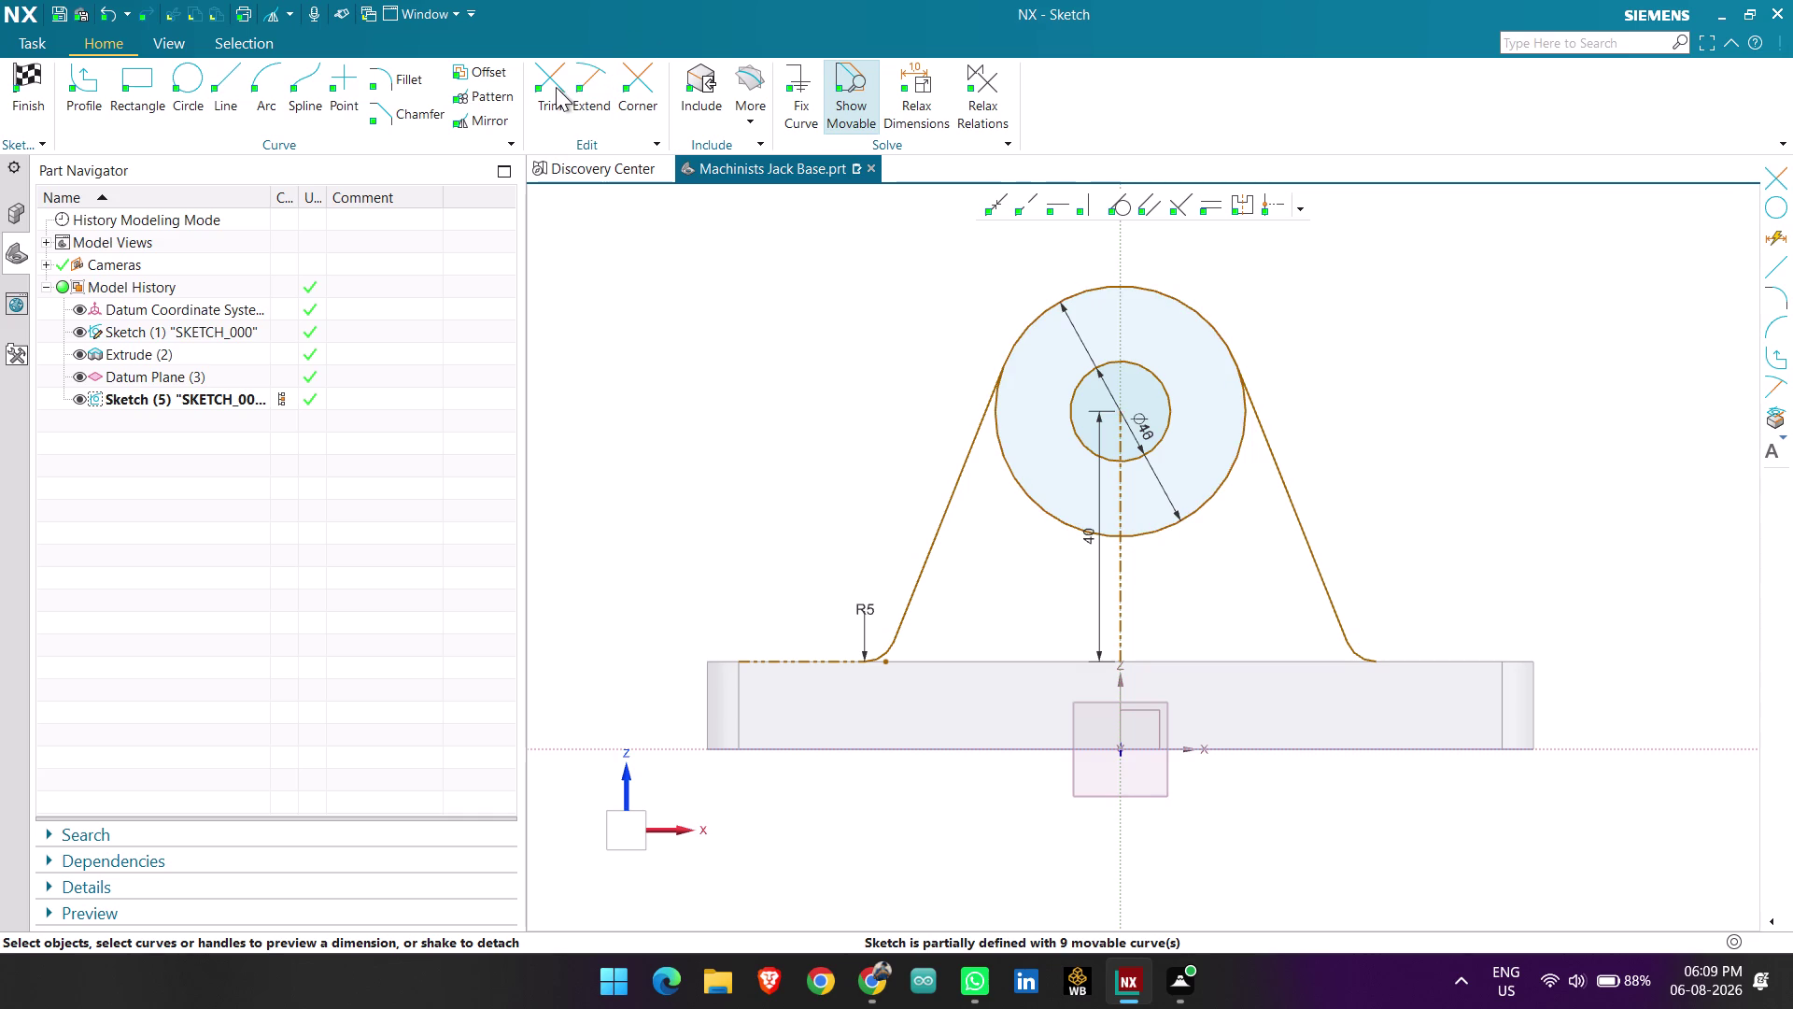
click(556, 87)
Trim away the Ø40 circle's lower arc between the slanted lug lines.
click(1031, 498)
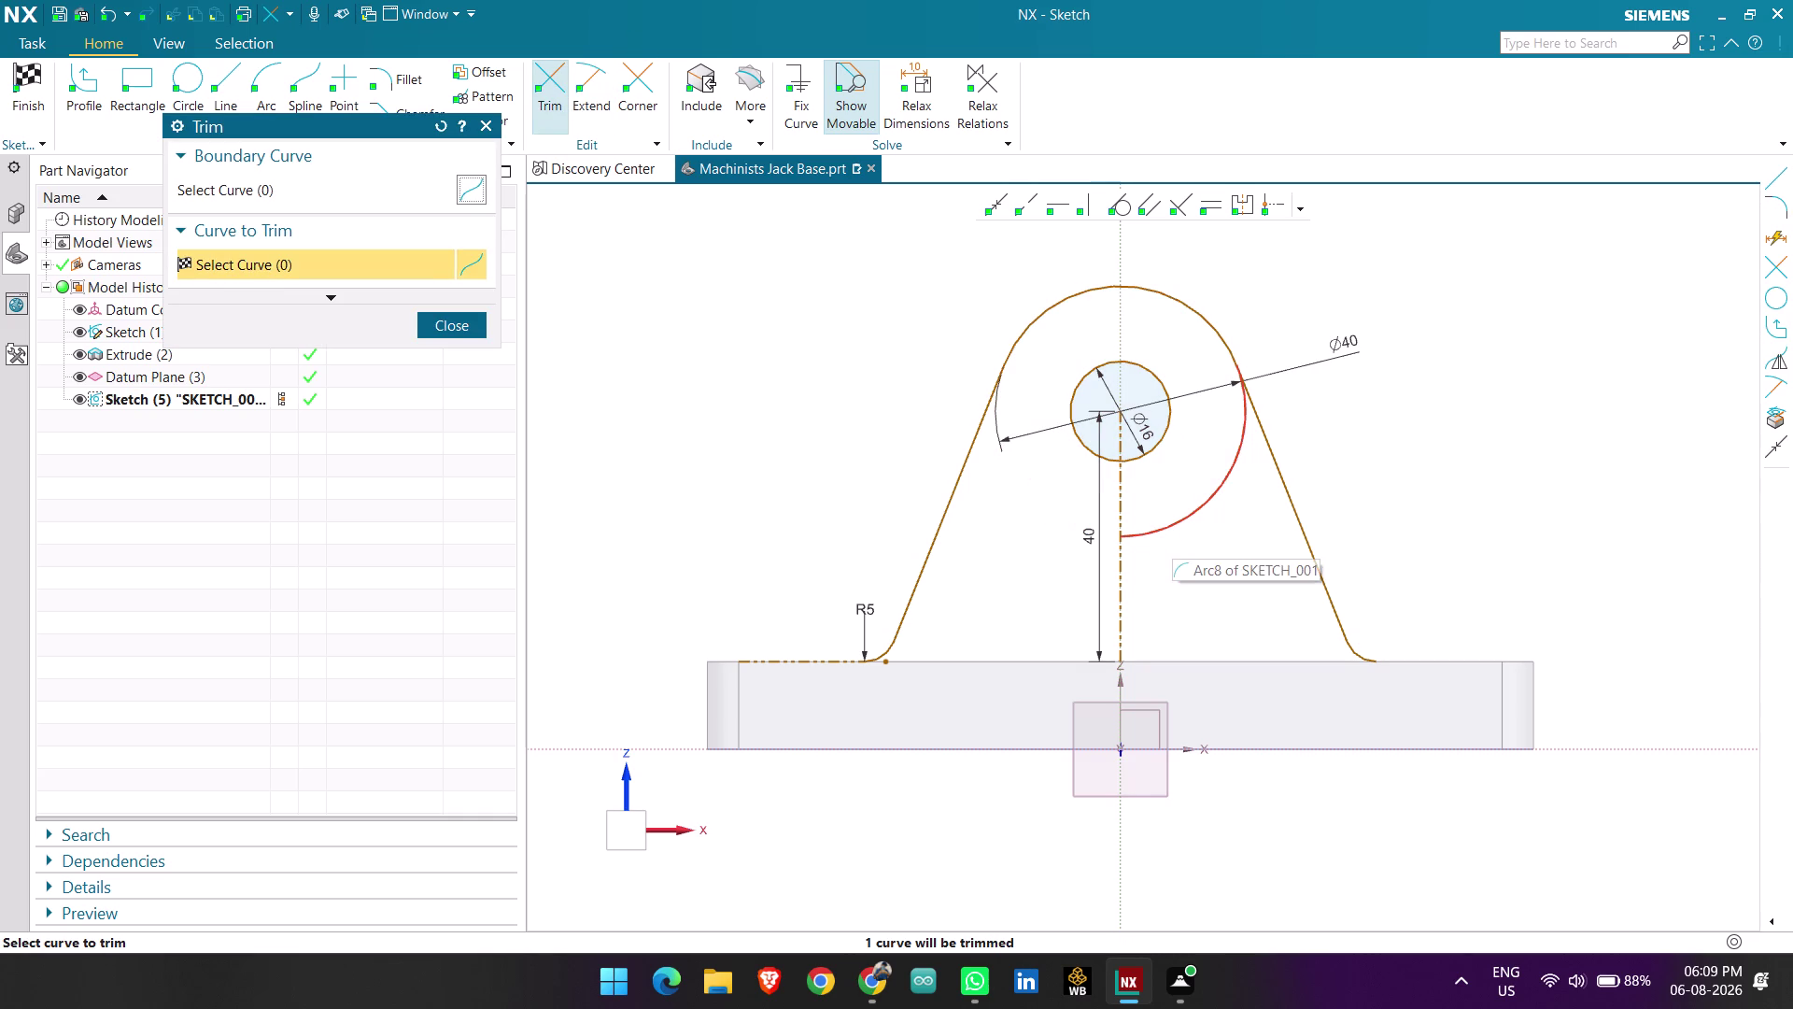
click(1169, 527)
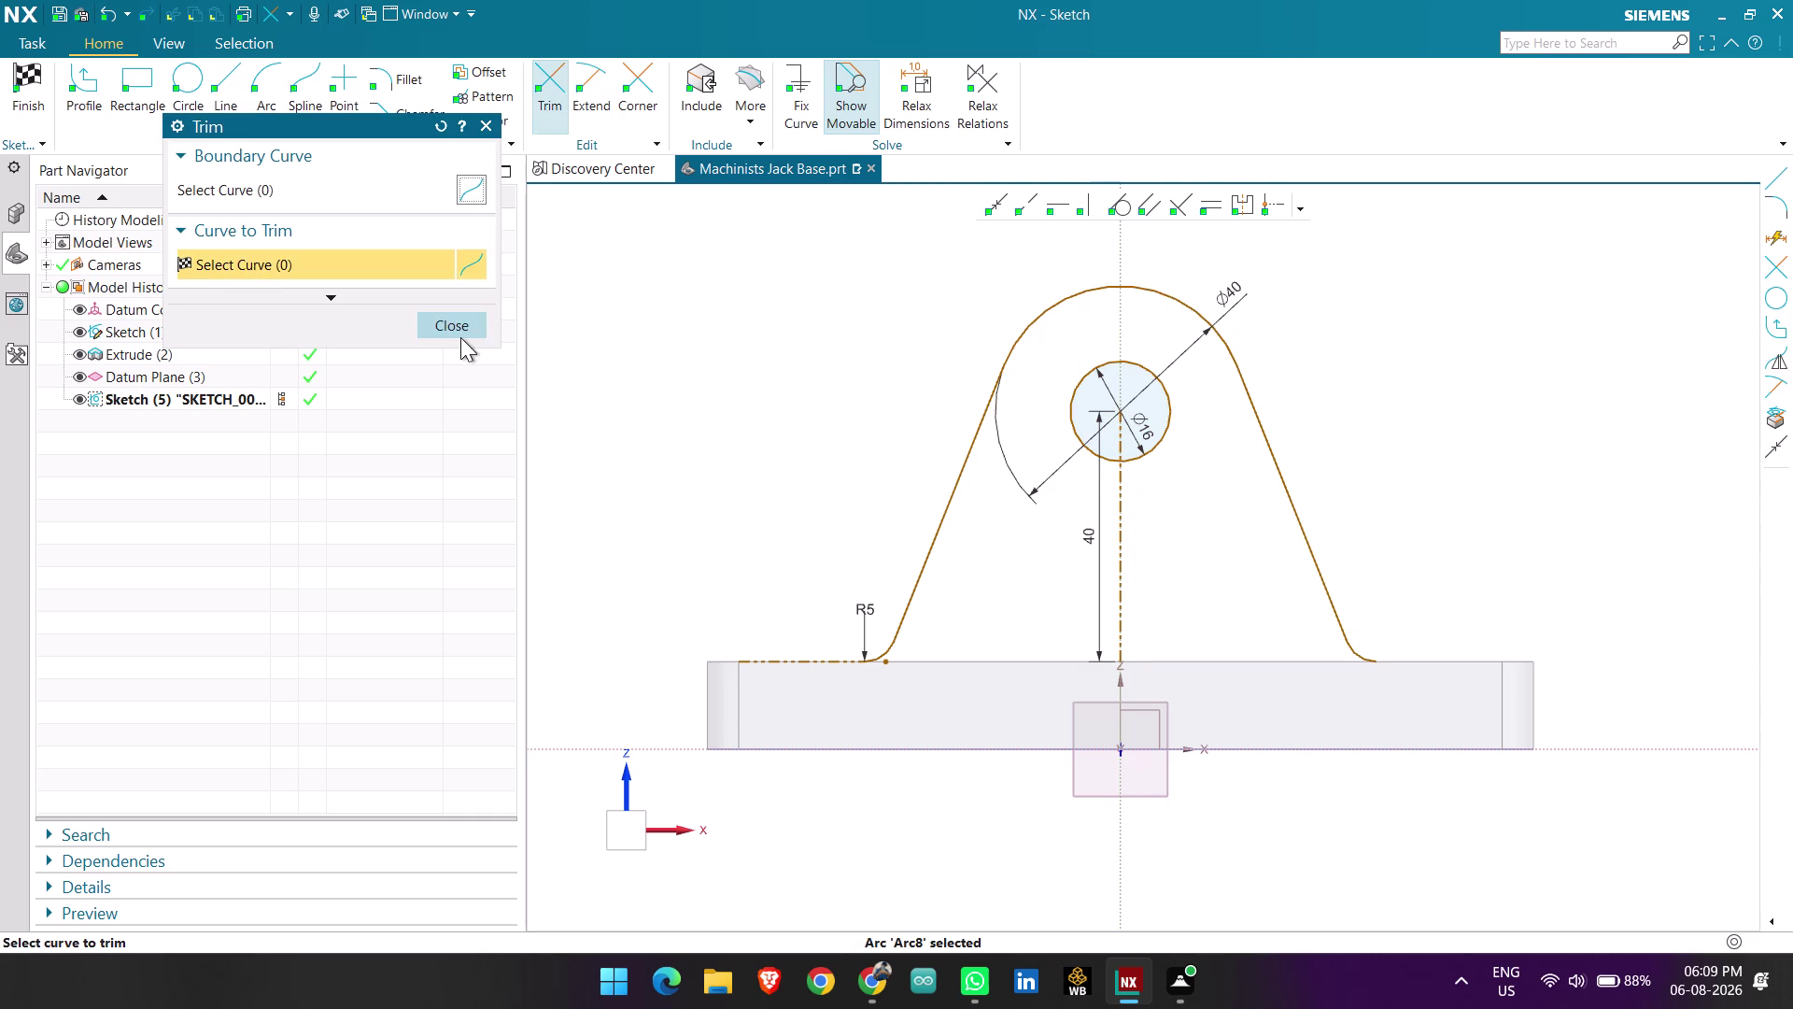
click(453, 329)
scroll(down, 3)
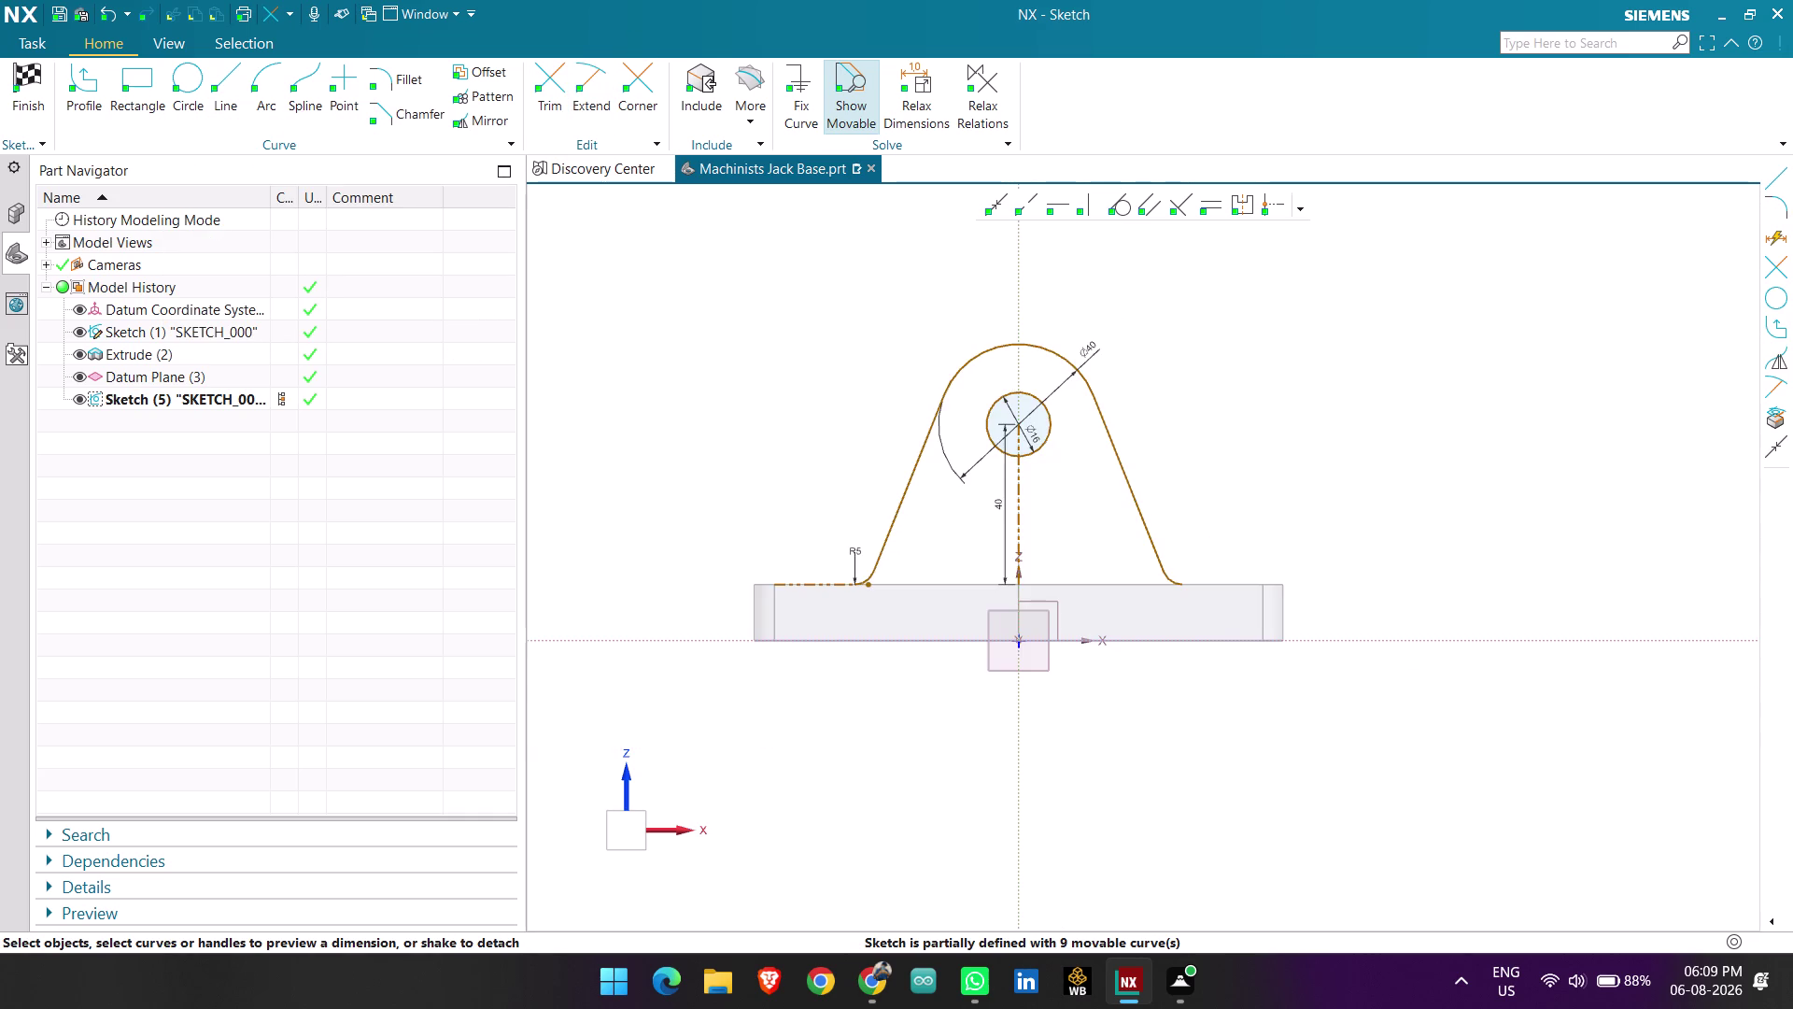
scroll(up, 3)
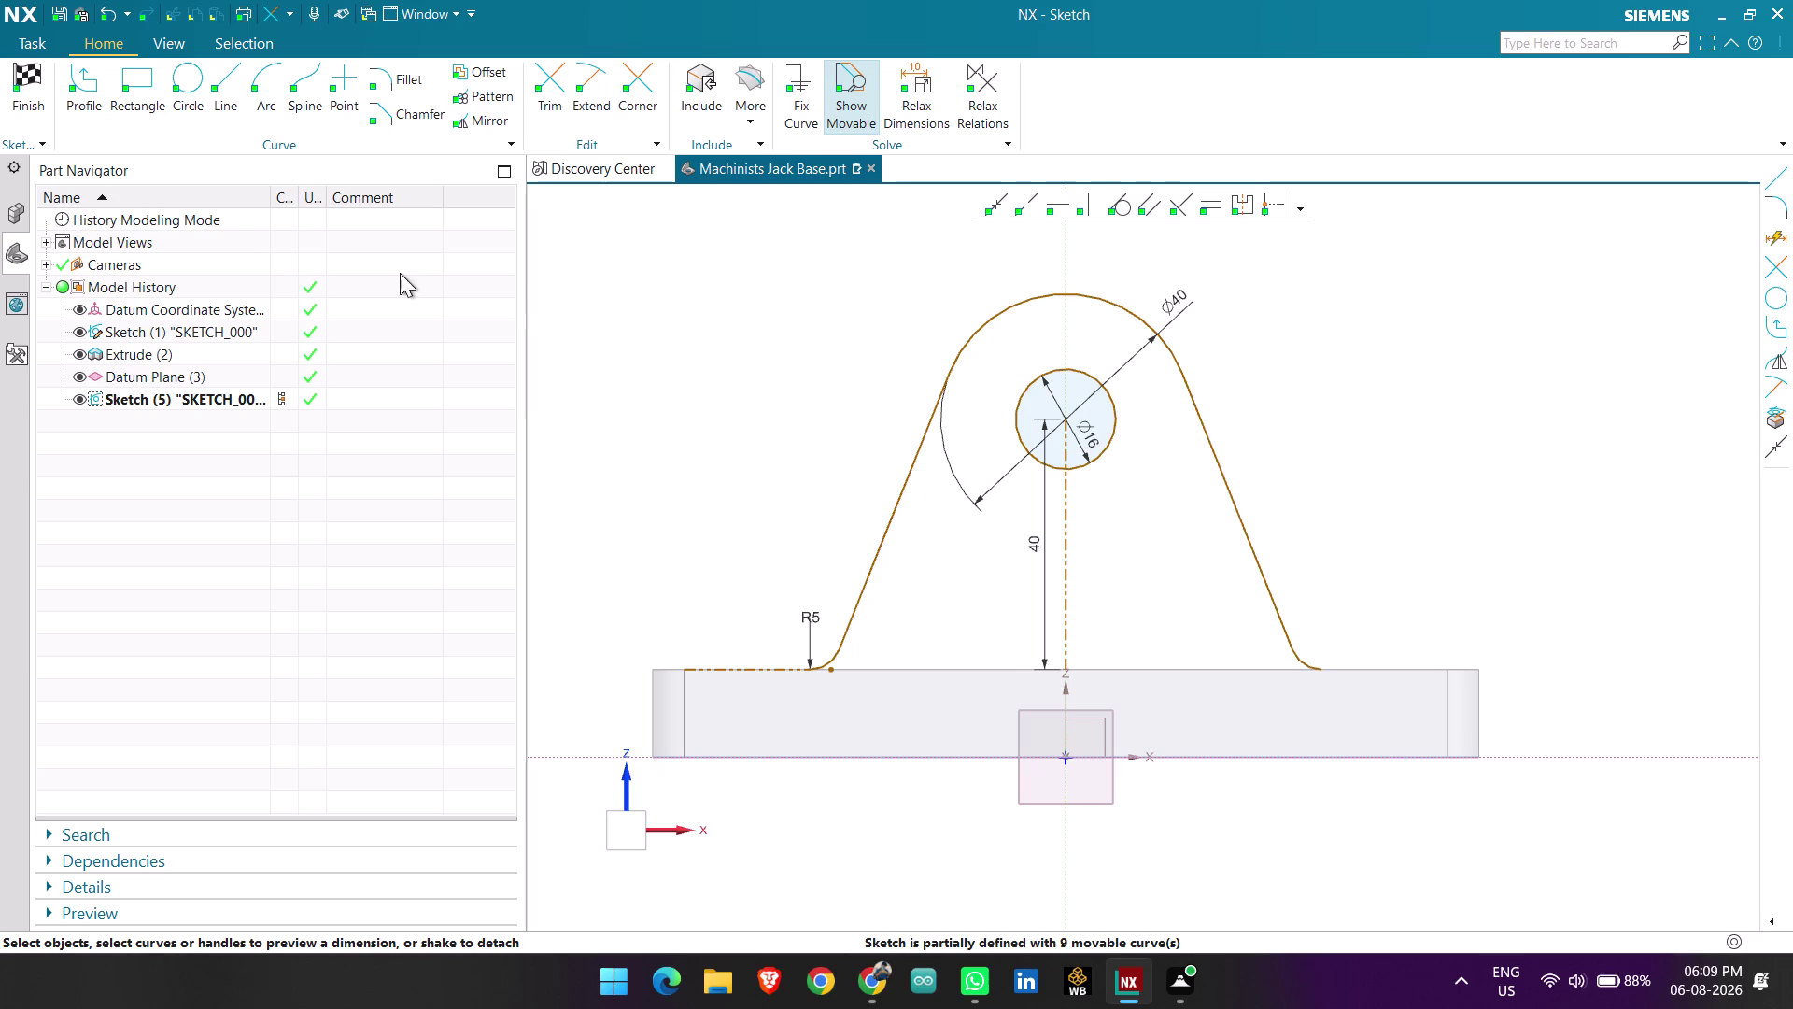
click(237, 85)
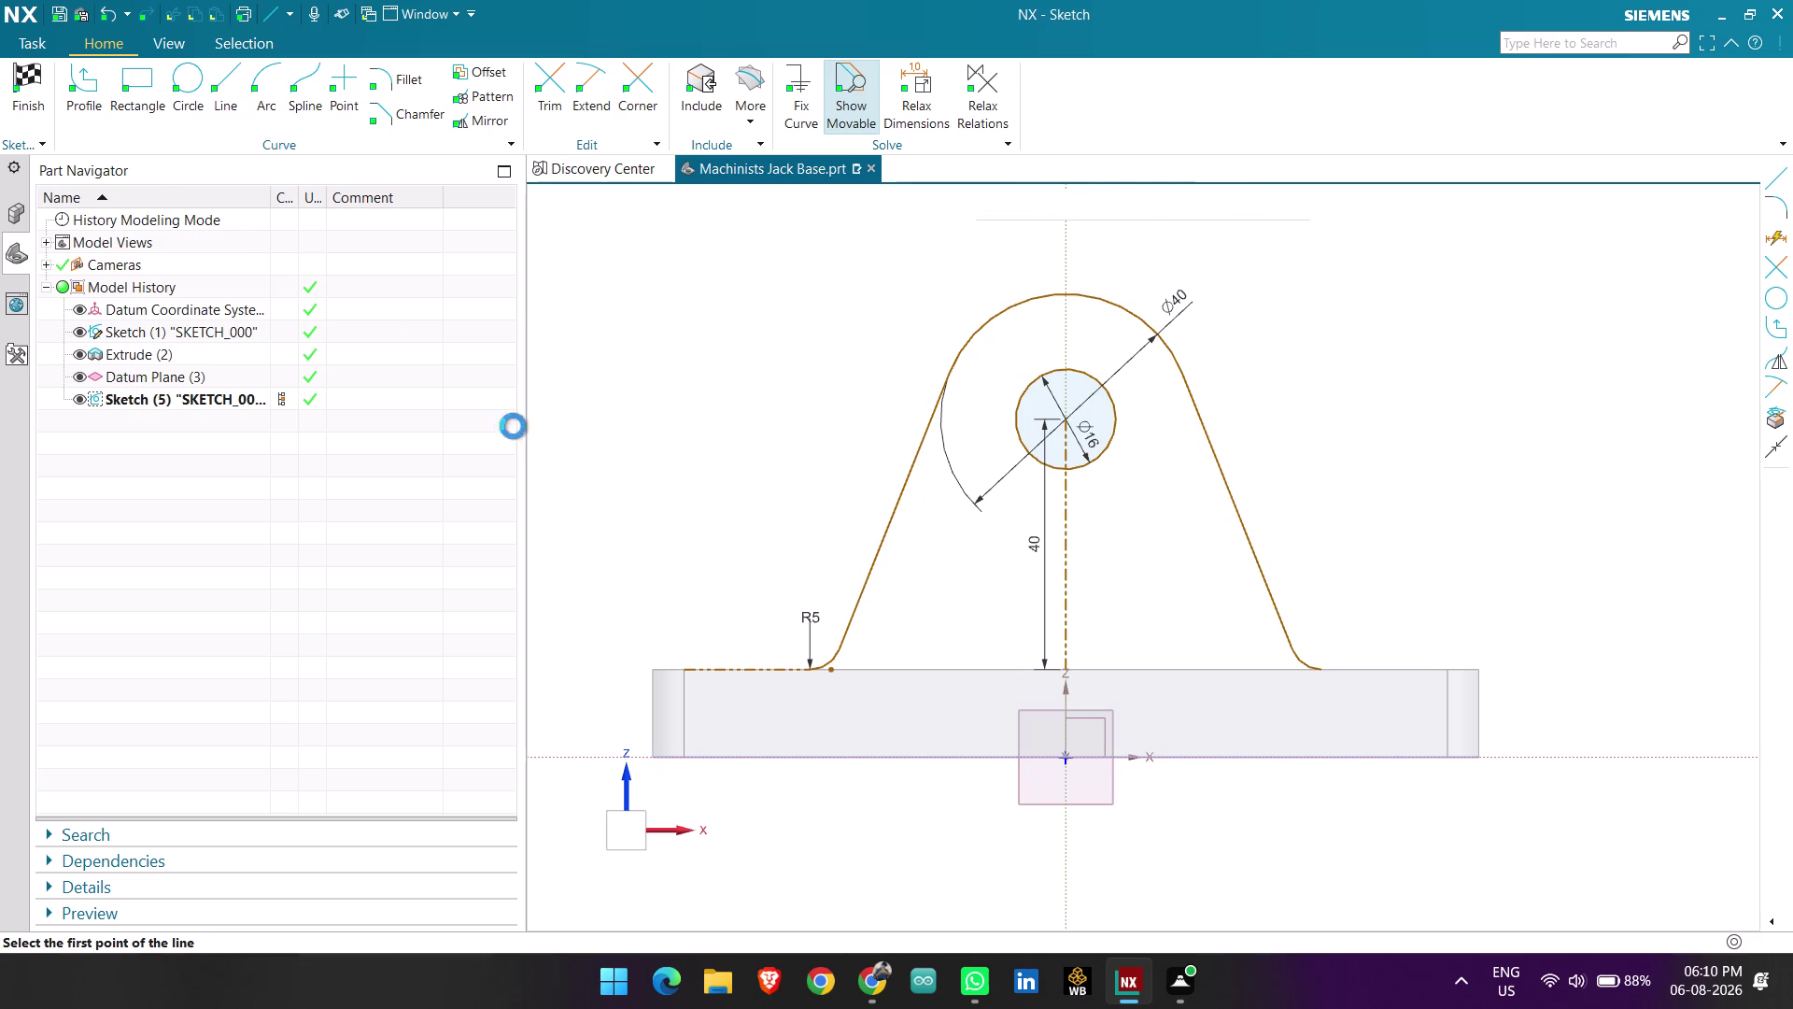
Draw the closing base line between the two fillet ends and finish the sketch.
click(814, 670)
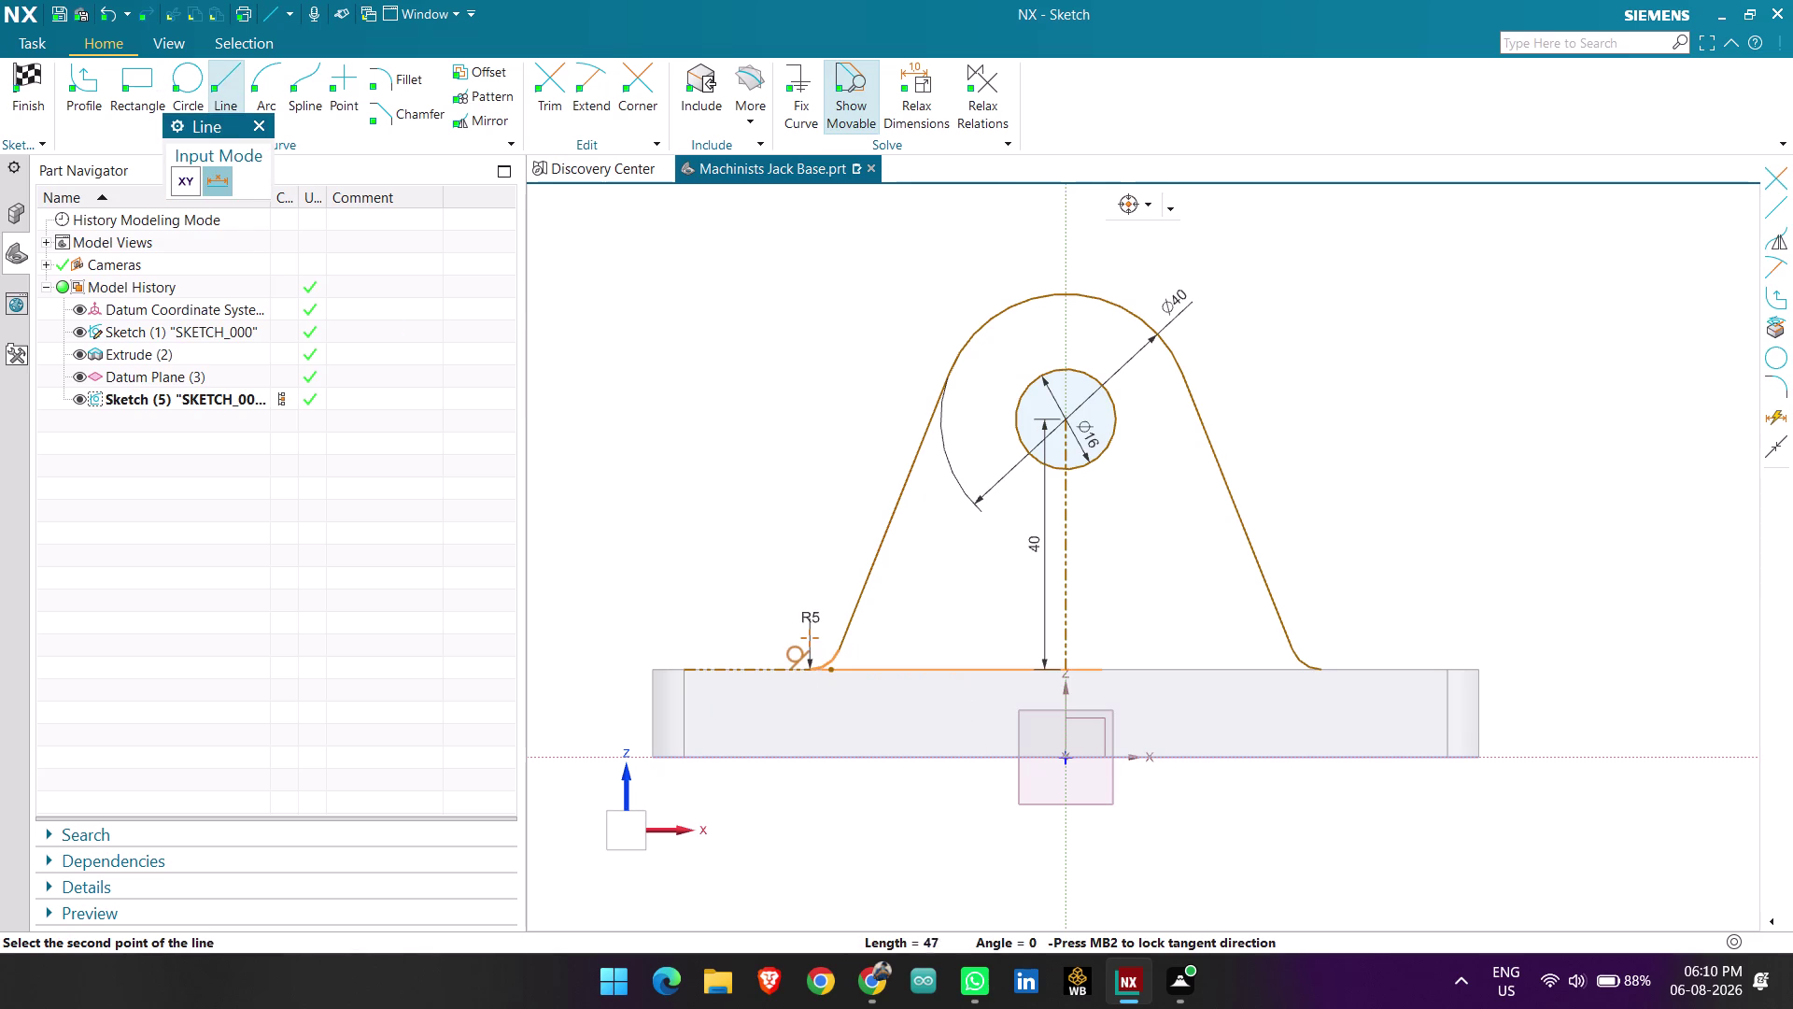
click(1317, 673)
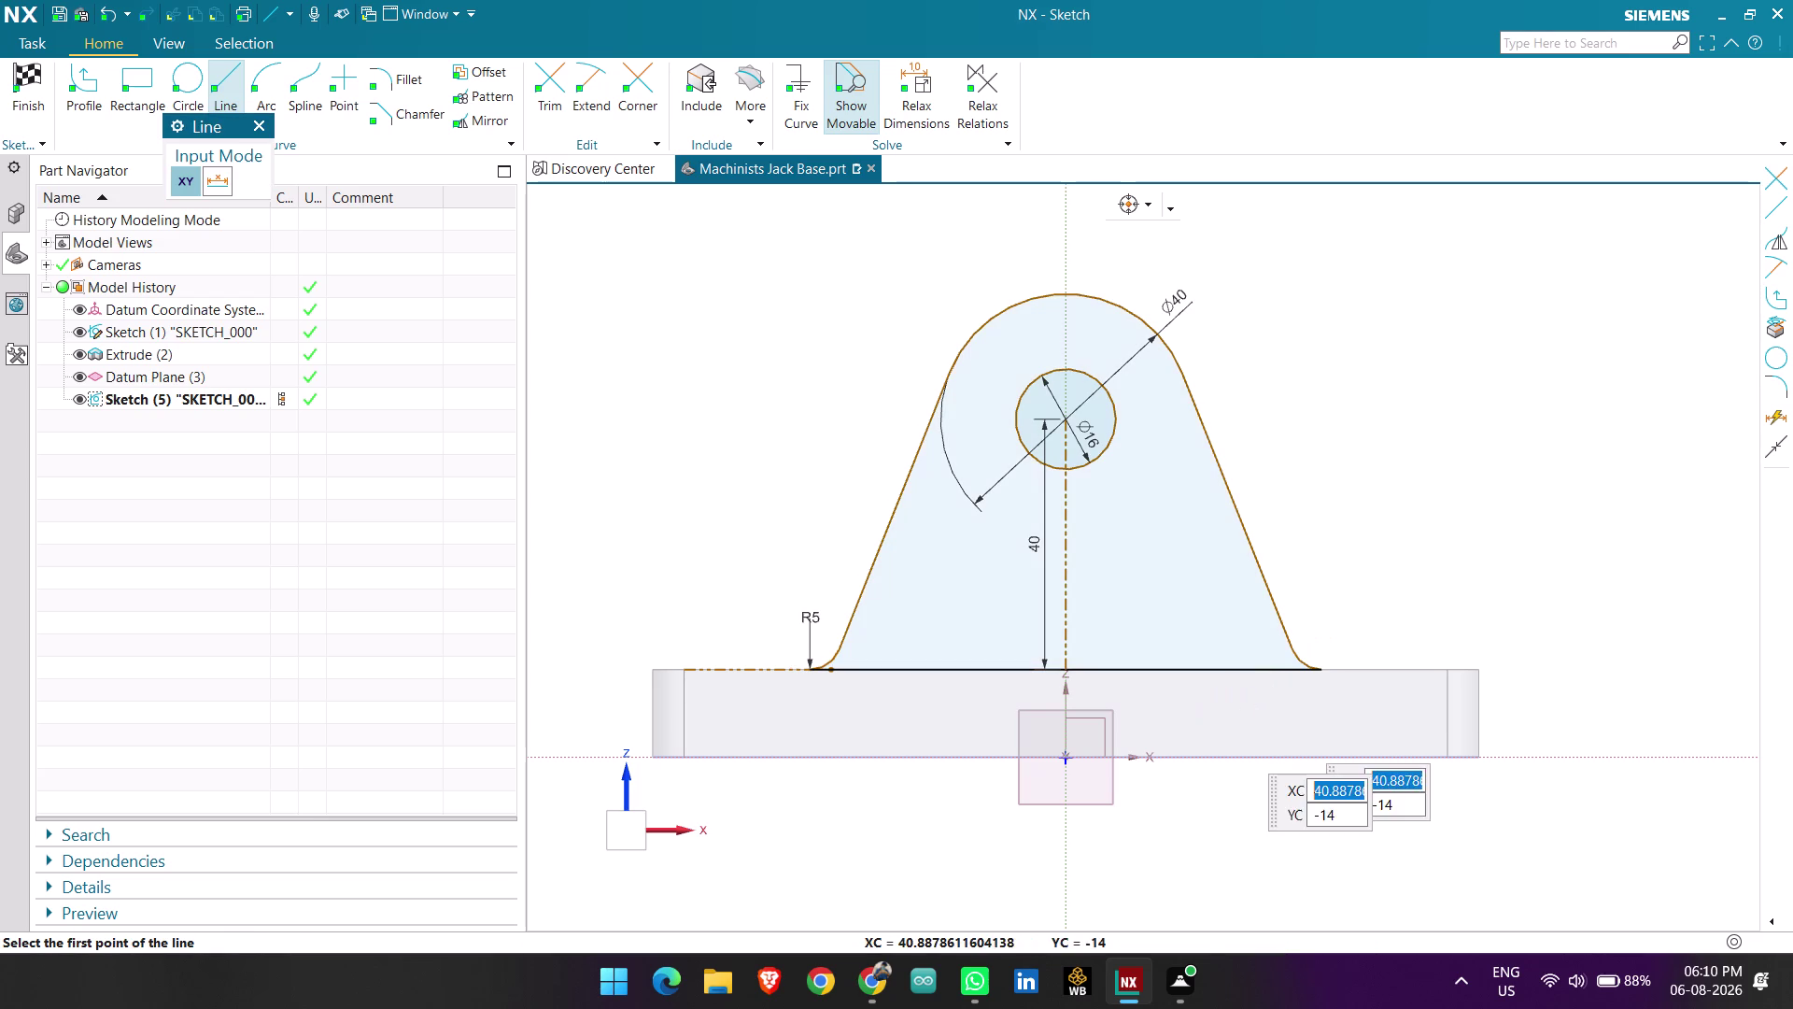
key(Escape)
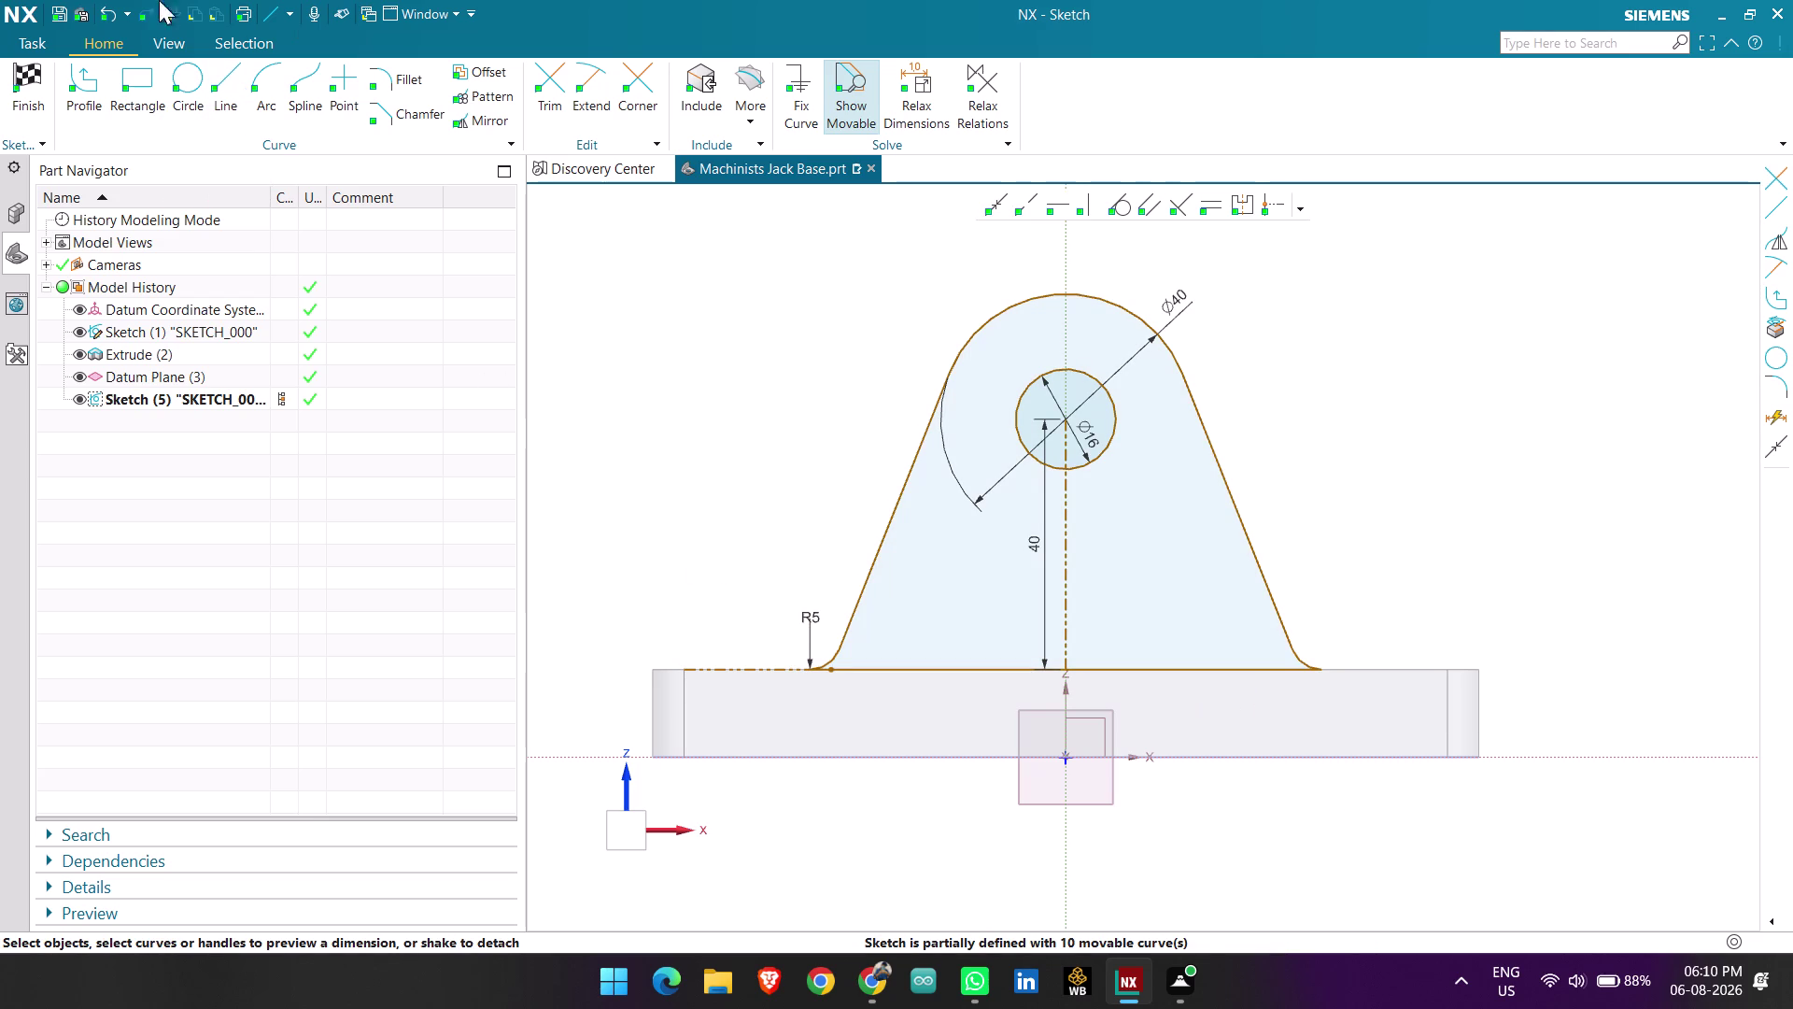
click(30, 84)
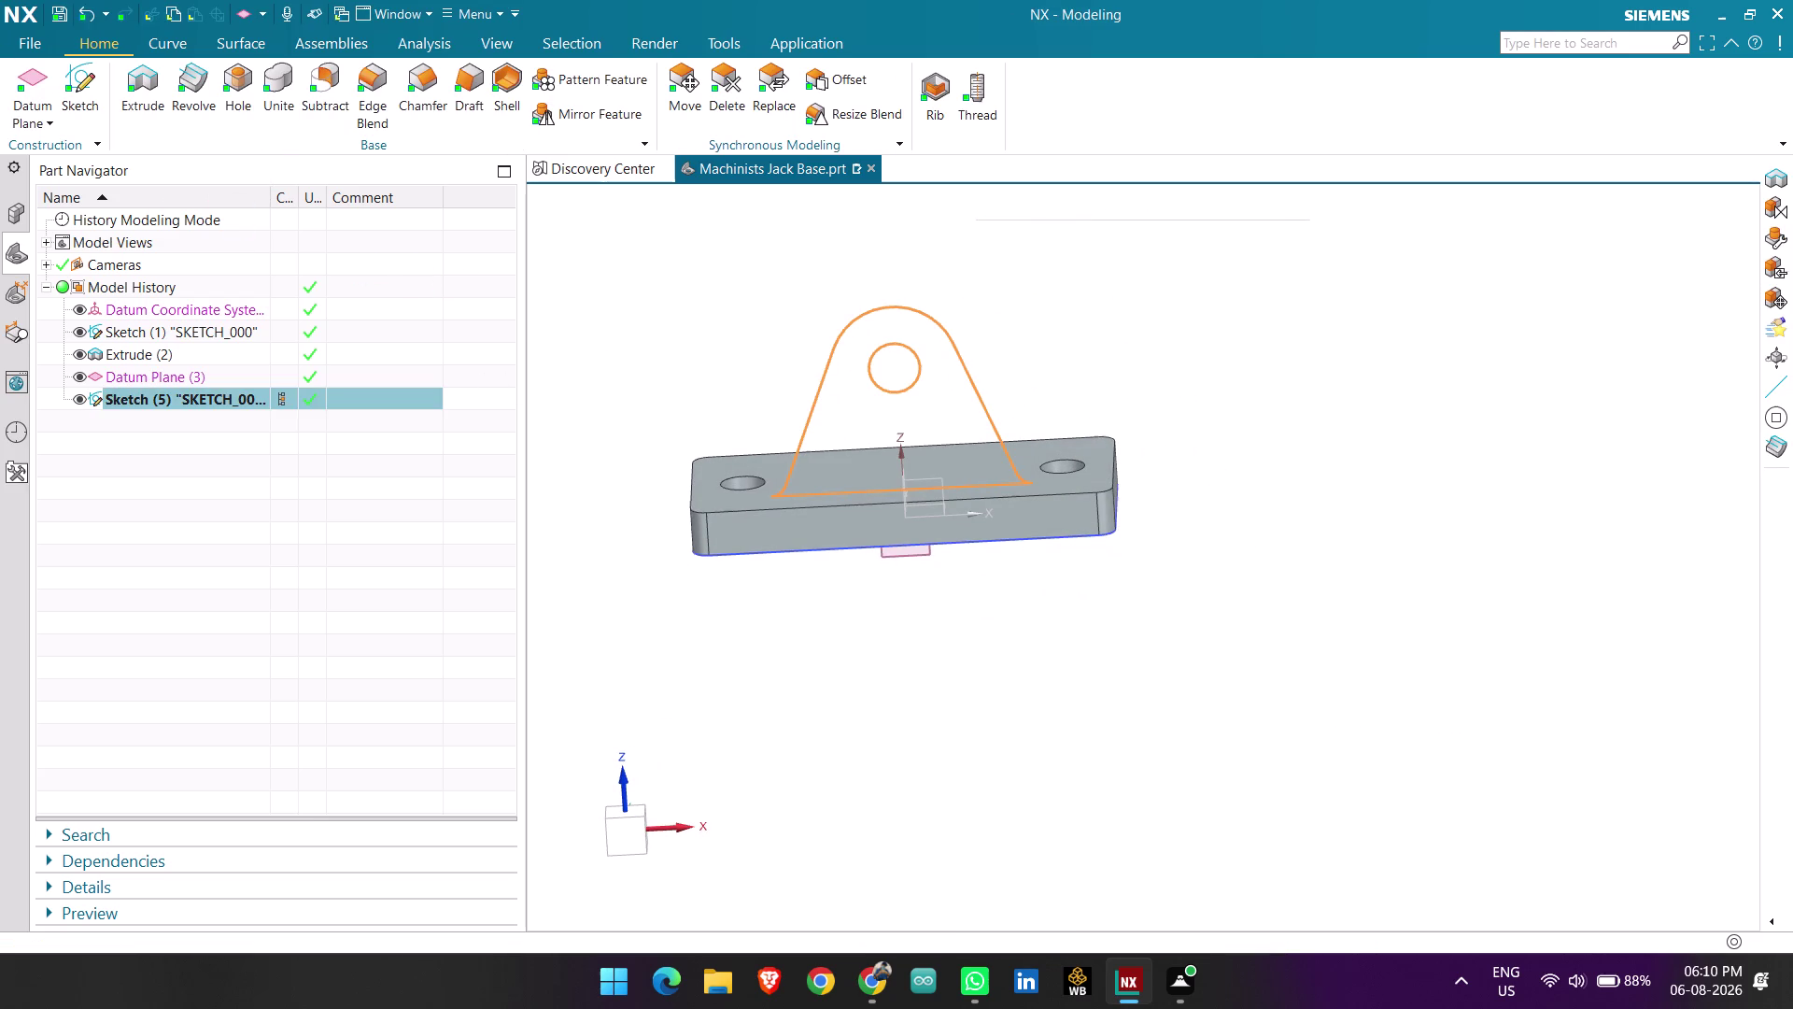
scroll(up, 3)
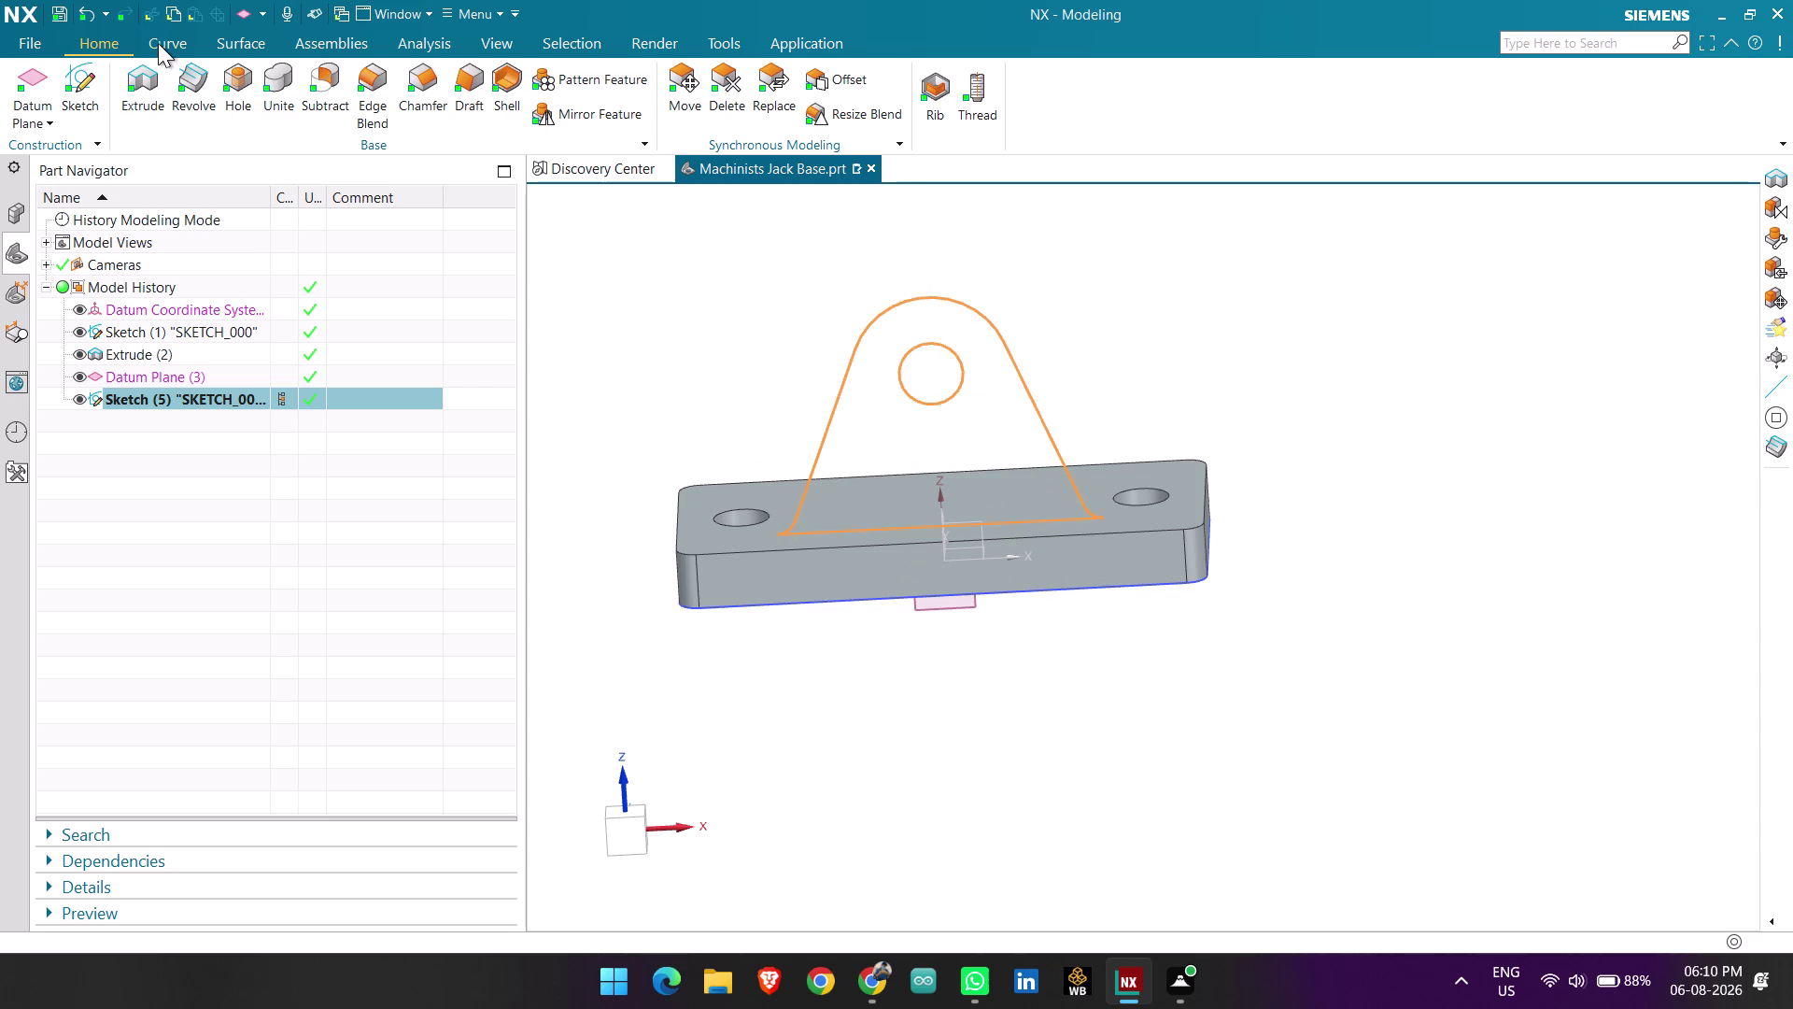
click(154, 92)
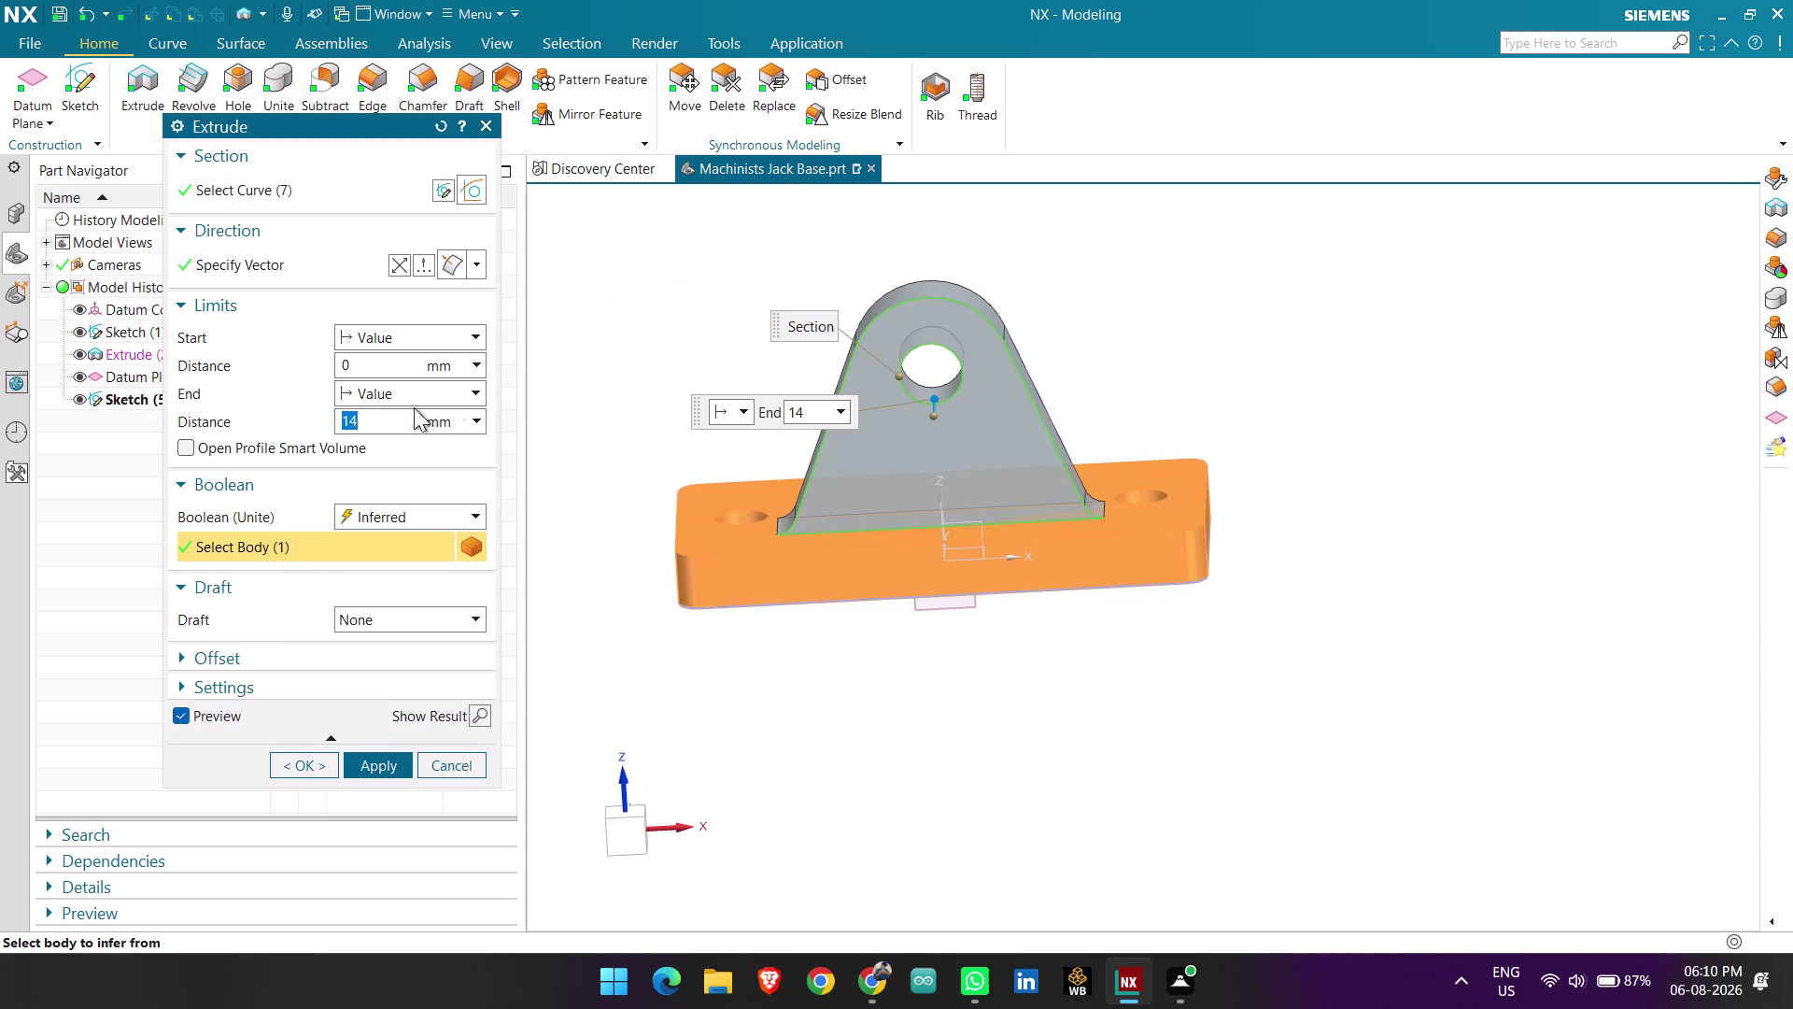
Extrude the lug profile 10 mm in the reversed direction, united with the base plate.
key(BackSpace)
text(10)
key(Return)
middle_drag(1260, 345, 1177, 396)
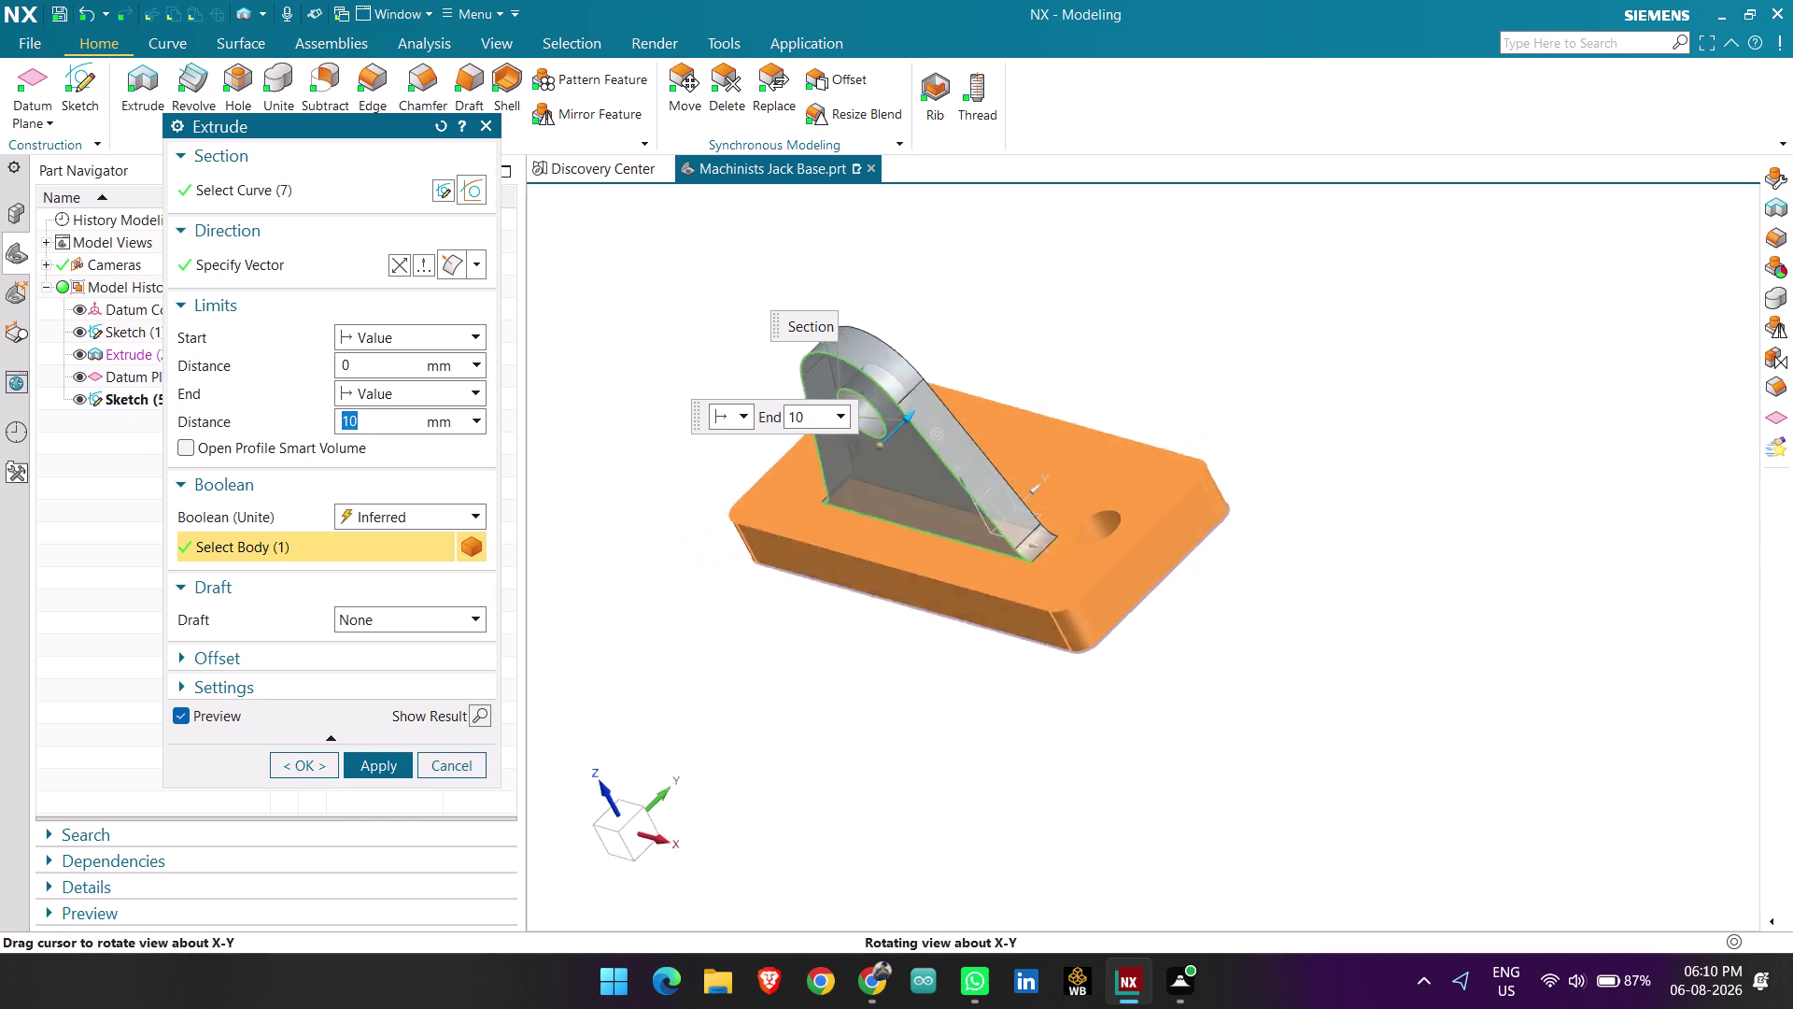
middle_drag(1177, 396, 1213, 409)
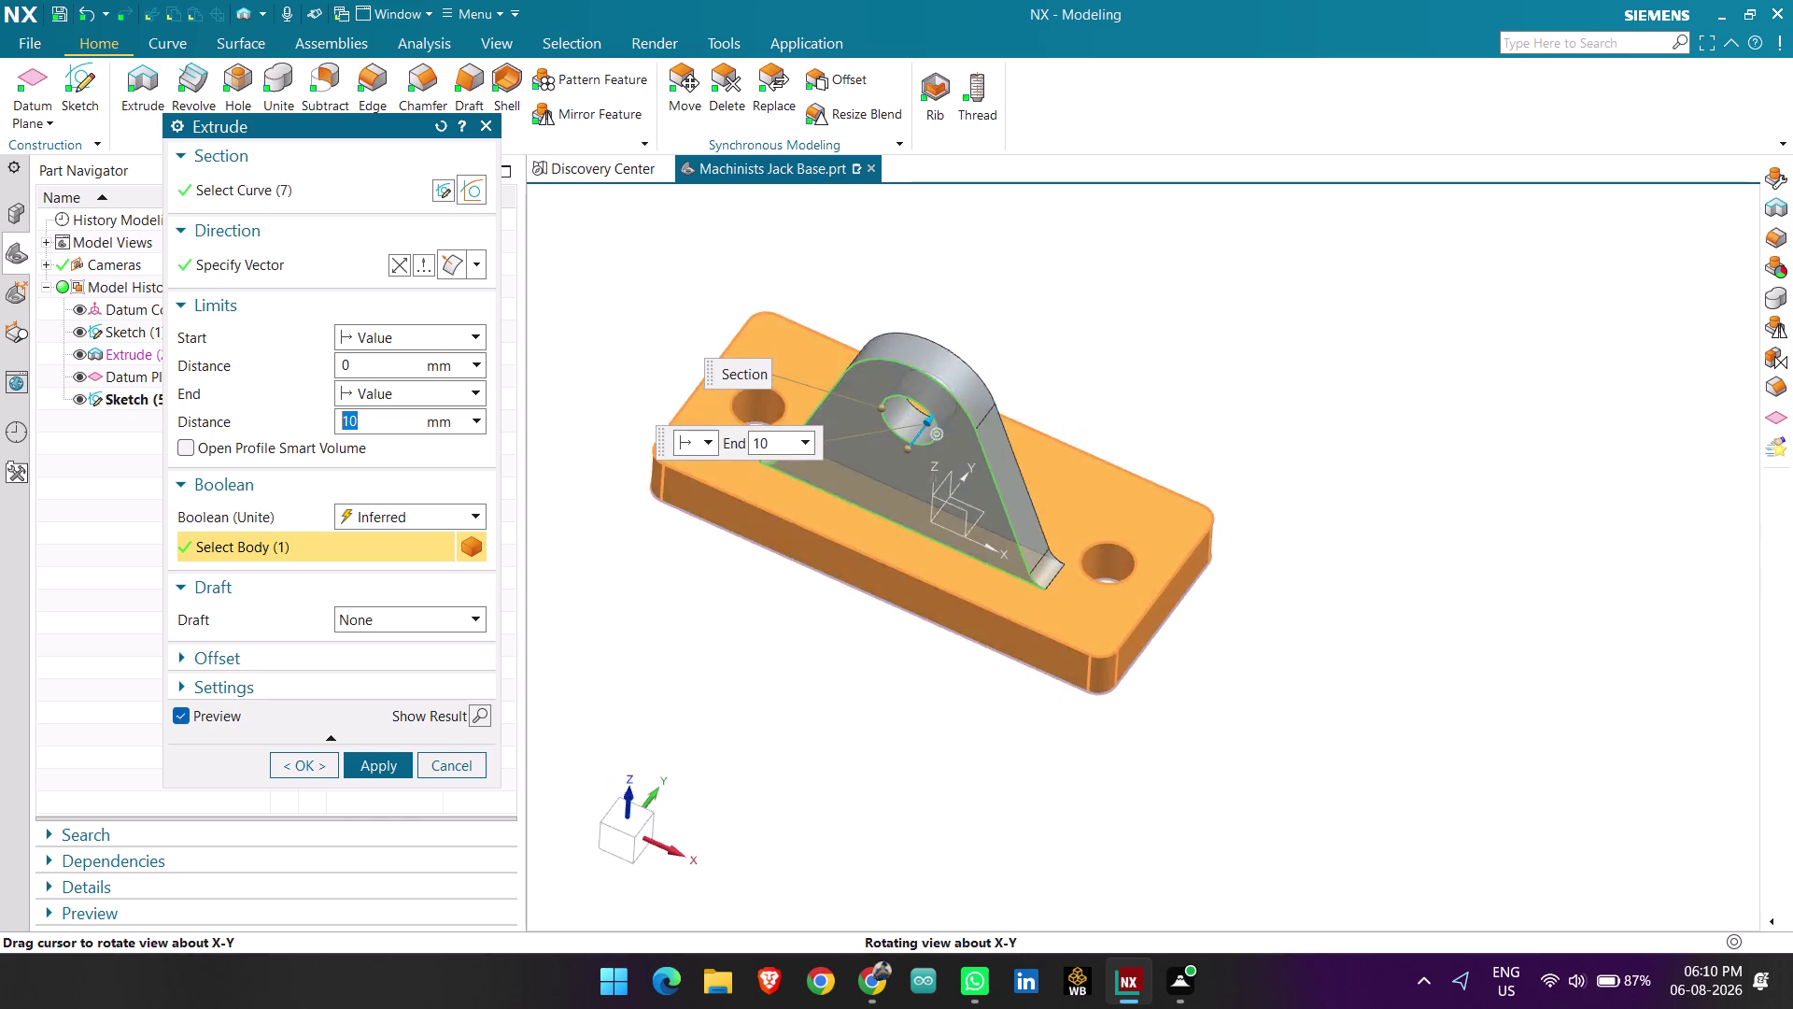
middle_drag(1213, 408, 1202, 399)
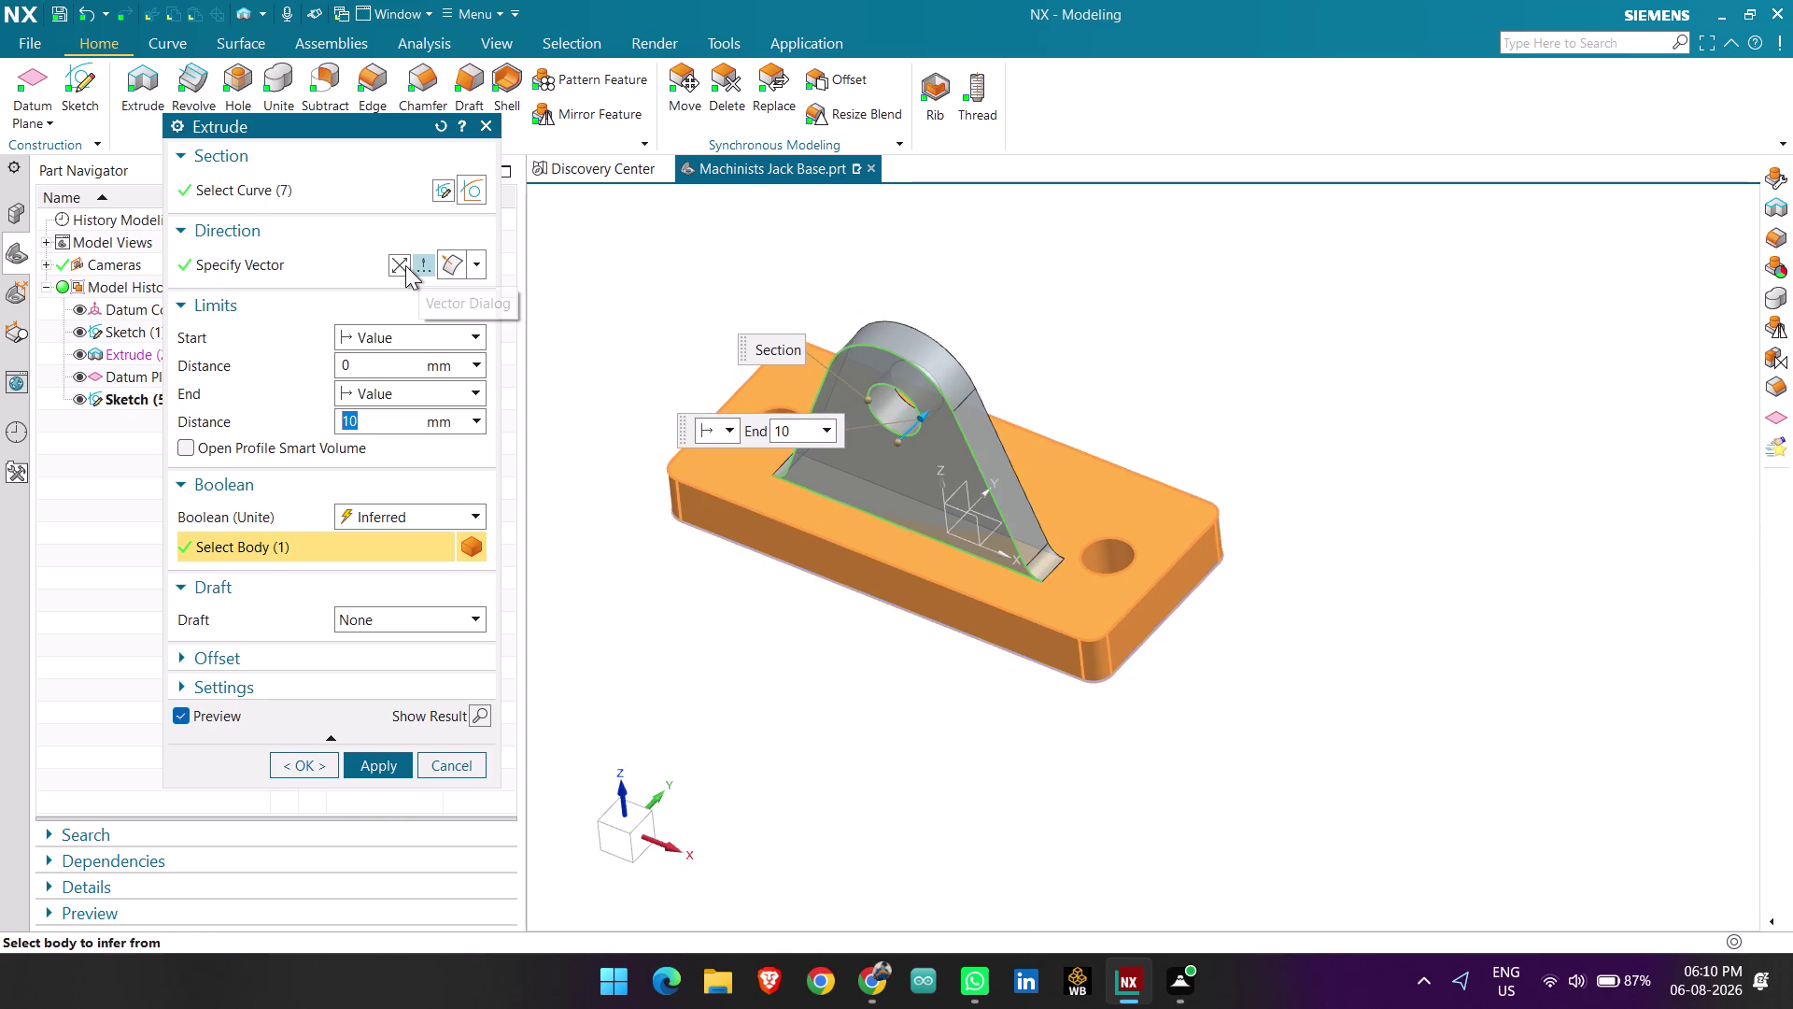
click(398, 265)
middle_click(1275, 350)
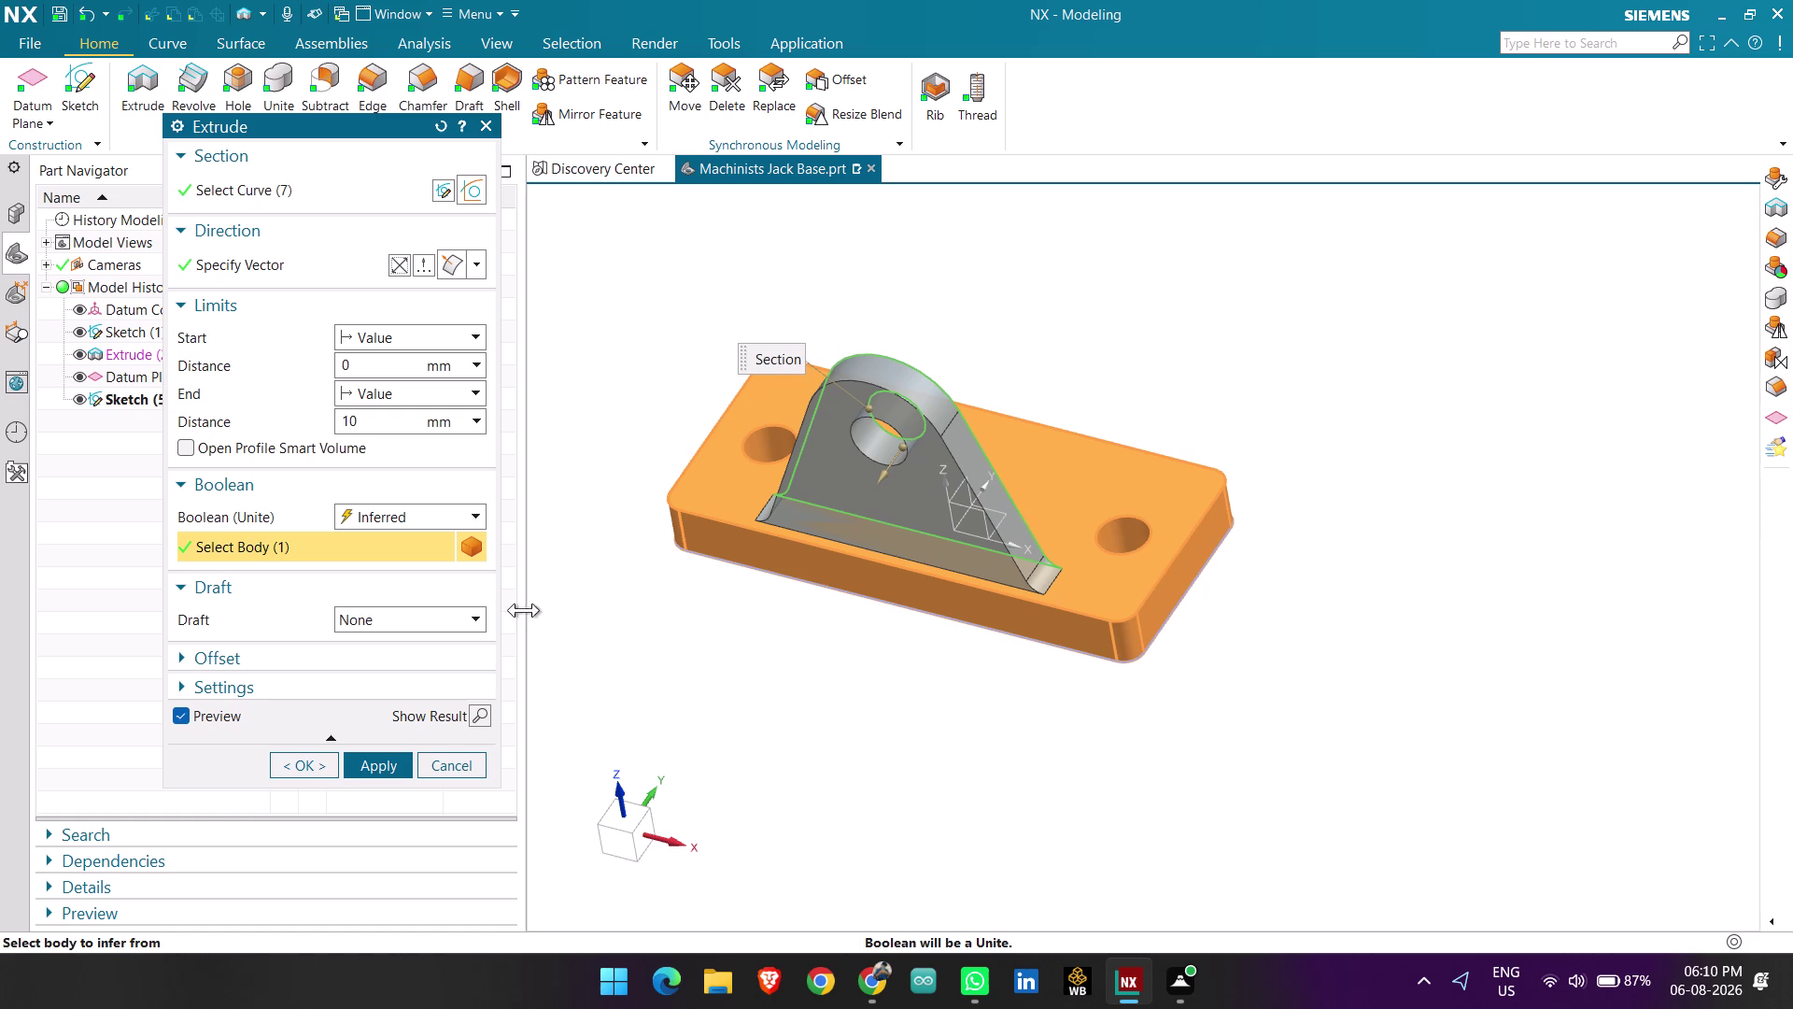
click(286, 761)
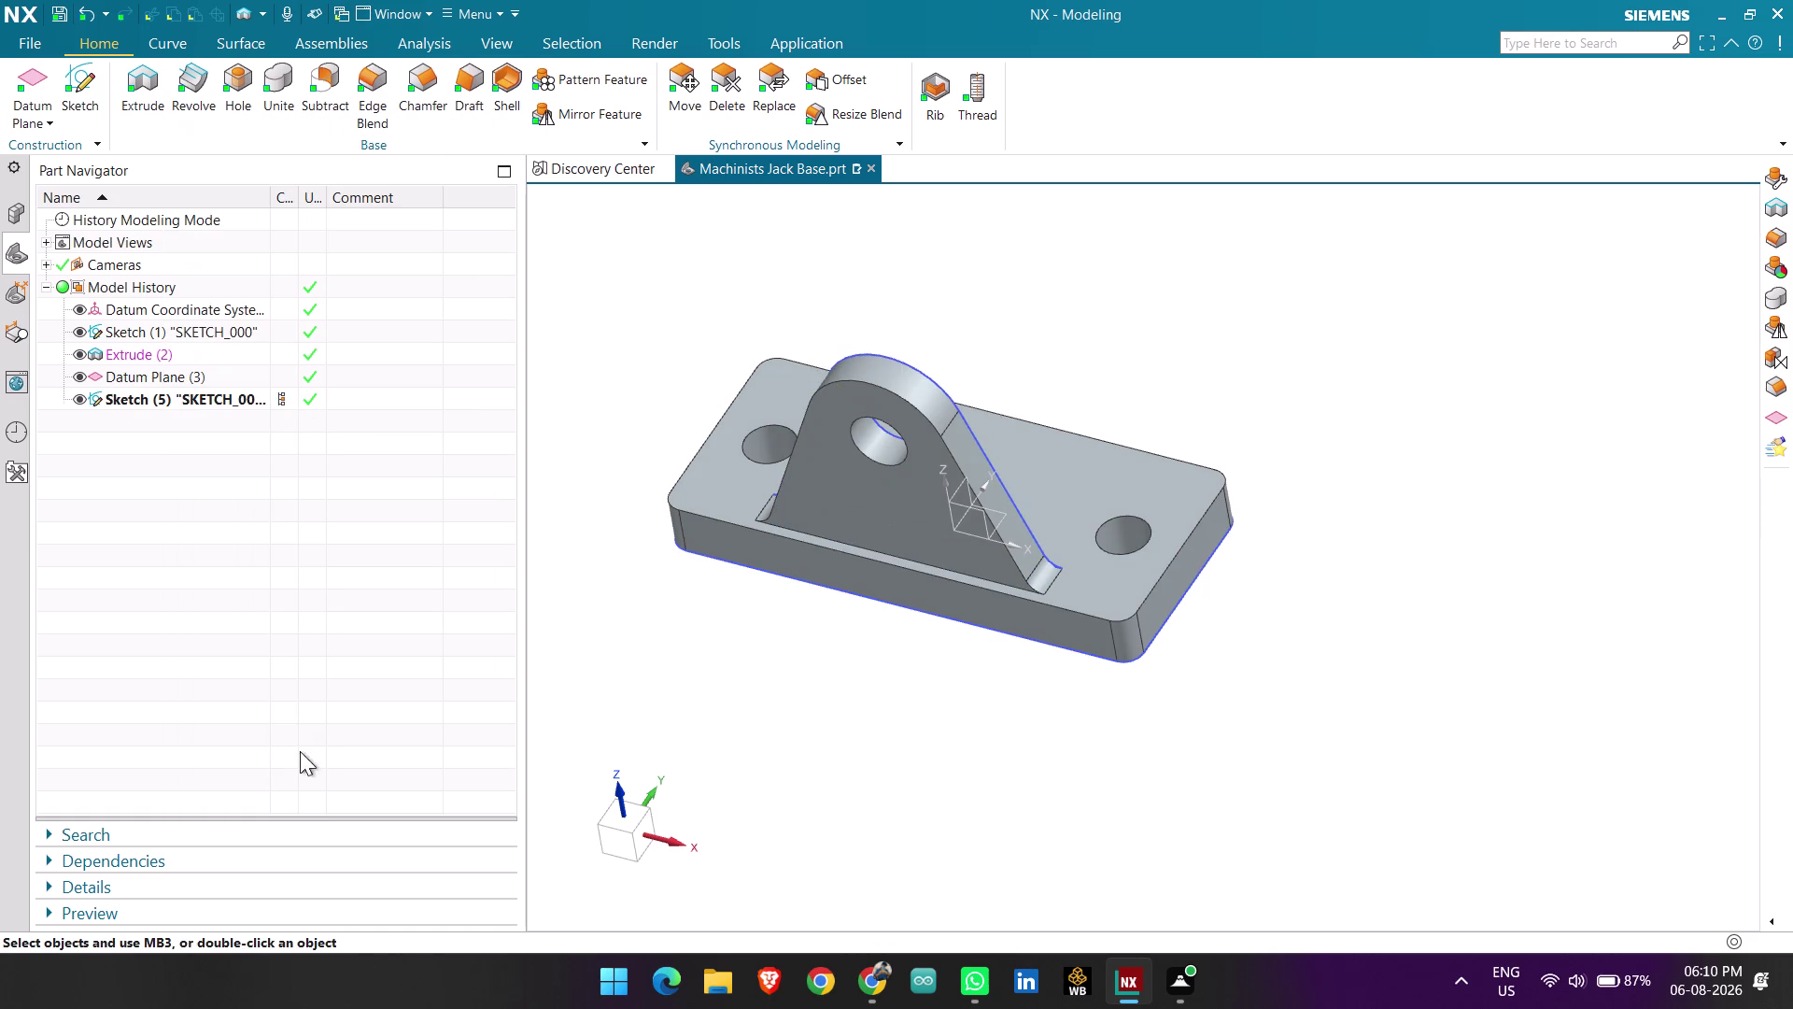
Start Mirror Feature with the lug extrusion, Extrude (6), as the feature to mirror.
middle_drag(784, 680, 790, 716)
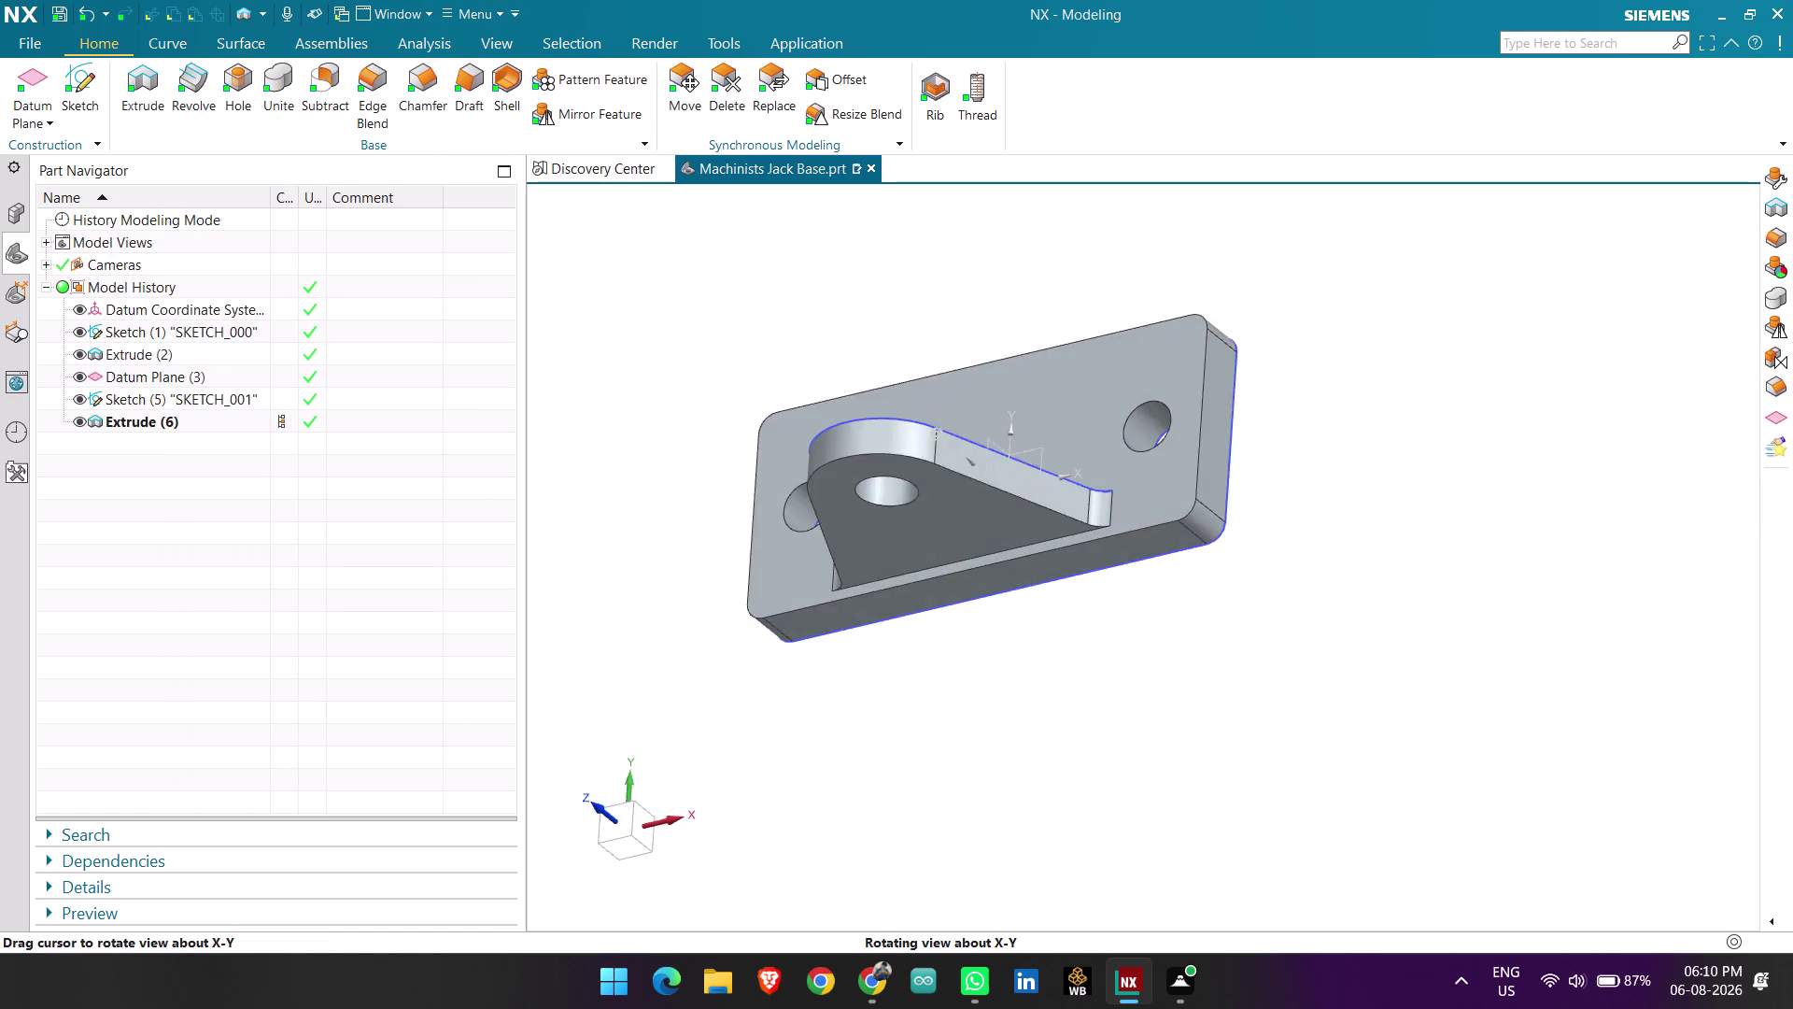
middle_drag(789, 716, 830, 708)
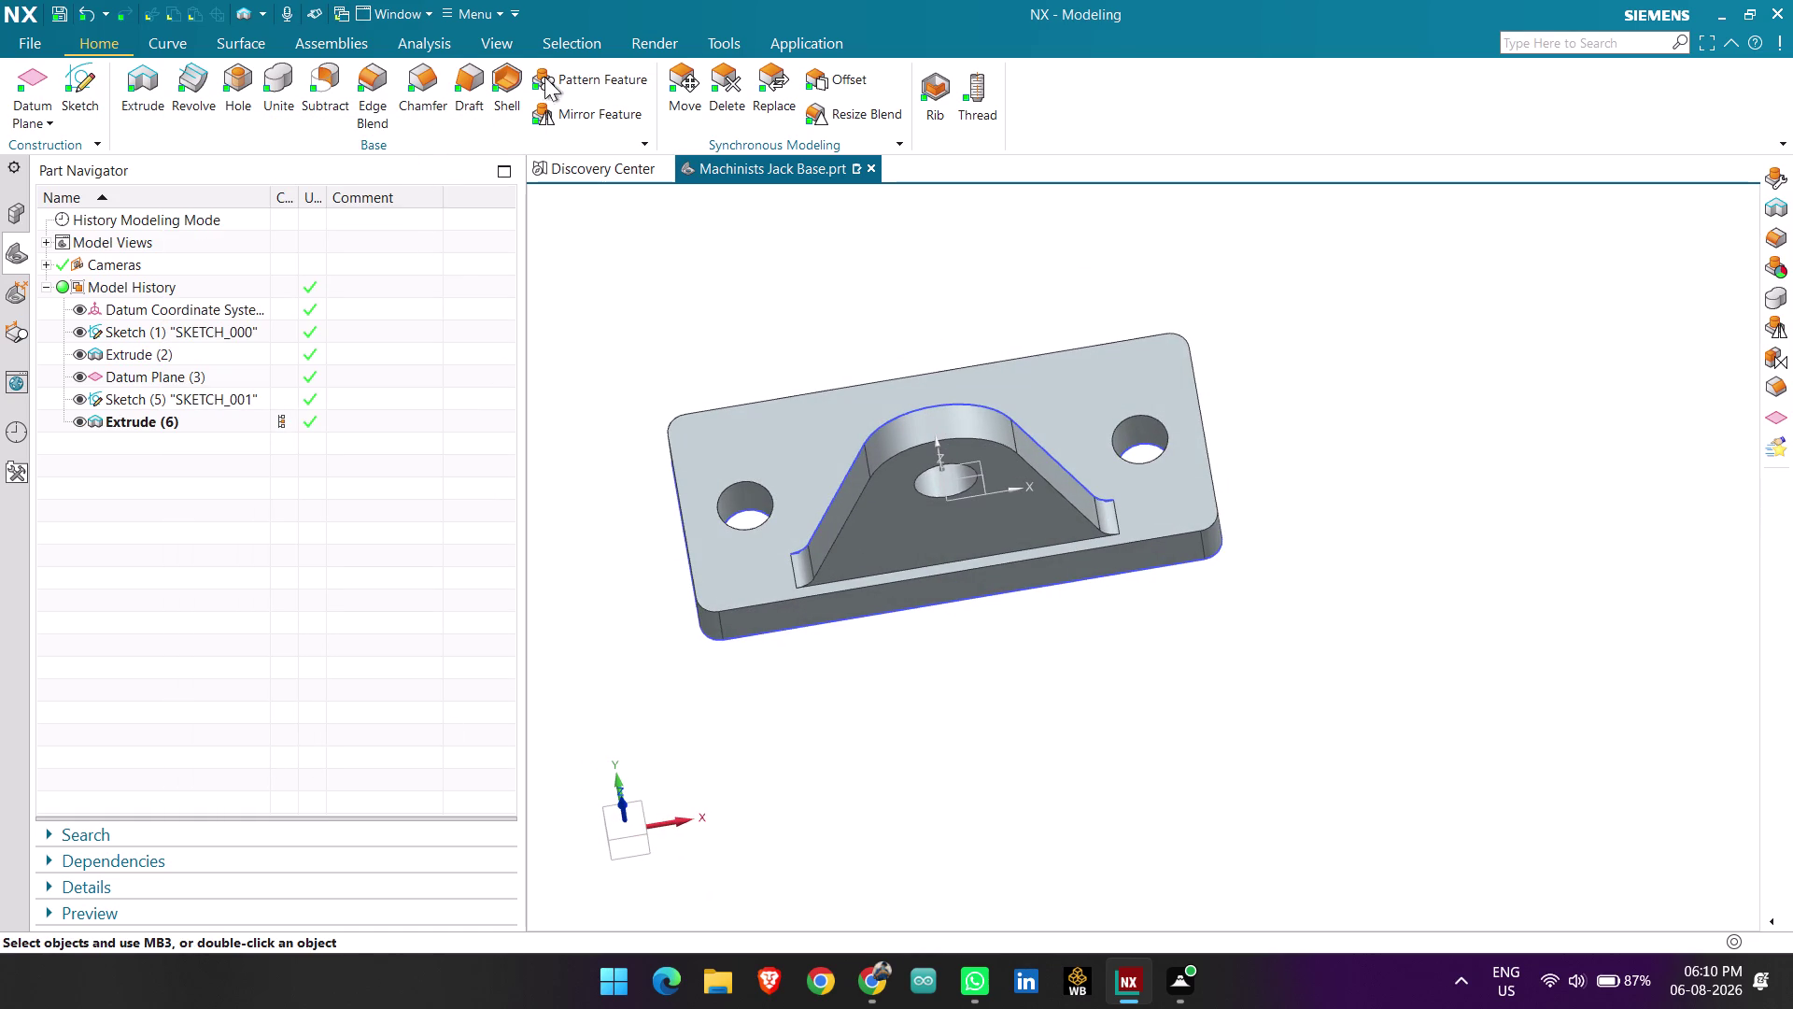
click(571, 106)
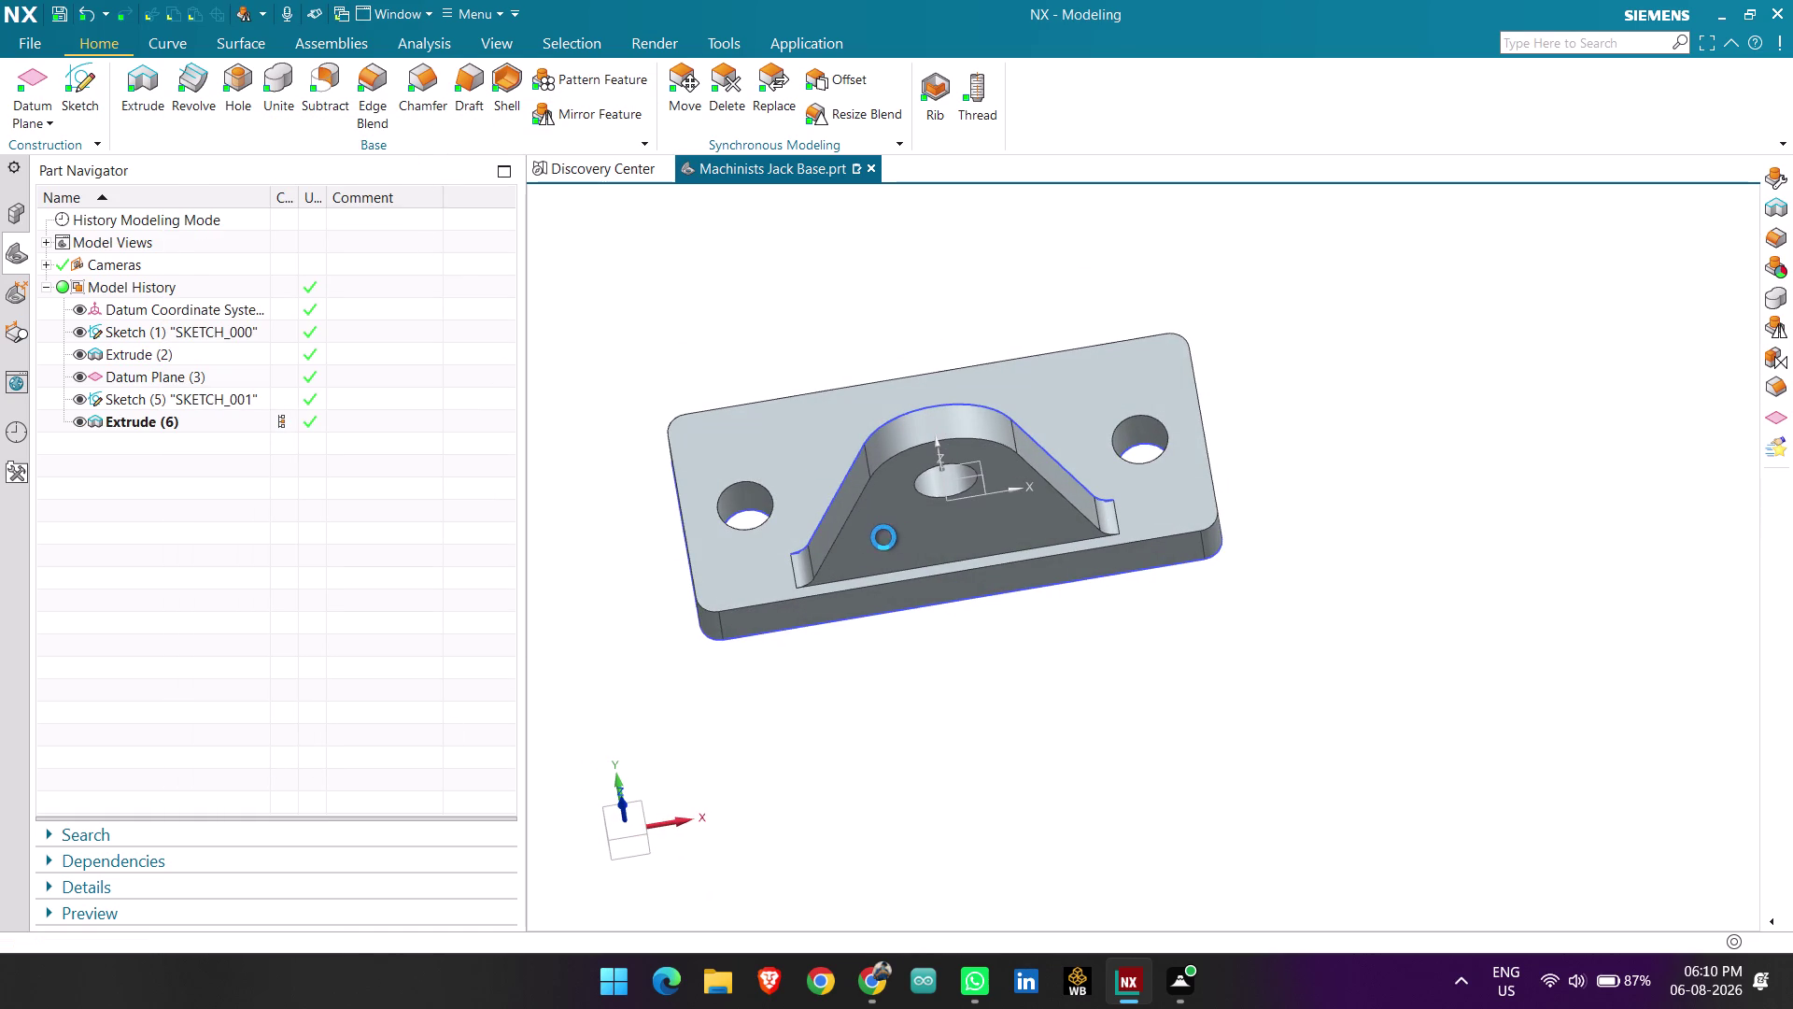
click(883, 521)
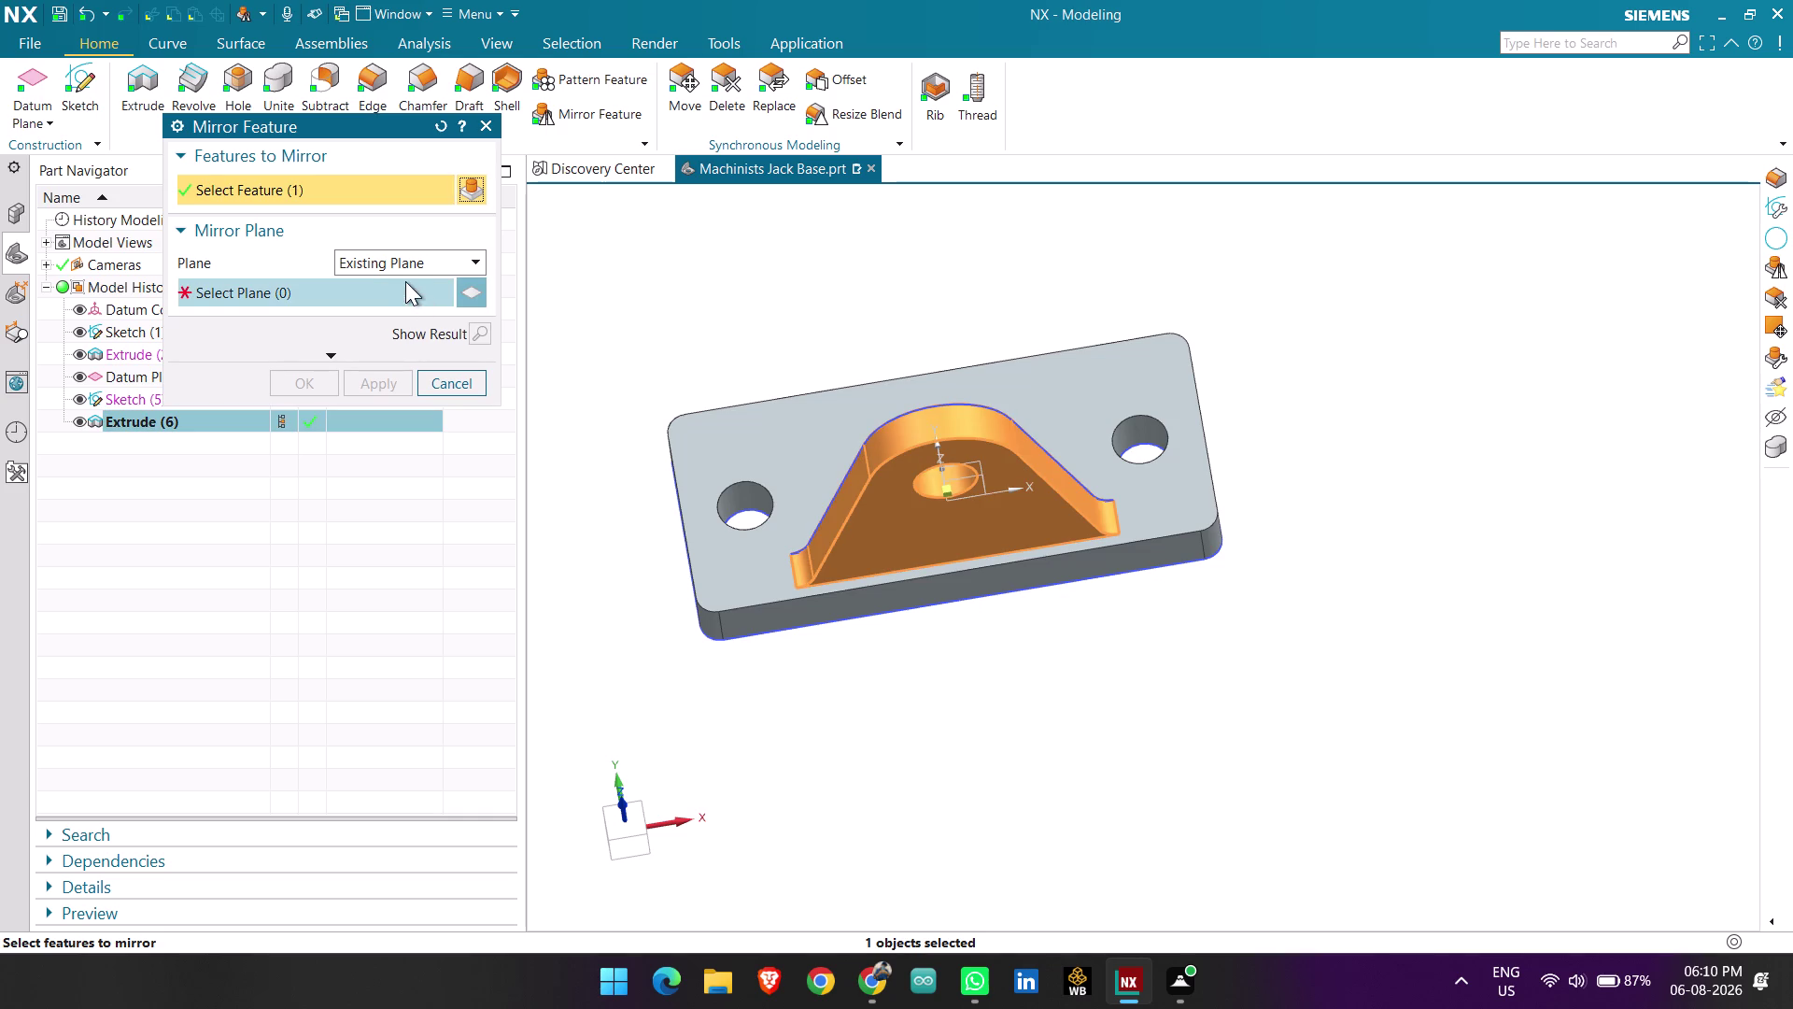
Mirror the lug extrusion across the XZ datum plane to create the second lug.
middle_drag(1077, 533, 1075, 461)
middle_drag(1003, 612, 1013, 535)
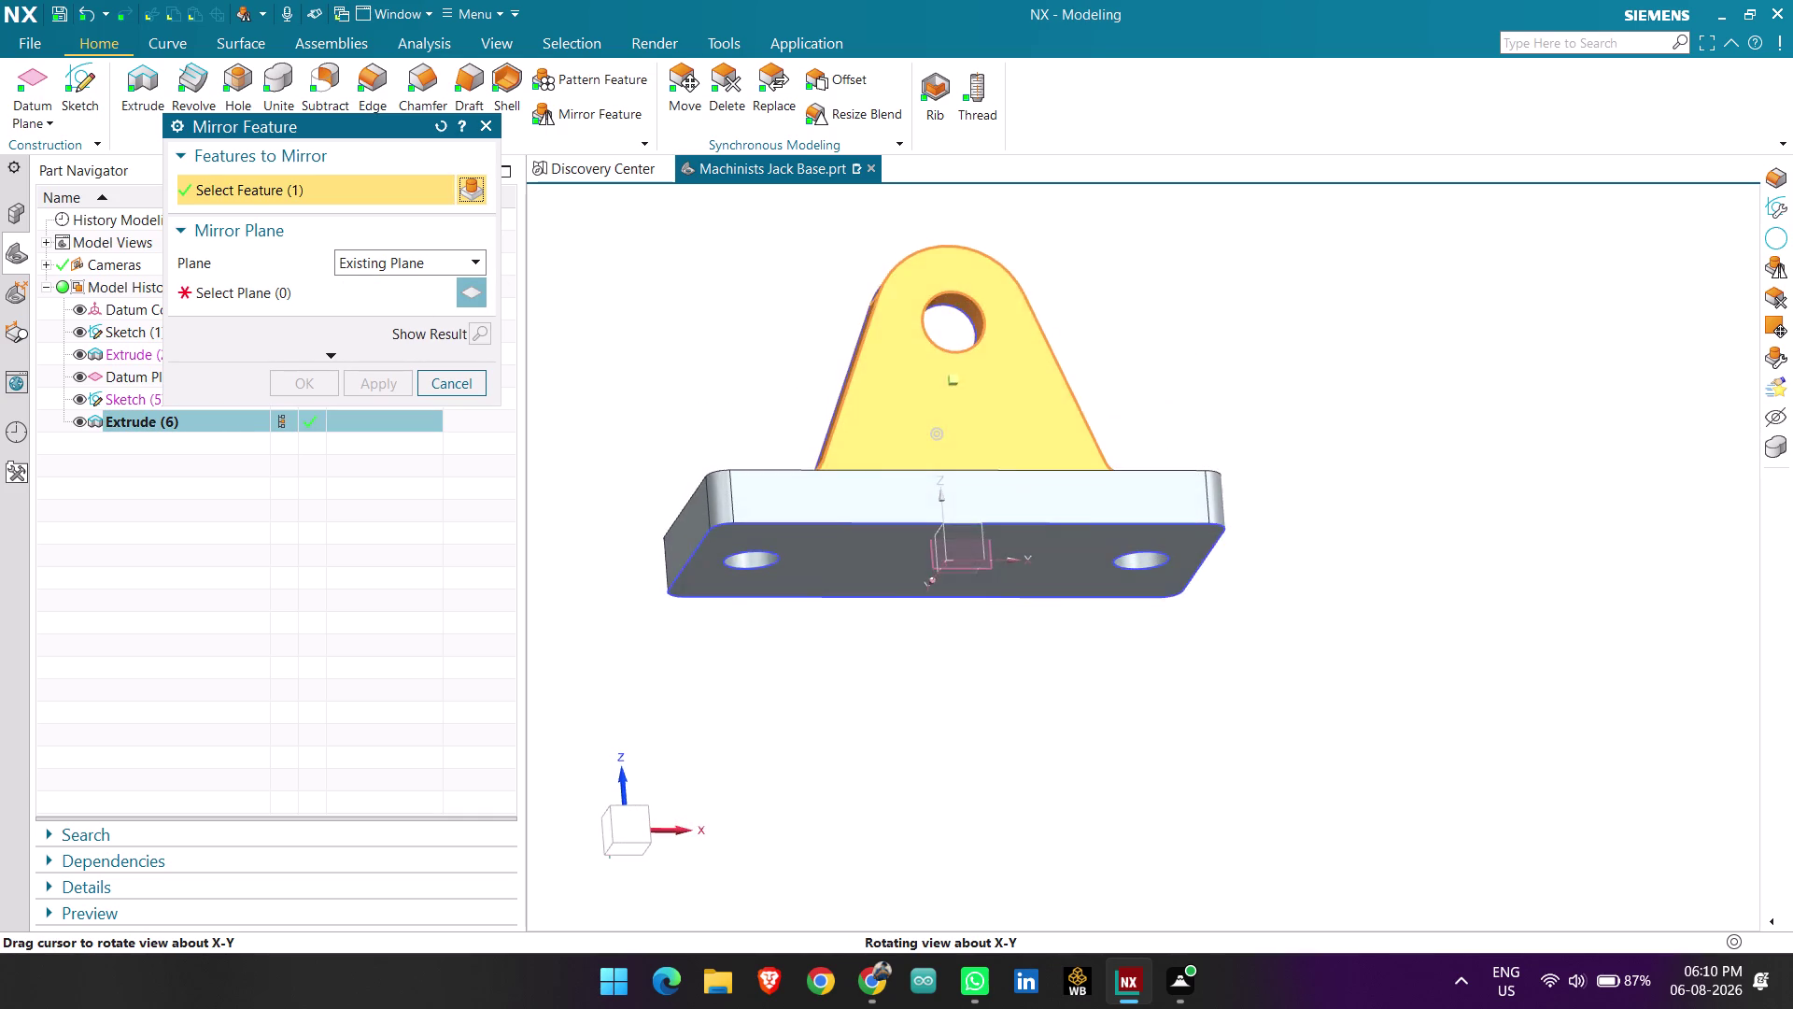
middle_drag(1012, 534, 993, 537)
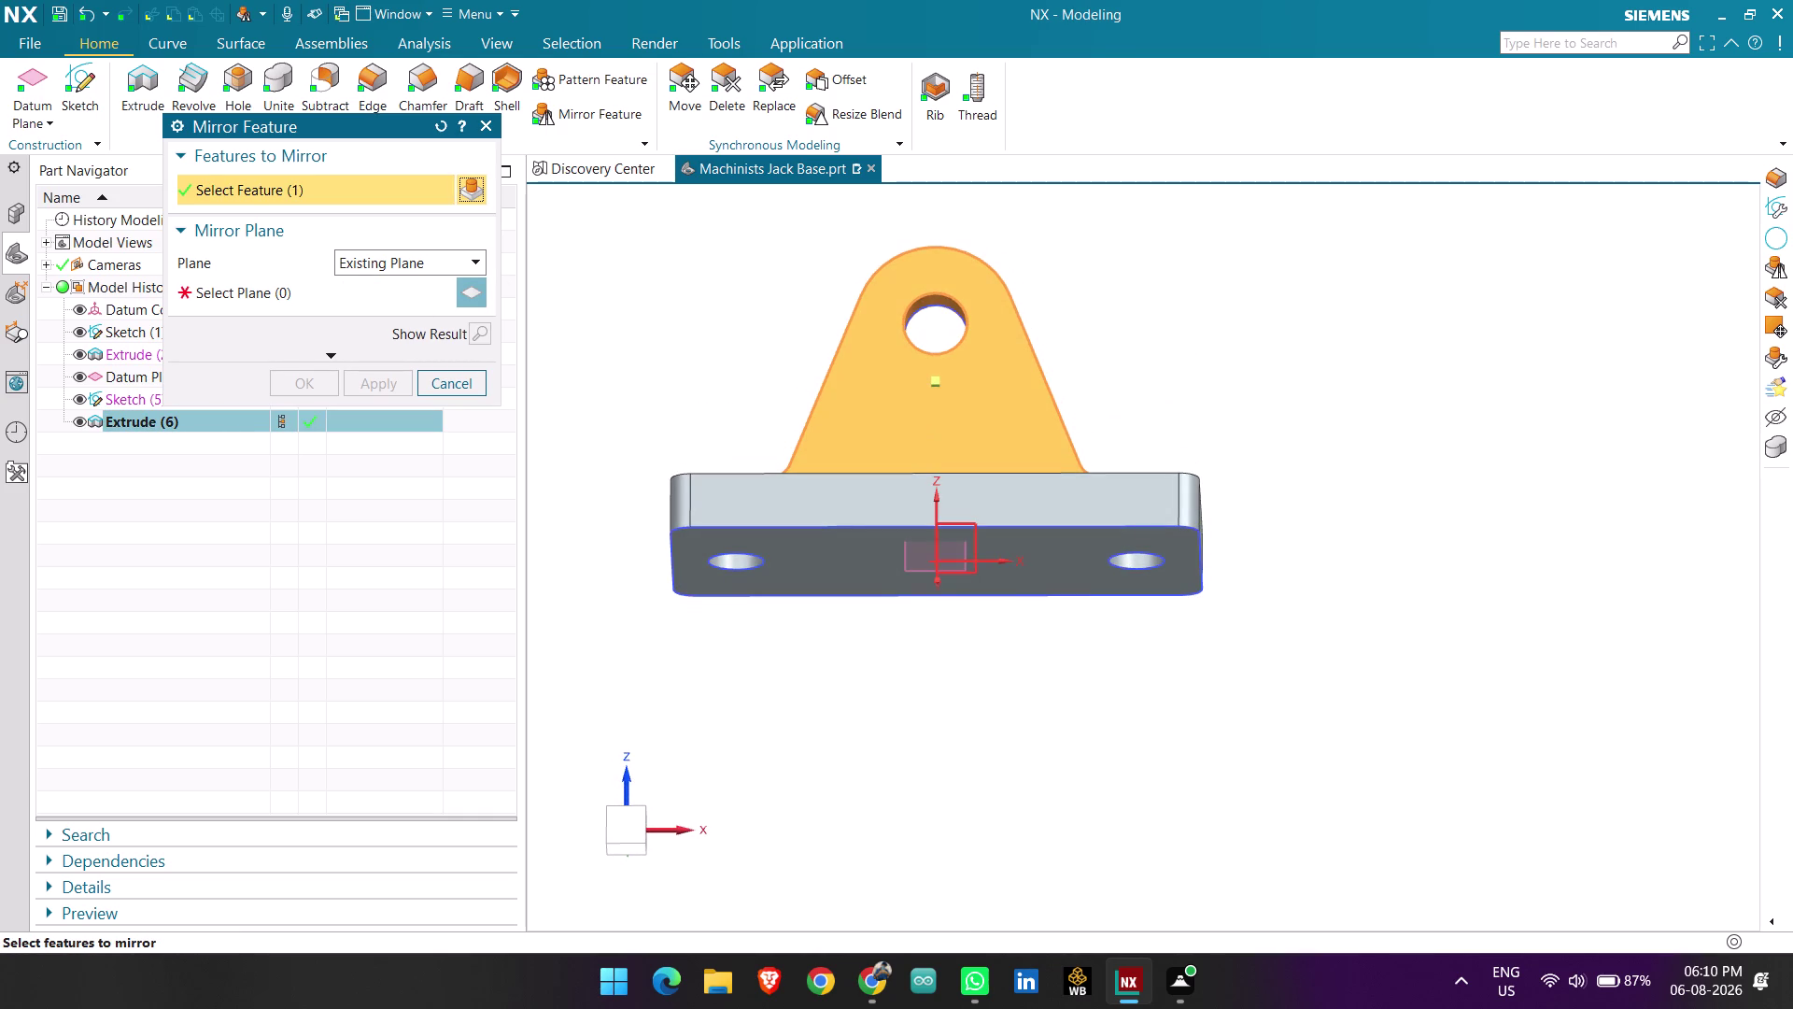
scroll(up, 3)
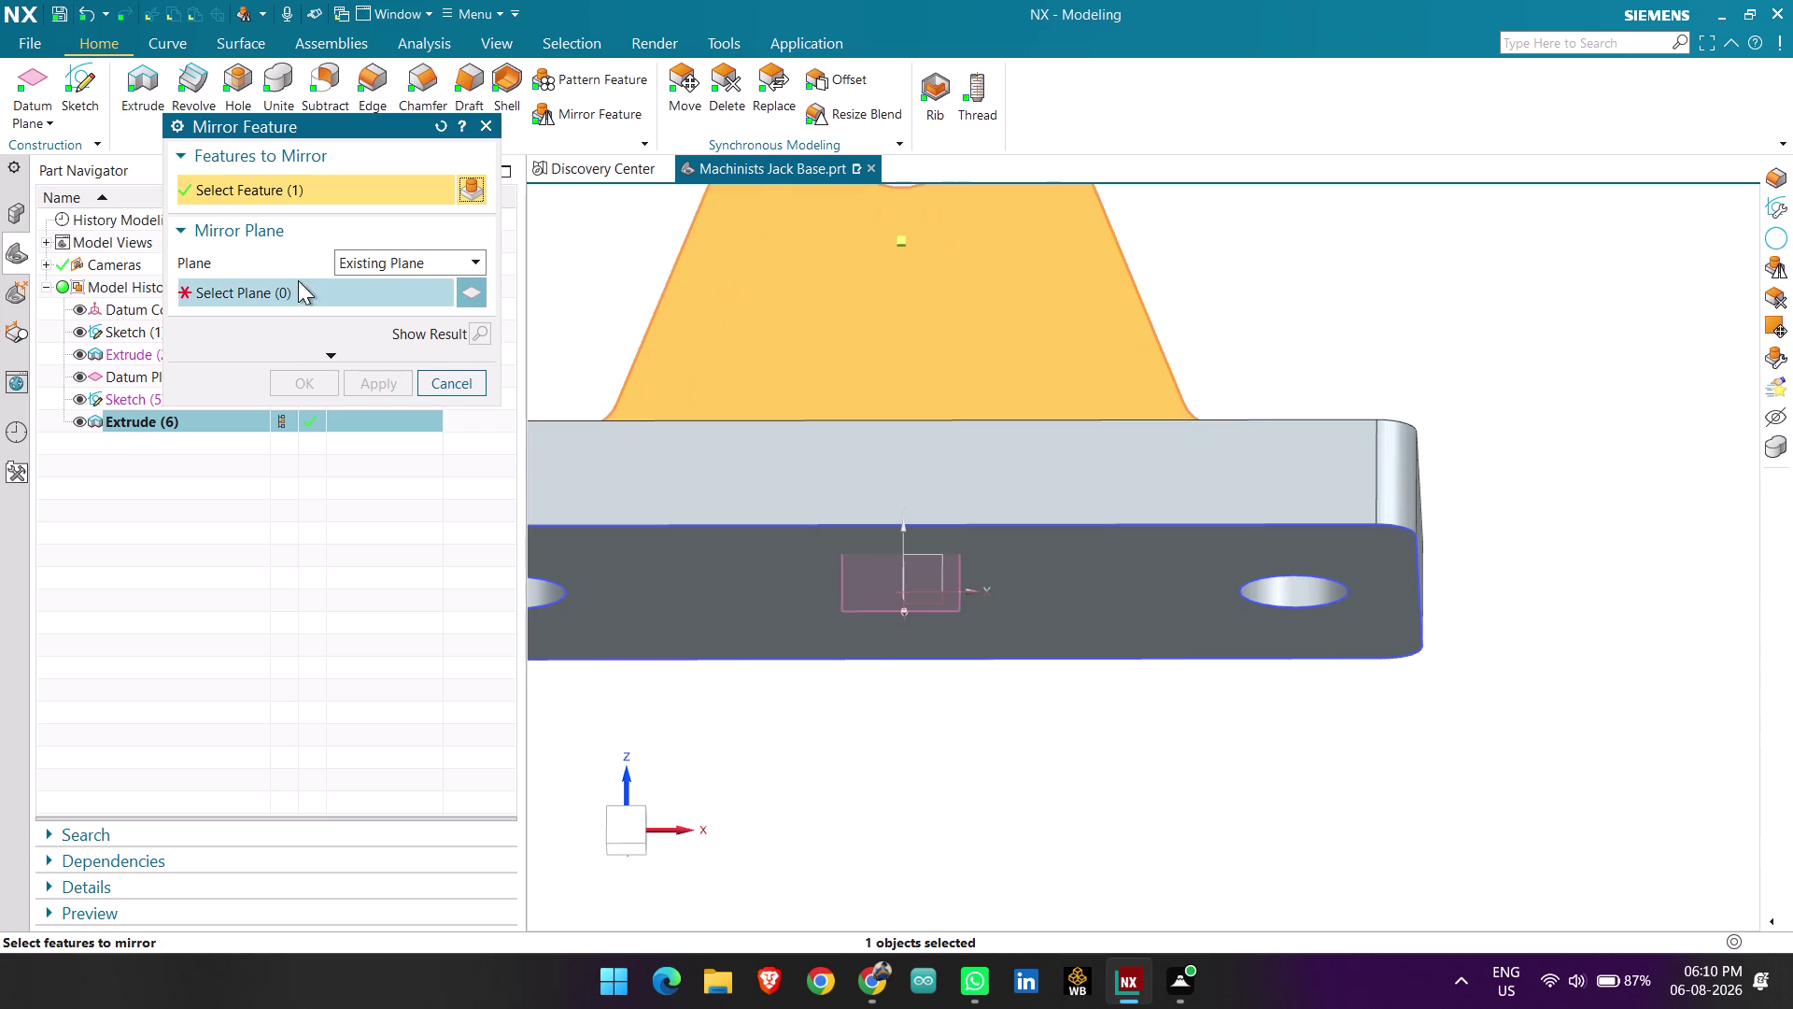
click(294, 296)
click(940, 562)
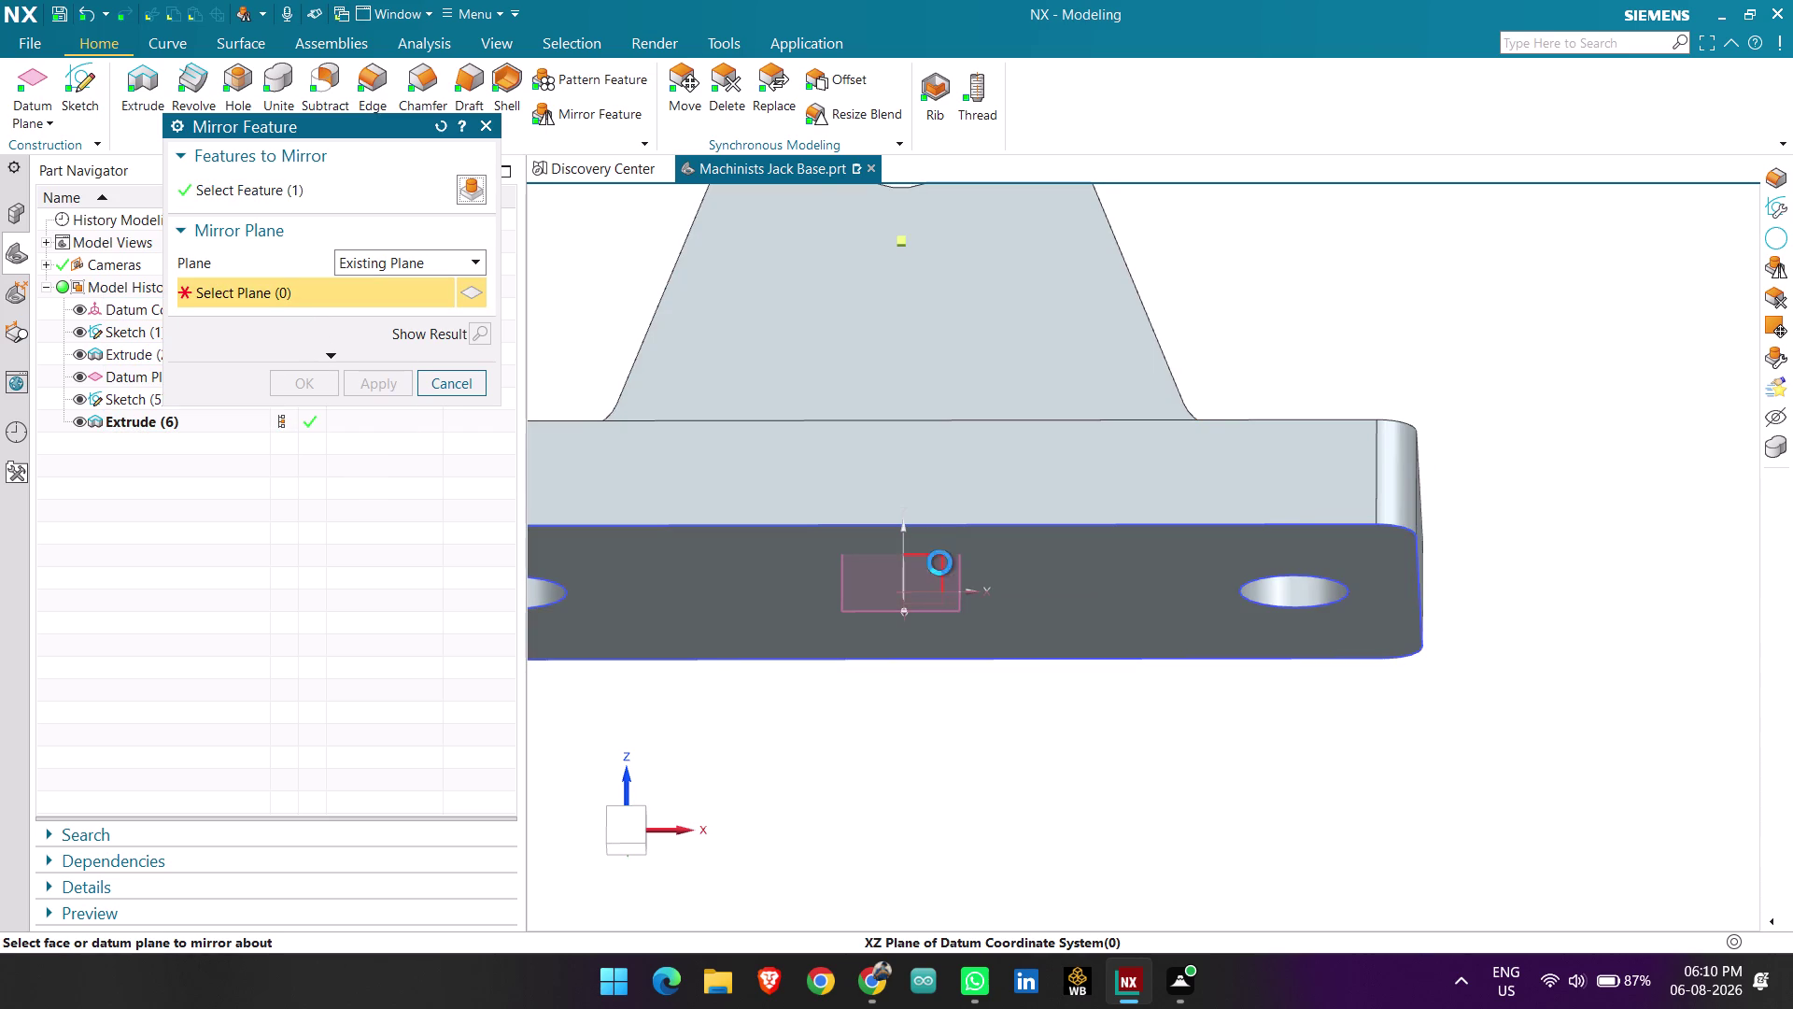
scroll(down, 3)
middle_drag(1141, 479, 1071, 570)
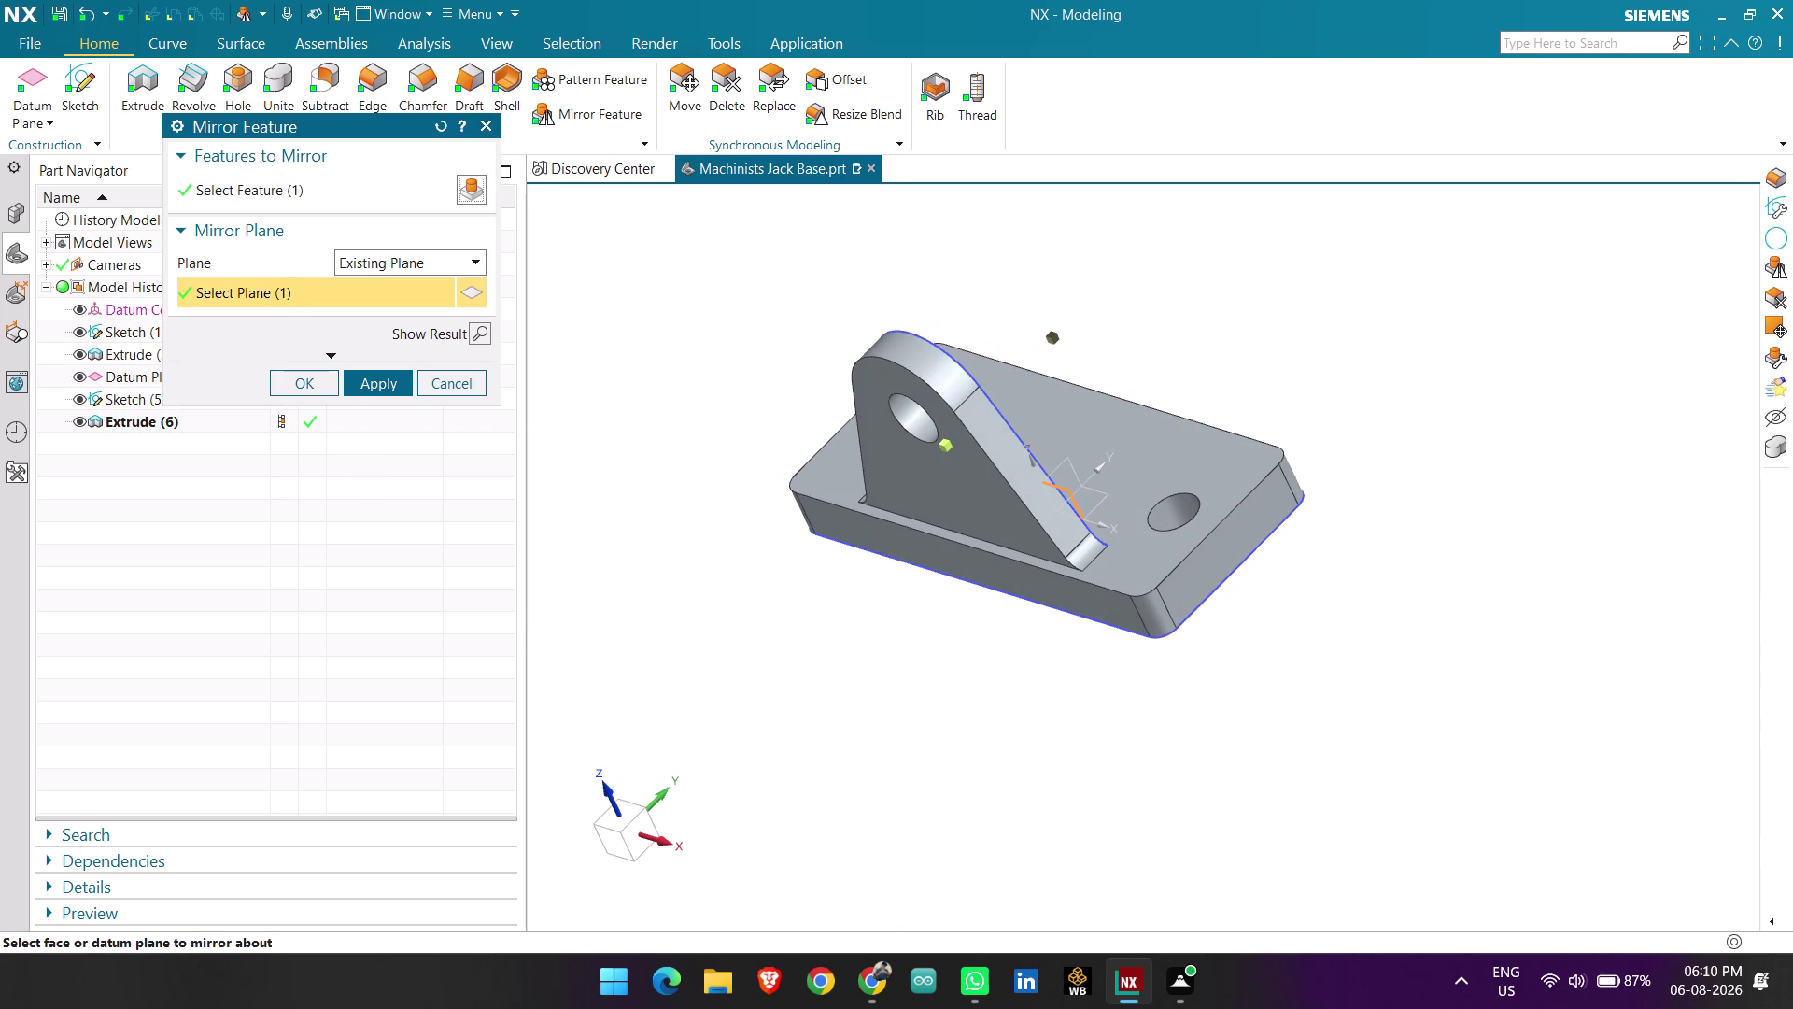
click(365, 374)
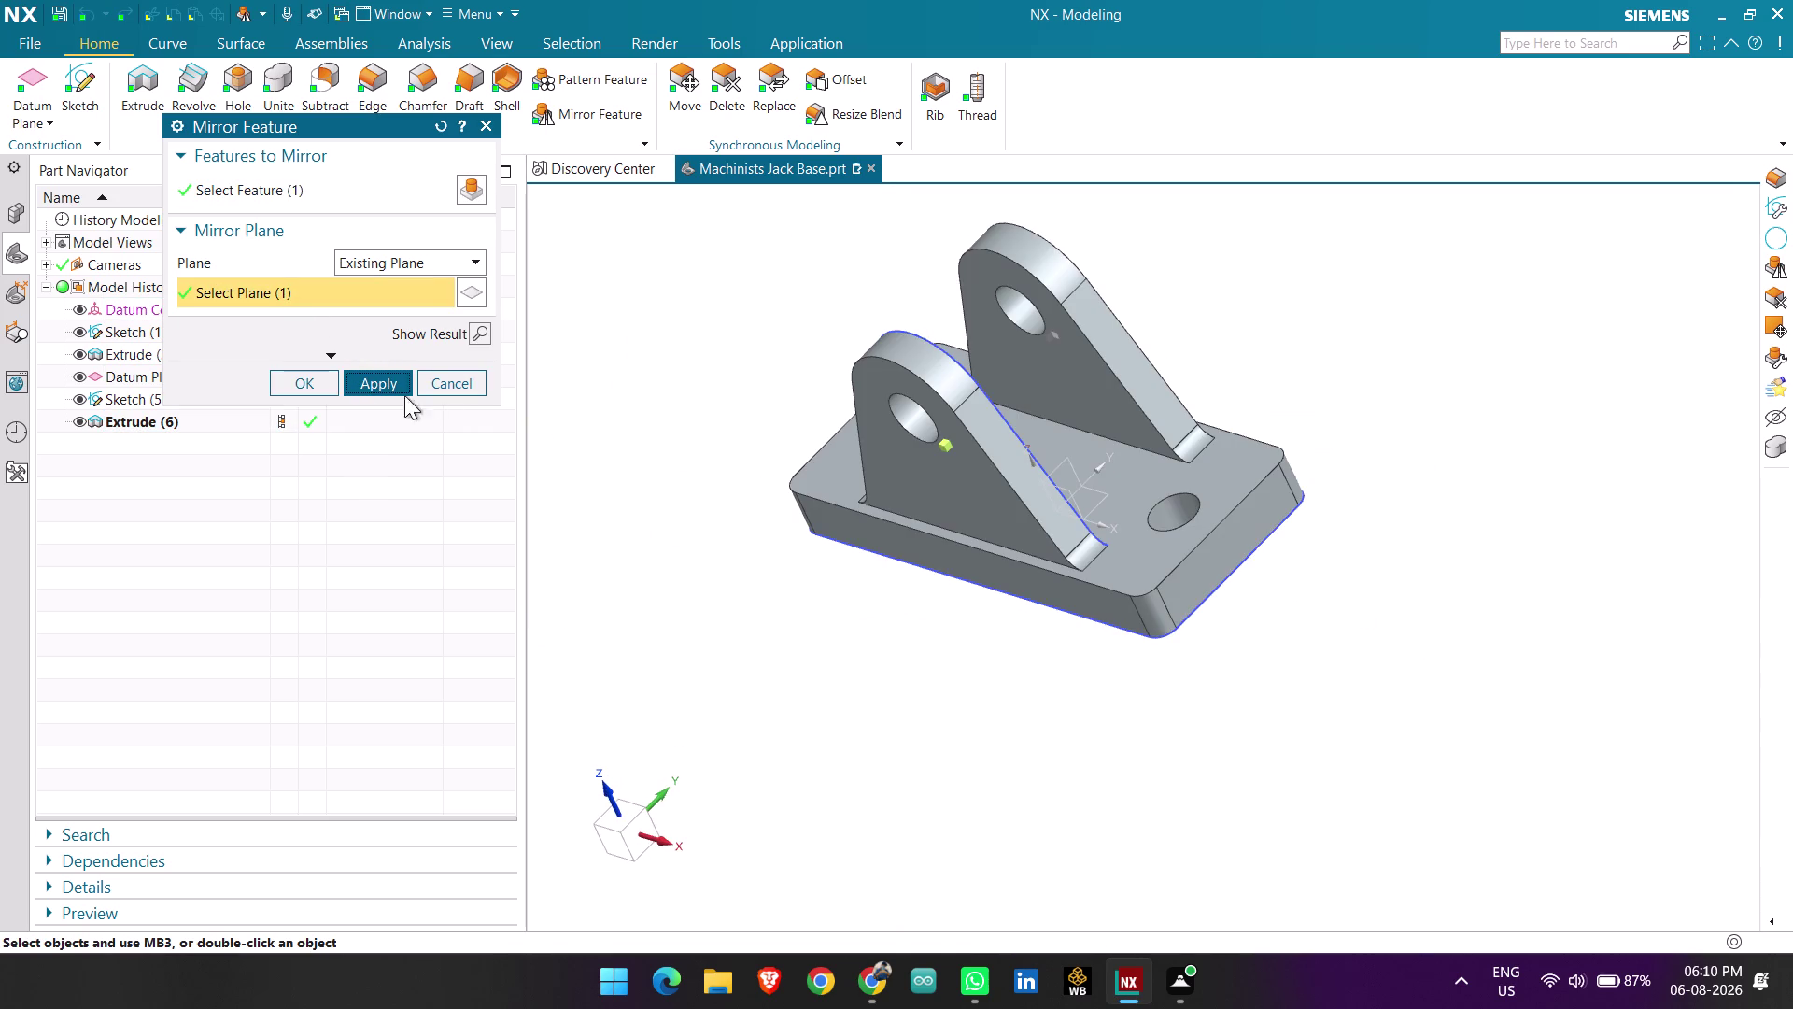
middle_drag(1515, 461, 1406, 509)
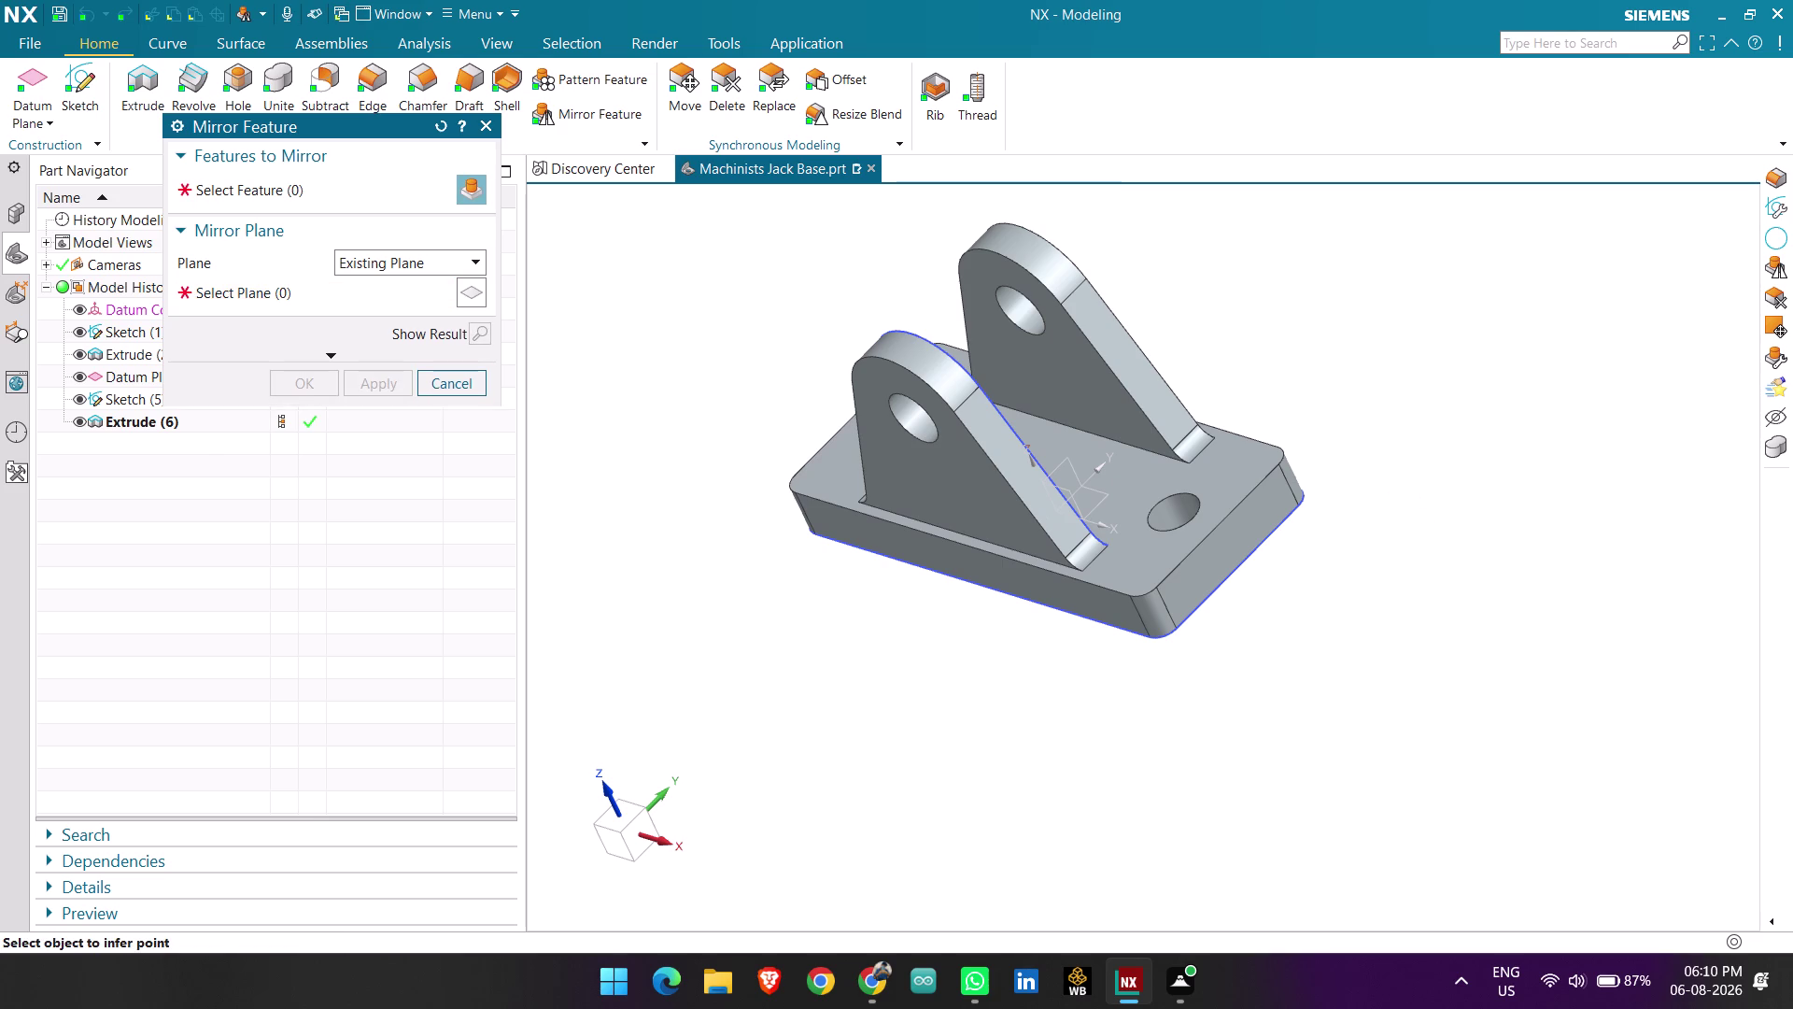
middle_drag(1405, 485, 1514, 425)
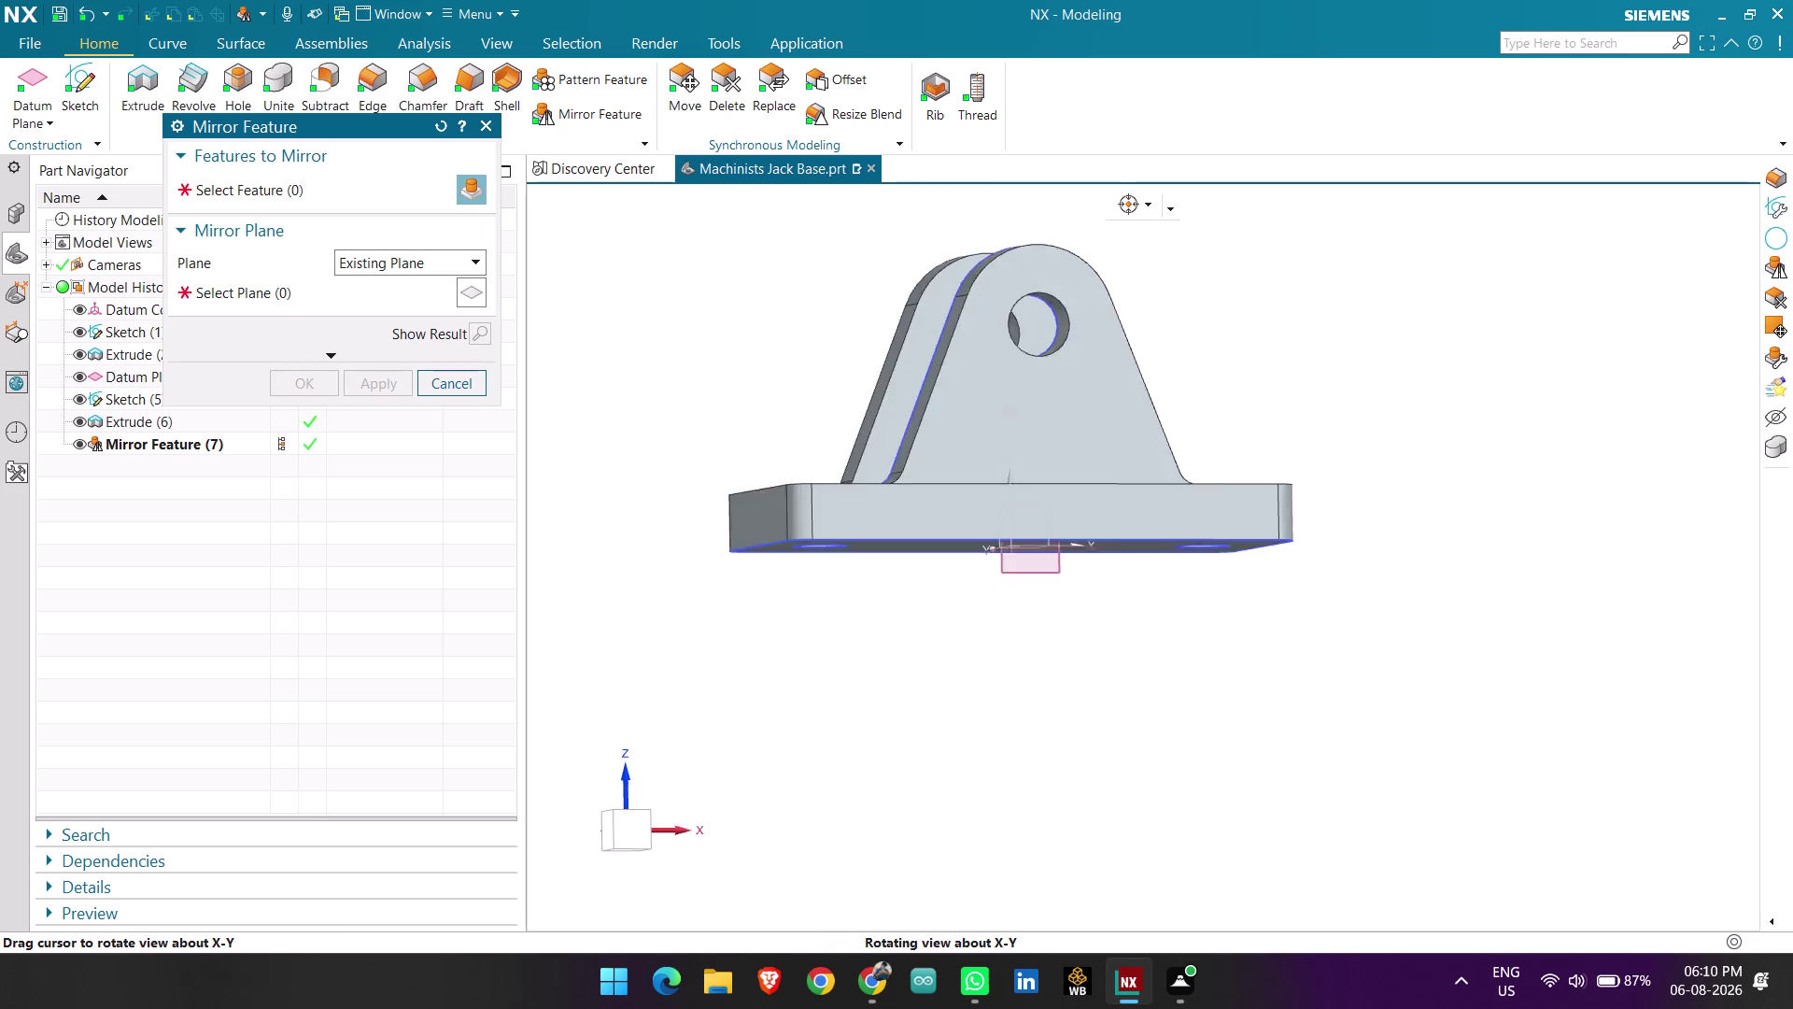
middle_drag(1514, 425, 1516, 436)
Close the mirror dialog and hide Sketch (1) and the datum plane in the Part Navigator.
click(464, 385)
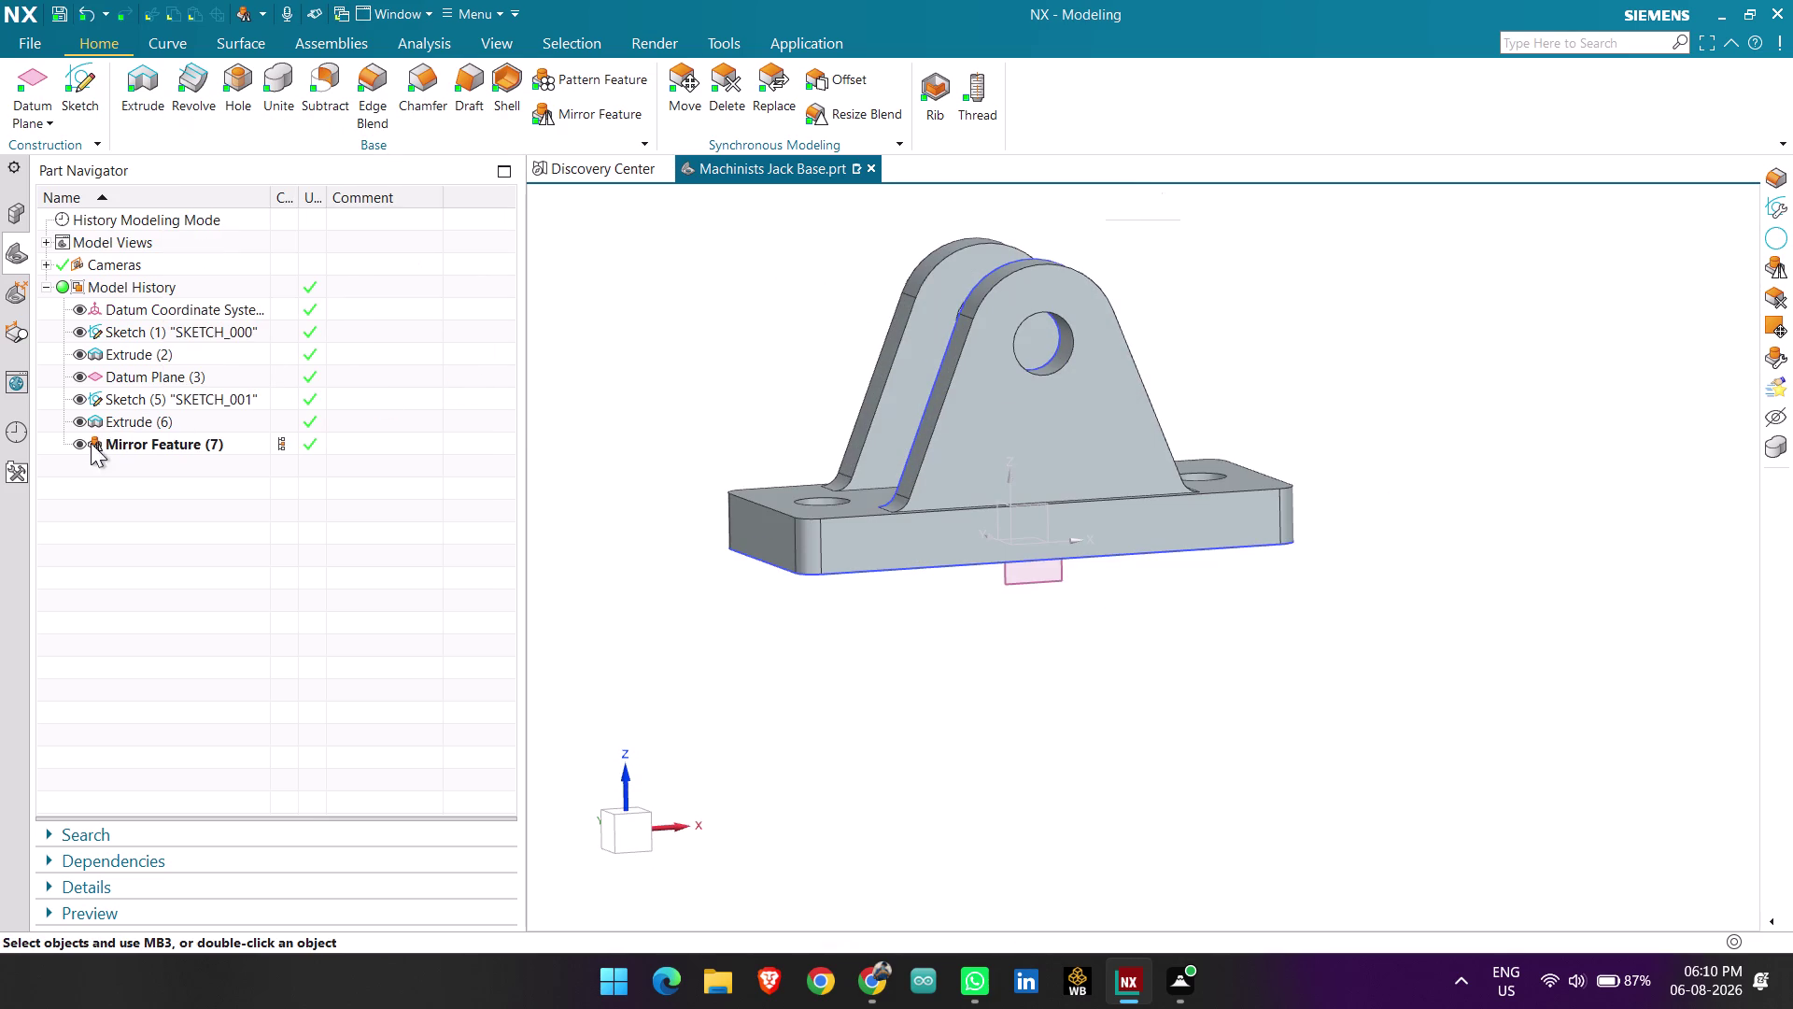
click(73, 396)
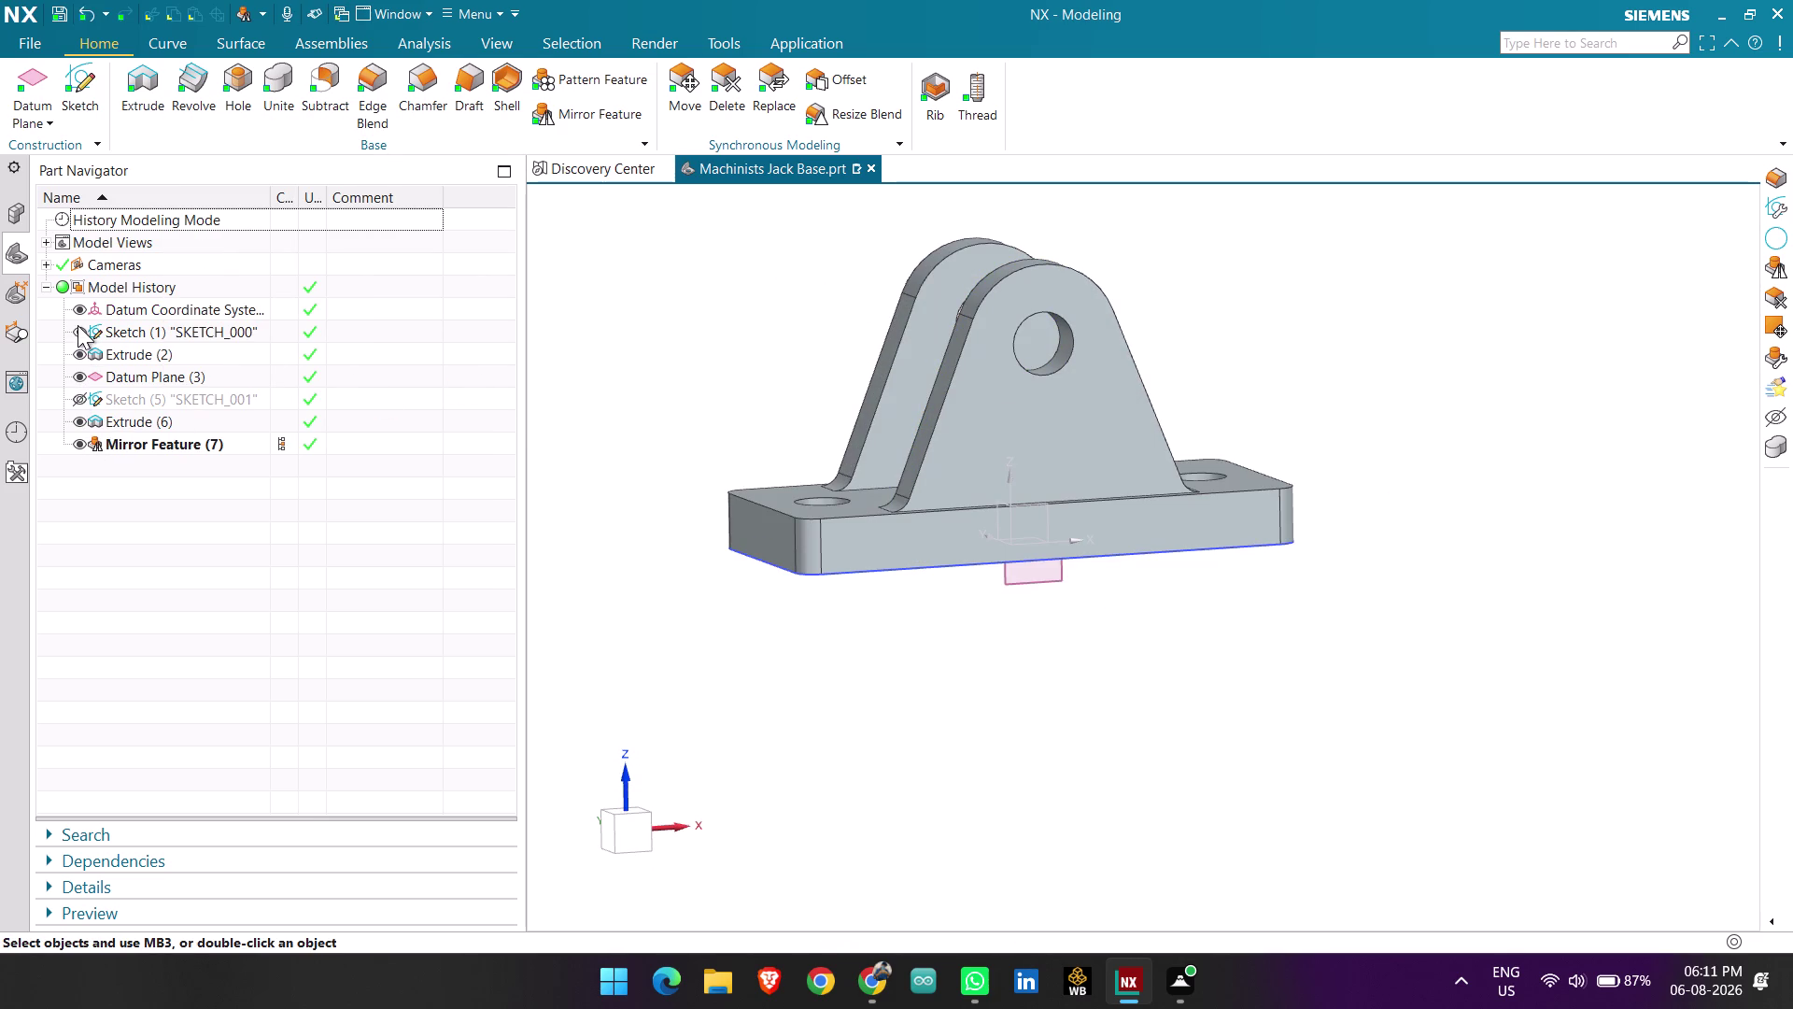
click(77, 325)
scroll(down, 3)
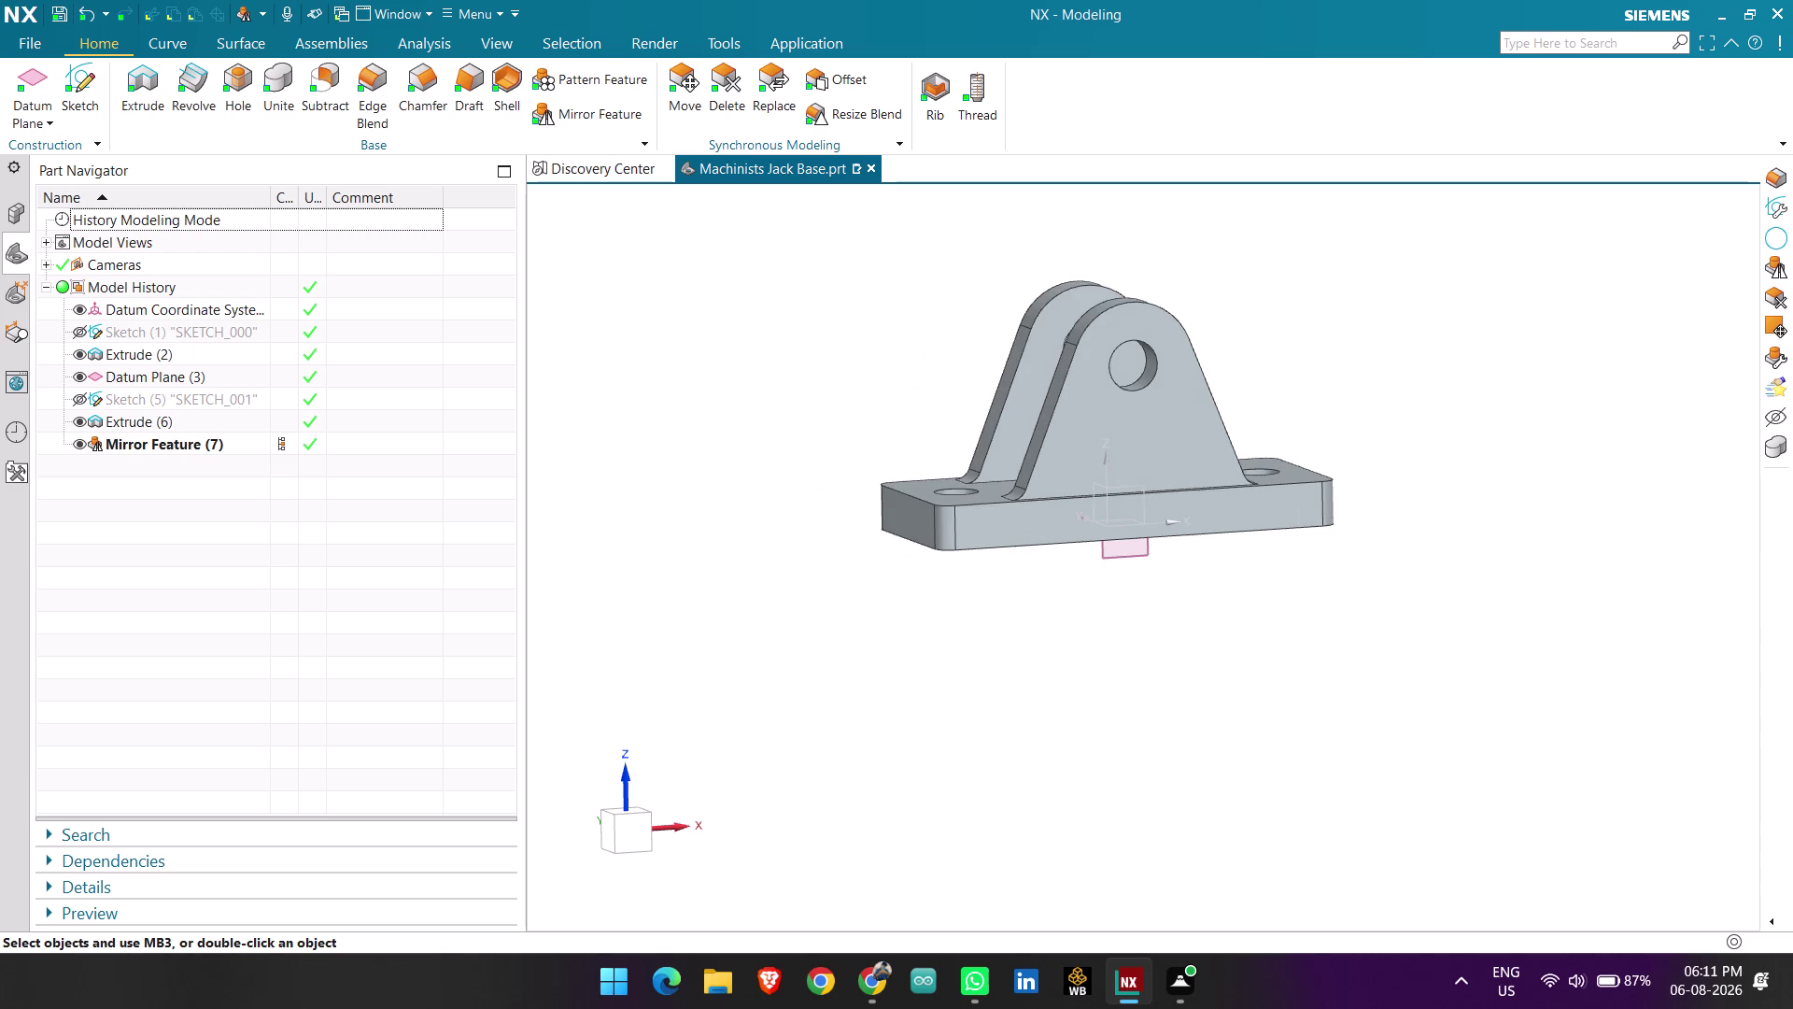
middle_drag(1535, 437, 1552, 442)
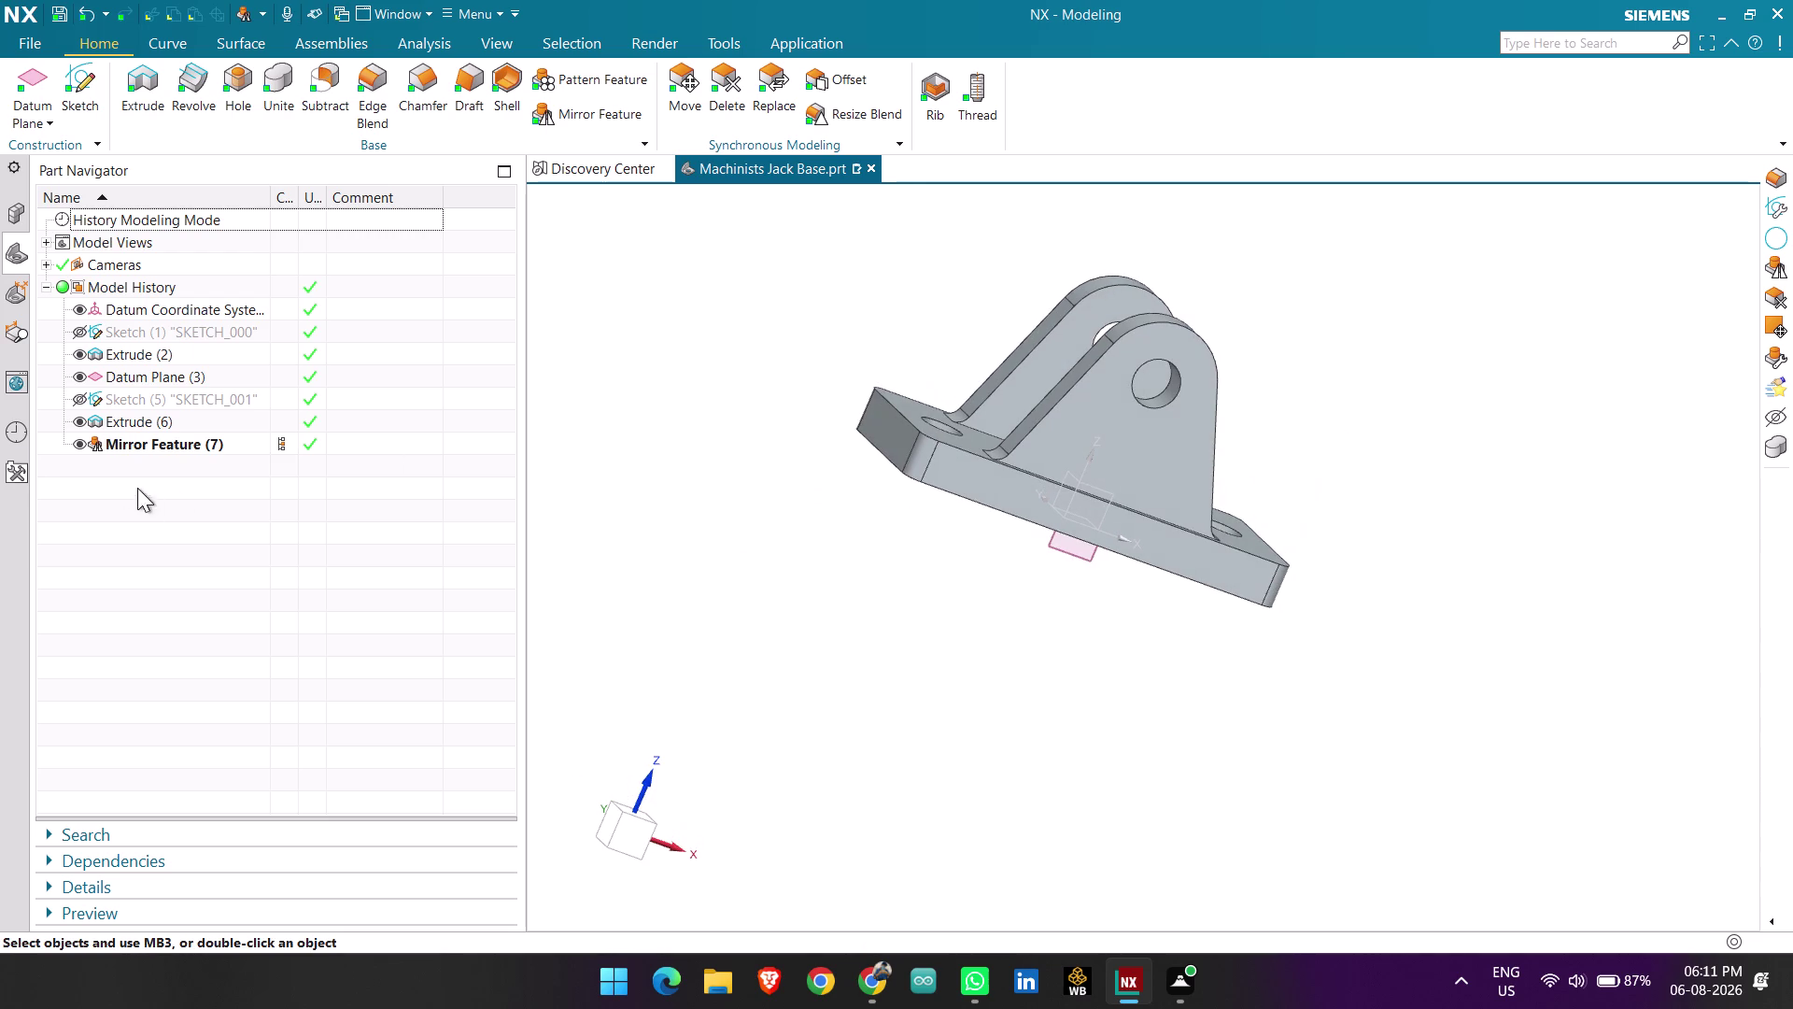
click(75, 377)
Orbit around the two-lug base to inspect it, then return to a fitted isometric view.
middle_drag(1102, 570, 1101, 570)
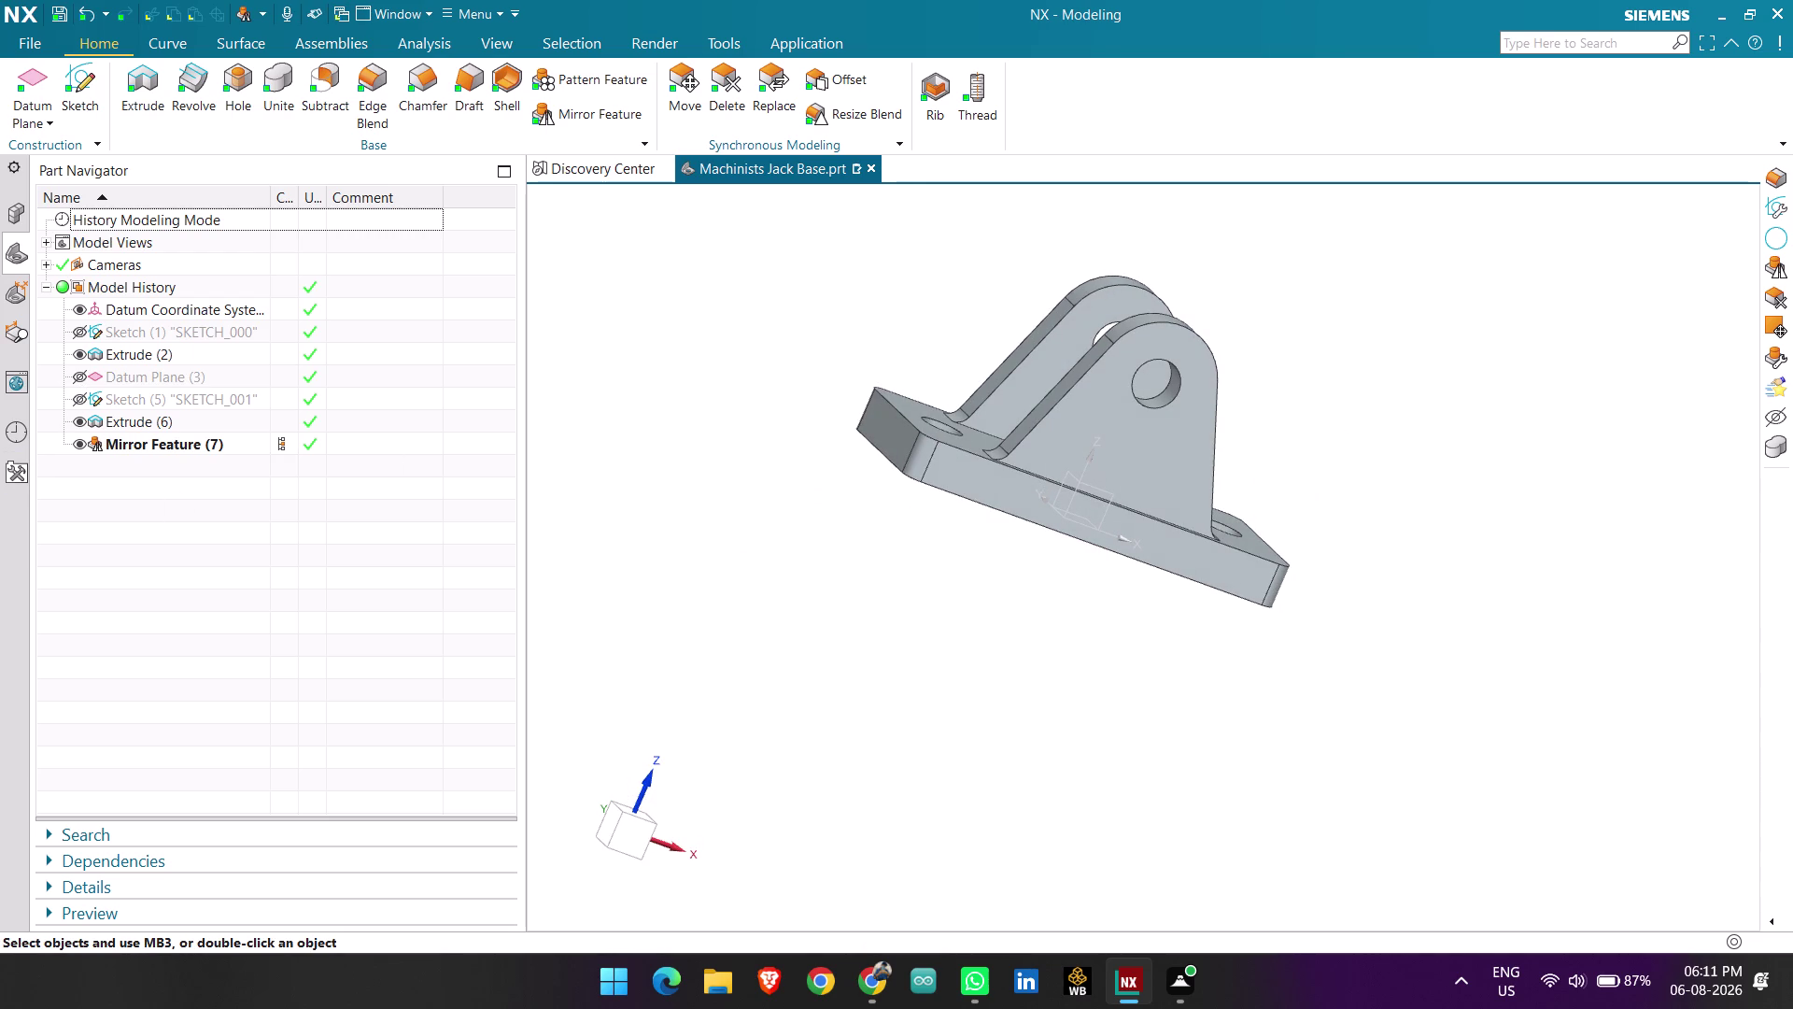
middle_drag(1101, 570, 1083, 582)
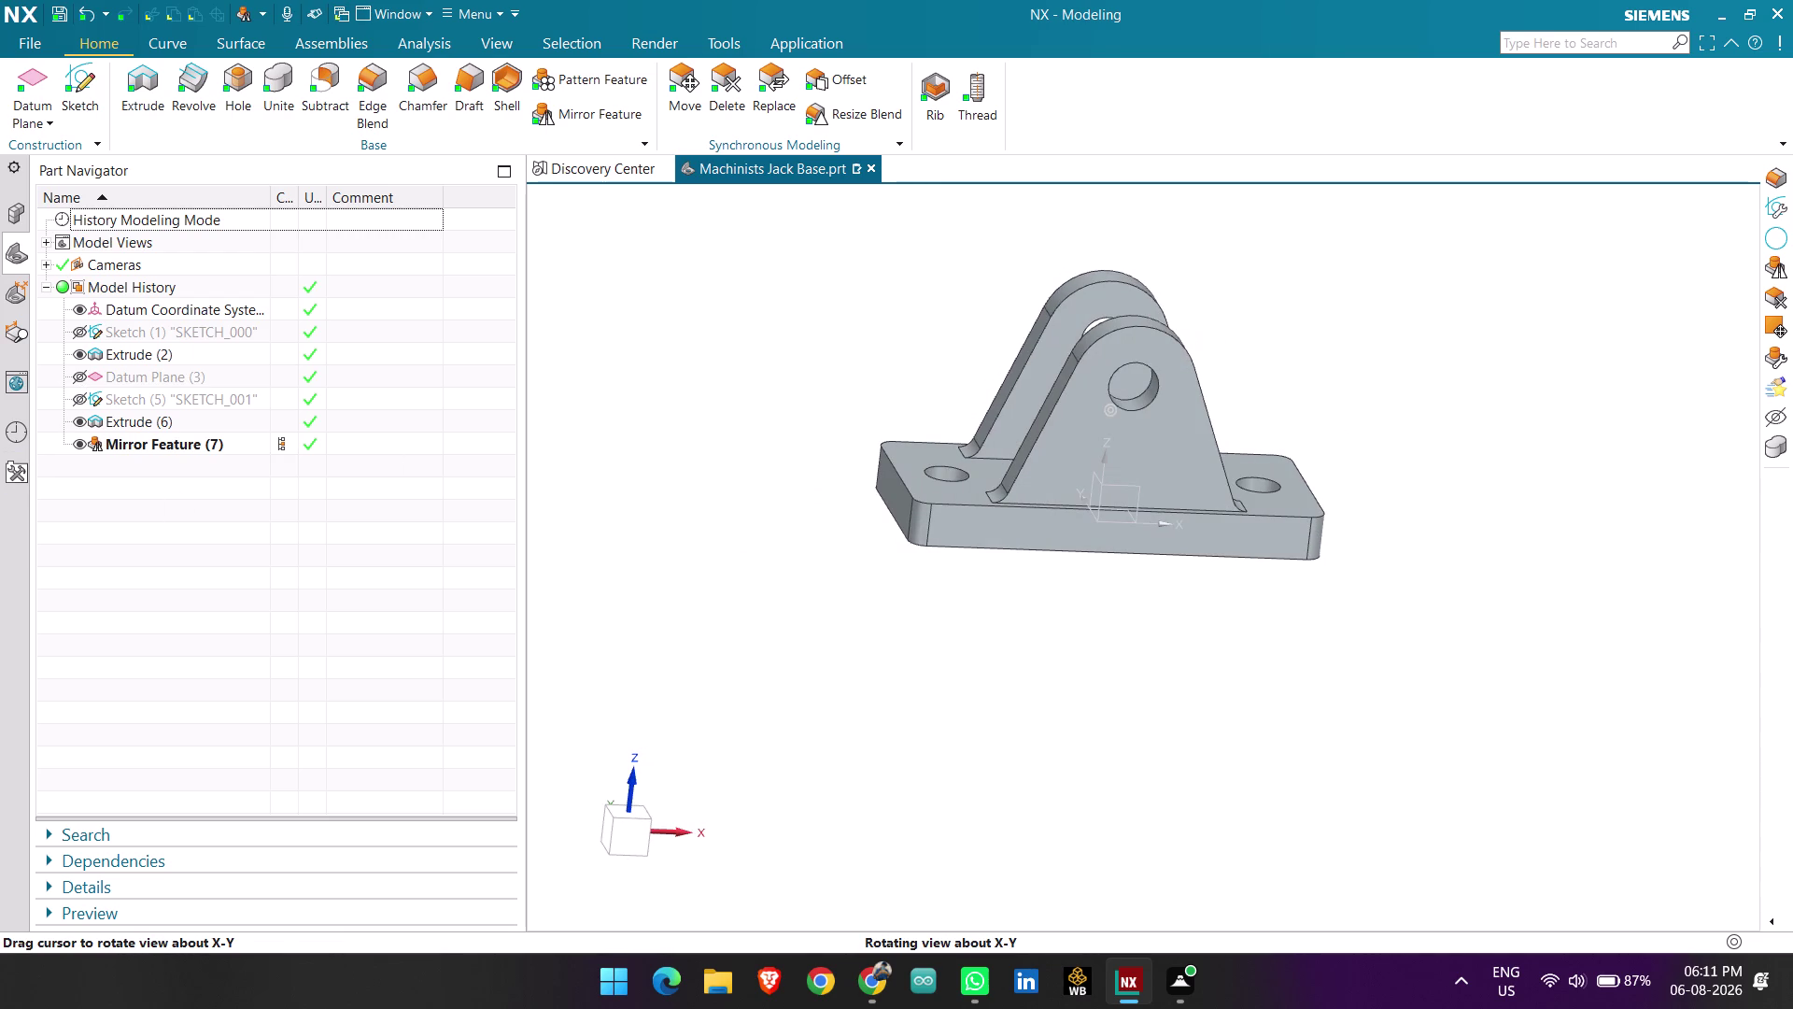
middle_drag(1082, 582, 1094, 558)
middle_drag(1193, 681, 1187, 683)
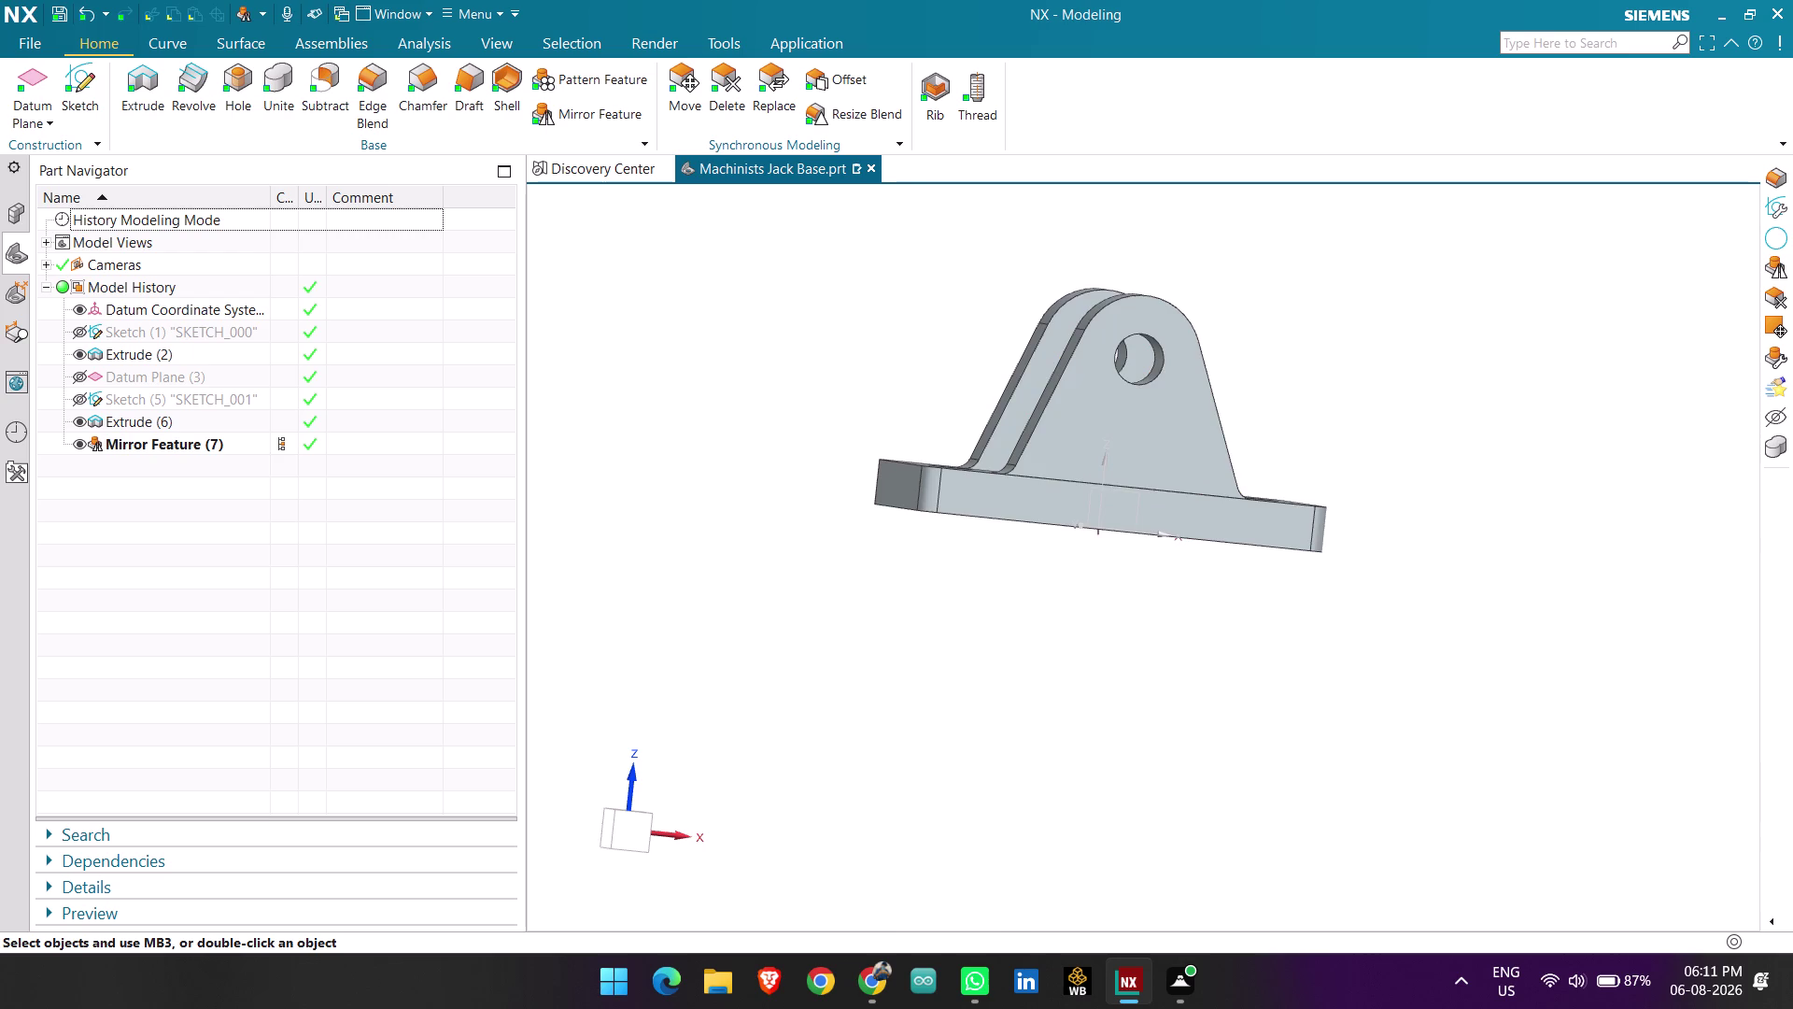
middle_drag(1187, 683, 1150, 674)
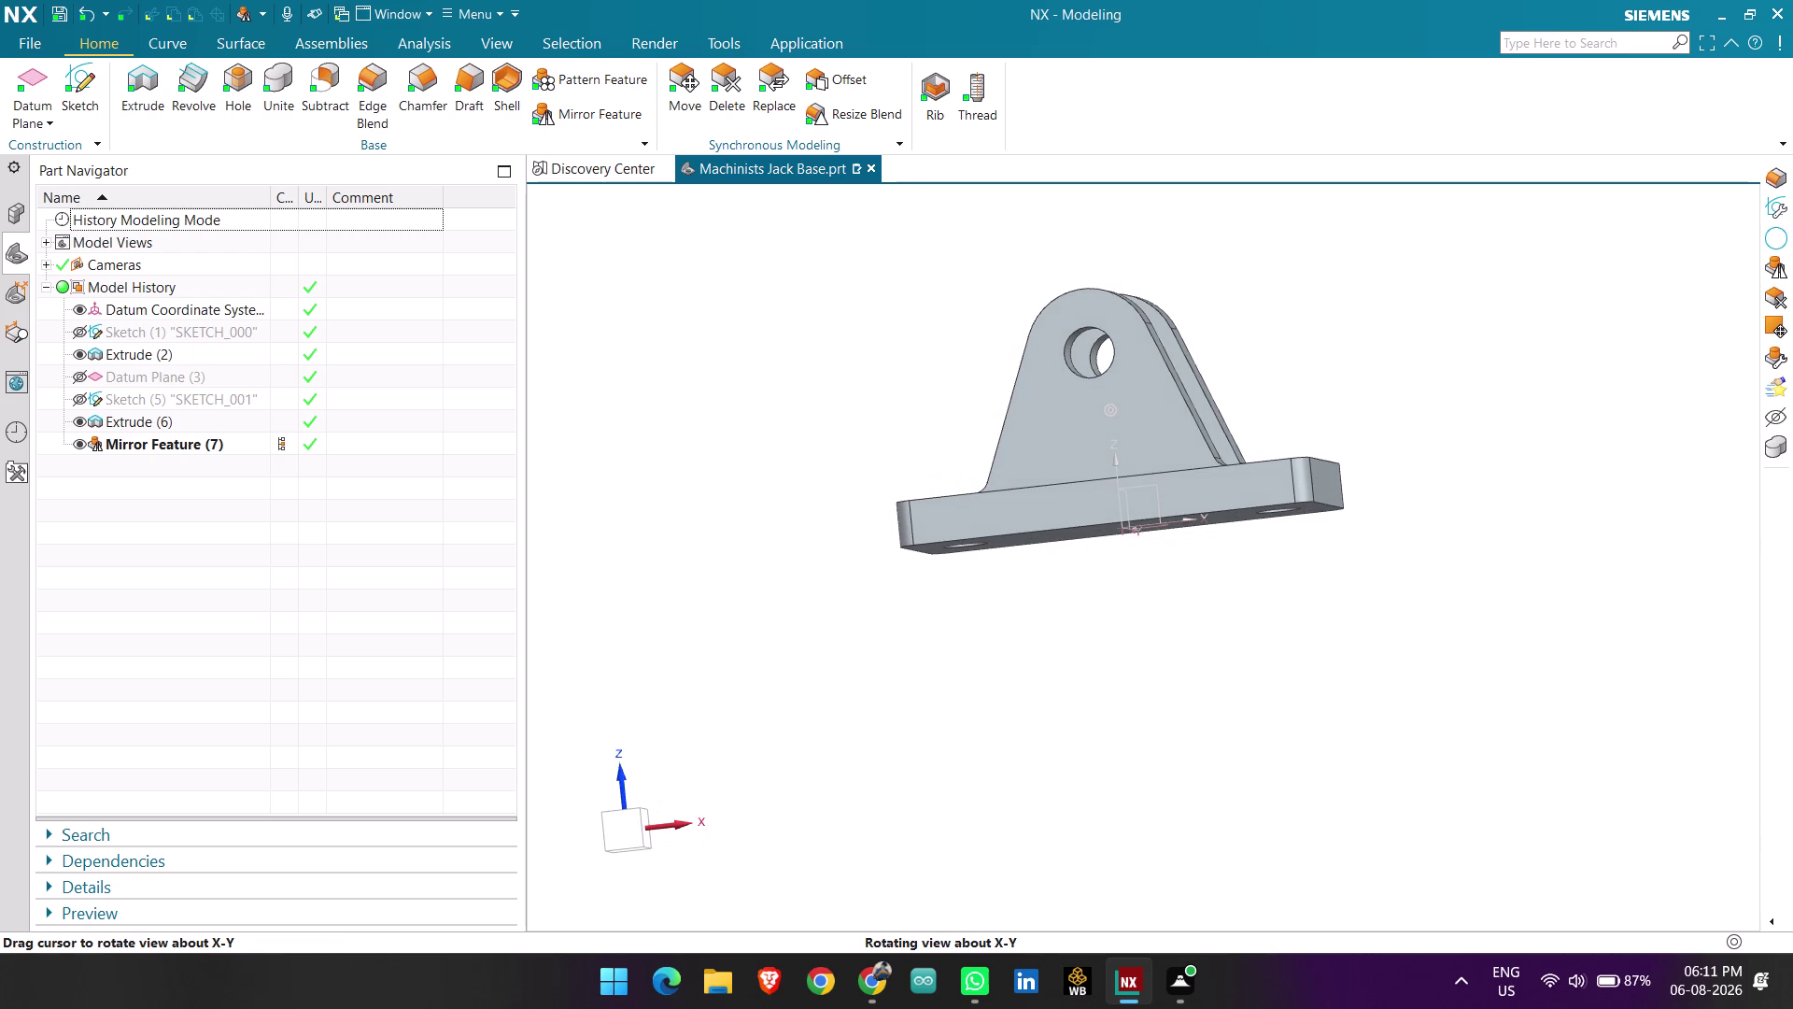
middle_drag(1150, 673, 1160, 665)
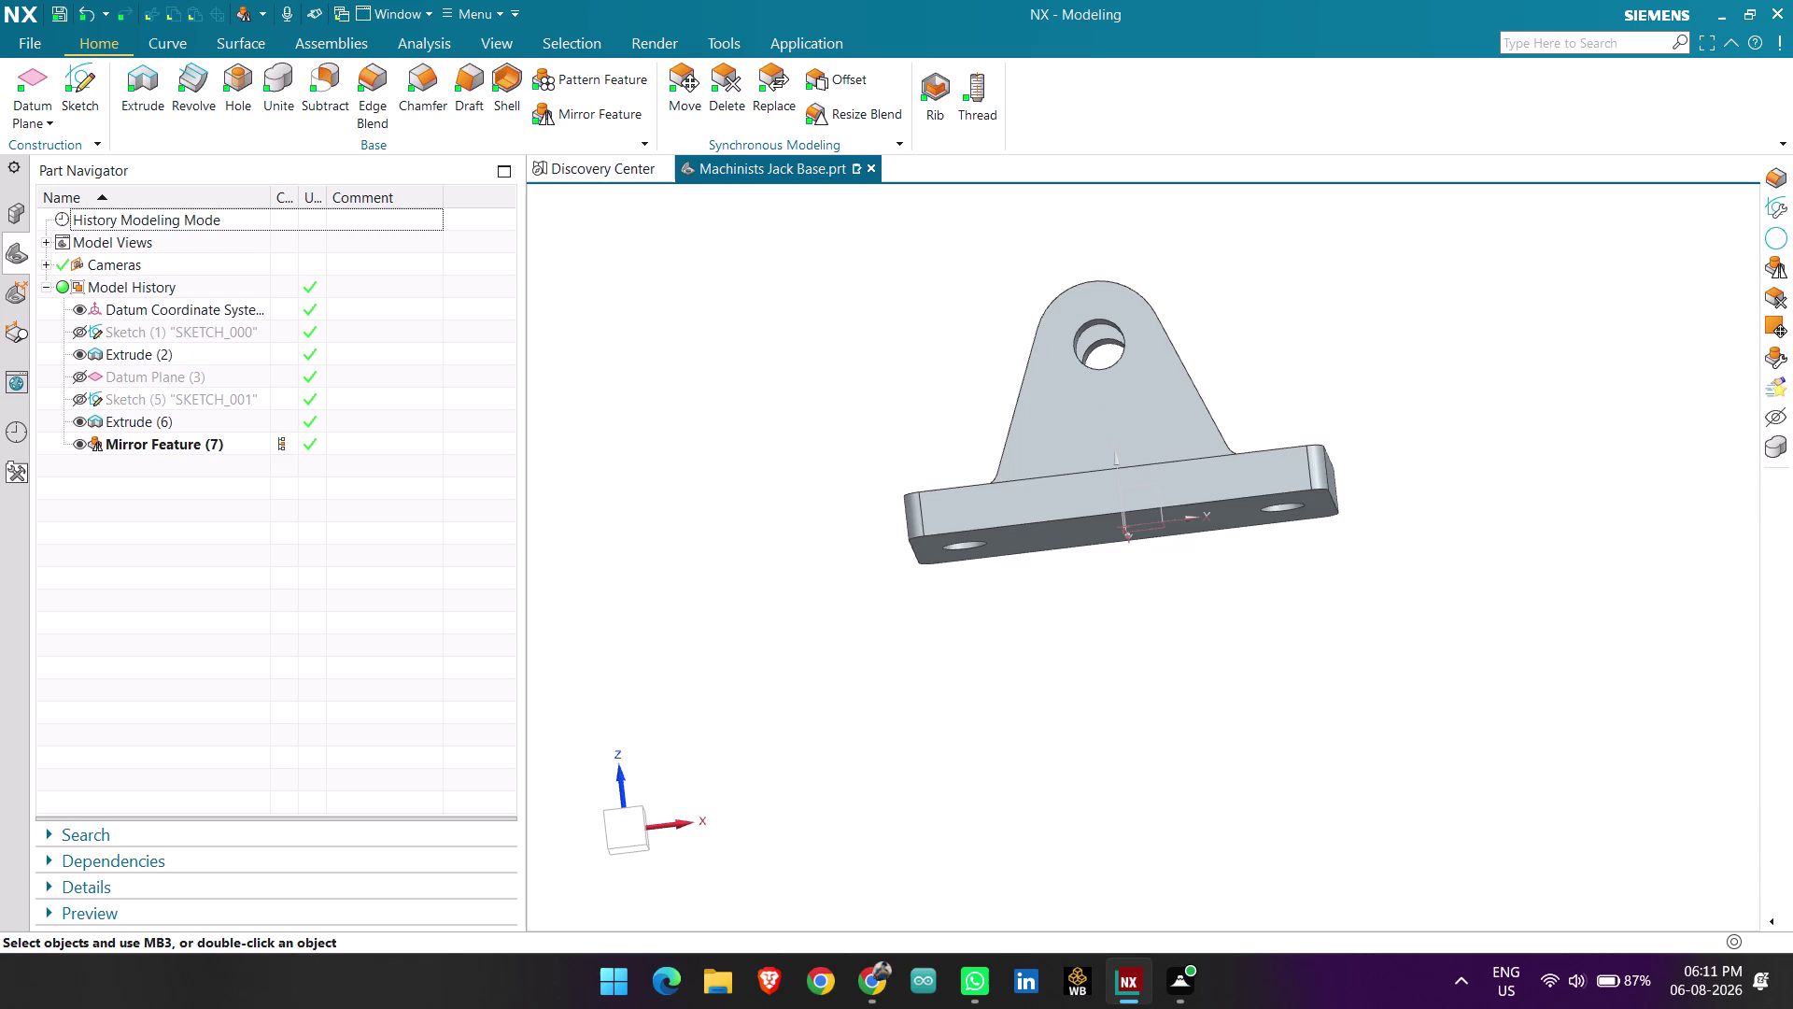
middle_drag(1249, 599, 1272, 725)
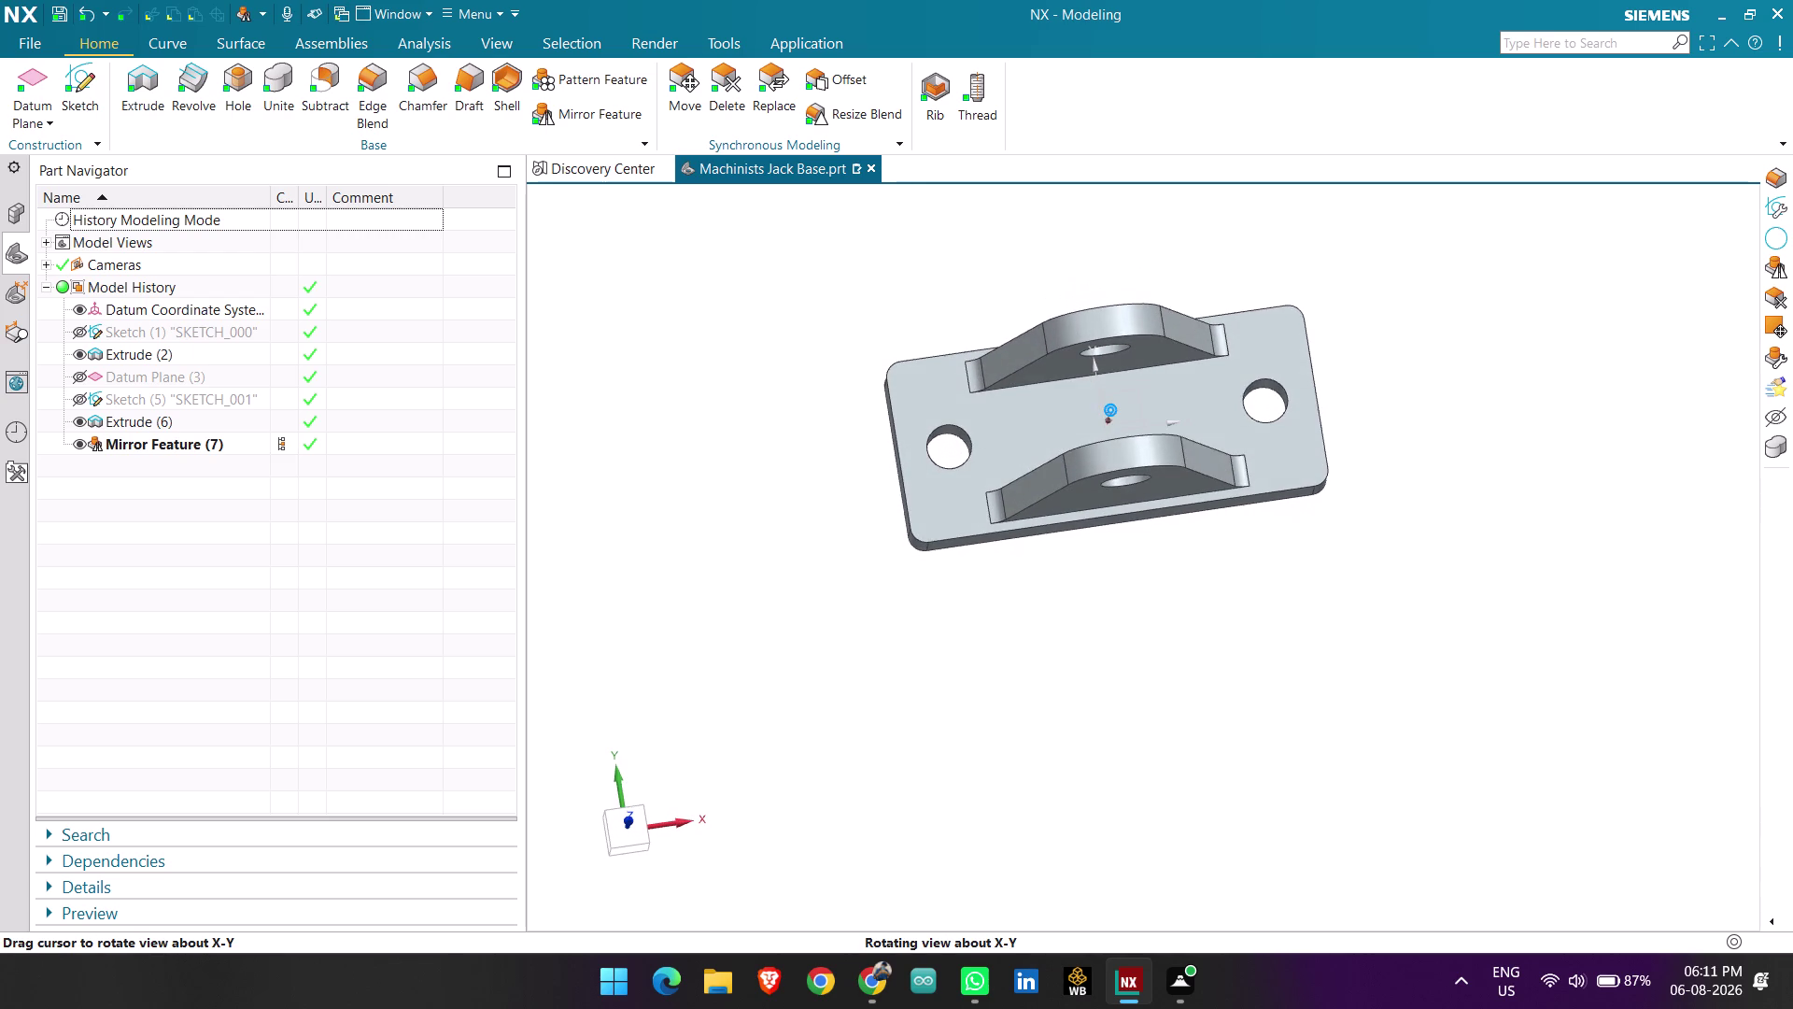
middle_drag(1271, 725, 1348, 654)
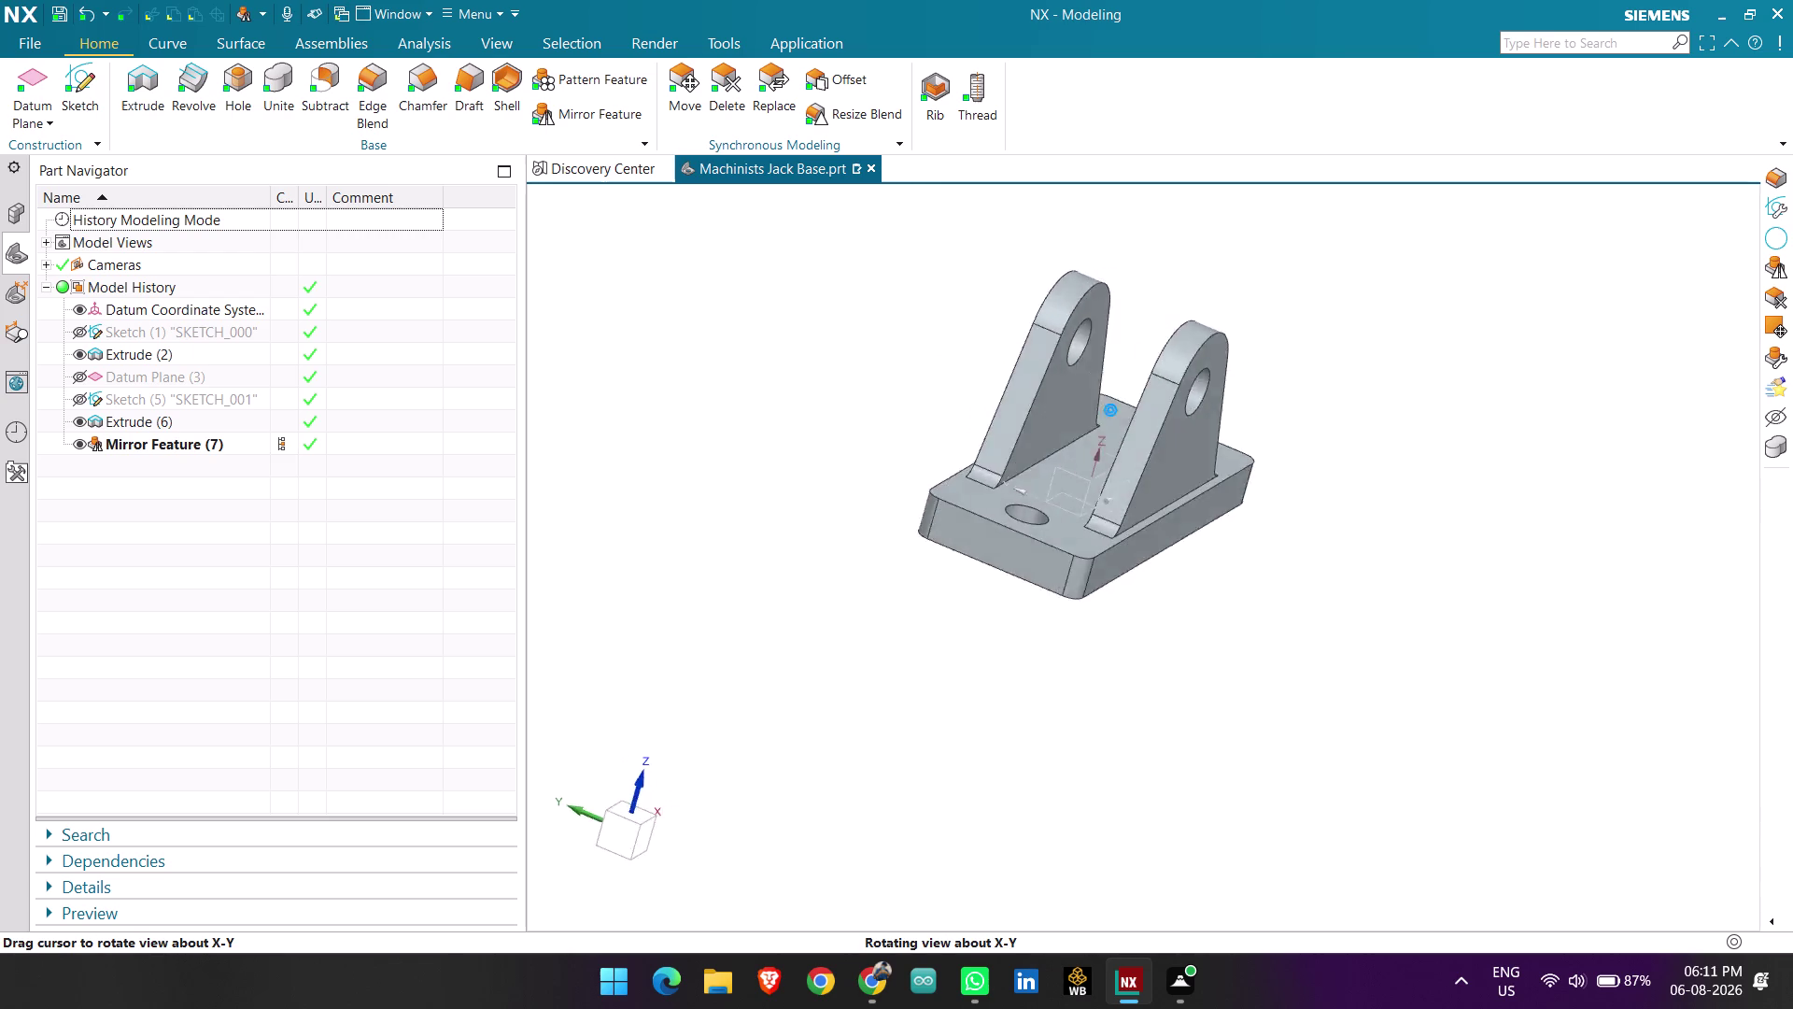
middle_drag(1348, 654, 1244, 726)
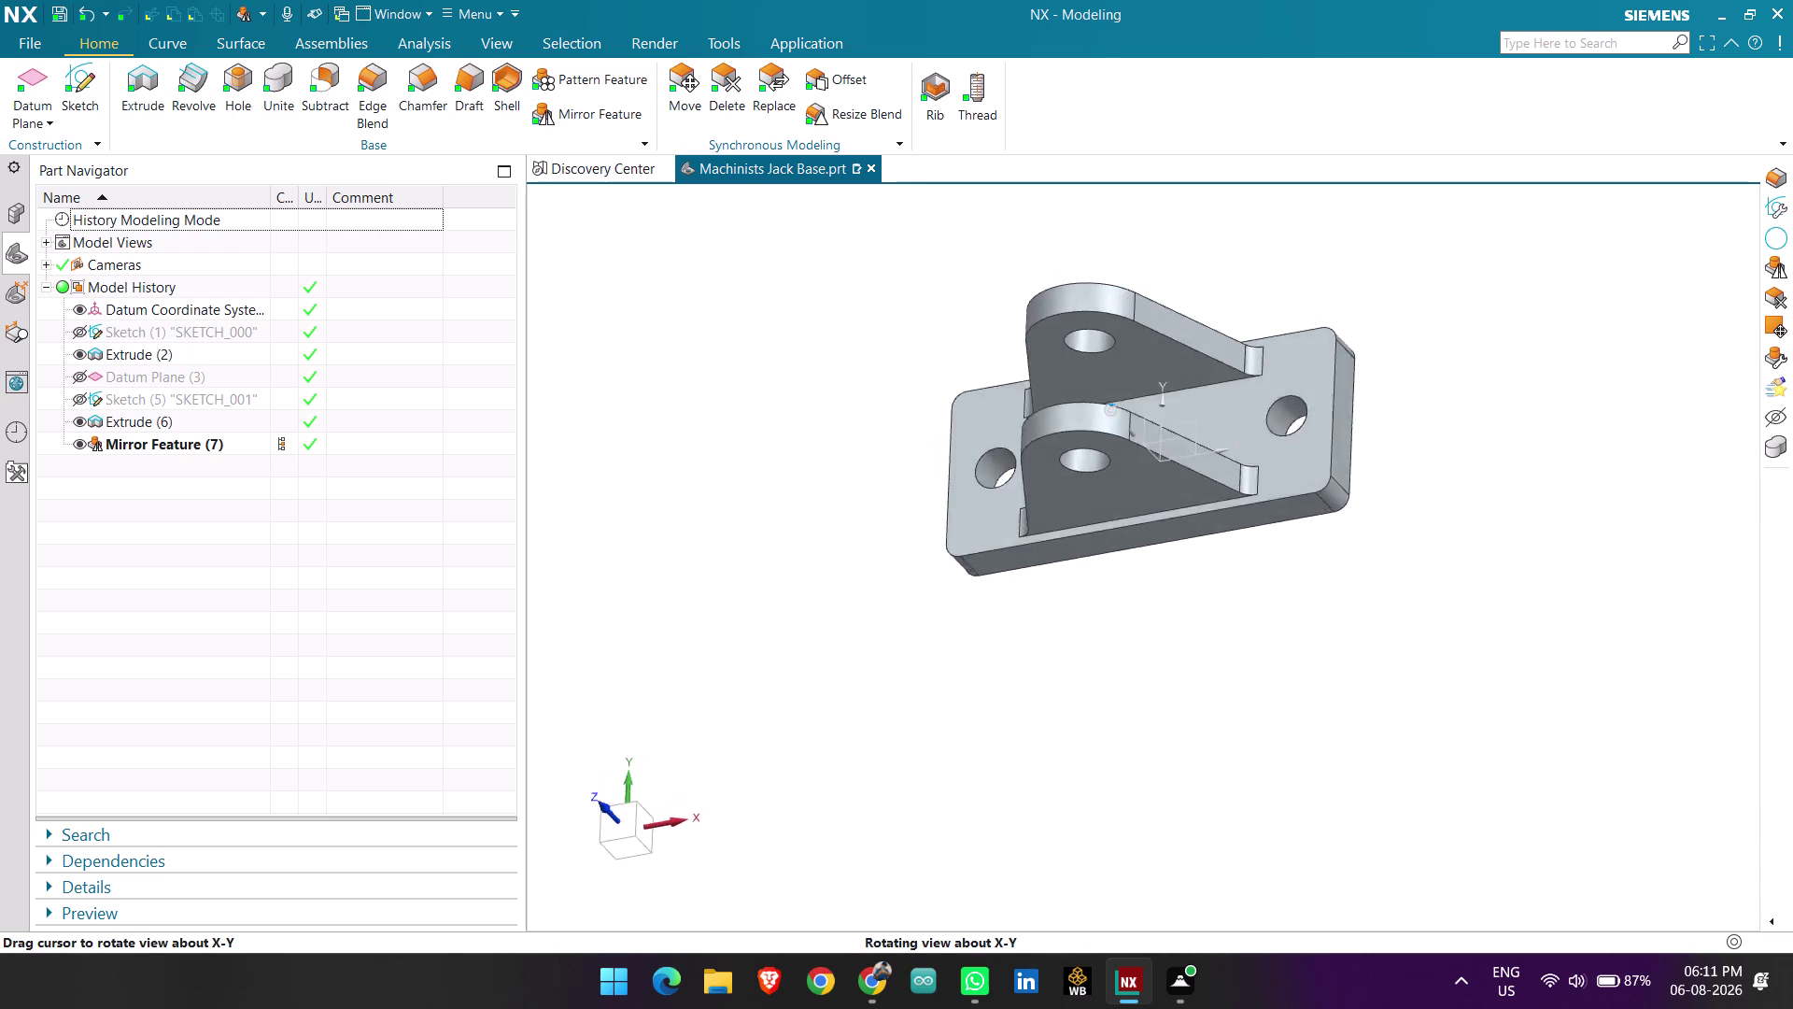
middle_drag(1244, 726, 1273, 649)
key(End)
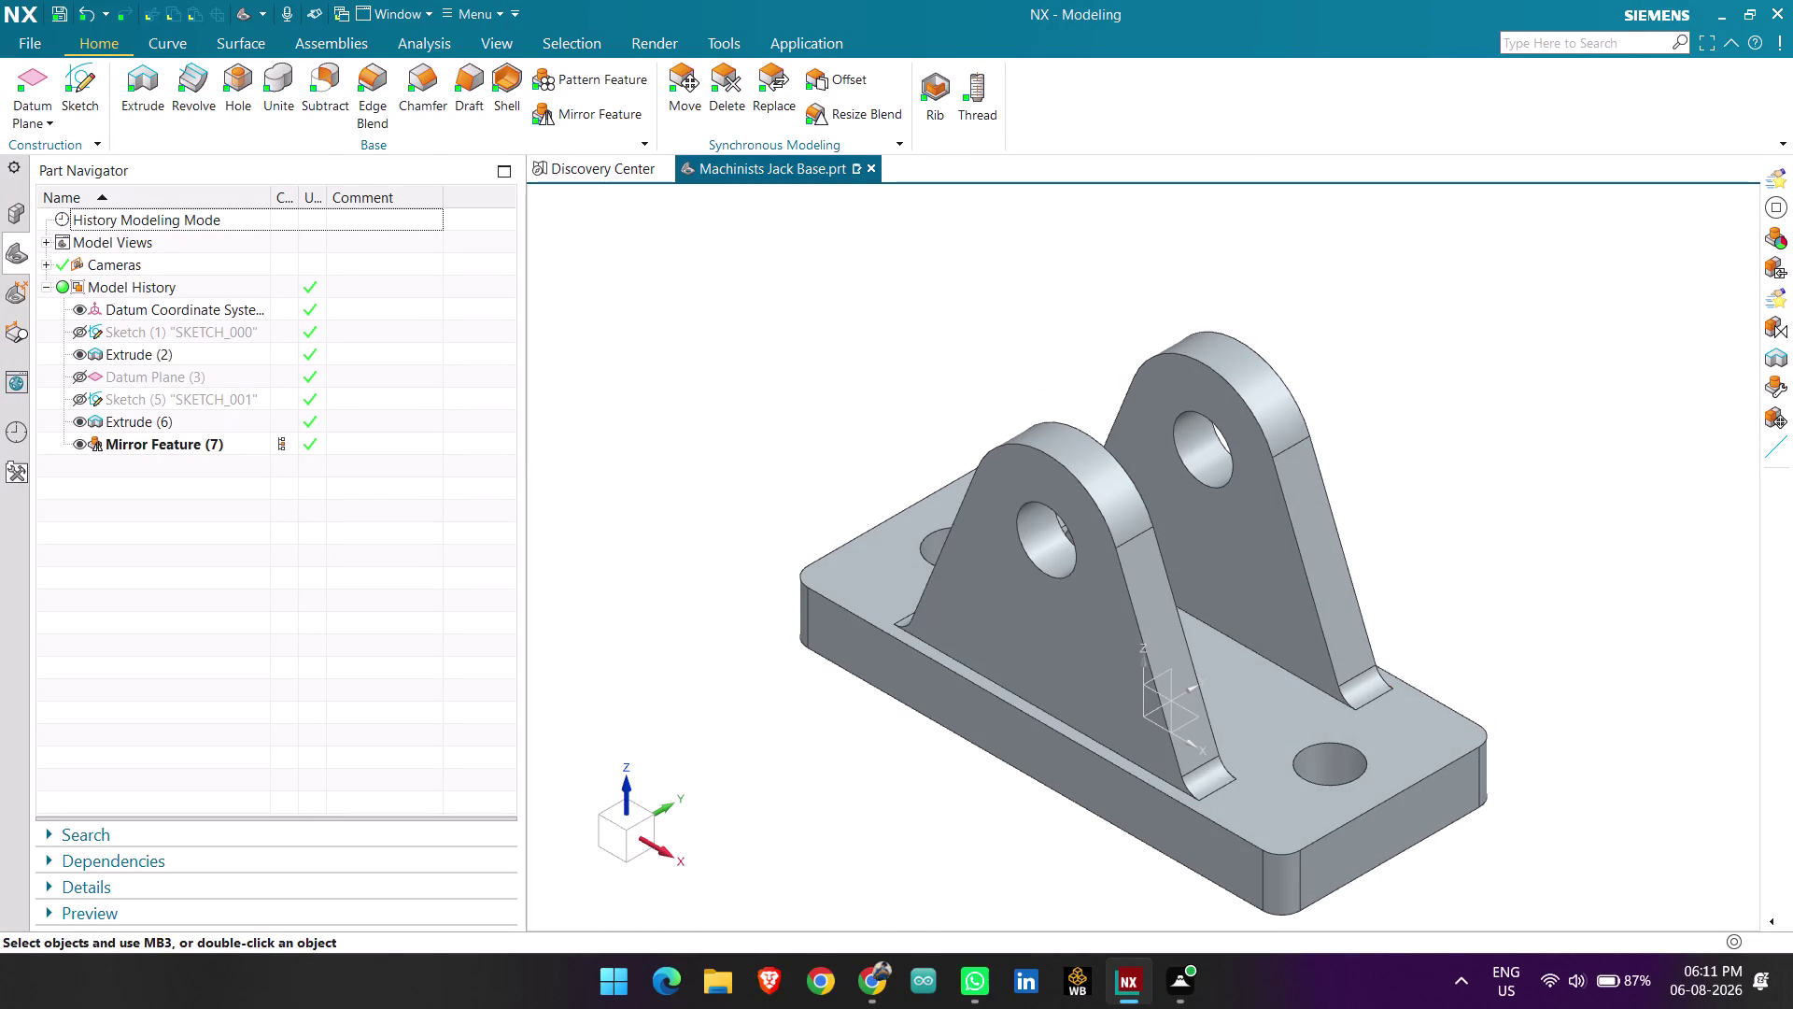
click(283, 88)
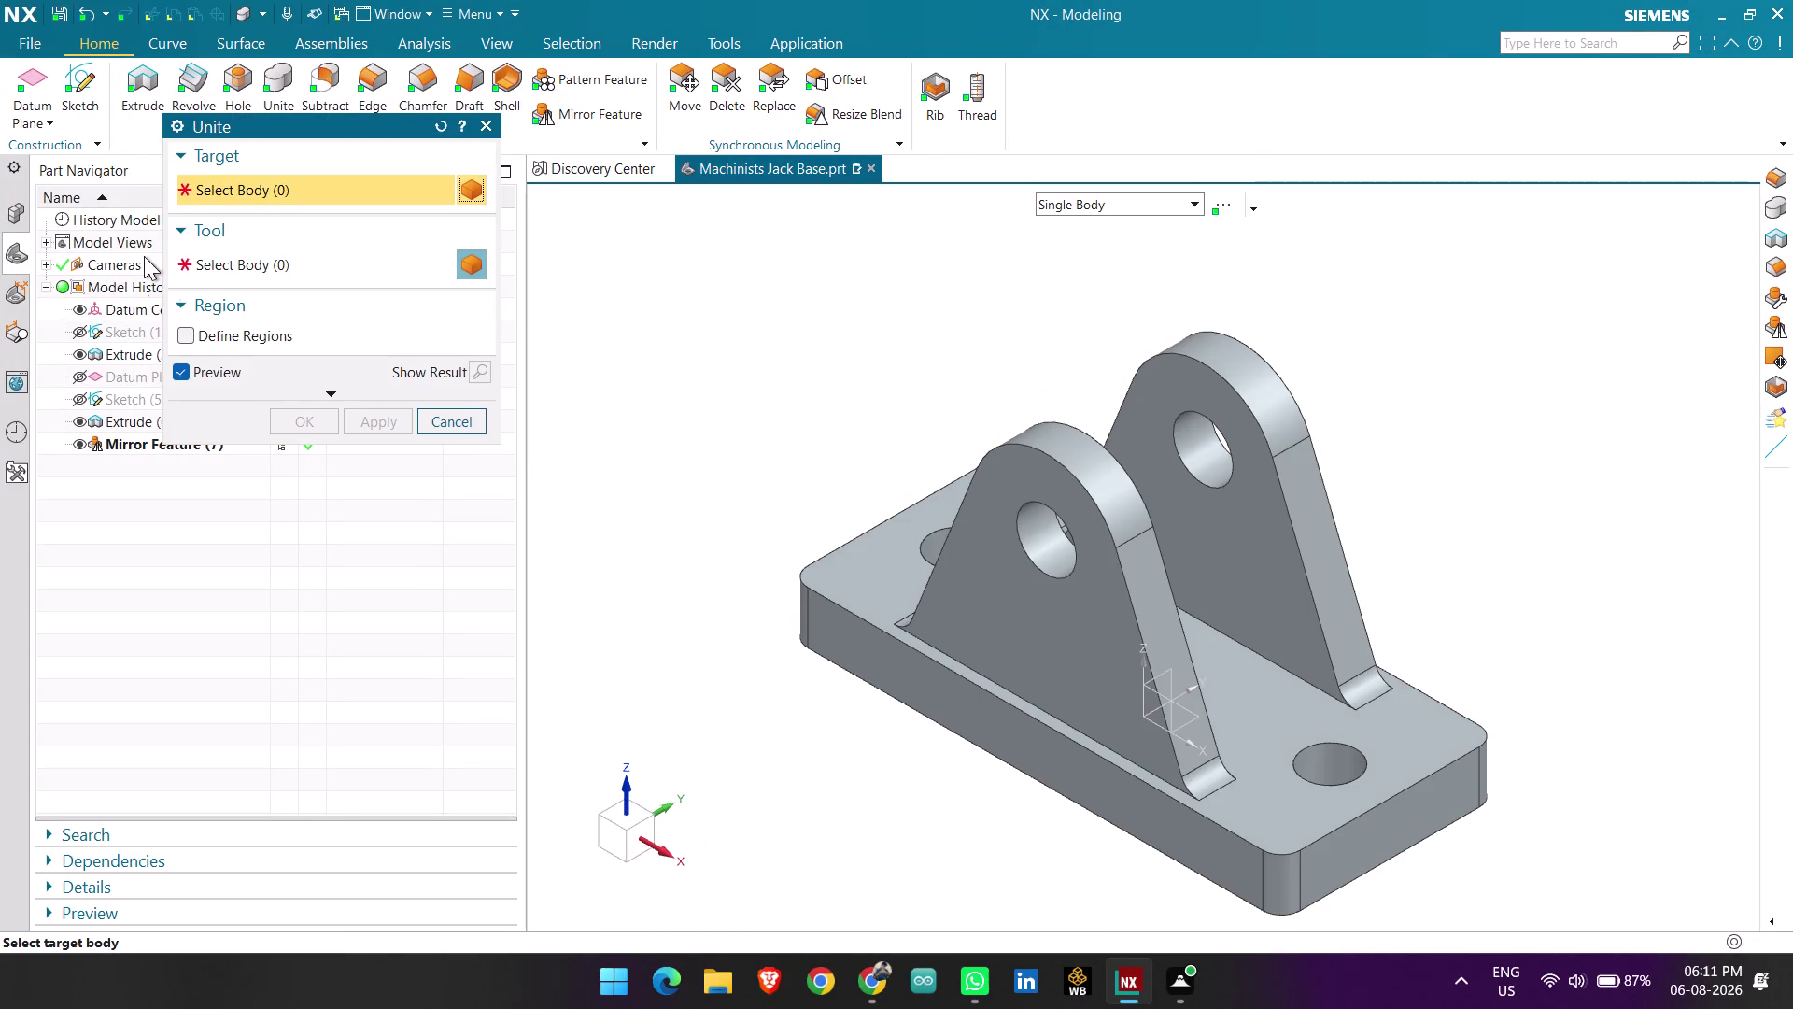
Cancel the Unite dialog and save the Machinists Jack Base part file.
click(452, 426)
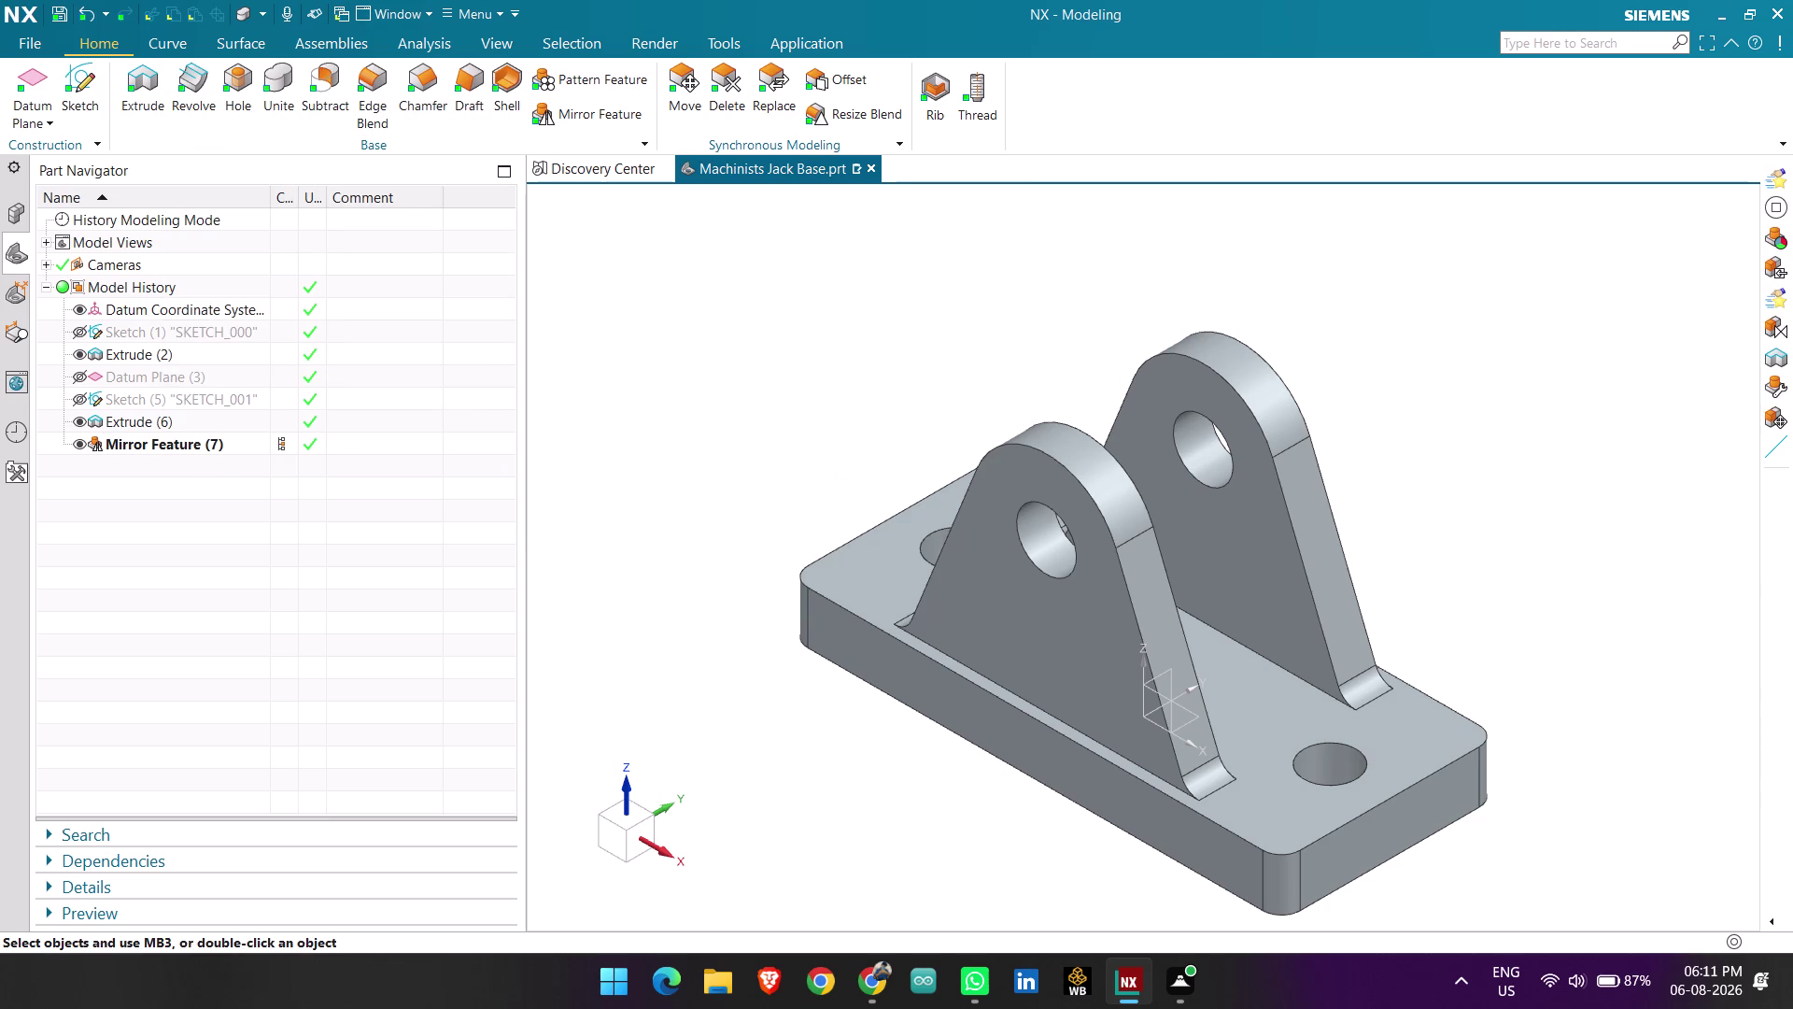
key(ctrl+s)
click(38, 50)
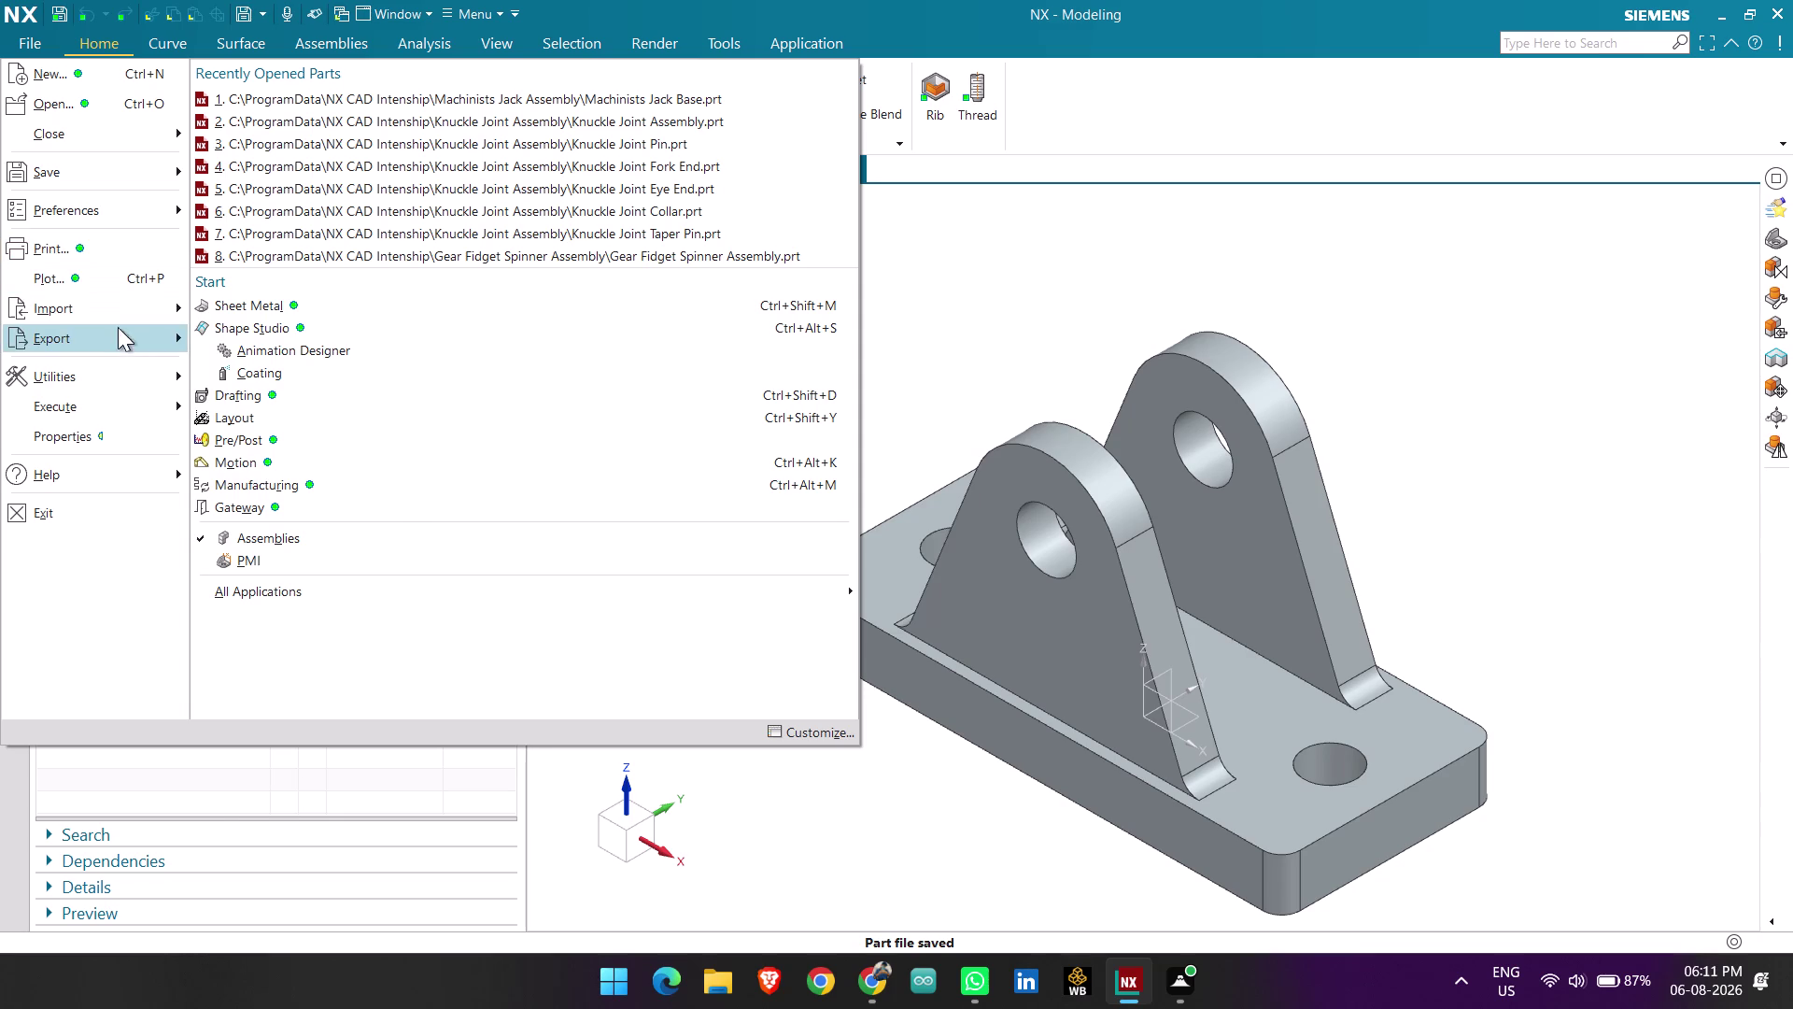
Start a PDF export and browse into the Machinists Jack Assembly folder.
click(263, 352)
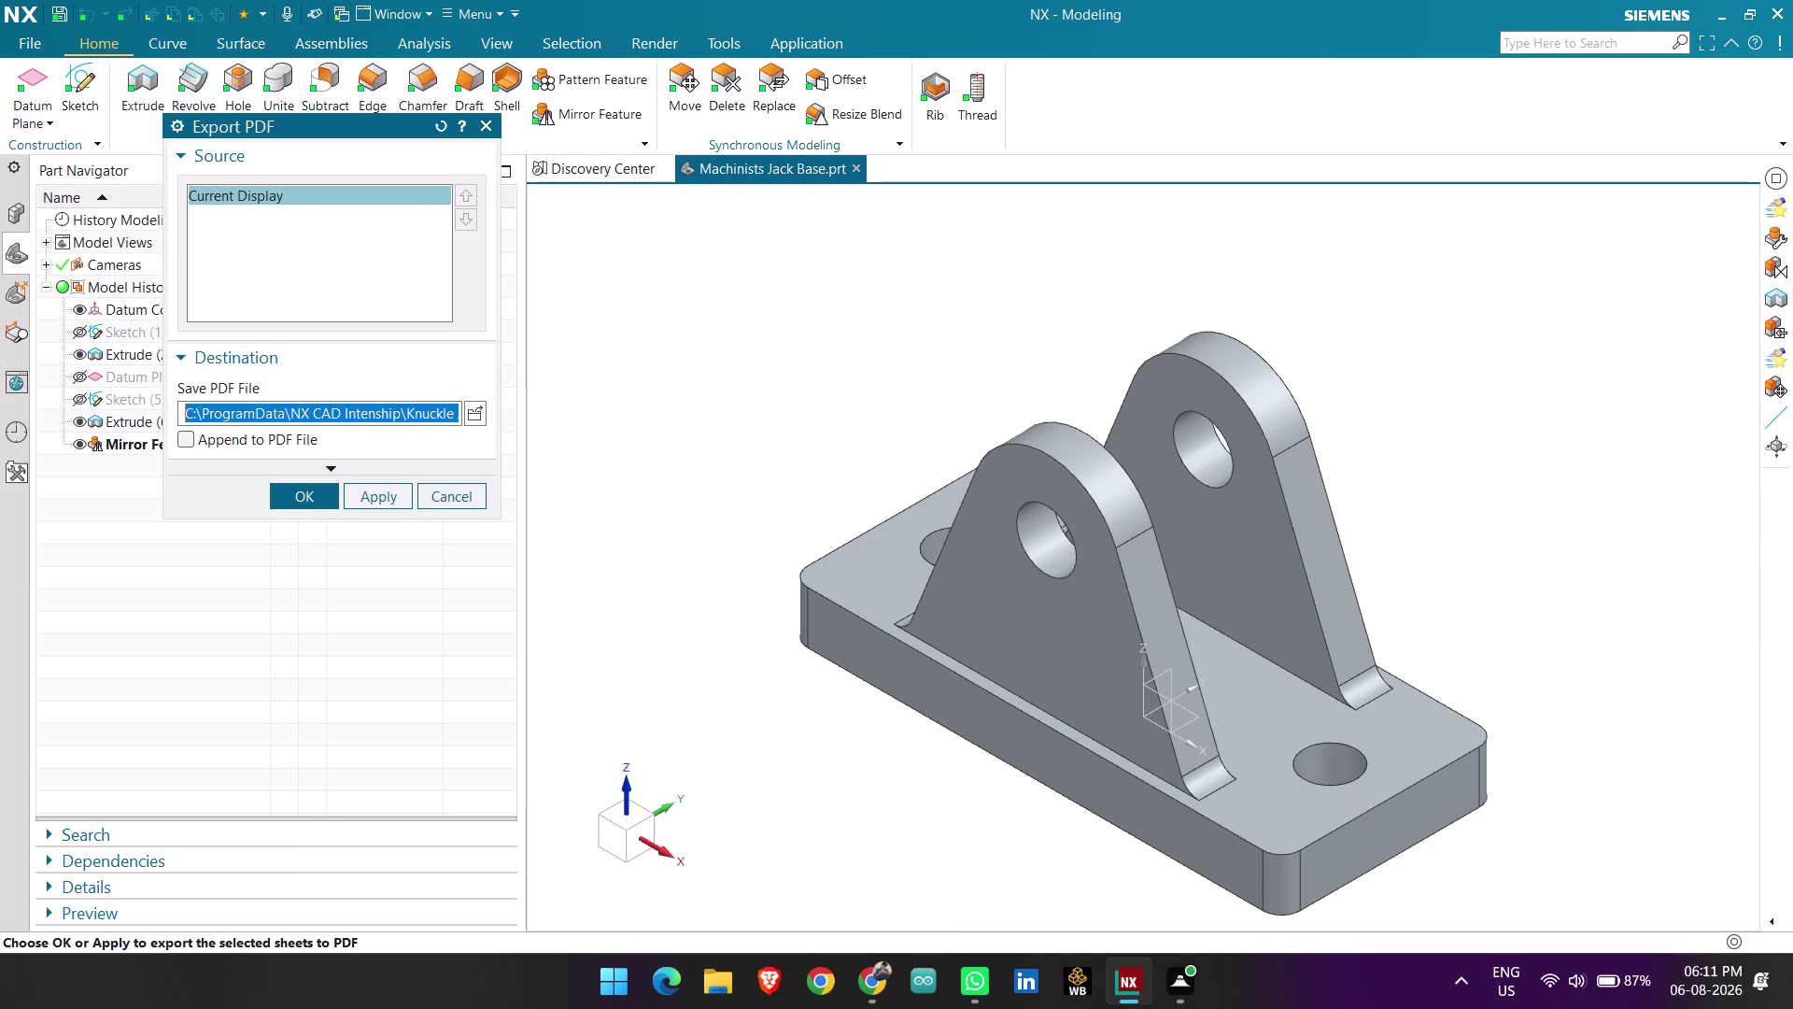
click(478, 413)
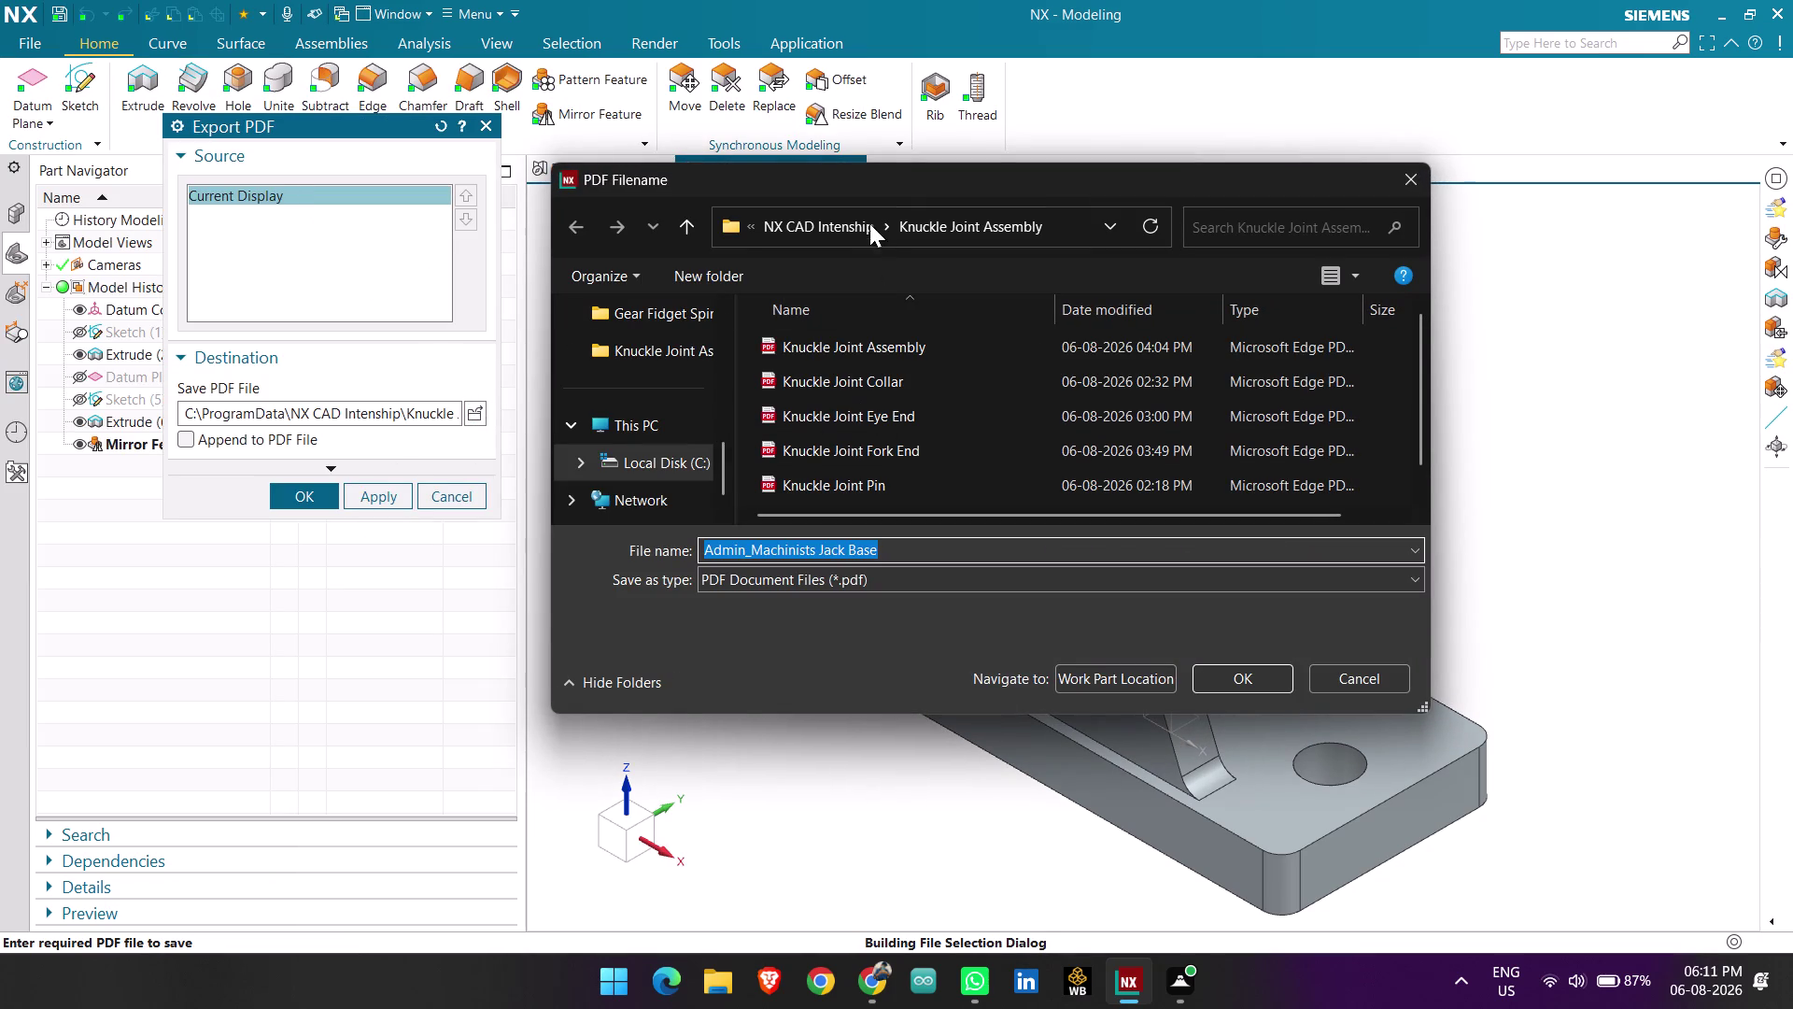
click(829, 222)
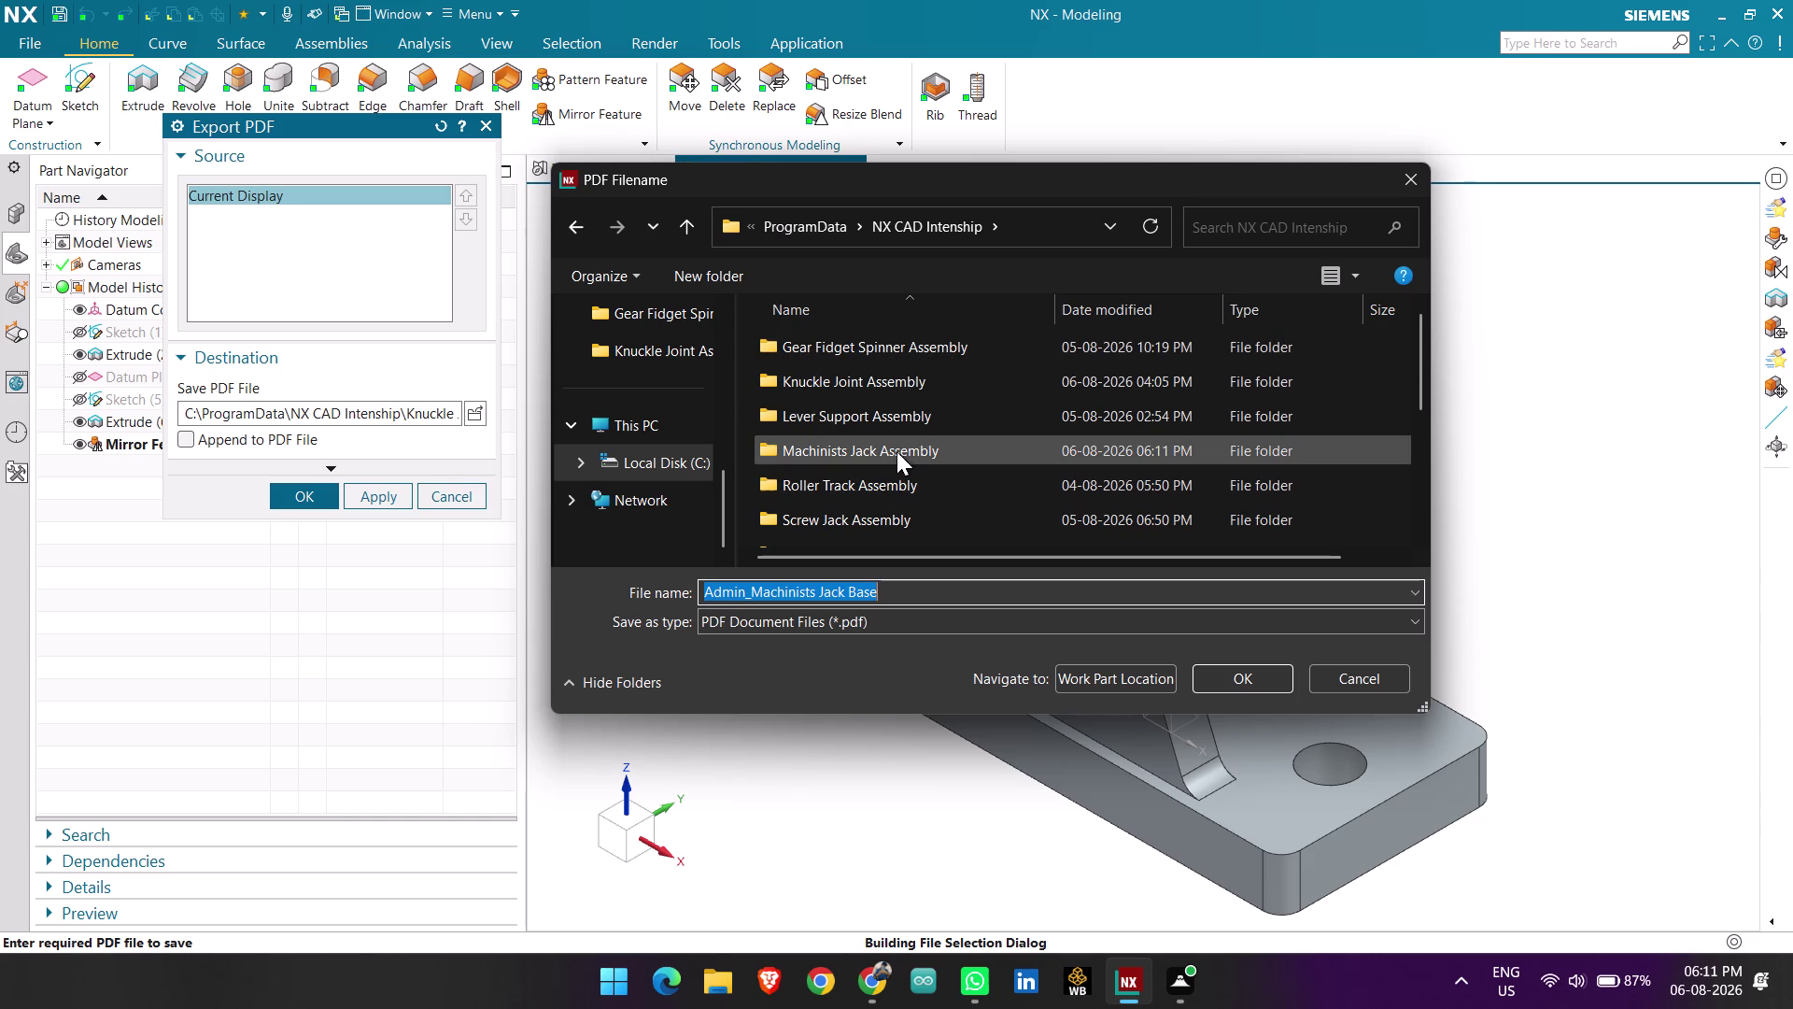
click(894, 447)
click(895, 447)
double_click(895, 448)
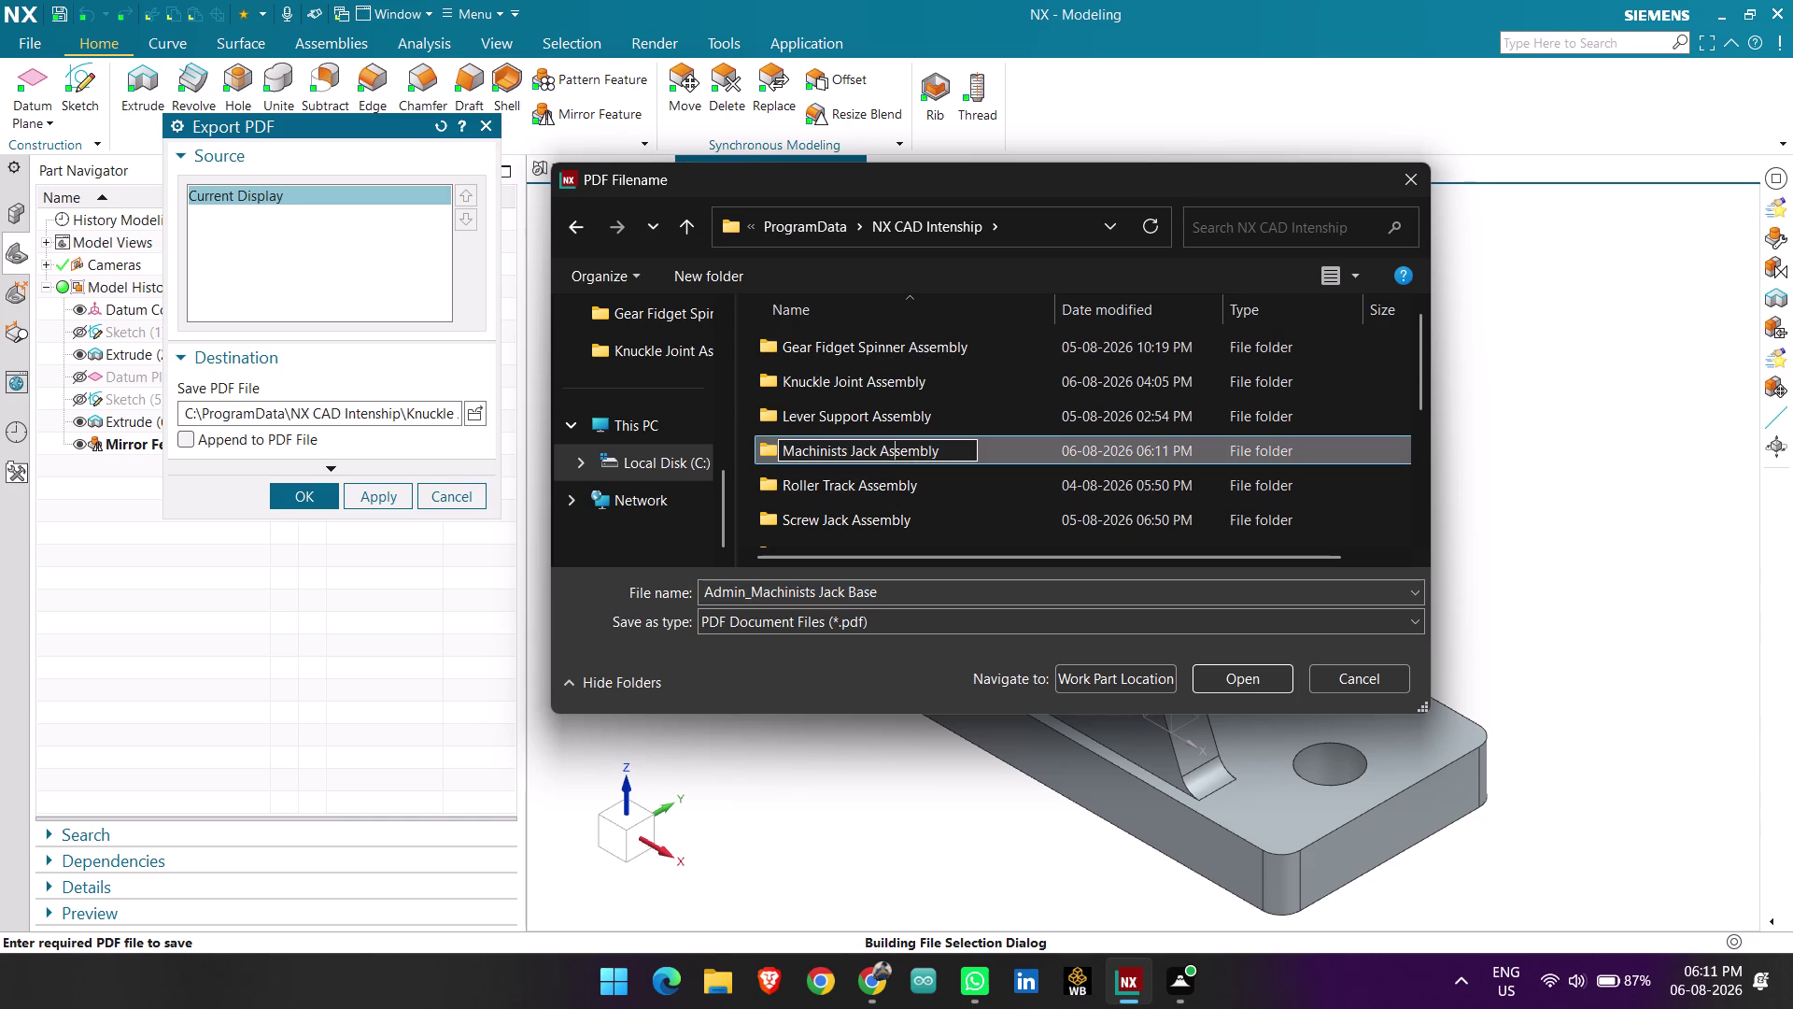
click(986, 453)
click(1234, 677)
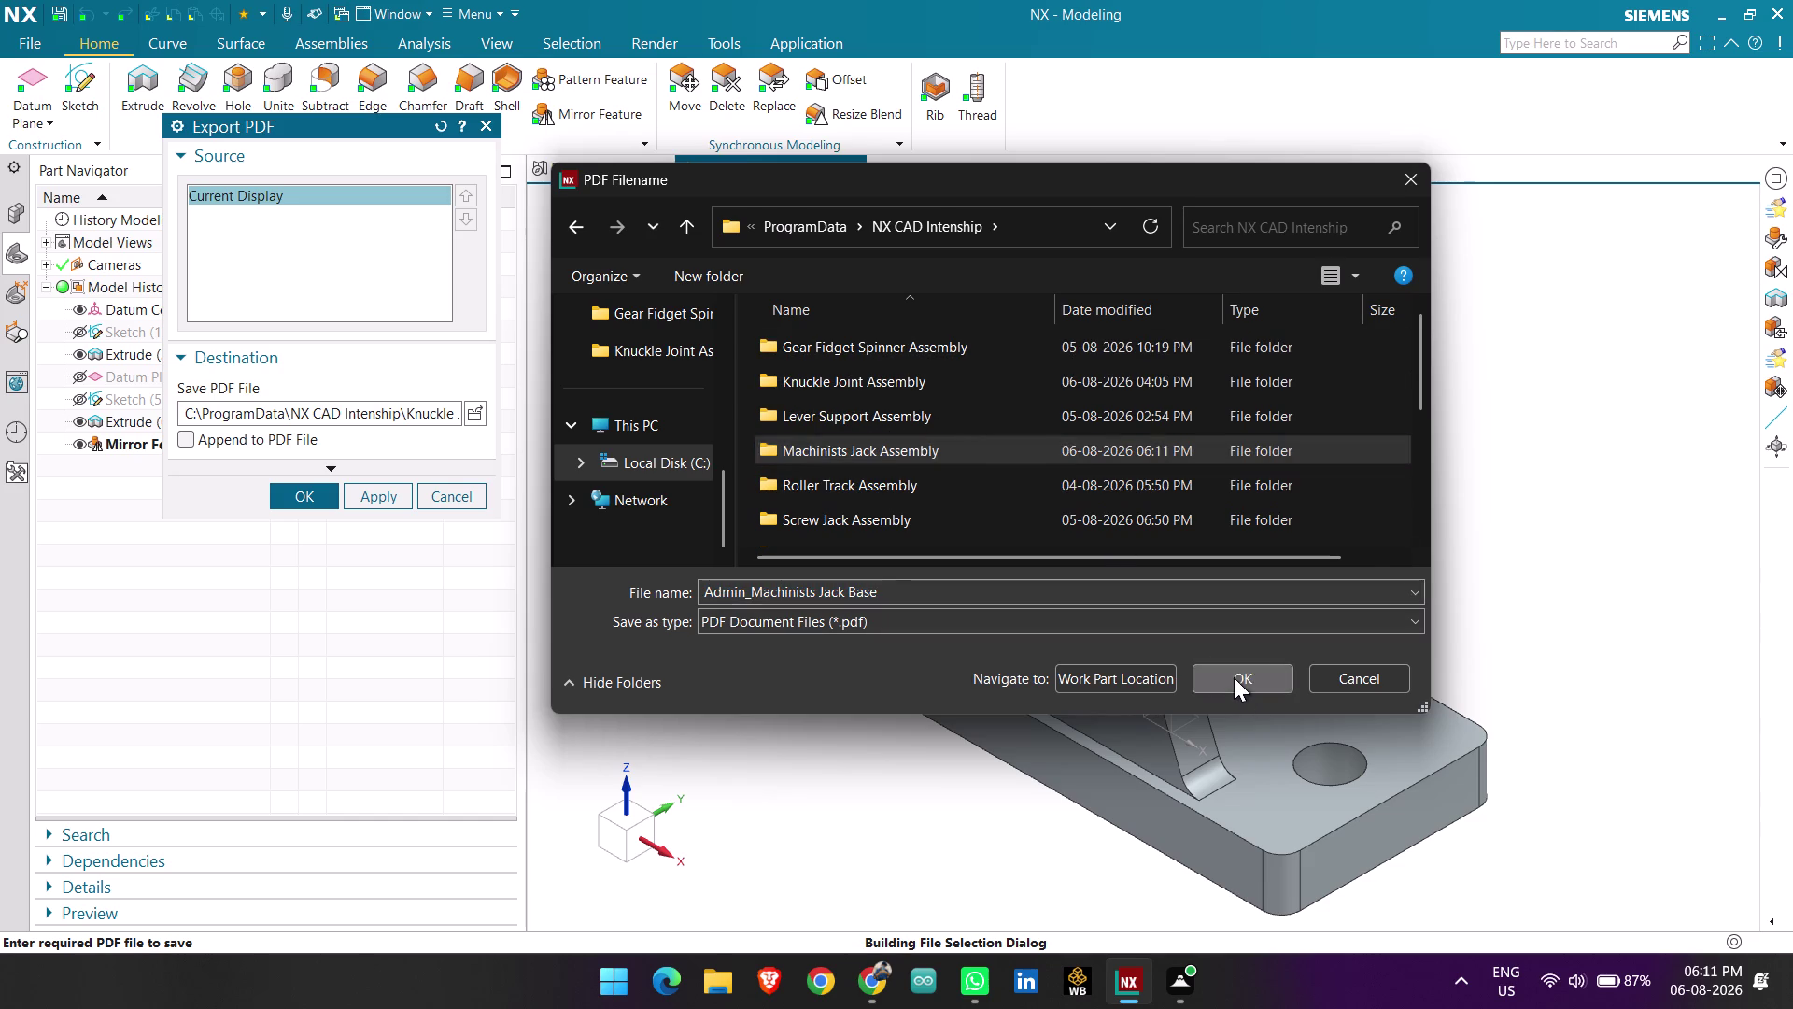
click(753, 594)
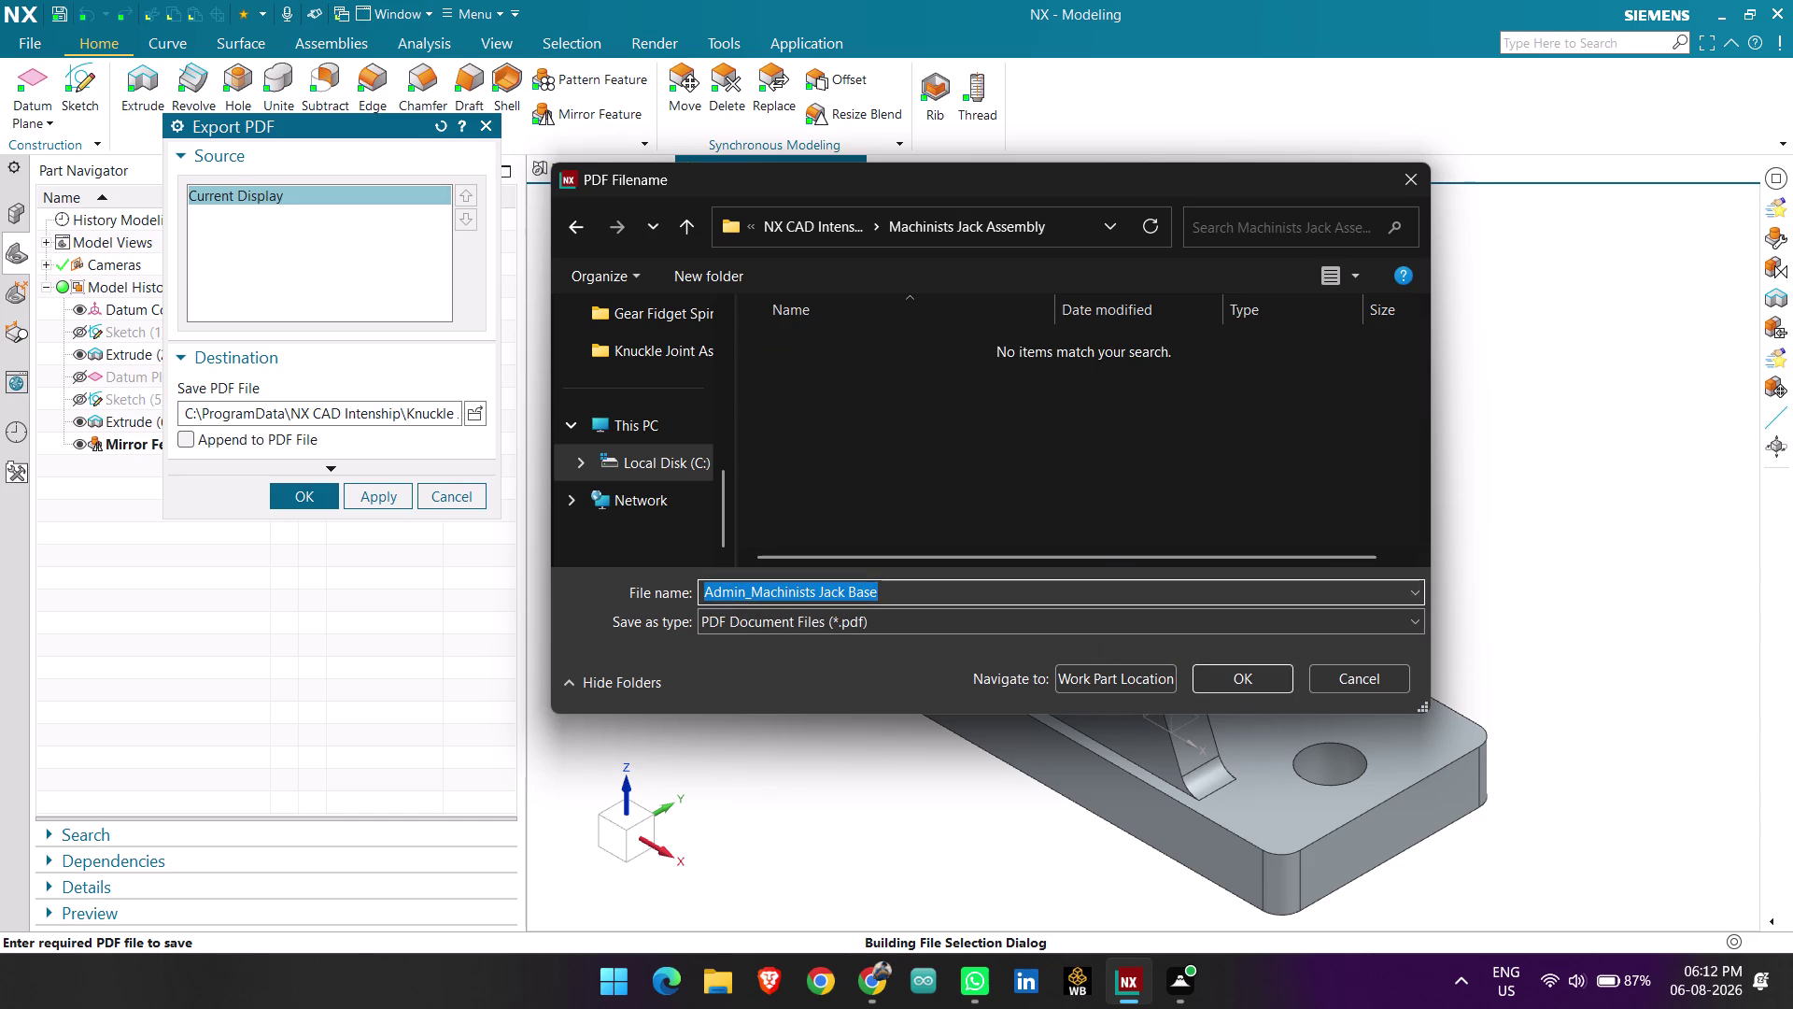
Shorten the PDF file name prefix, accept the location, and run the export.
click(750, 589)
key(BackSpace)
key(BackSpace)
key(BackSpace)
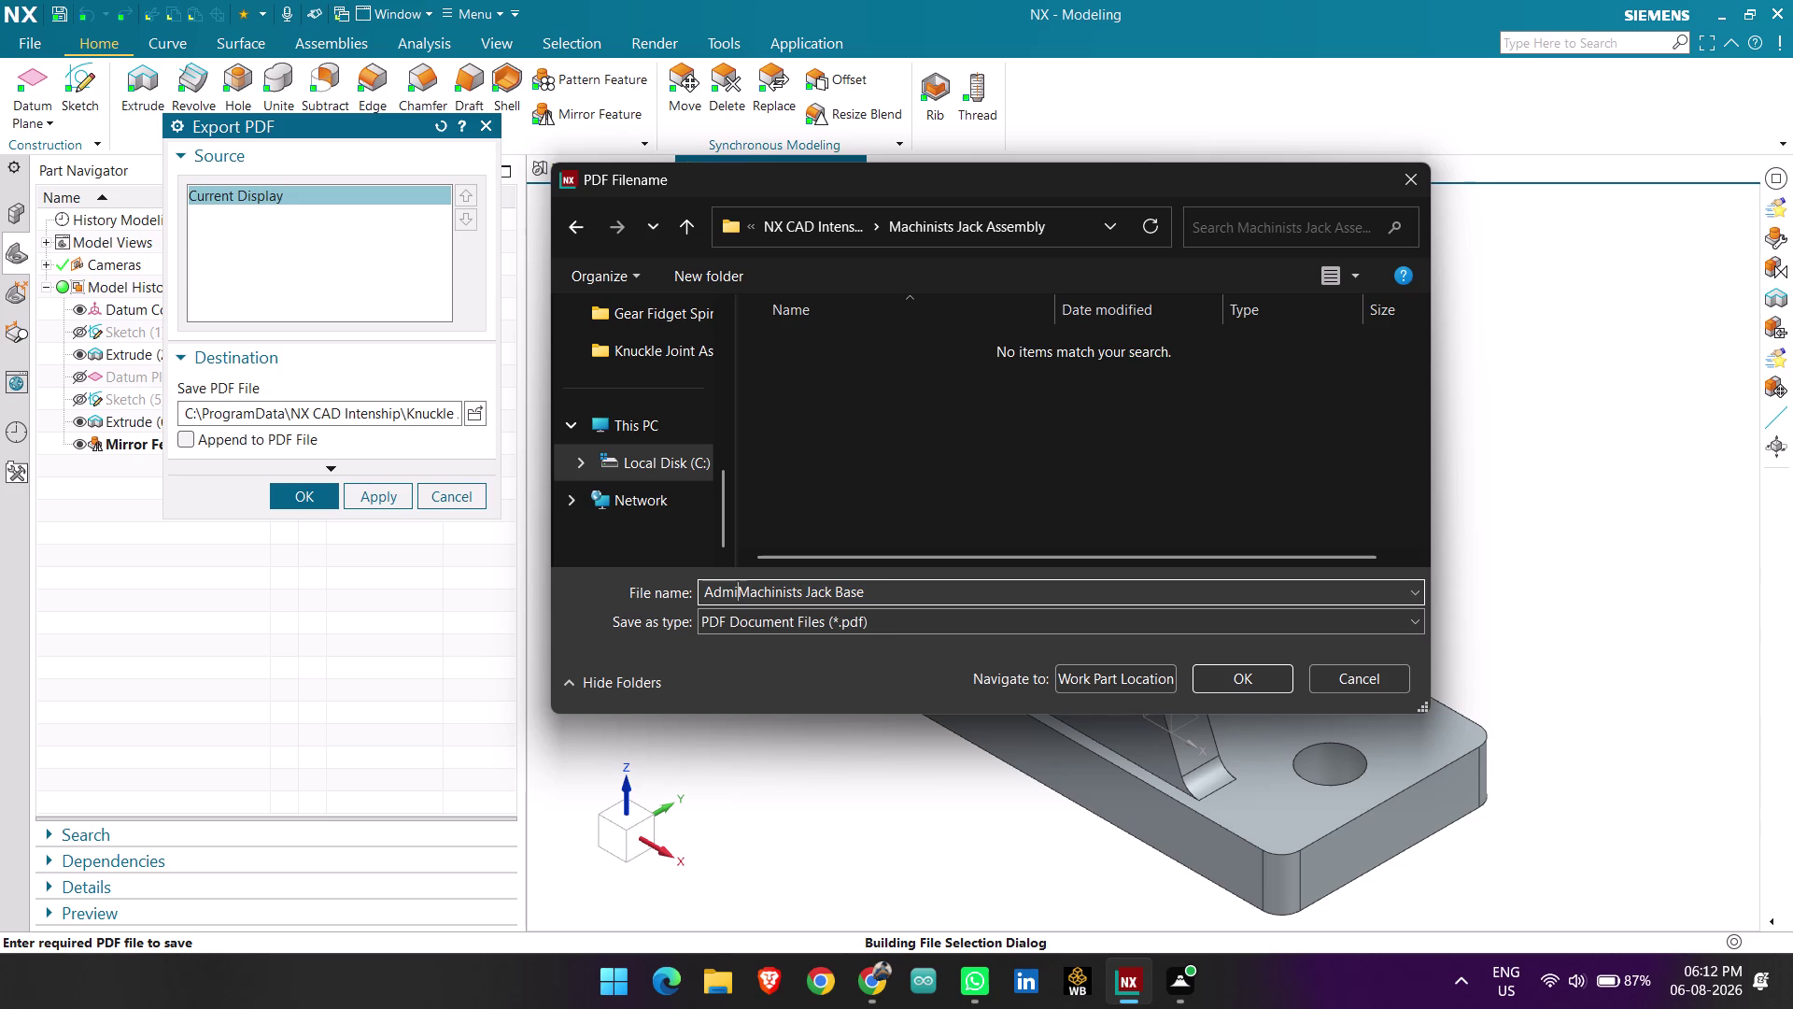
click(1257, 679)
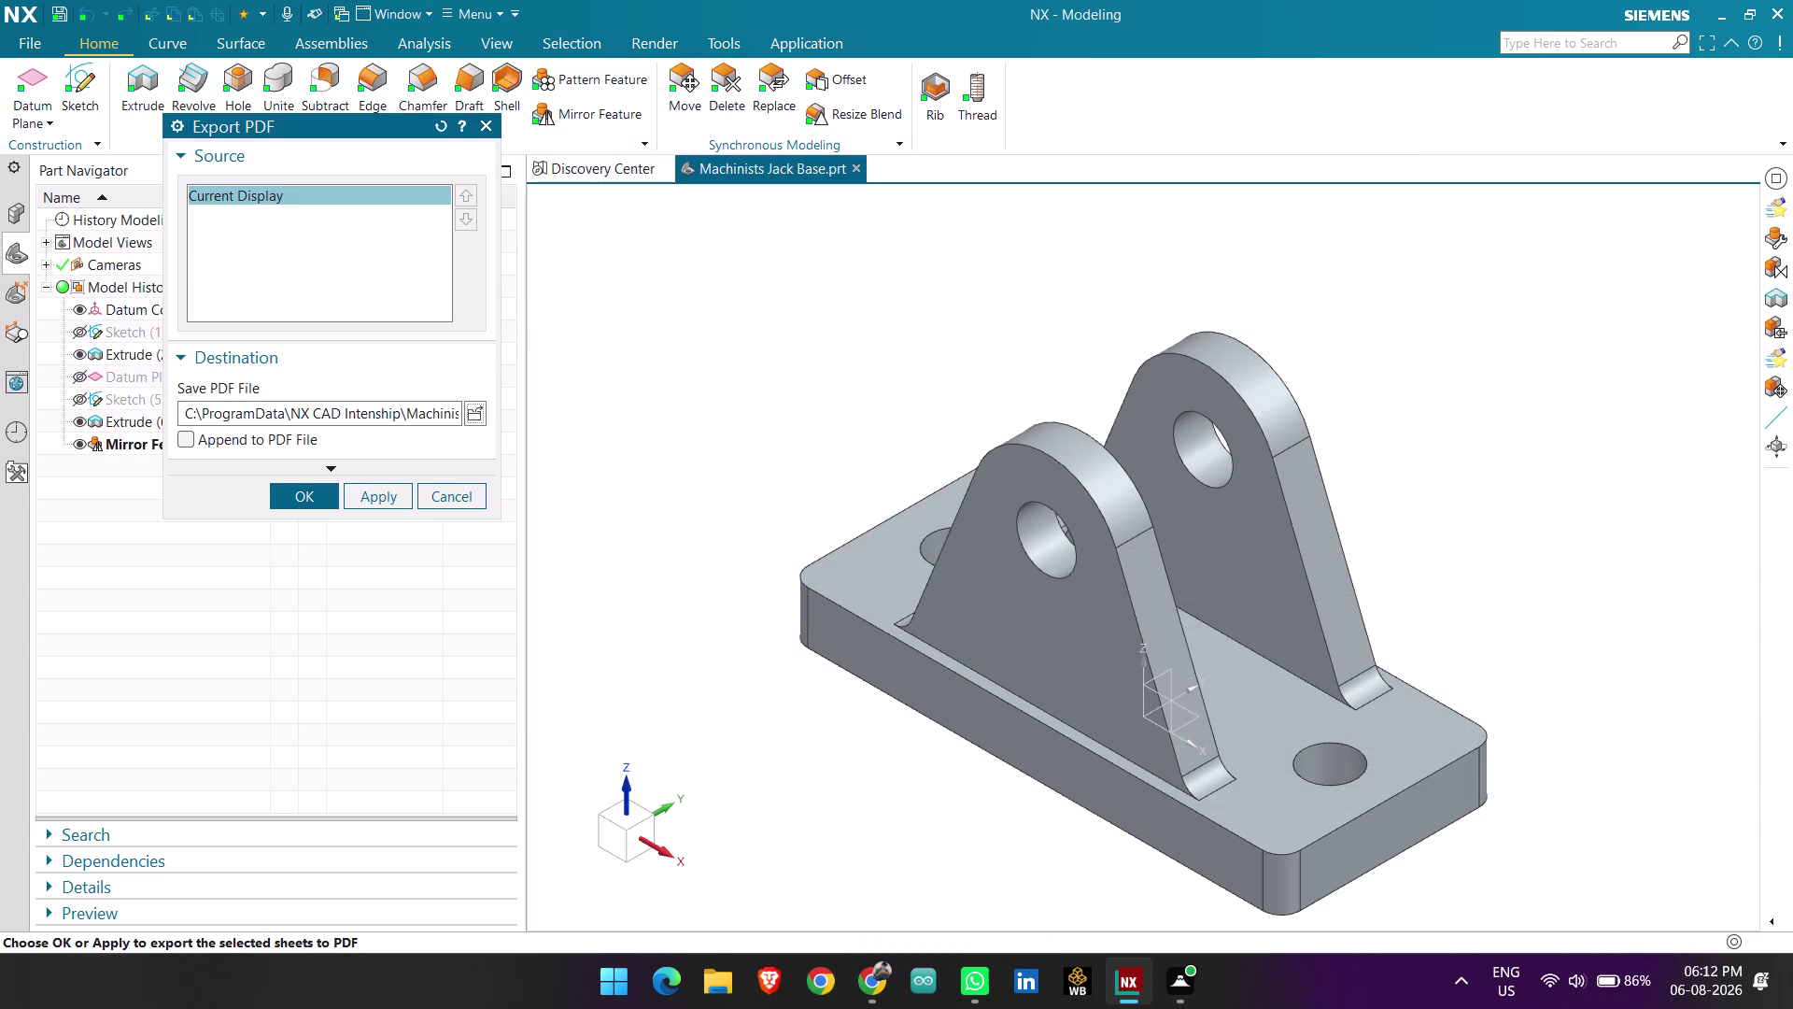
click(291, 492)
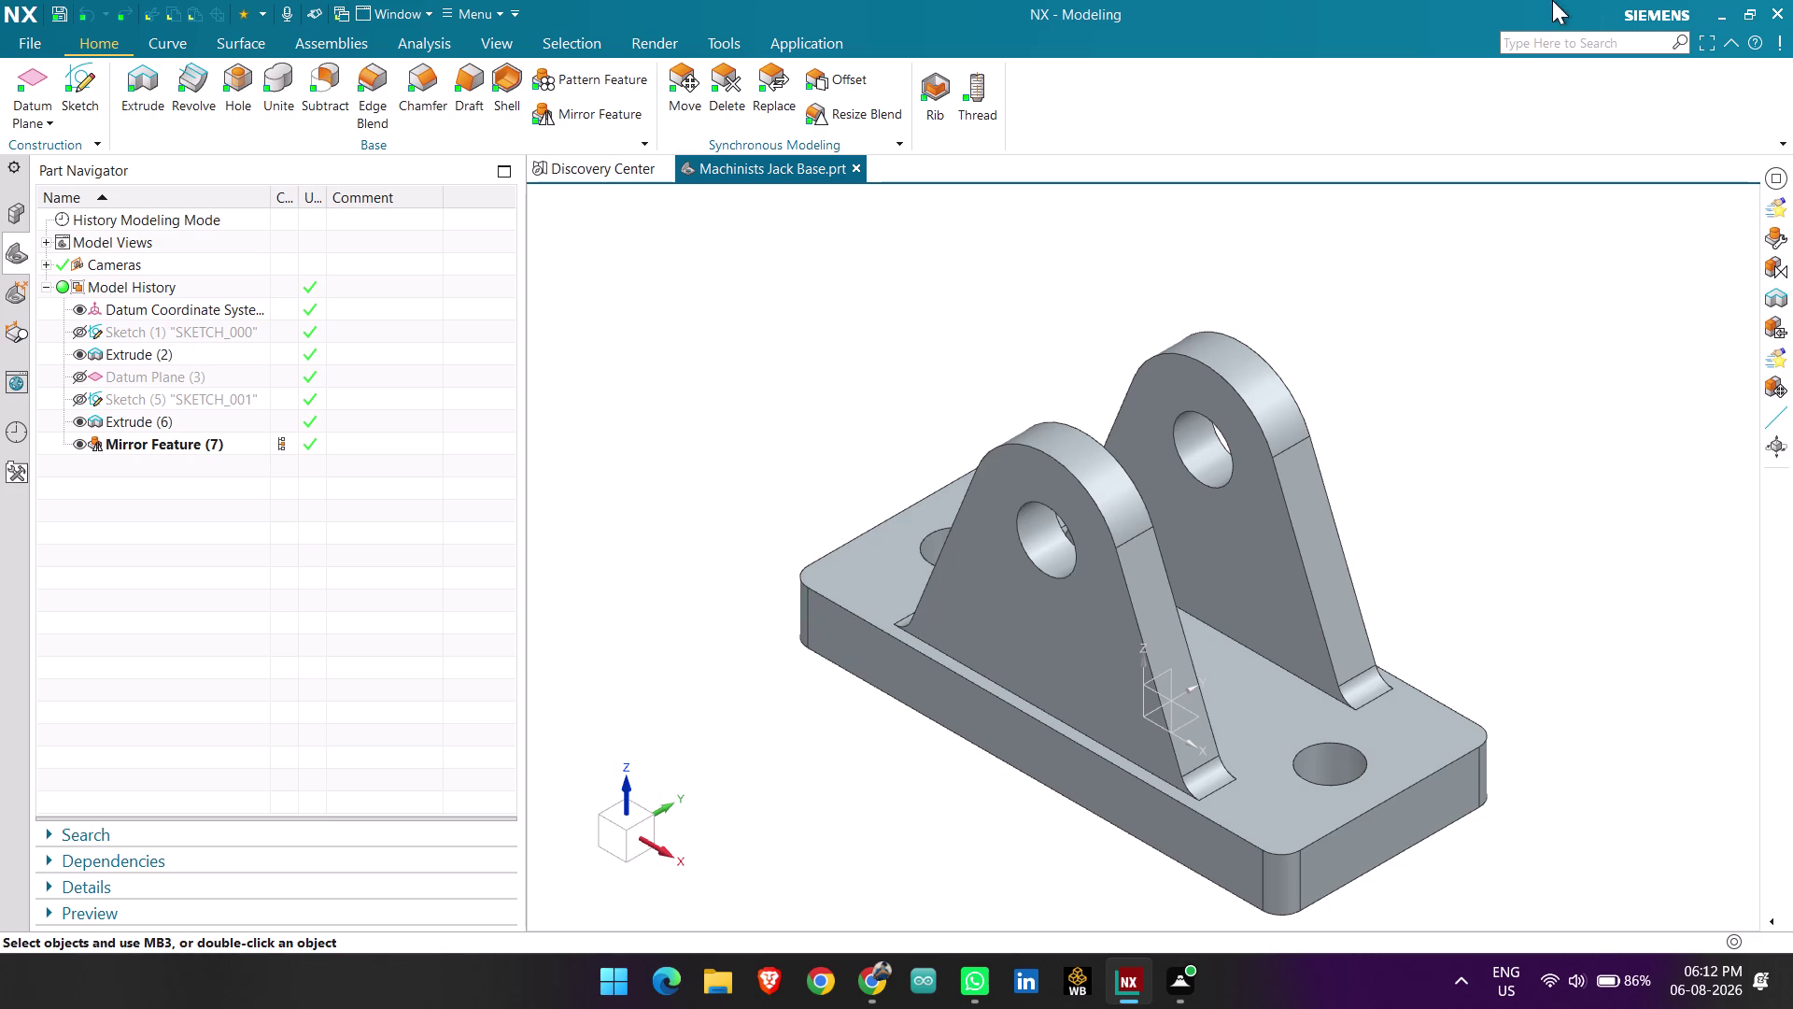
Confirm the PDF export and save the part file again.
click(1783, 176)
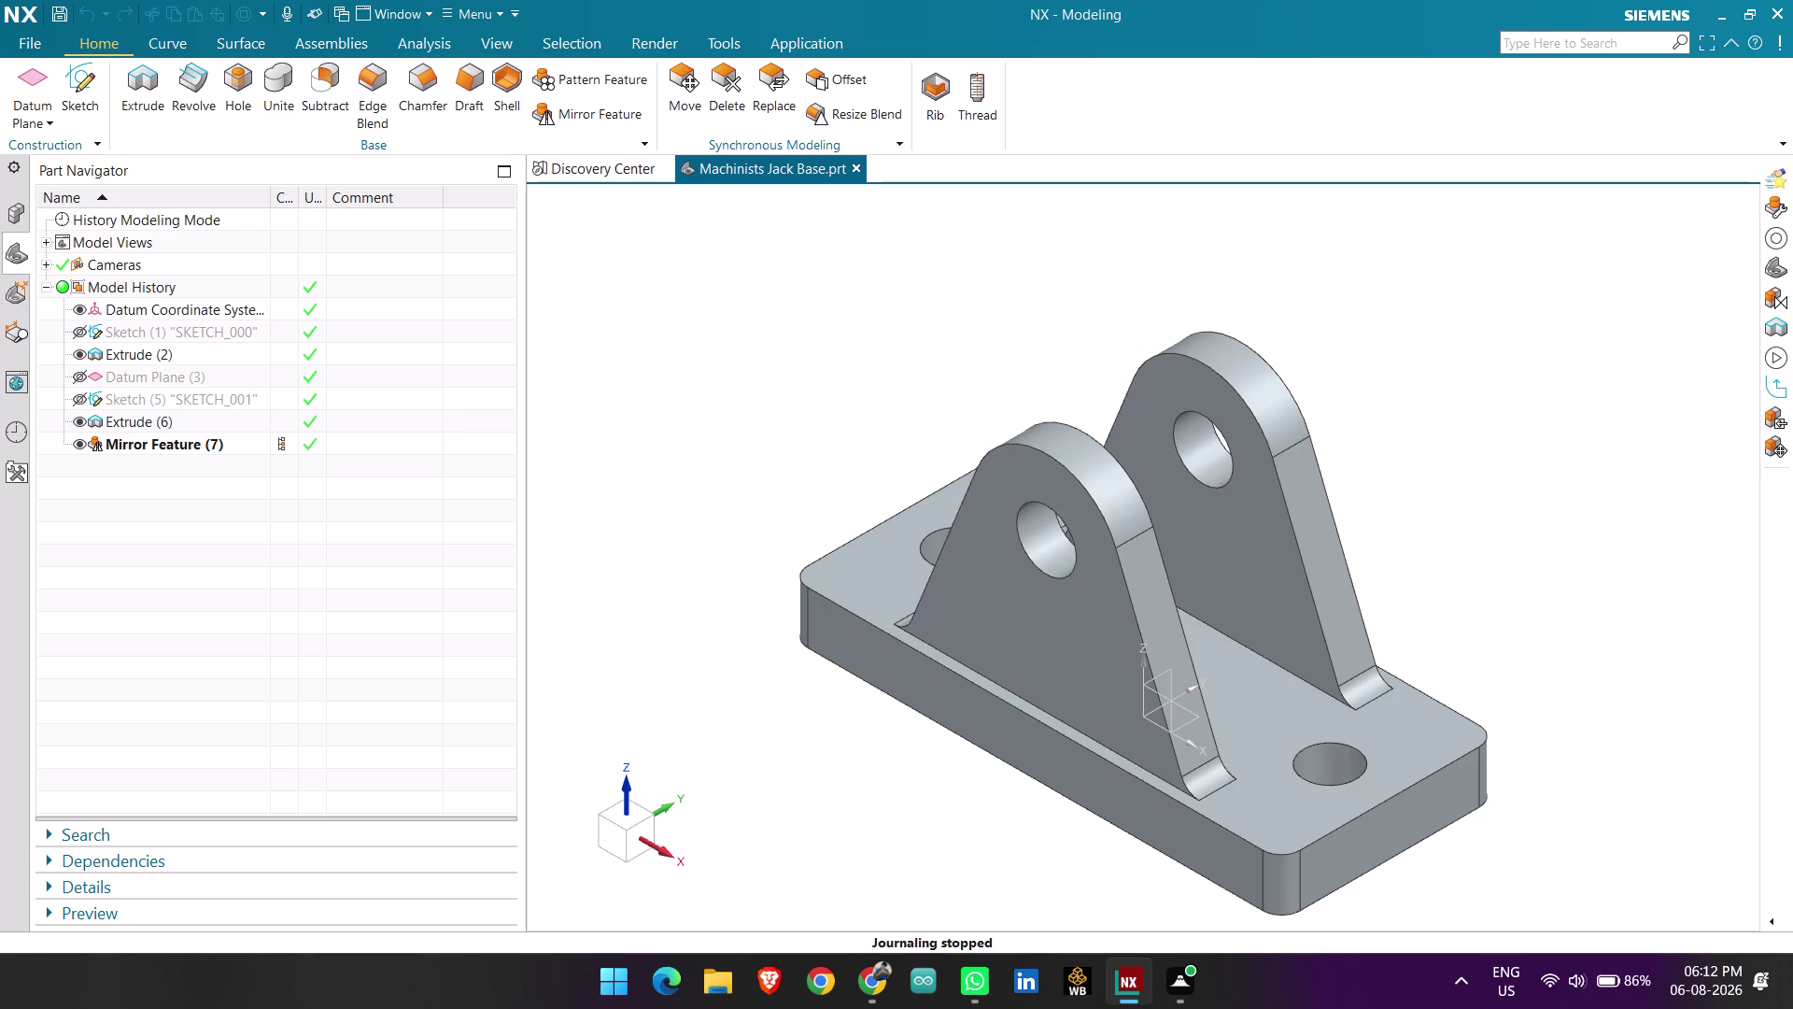
key(ctrl+s)
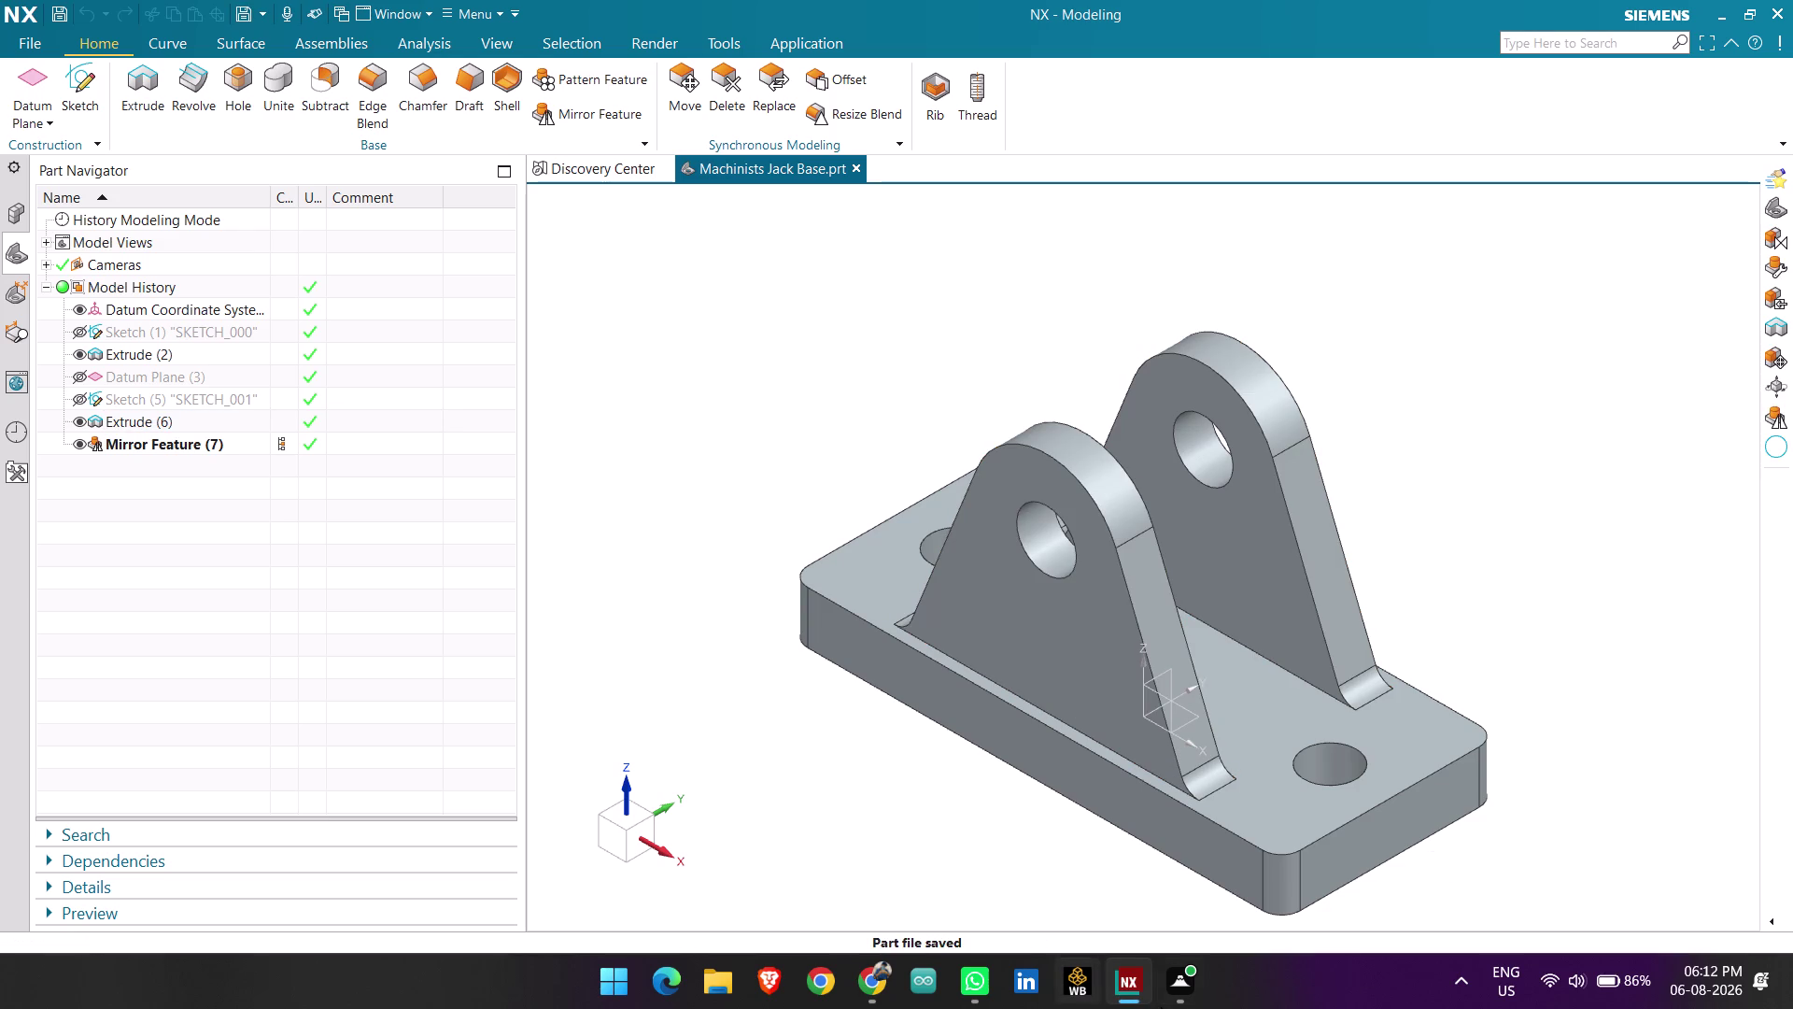